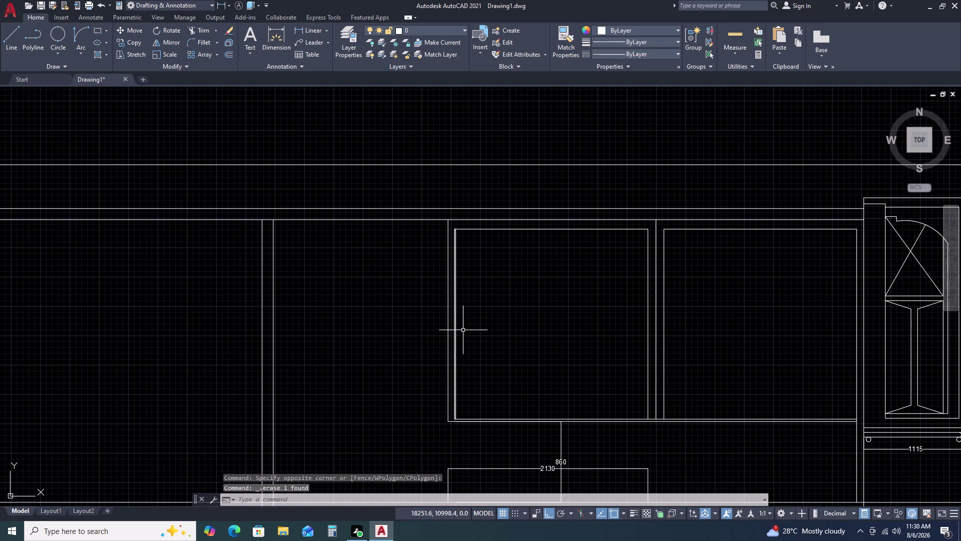
Draw a three-point quarter arc up the window's left jamb.
text(AR)
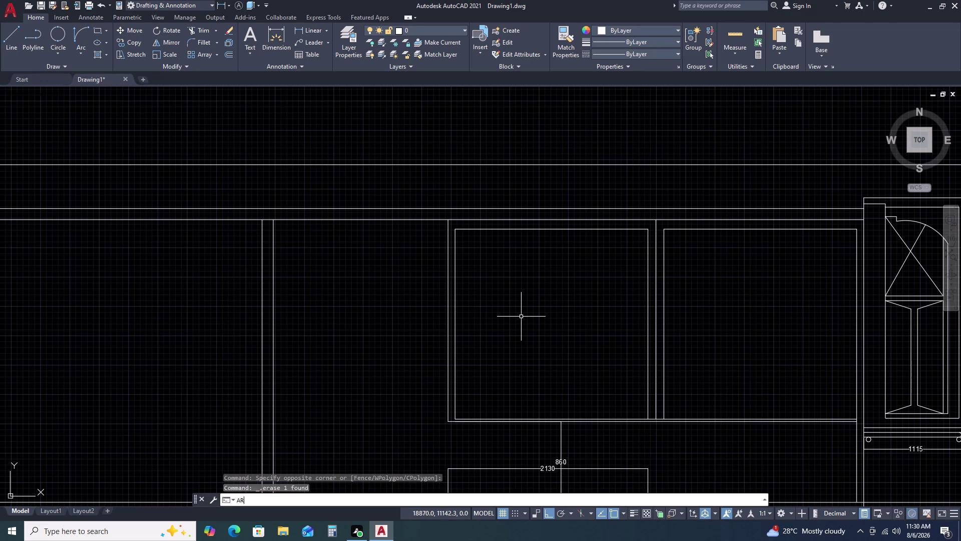
key(c)
key(space)
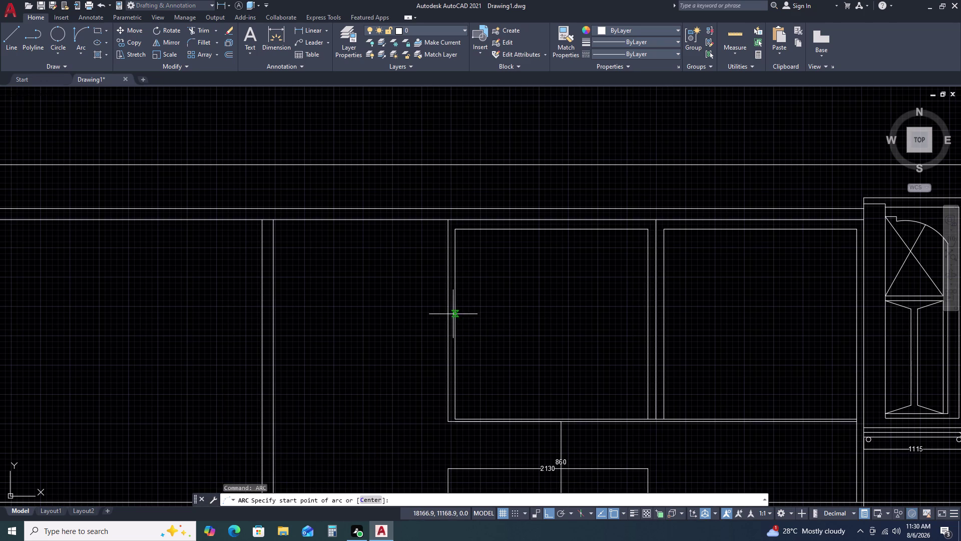
click(455, 324)
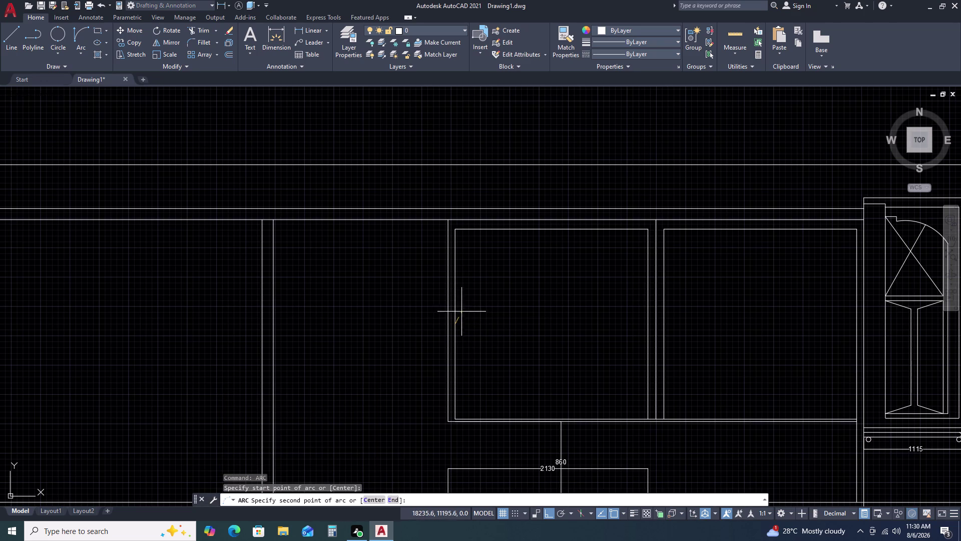
click(467, 303)
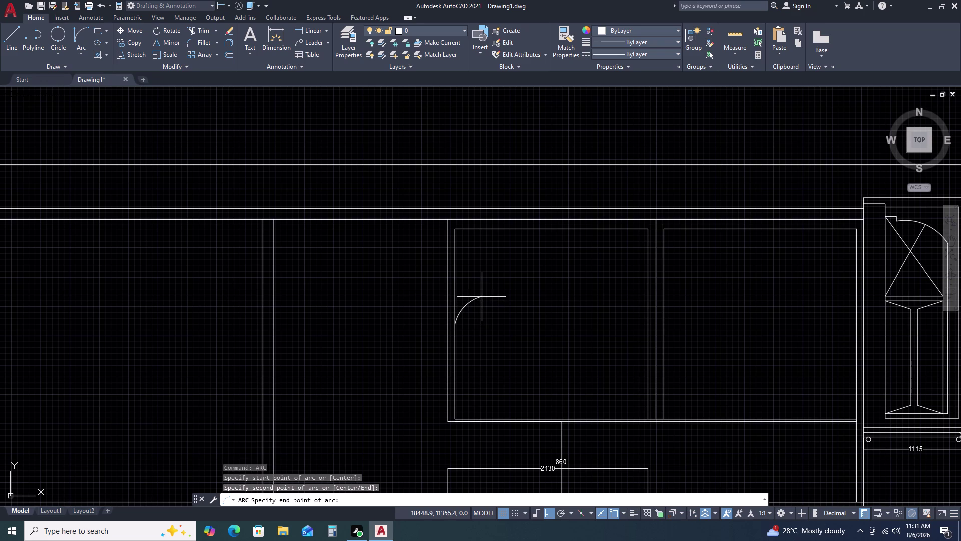
click(482, 296)
Draw a small three-point arc continuing from the first arc's top end.
key(c)
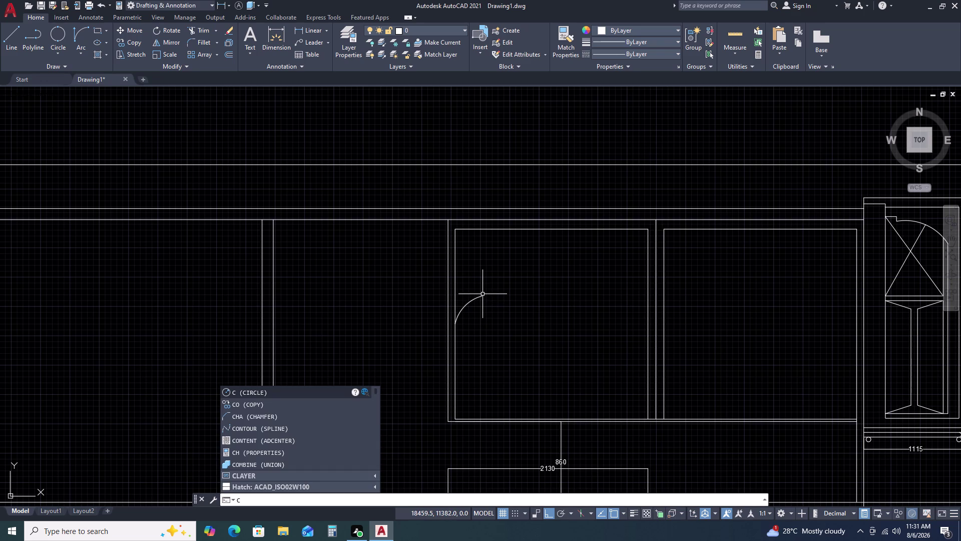
key(Escape)
key(space)
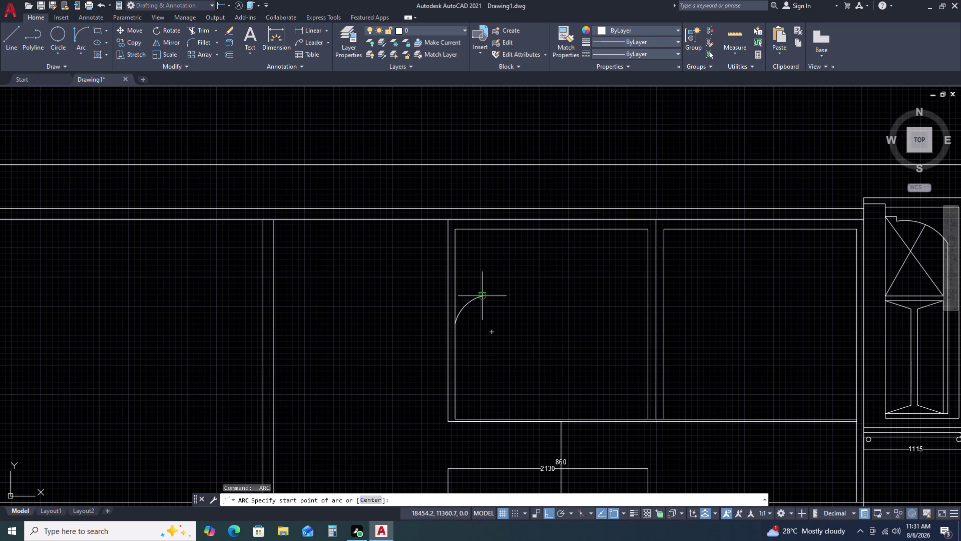
click(479, 298)
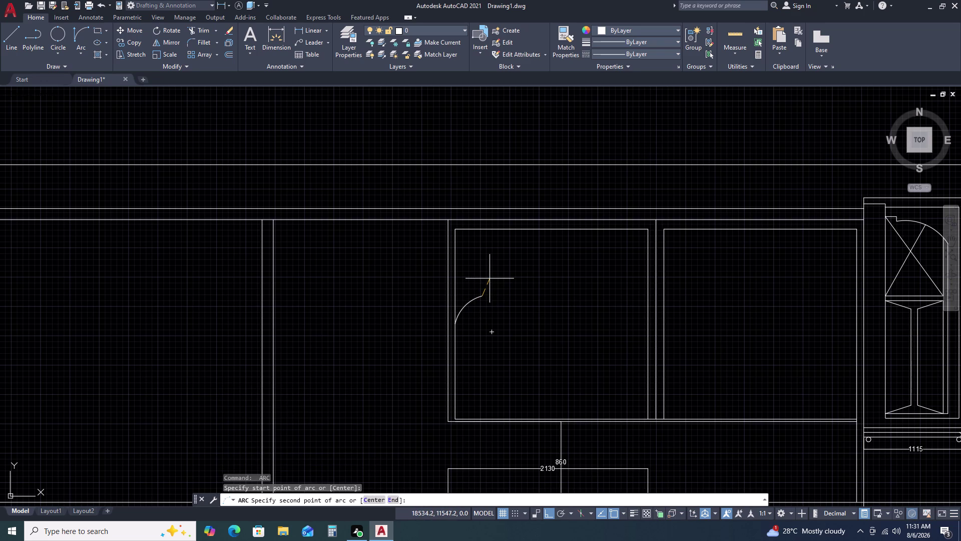
double_click(490, 279)
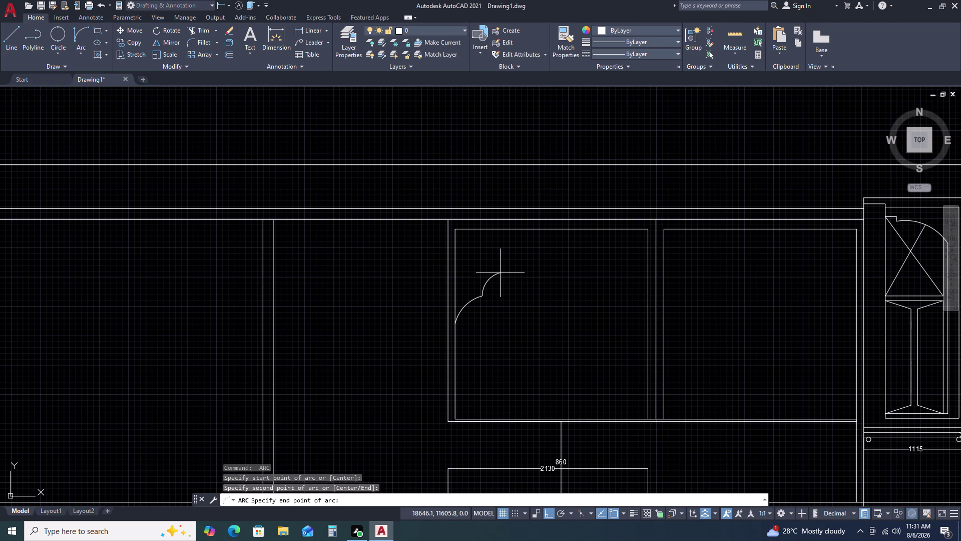
key(space)
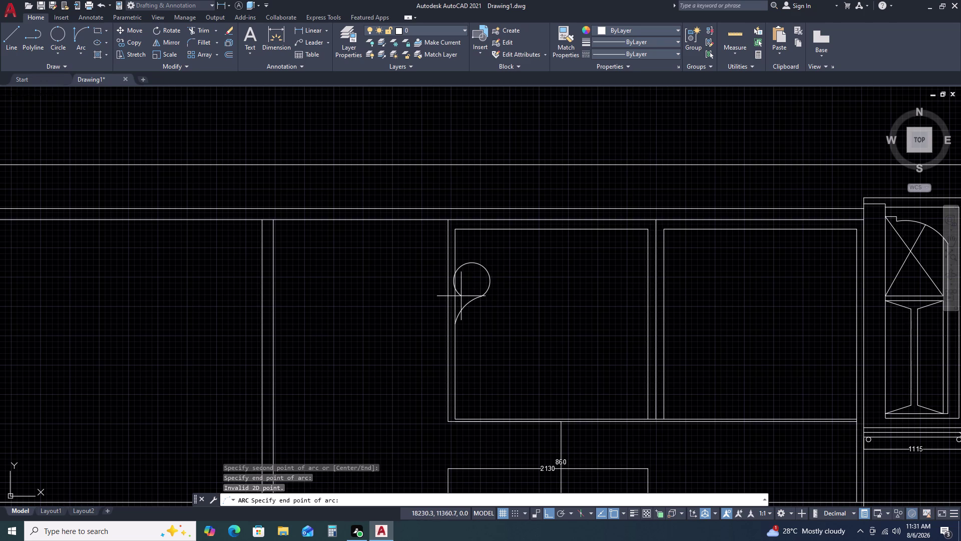
key(Escape)
key(space)
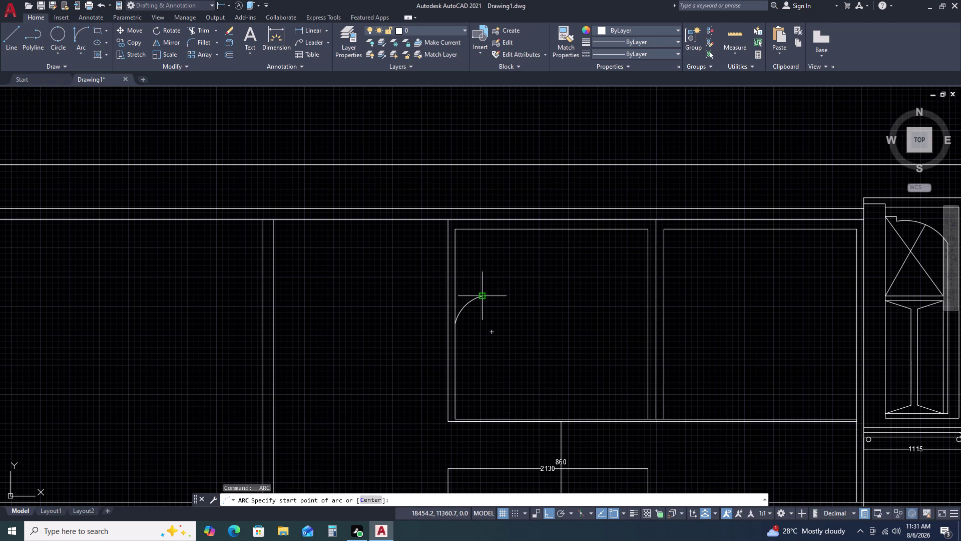
click(485, 294)
click(500, 273)
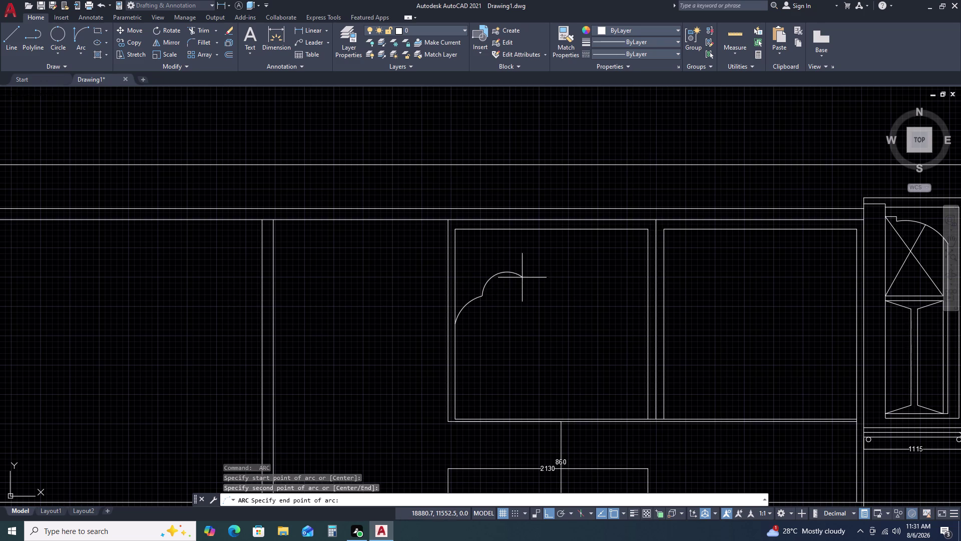
triple_click(518, 270)
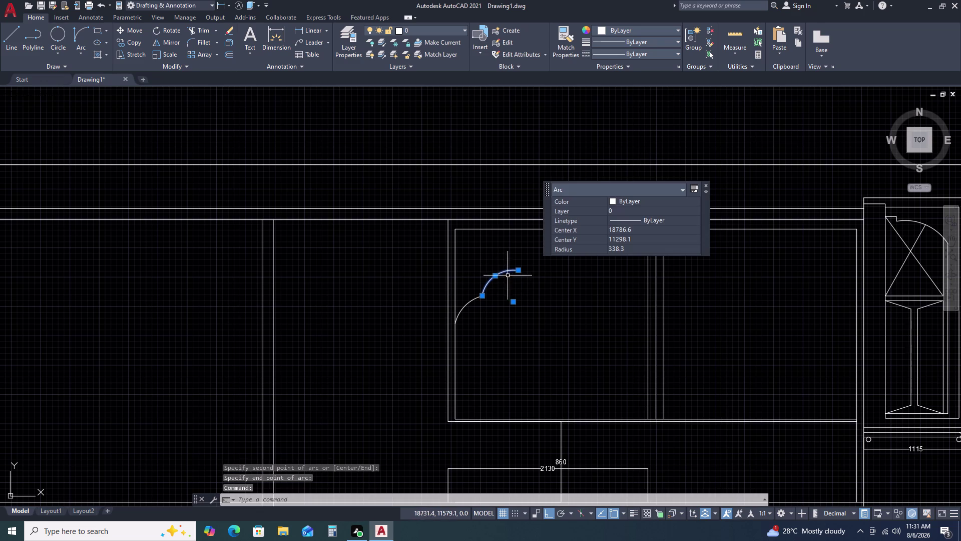
Drag the small arc's end grips to reshape it, then cancel the edit.
double_click(497, 275)
double_click(479, 274)
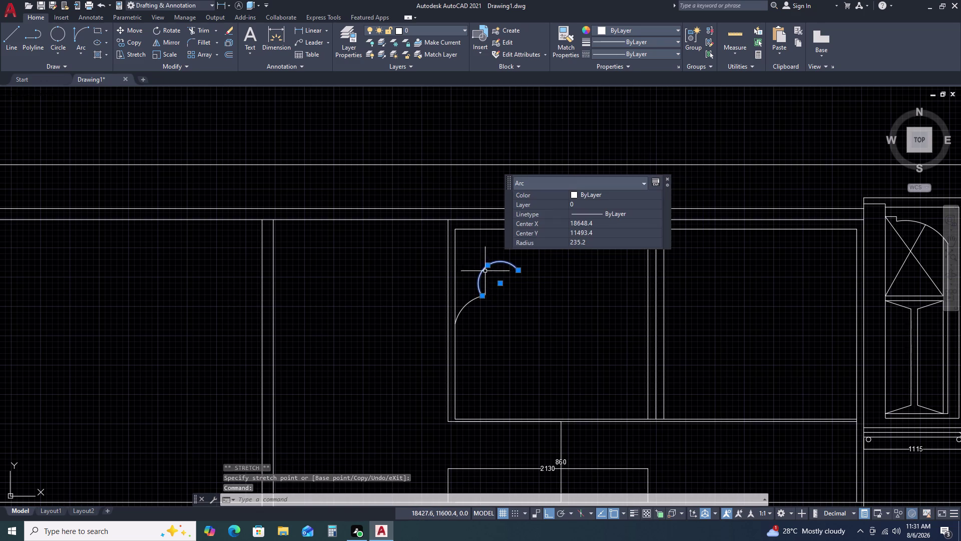
double_click(520, 271)
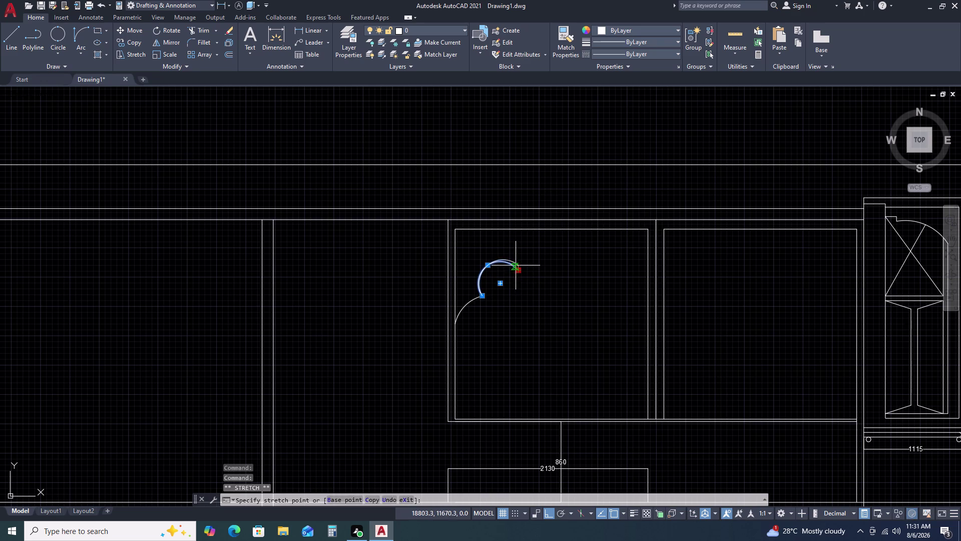
double_click(510, 265)
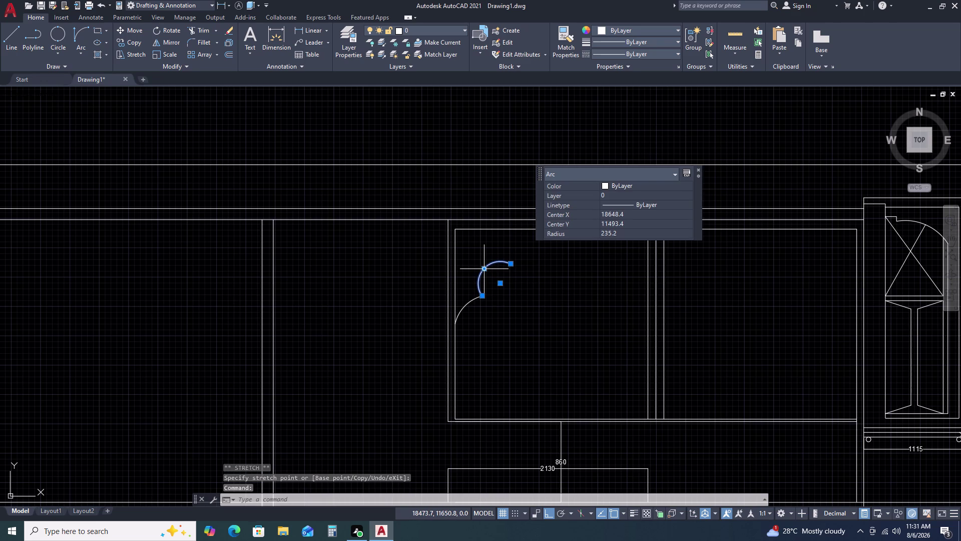
double_click(483, 270)
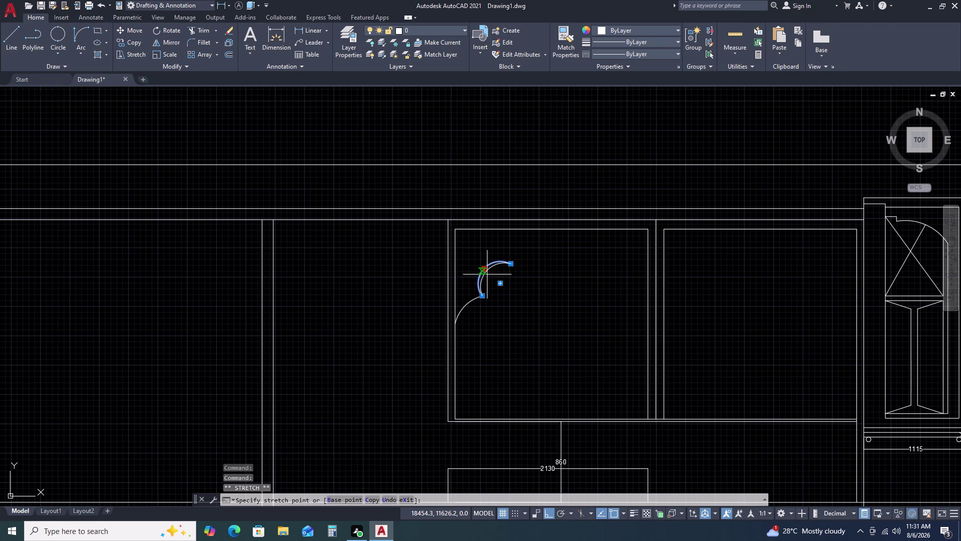
triple_click(487, 275)
key(Escape)
key(Escape)
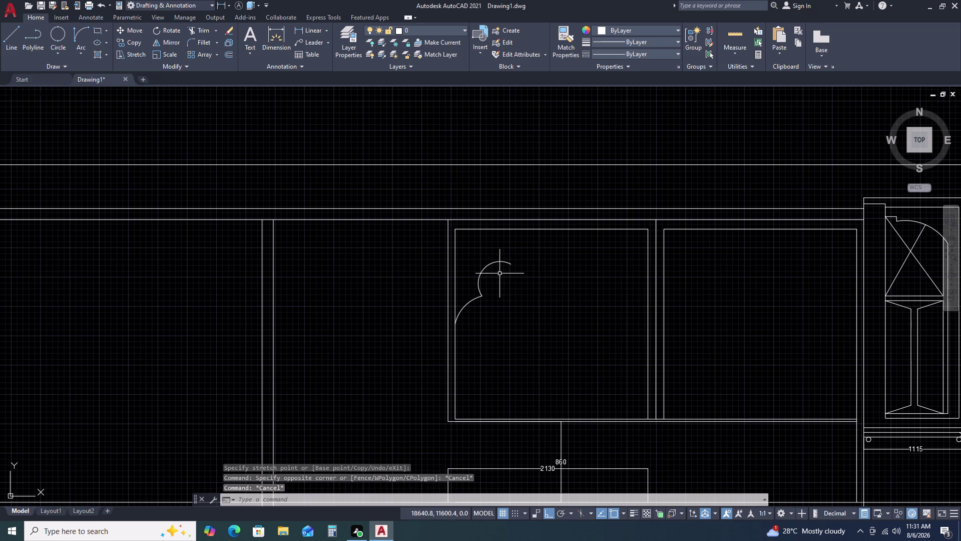
Reselect the small arc and try adjusting its end grip again, then cancel.
click(499, 260)
double_click(489, 270)
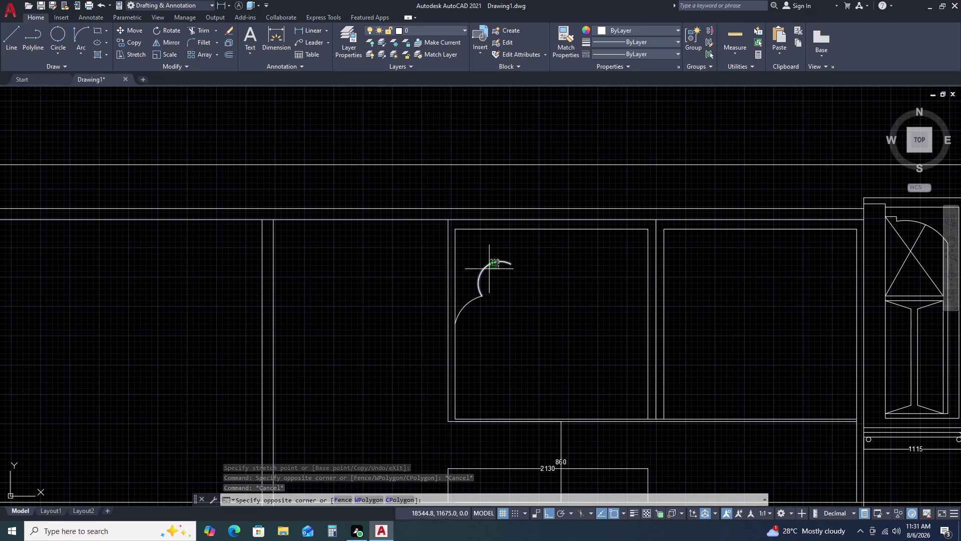
click(514, 261)
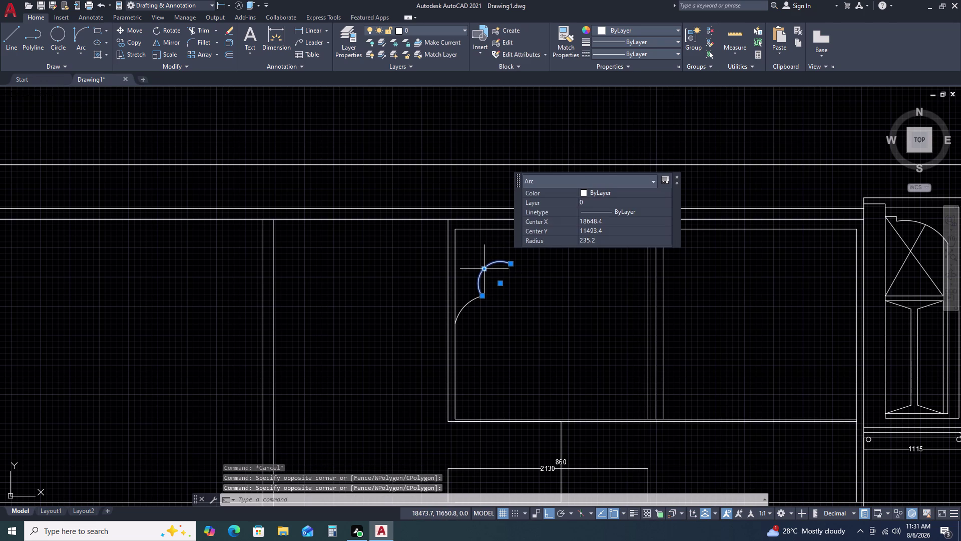
click(484, 269)
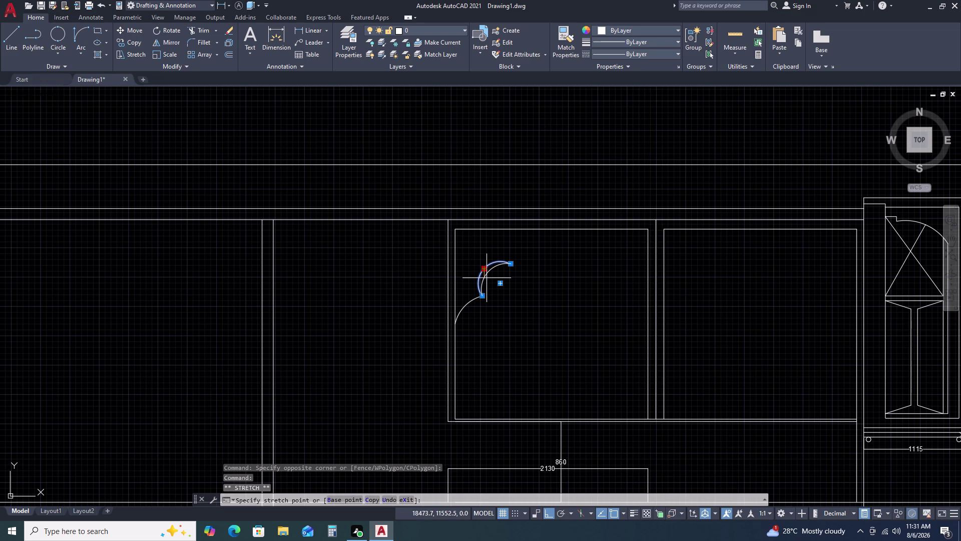
click(486, 278)
key(Escape)
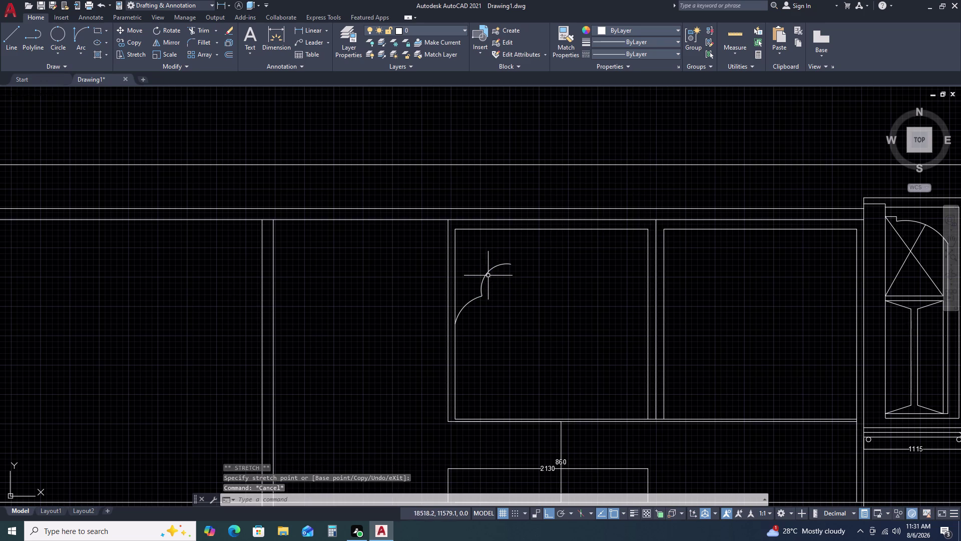
Draw a third three-point arc upward from the small arc's end and adjust its end grip.
key(a)
text(RC)
key(space)
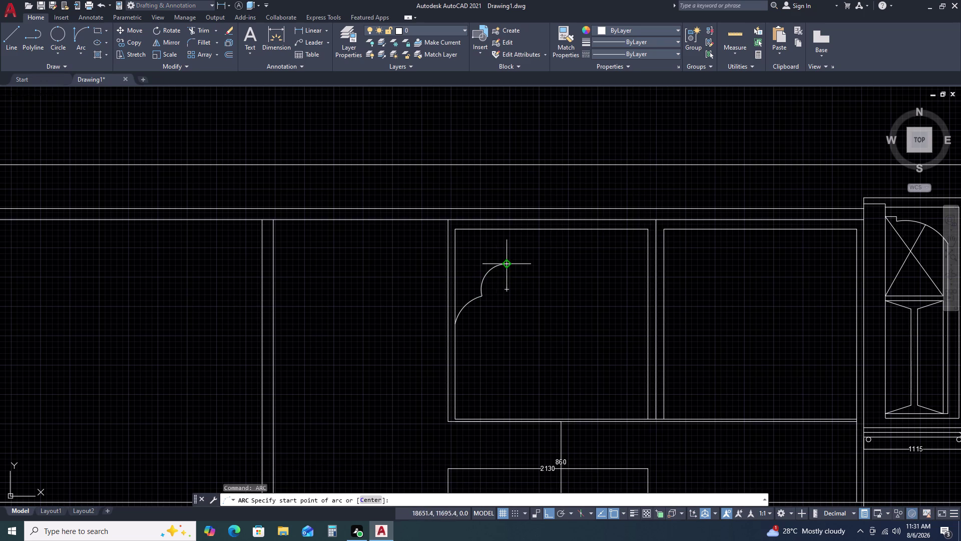
click(511, 262)
double_click(530, 249)
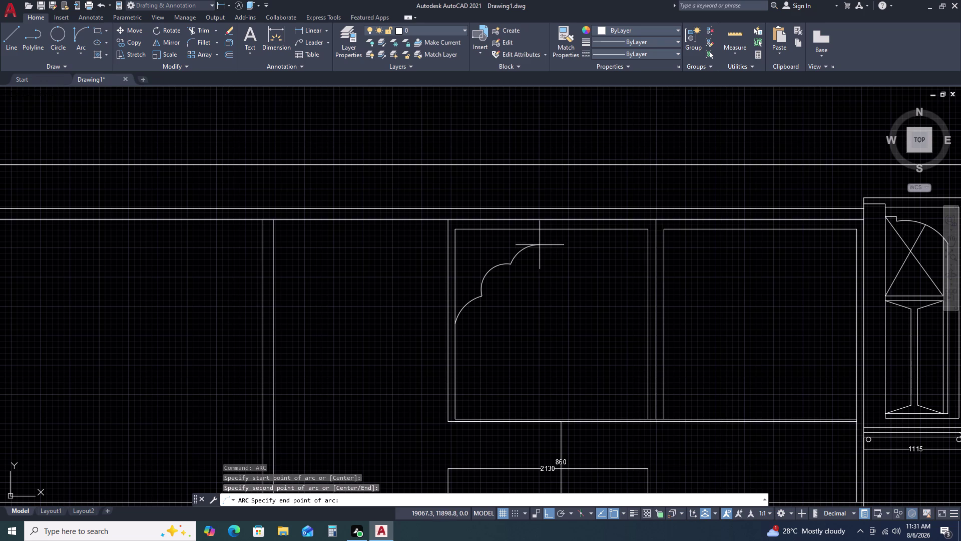
triple_click(542, 236)
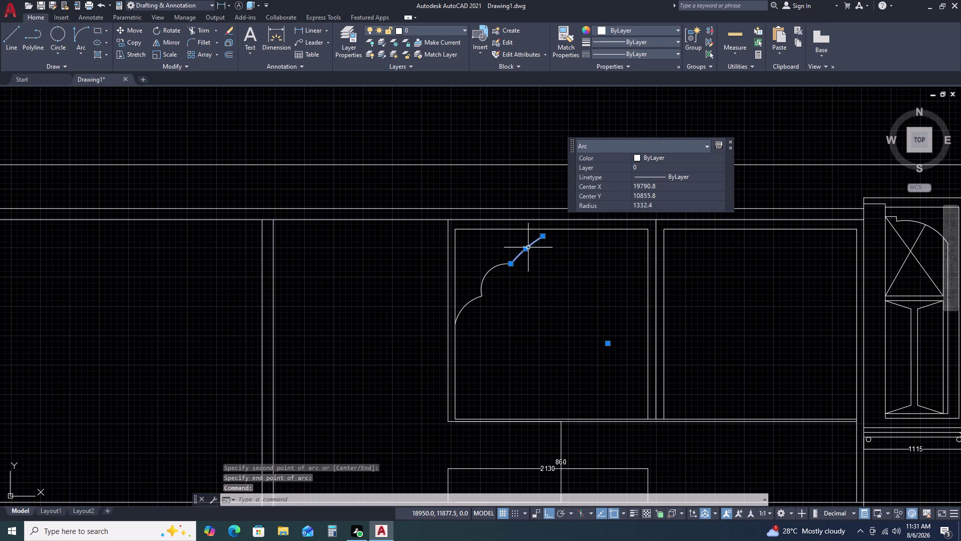
click(524, 251)
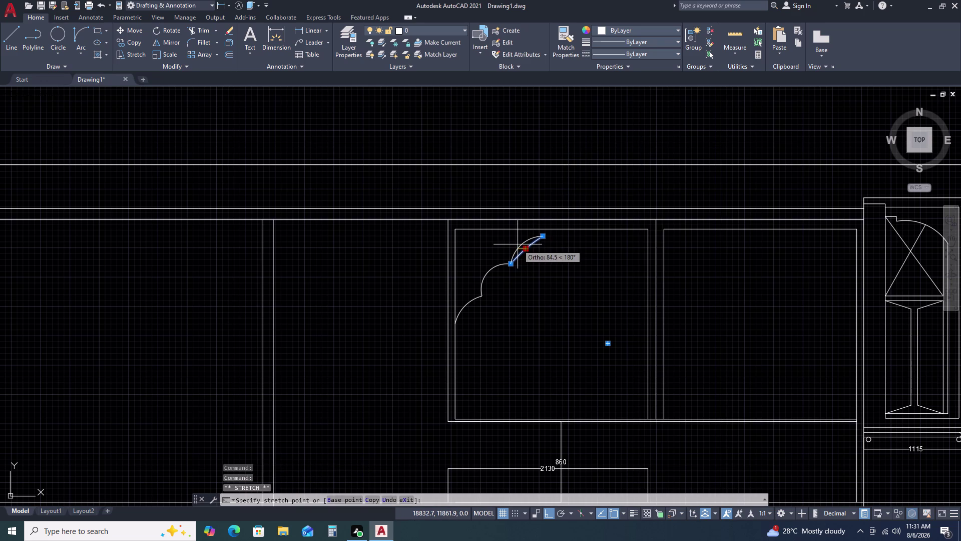
double_click(518, 244)
key(Escape)
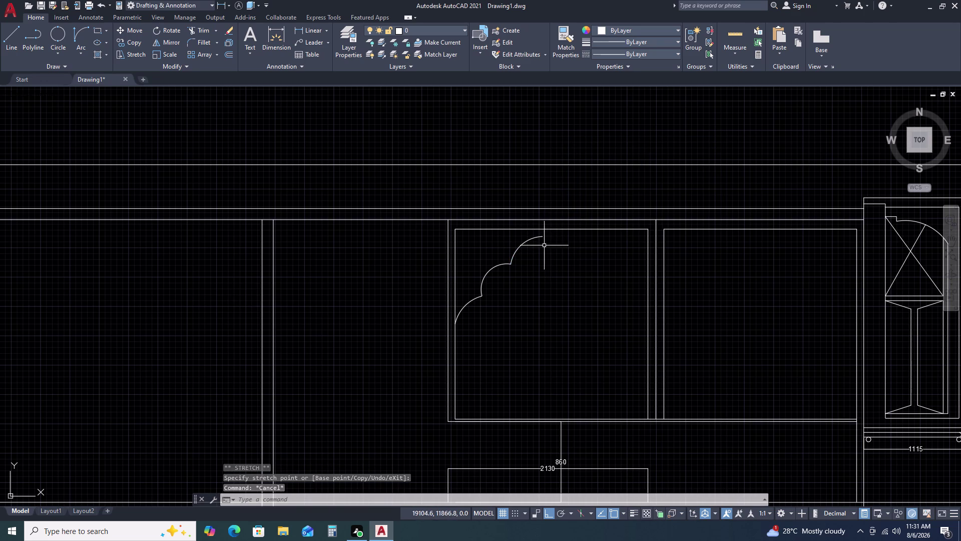
scroll(up, 3)
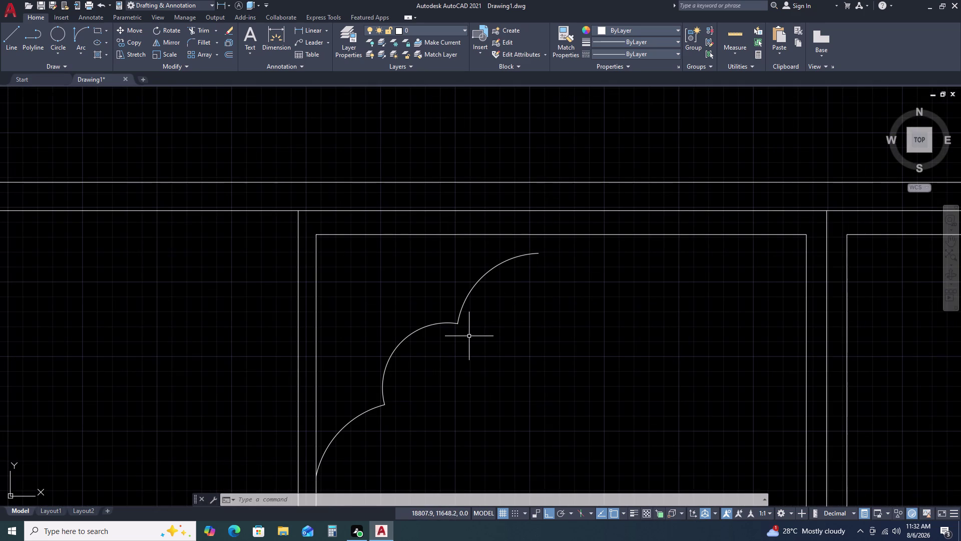
Trace a small freehand almond-shaped revision cloud right of the arch.
key(c)
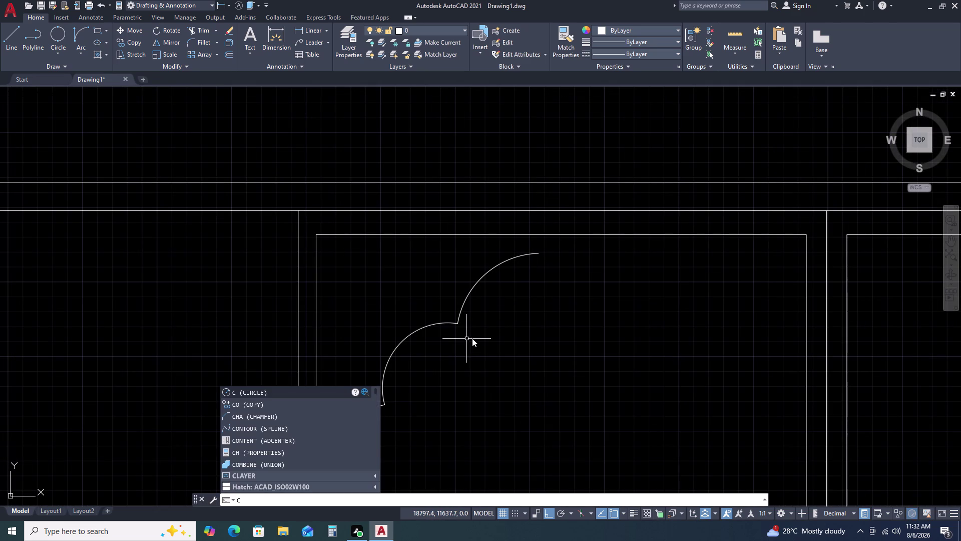
key(BackSpace)
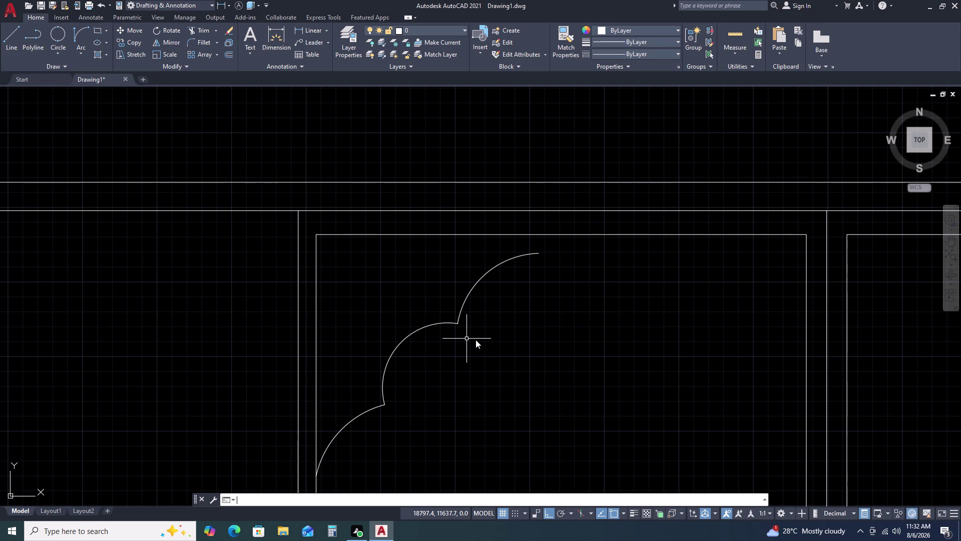
key(r)
text(EC)
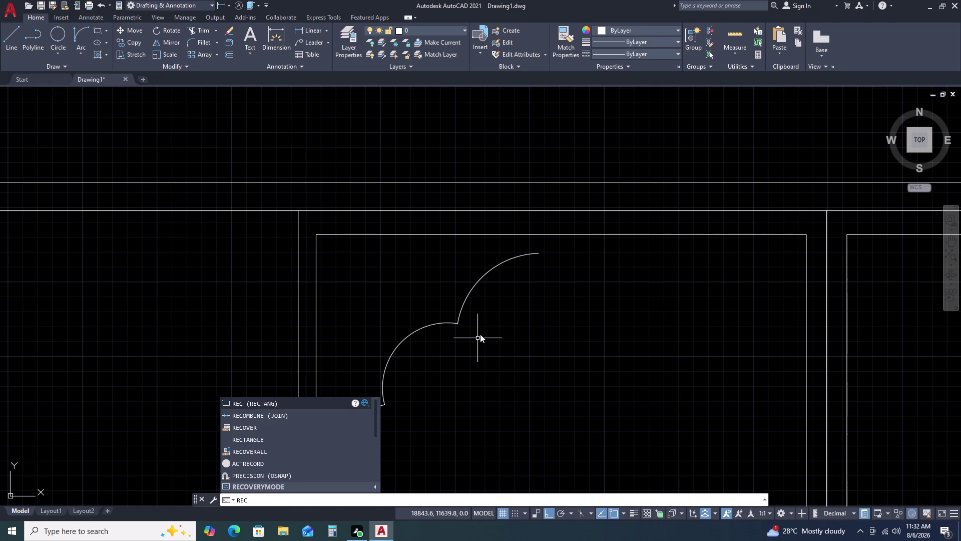
key(BackSpace)
key(v)
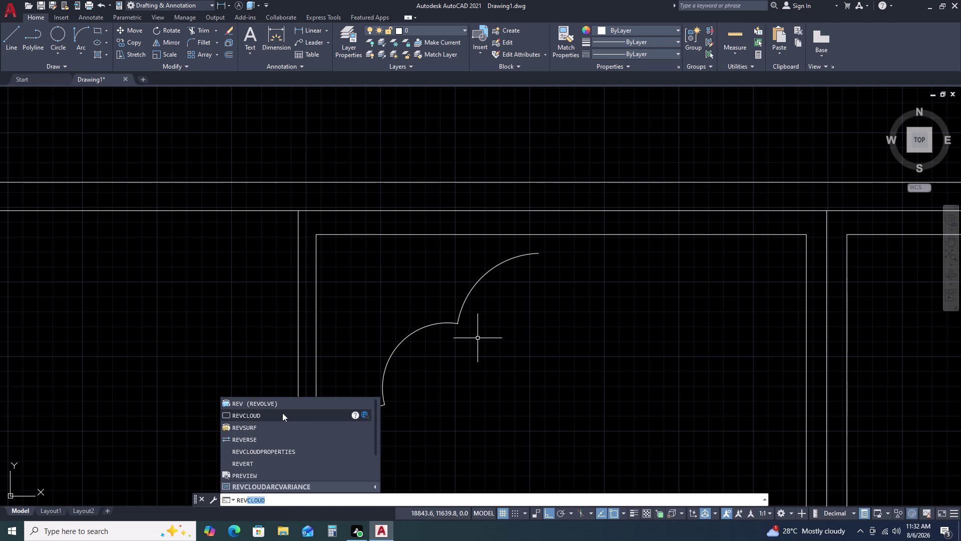
click(282, 413)
click(560, 342)
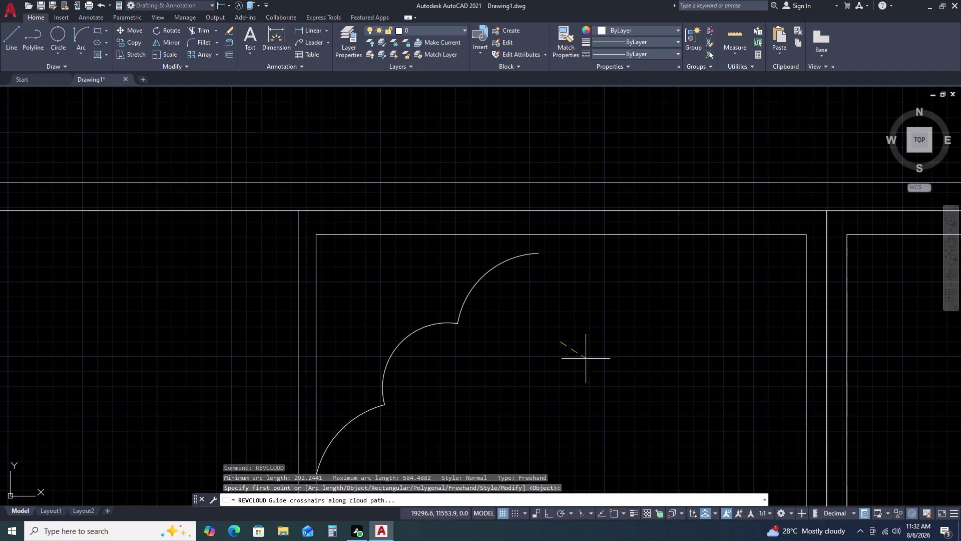
click(585, 358)
click(569, 340)
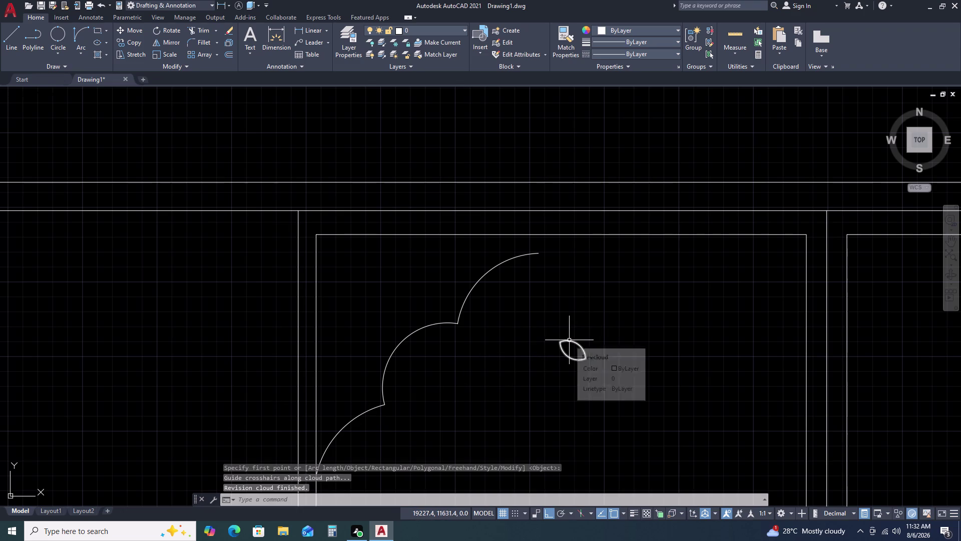
key(Escape)
Select the almond cloud for rotation with RO.
click(602, 338)
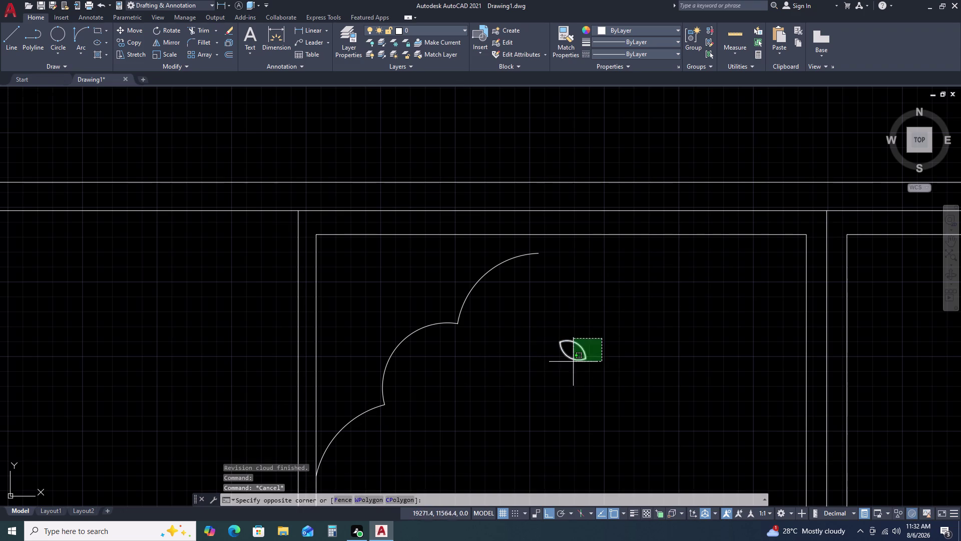
double_click(568, 373)
key(r)
key(o)
key(space)
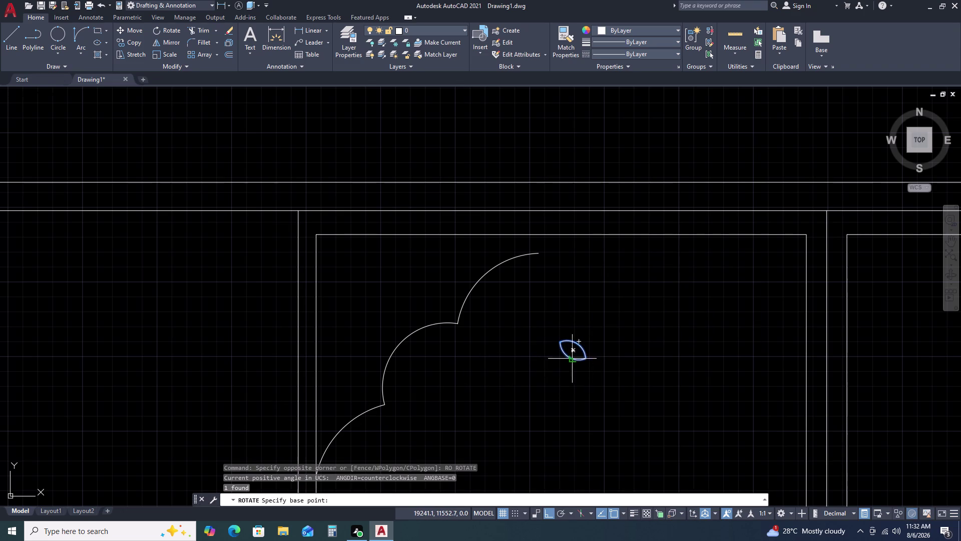
Rotate the almond cloud 90° upright about its pivot, with Ortho off.
click(584, 359)
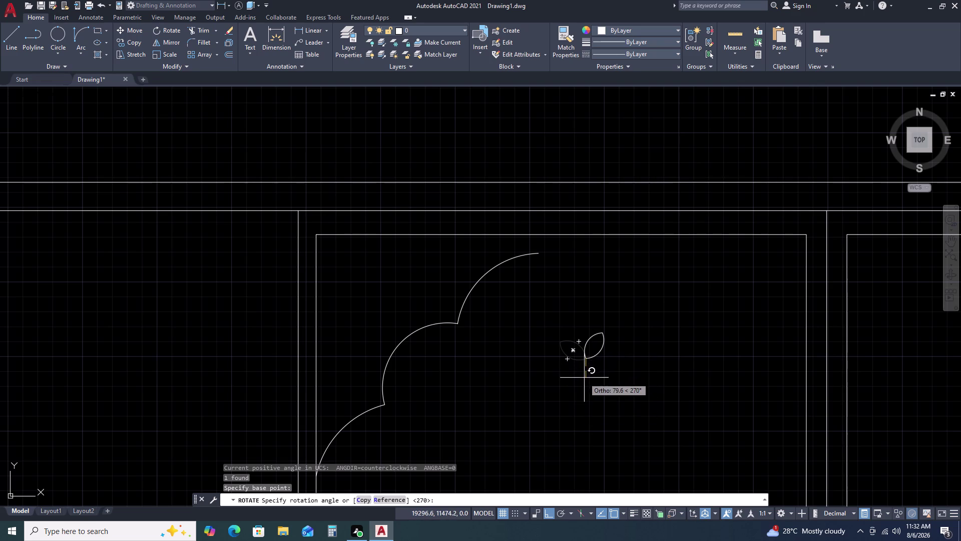
key(F8)
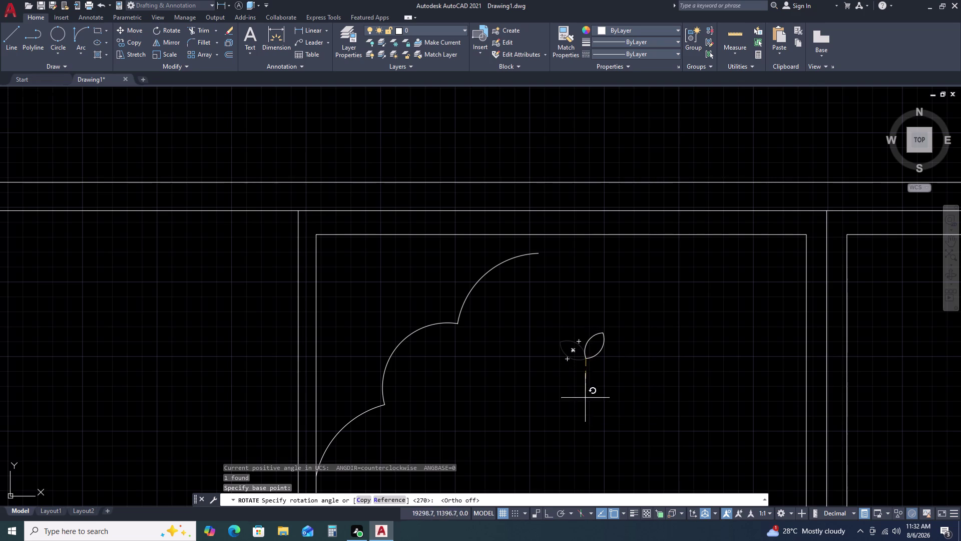
click(637, 444)
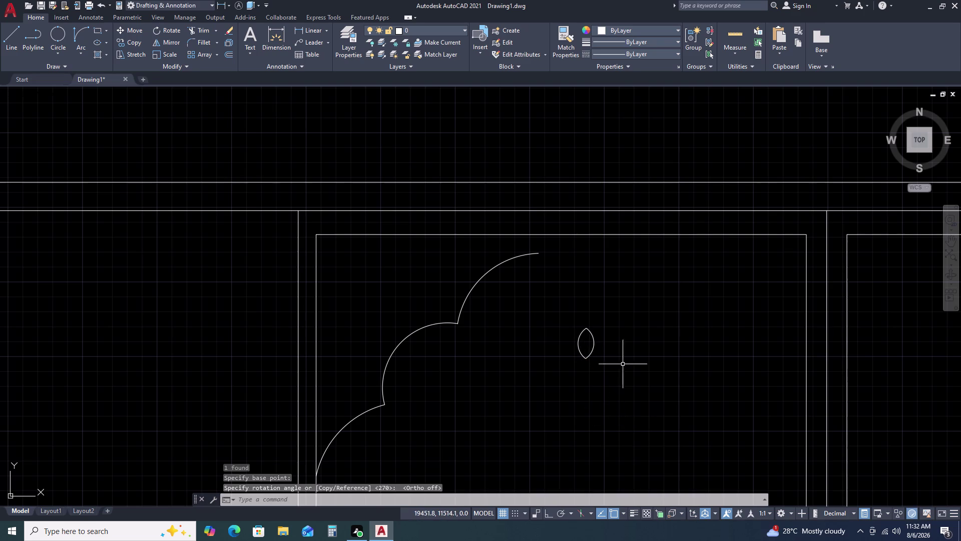
Move the upright cloud up onto the frame's top line.
click(619, 308)
double_click(560, 377)
text(M)
key(space)
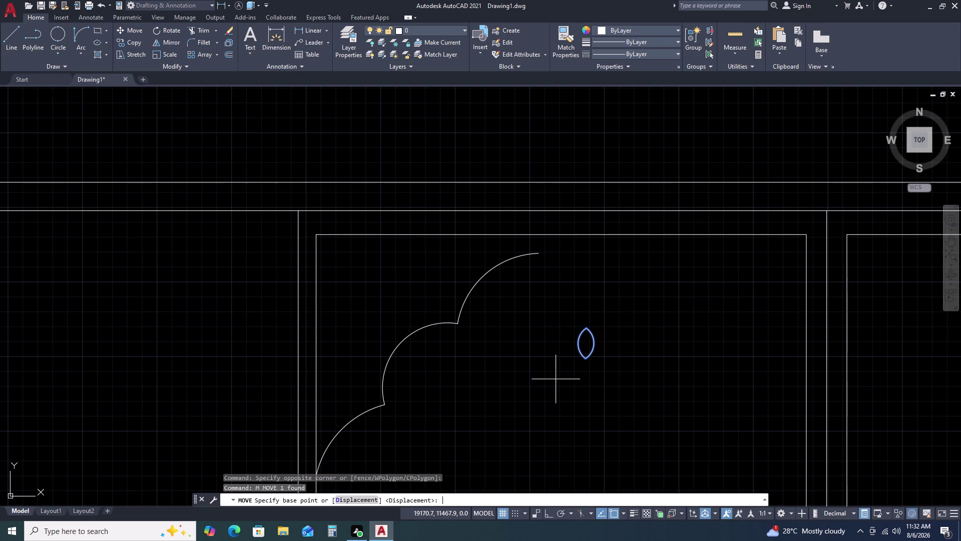
double_click(588, 359)
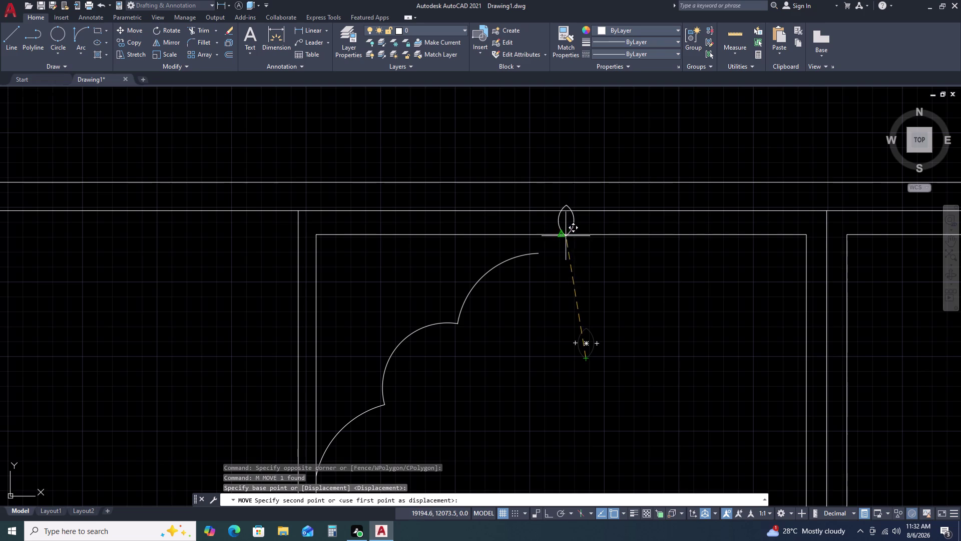
click(561, 235)
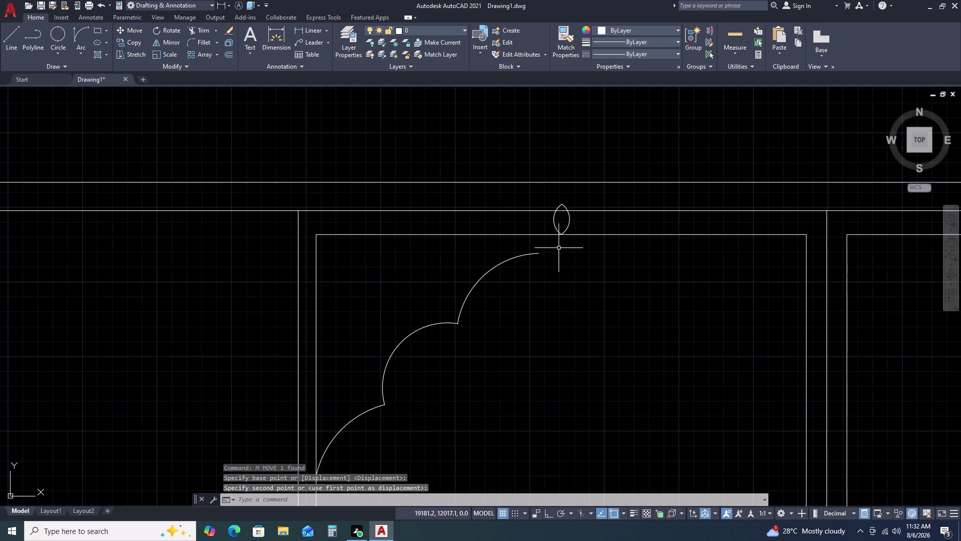
Reposition the cloud so it sits centred on the top frame line.
click(571, 225)
click(540, 221)
key(m)
key(space)
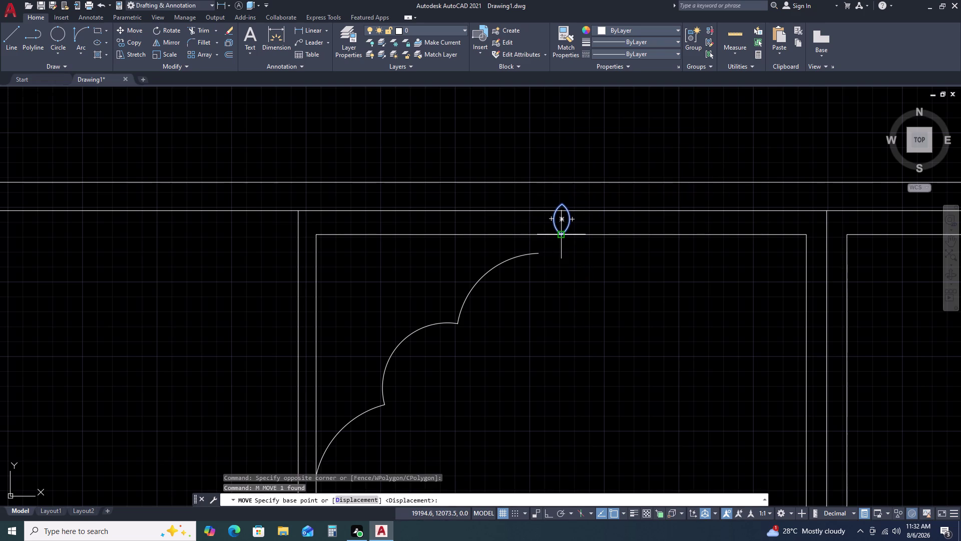
click(570, 218)
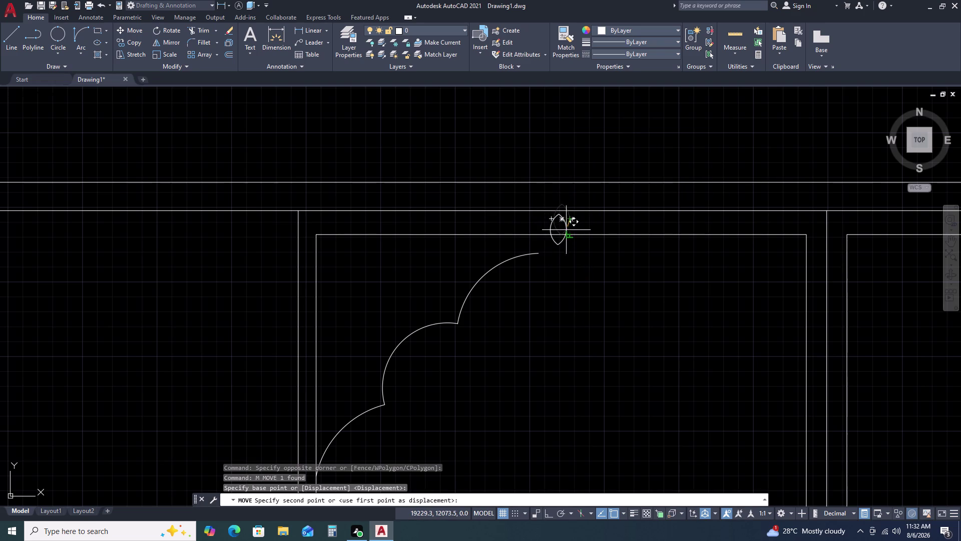
key(Escape)
click(572, 219)
click(562, 223)
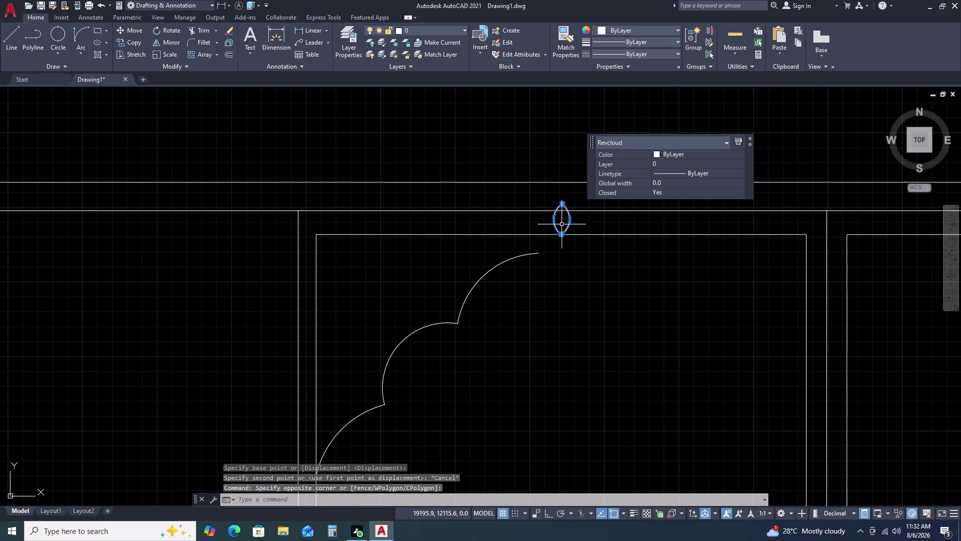
key(m)
key(space)
click(561, 220)
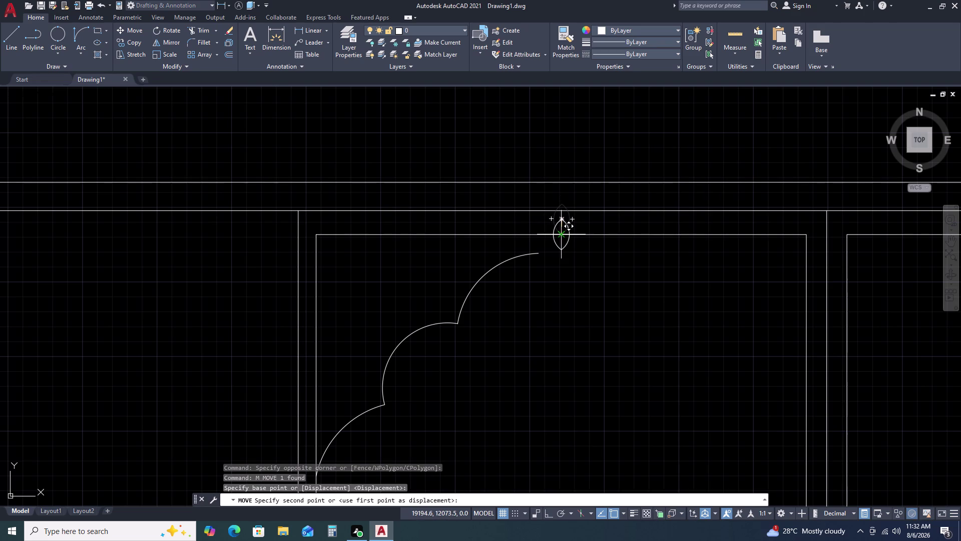
click(560, 237)
key(Escape)
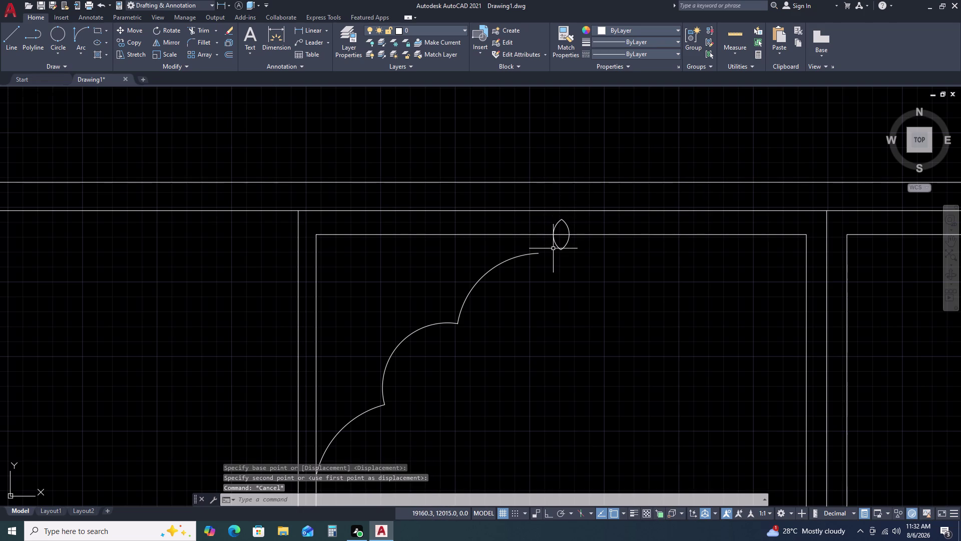
Trim away the cloud's lower half and the frame line inside it.
text(TR)
key(space)
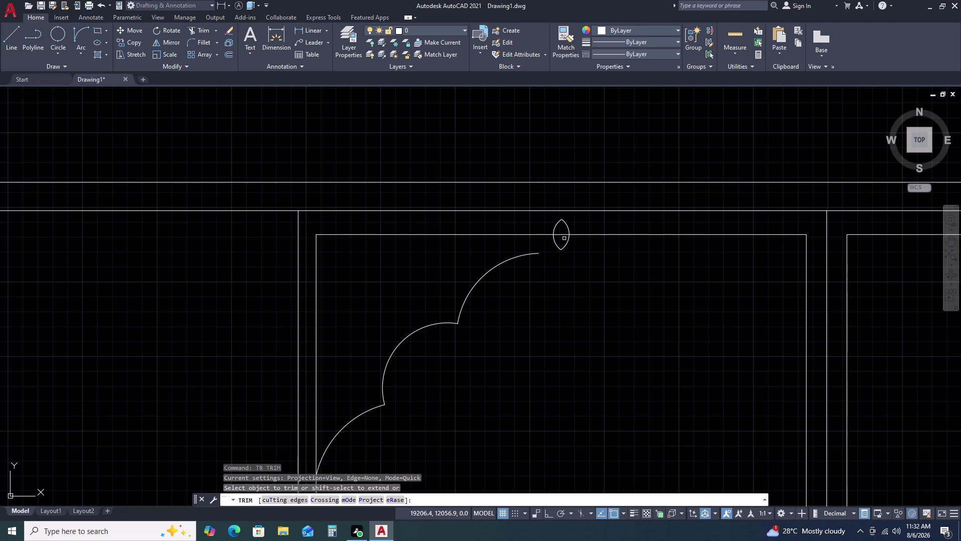
scroll(up, 3)
click(607, 250)
click(519, 252)
double_click(559, 219)
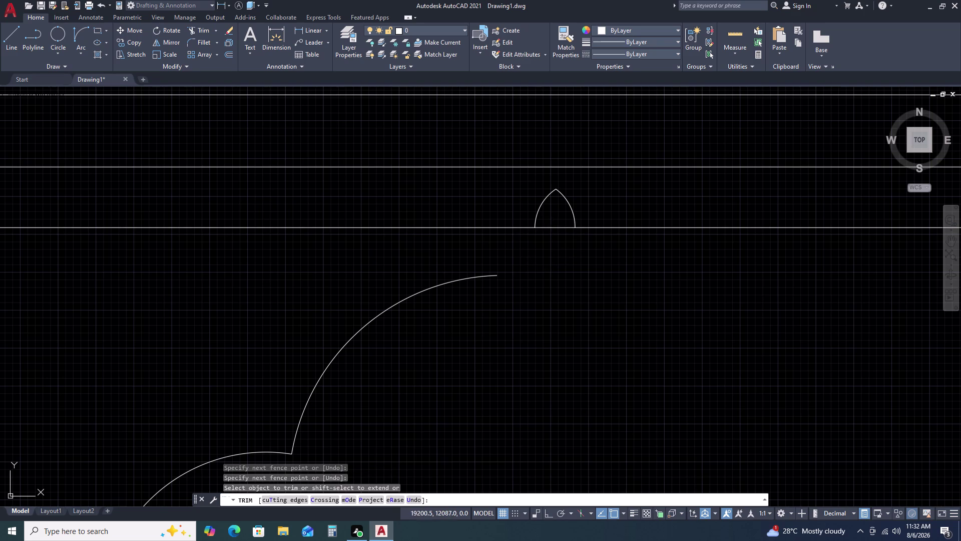
click(549, 253)
click(547, 256)
key(Escape)
scroll(down, 3)
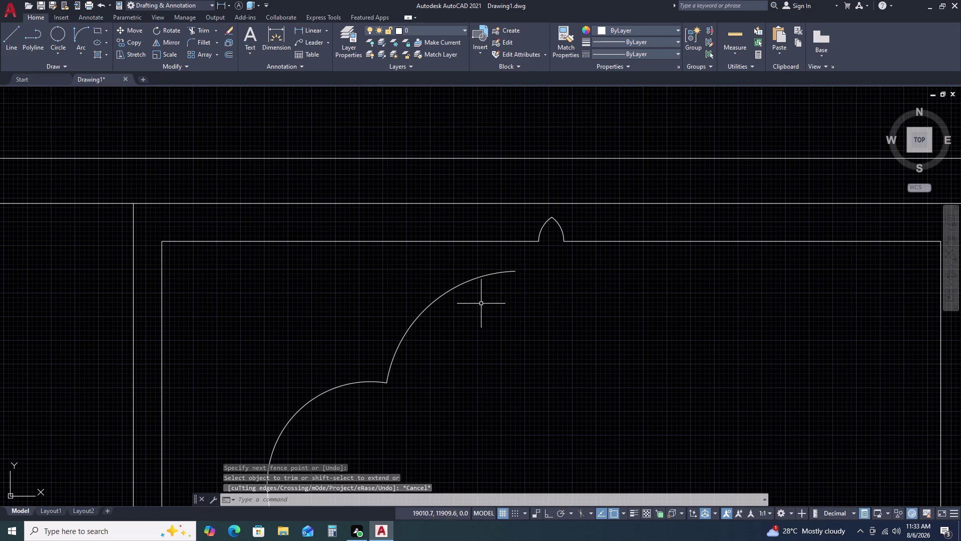
key(Escape)
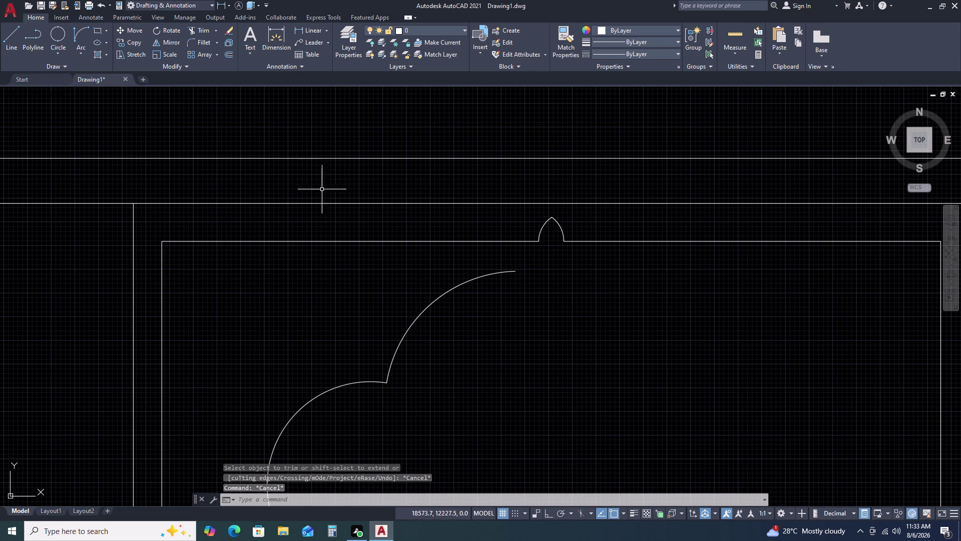
Draw a three-point arc from the arch's top end to the cap's left base.
key(a)
key(r)
key(c)
key(space)
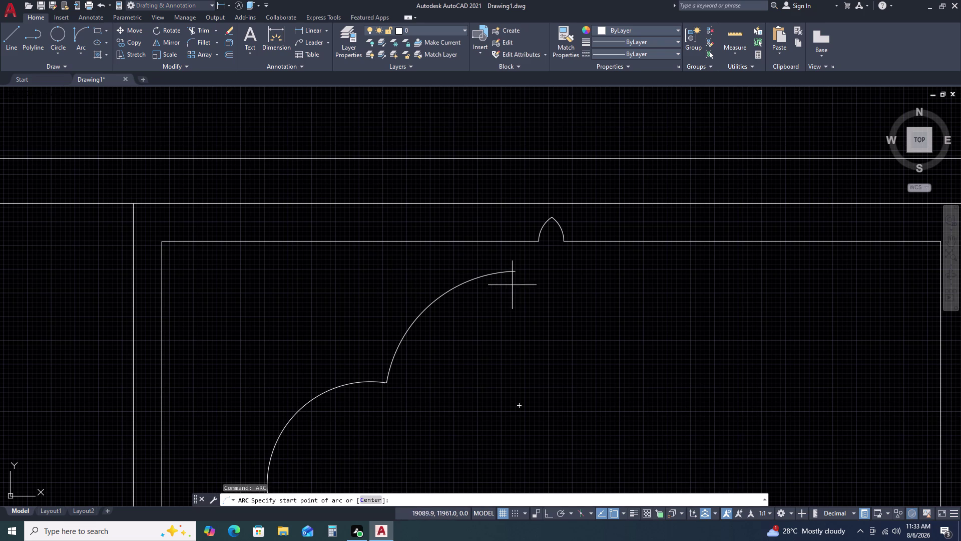
click(514, 270)
click(540, 239)
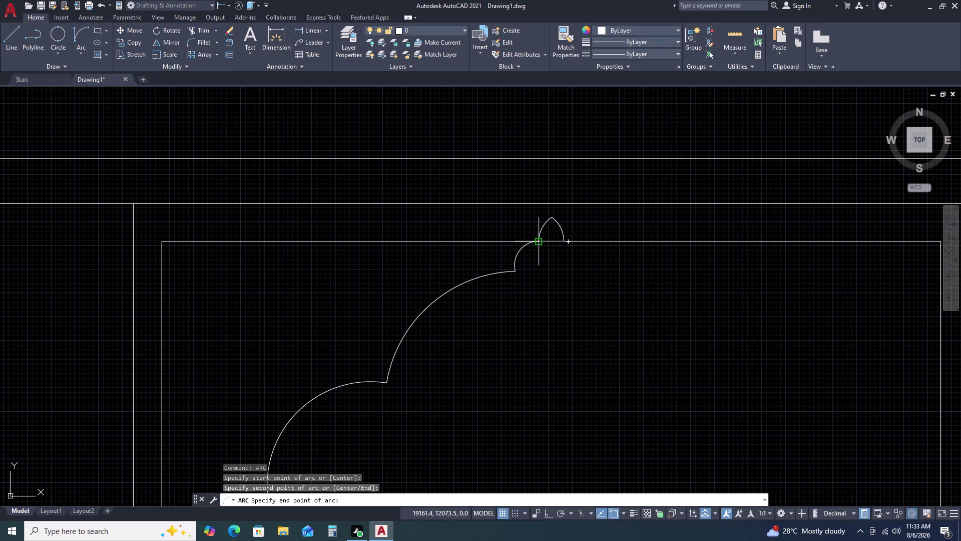
click(547, 240)
key(Escape)
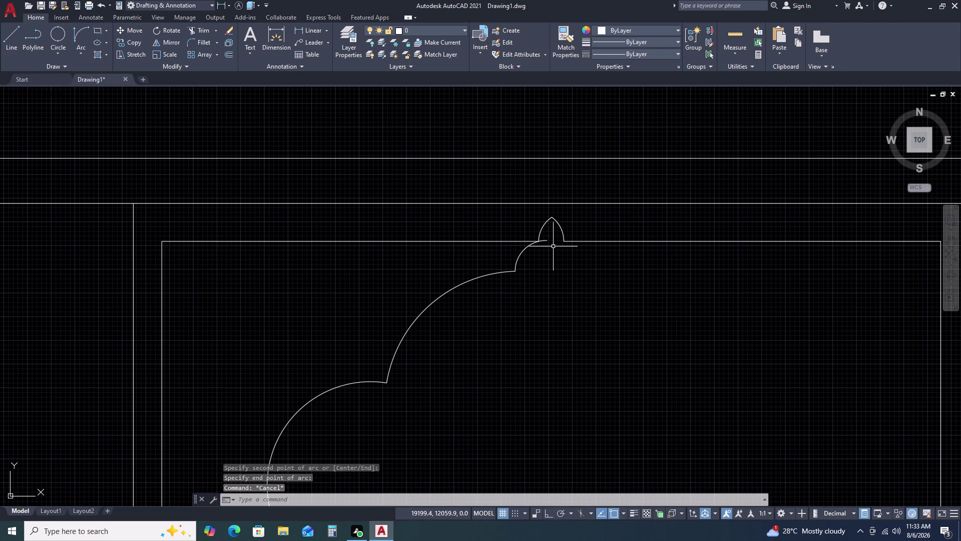
Trim the overlapping piece near the cap and select the cap outline.
key(t)
key(r)
key(space)
click(546, 241)
key(Escape)
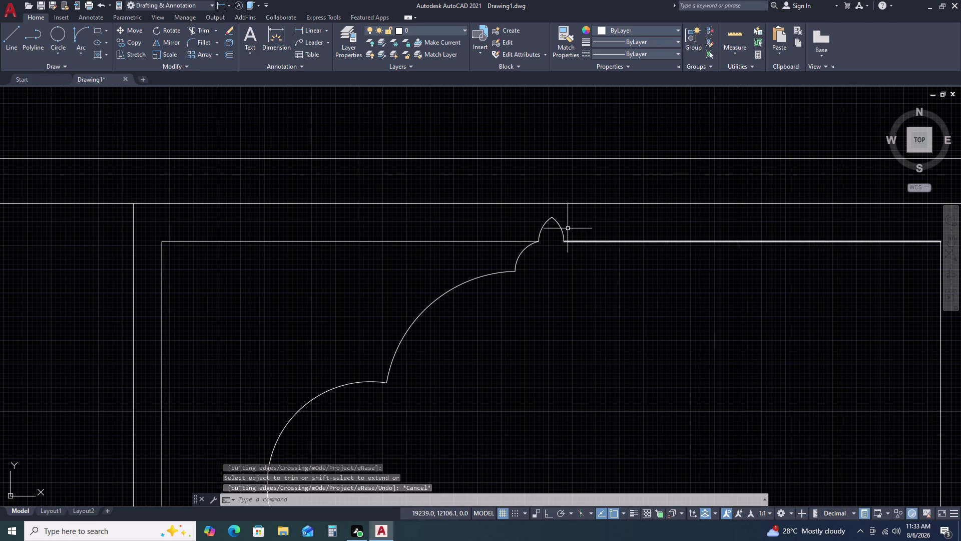
scroll(up, 3)
click(549, 217)
Adjust the cap's apex grip so it sits centred above the cap.
scroll(up, 3)
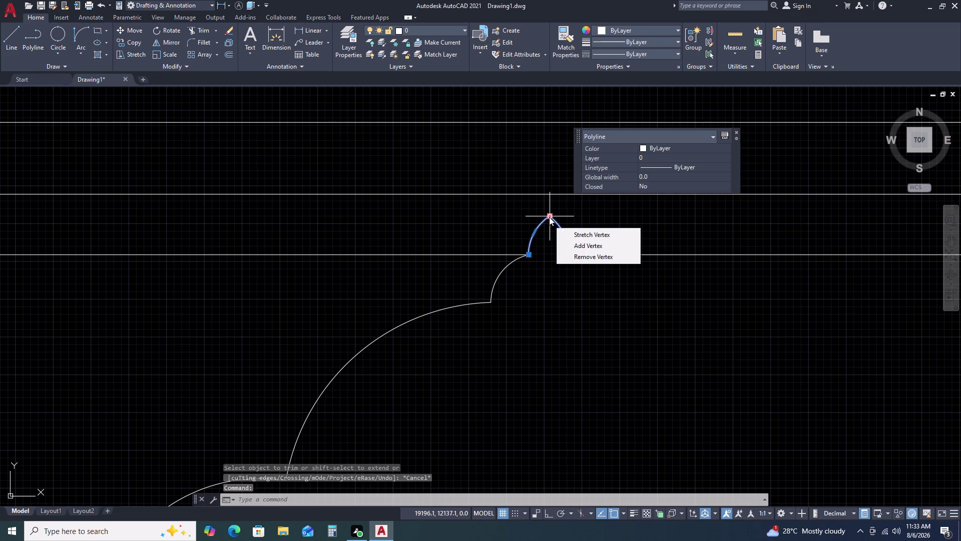
click(549, 216)
click(548, 224)
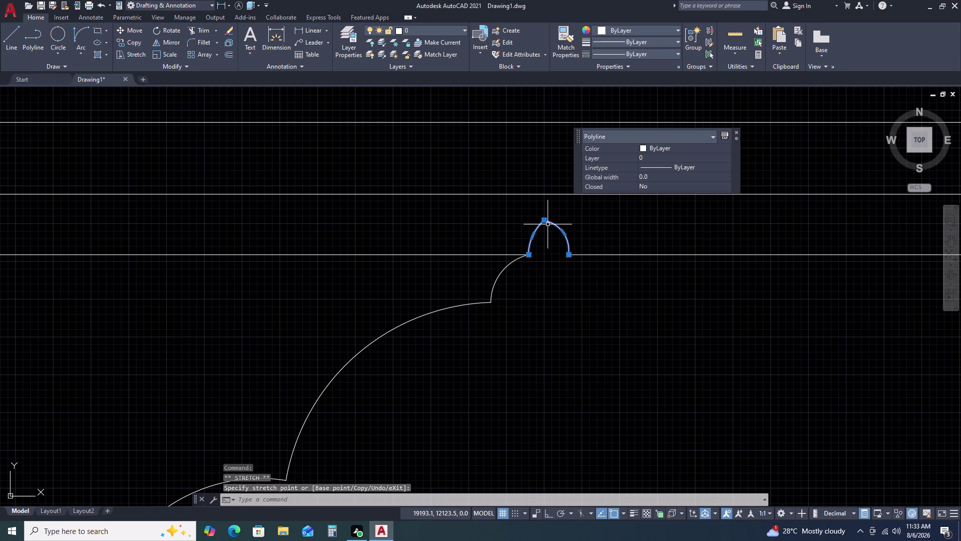
scroll(up, 3)
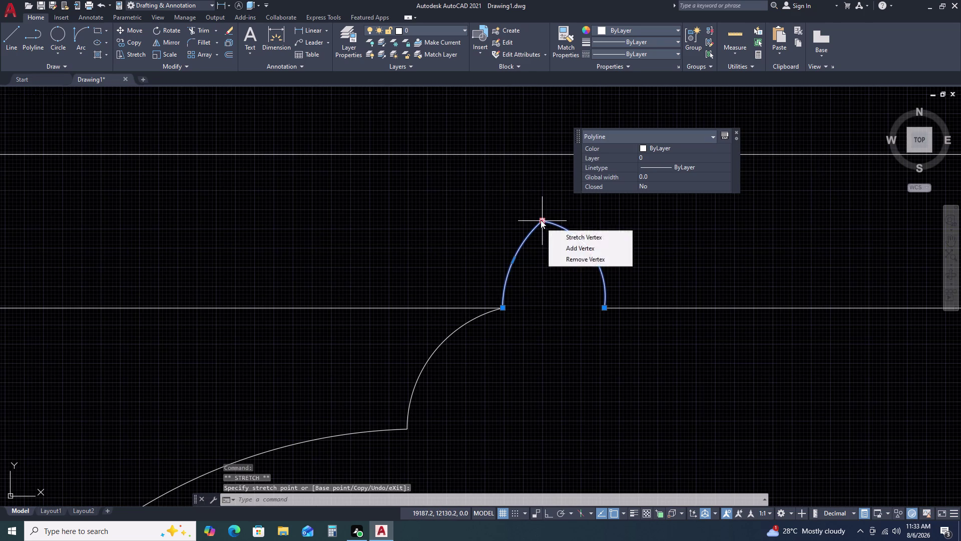
click(541, 219)
click(551, 228)
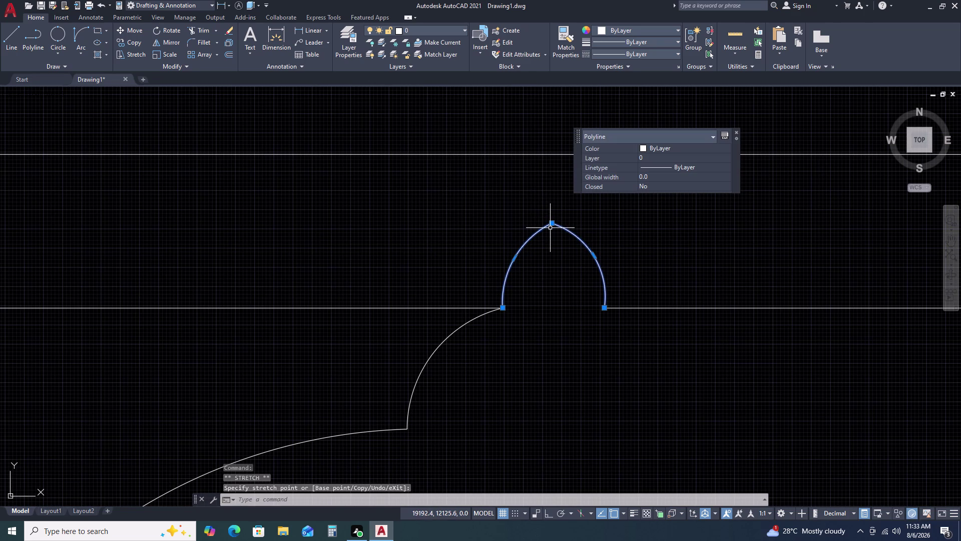
click(551, 221)
click(550, 231)
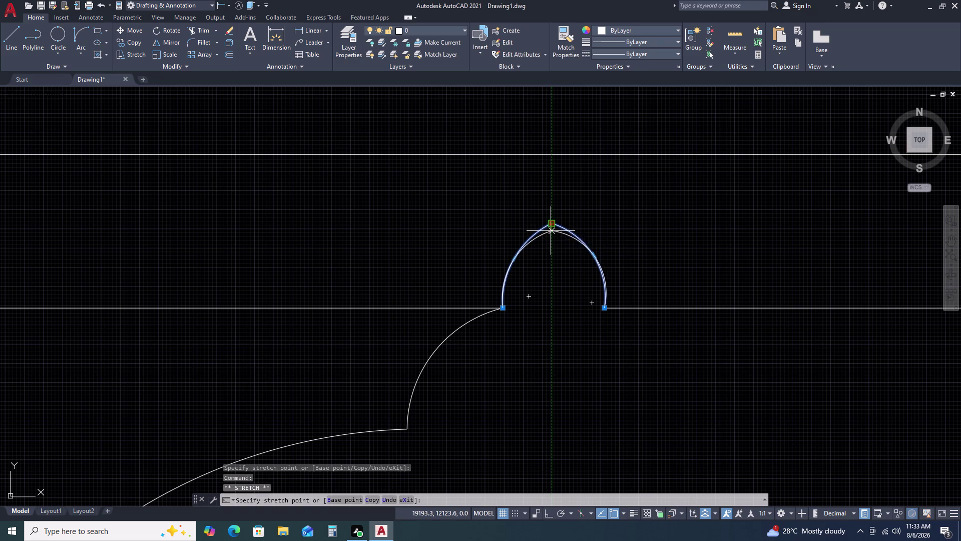
key(Escape)
scroll(down, 3)
scroll(down, 3)
middle_drag(655, 351, 619, 321)
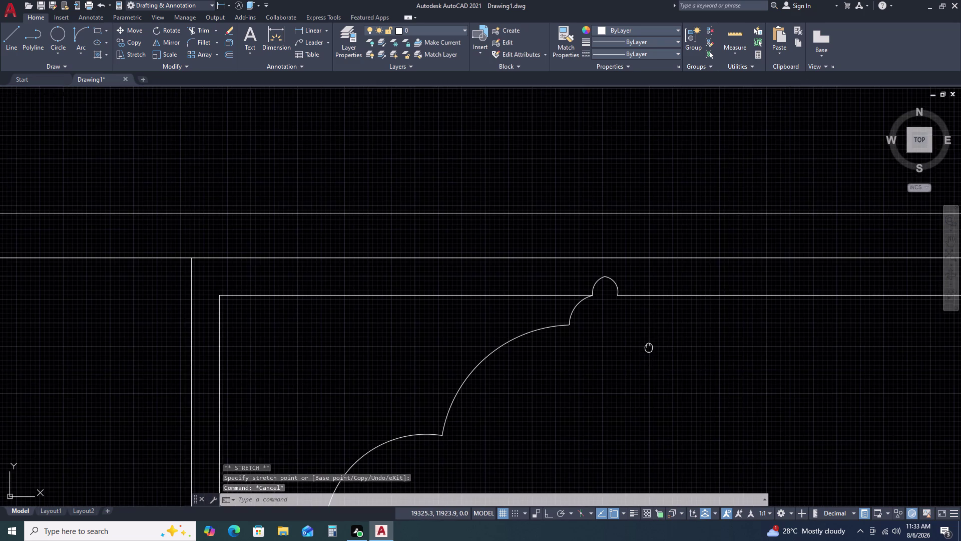
middle_drag(619, 321, 579, 266)
scroll(down, 3)
scroll(up, 3)
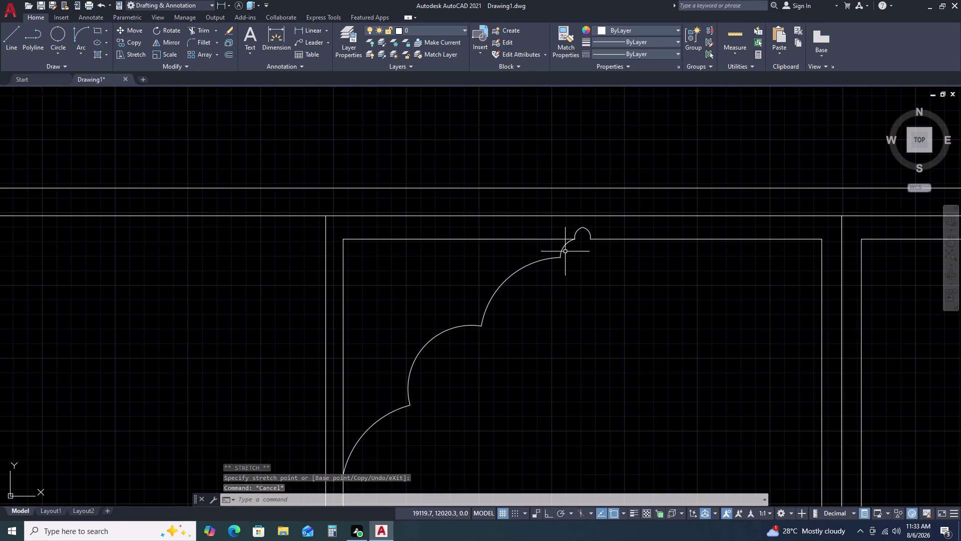
Stretch the upper arch arc's end grip onto the cap's endpoint.
click(565, 252)
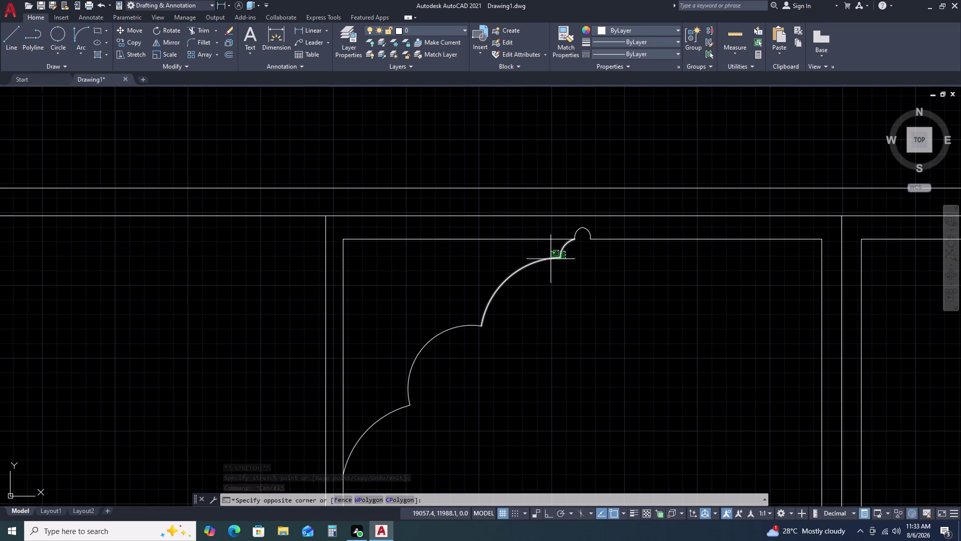
click(551, 259)
click(561, 258)
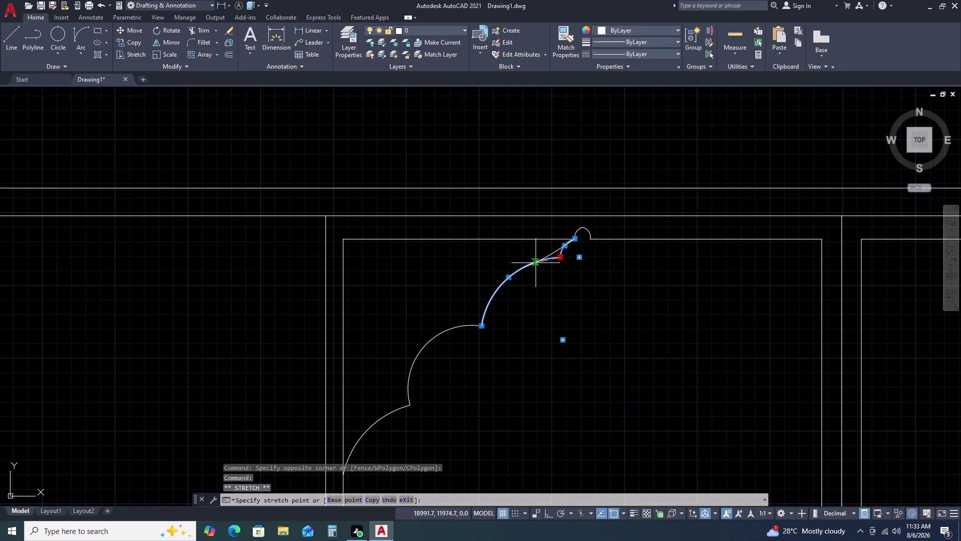
click(536, 263)
scroll(up, 3)
scroll(down, 3)
middle_drag(536, 265, 536, 300)
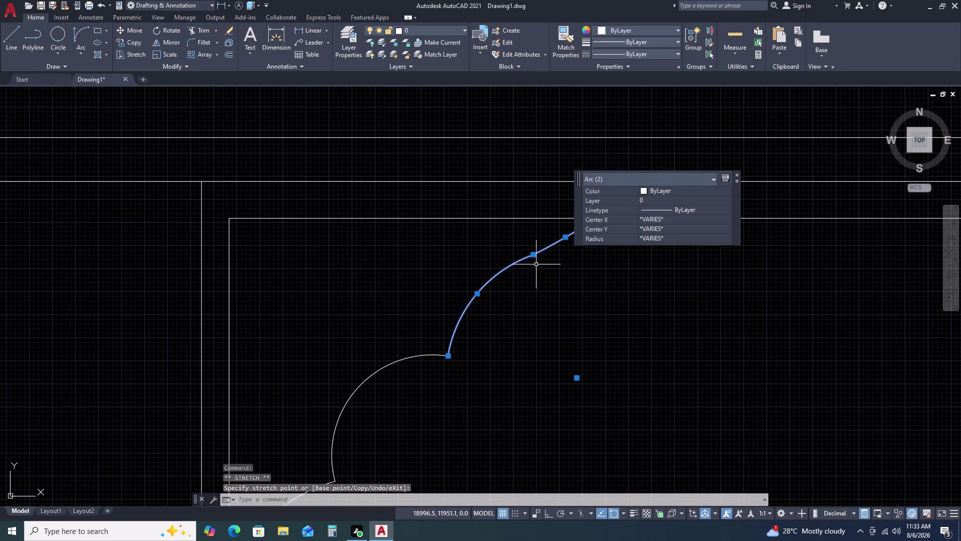
middle_drag(536, 299, 536, 349)
scroll(down, 3)
click(565, 319)
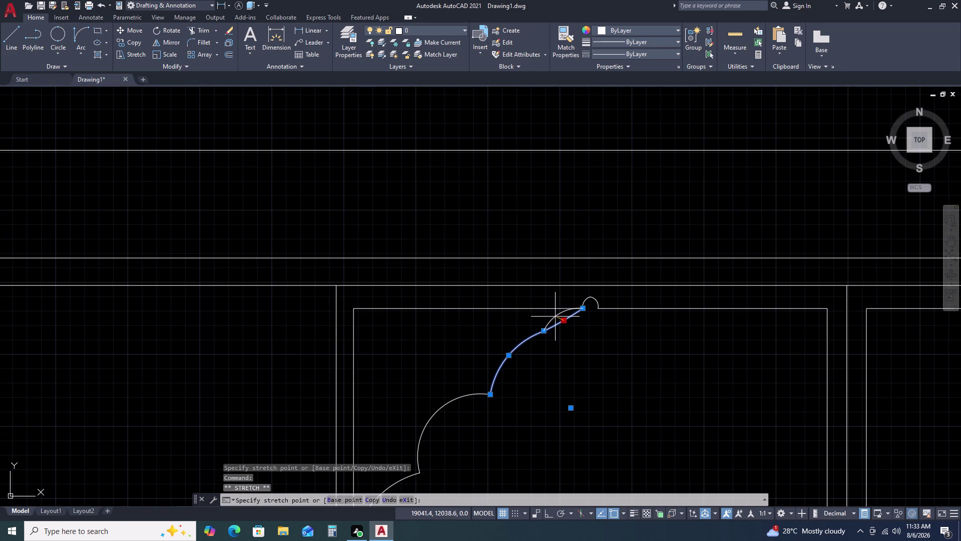
click(555, 316)
key(Escape)
scroll(down, 3)
middle_drag(645, 348, 604, 279)
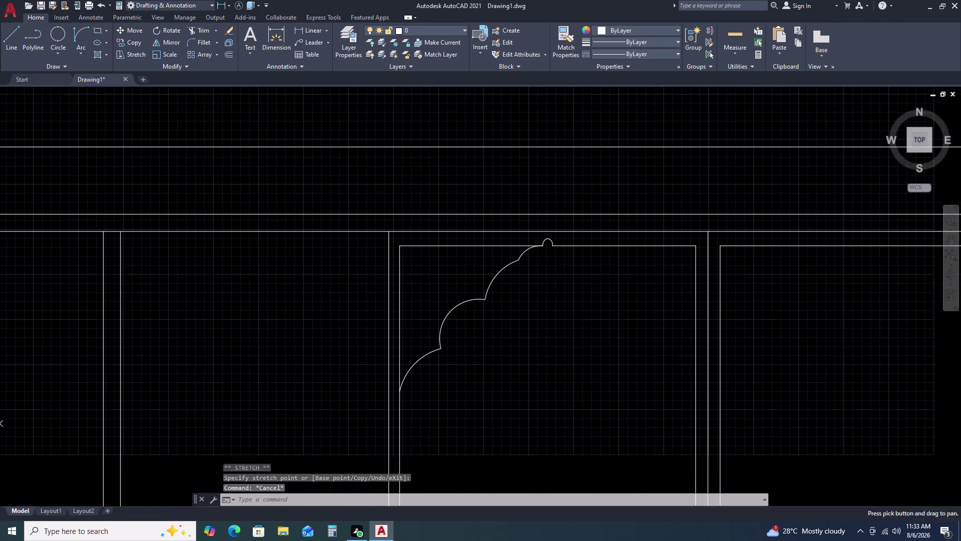
drag(372, 190, 380, 235)
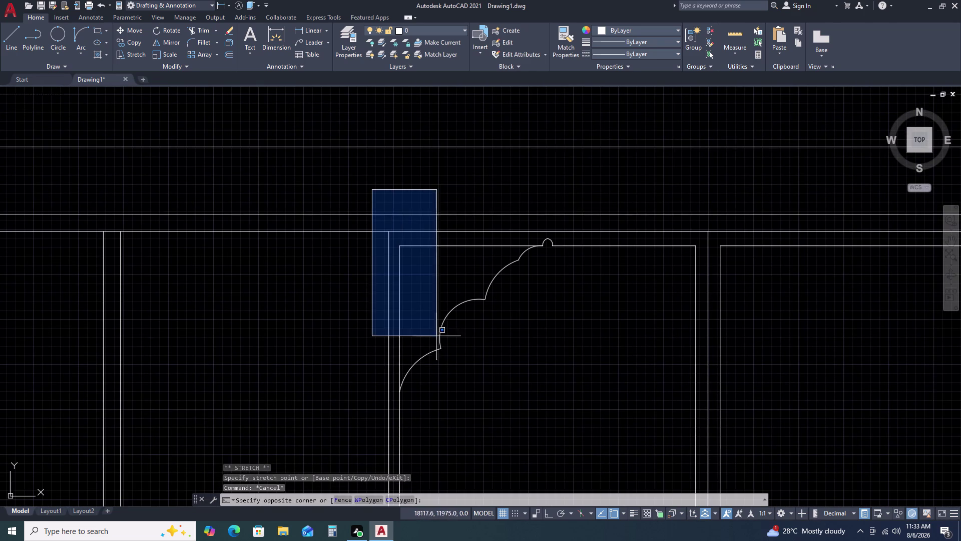
click(597, 408)
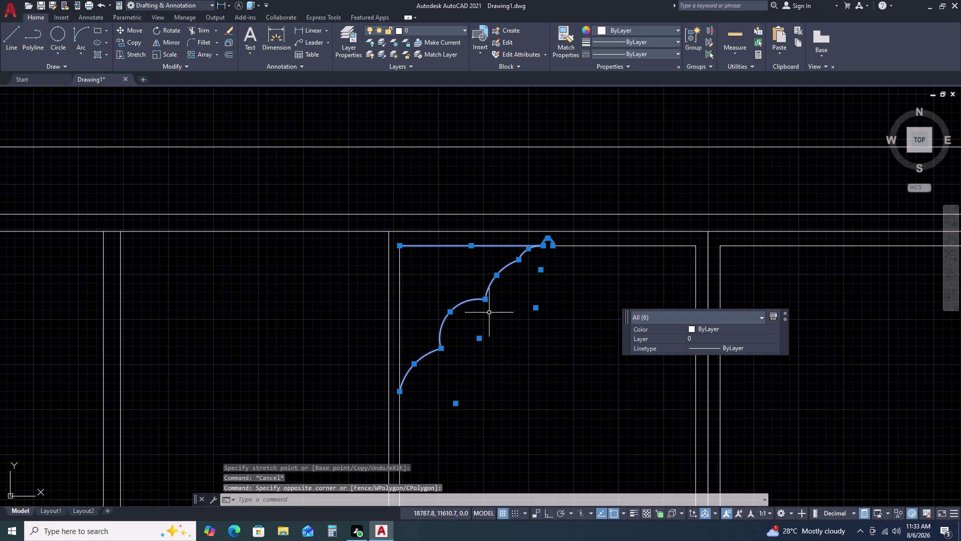
key(Escape)
click(476, 246)
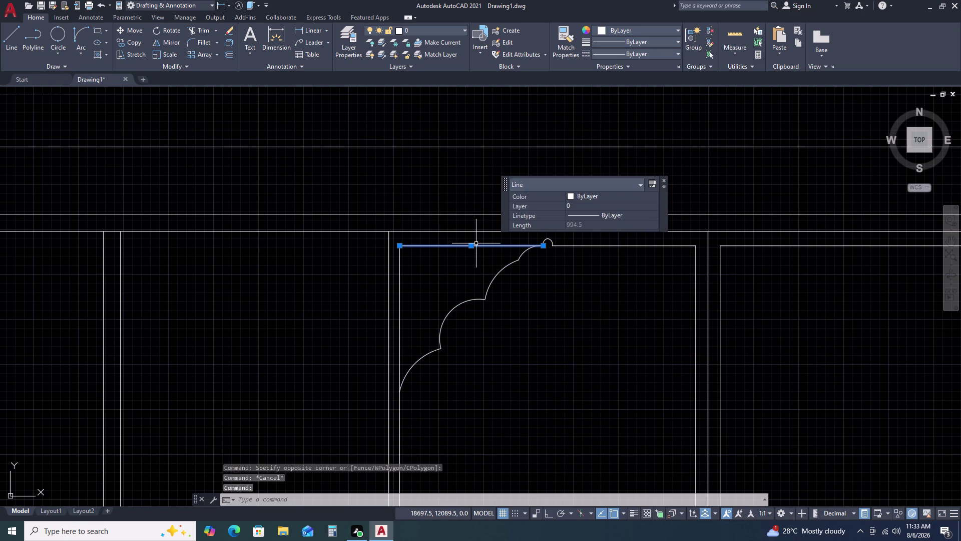
key(Delete)
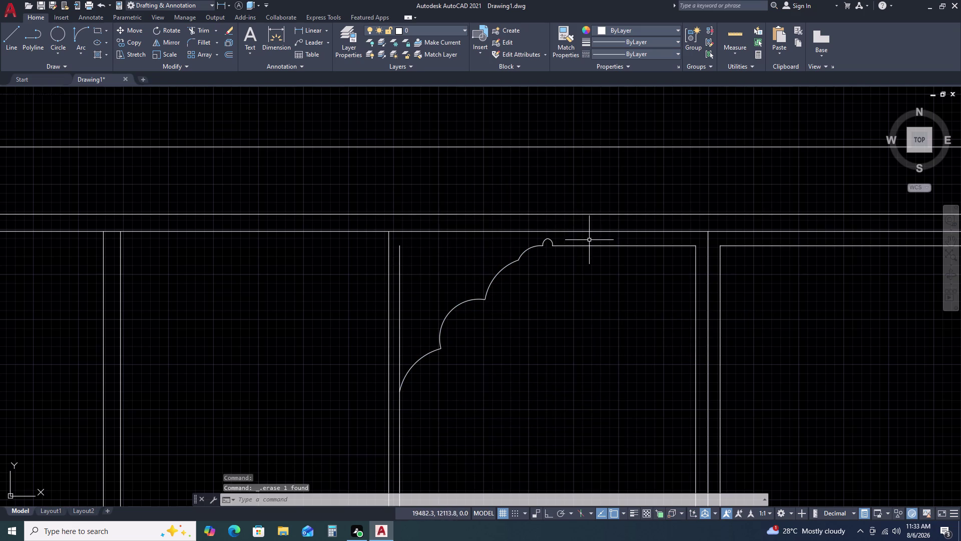
key(l)
key(space)
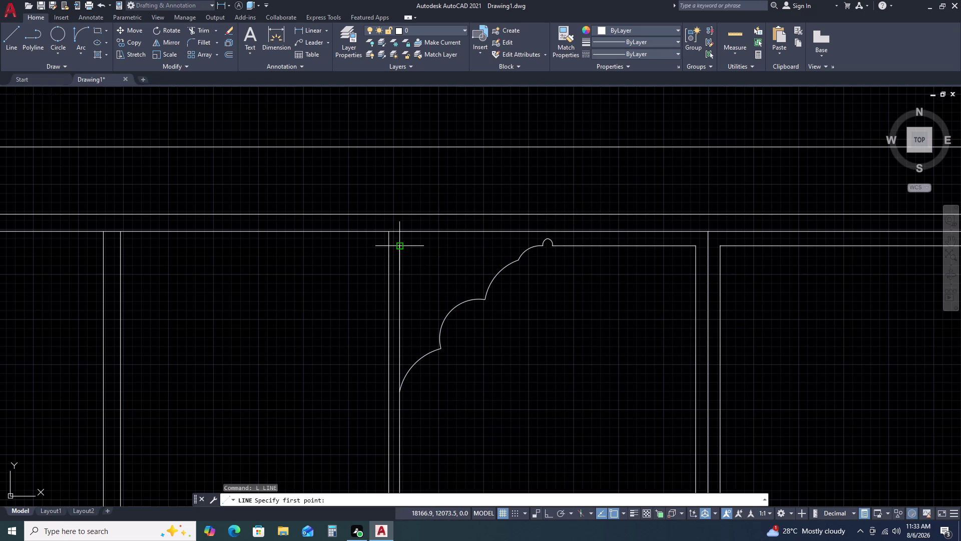
click(399, 246)
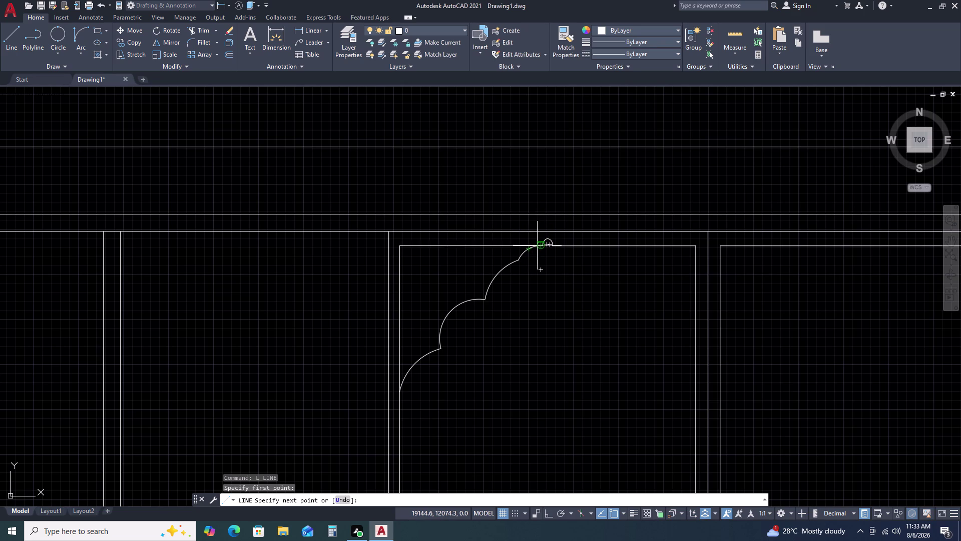
key(Escape)
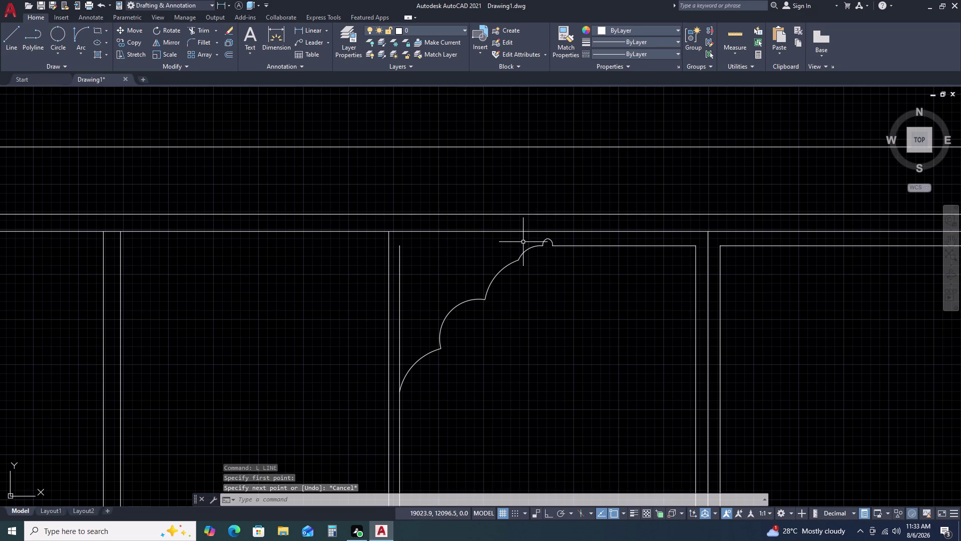
key(ctrl+z)
key(ctrl+z)
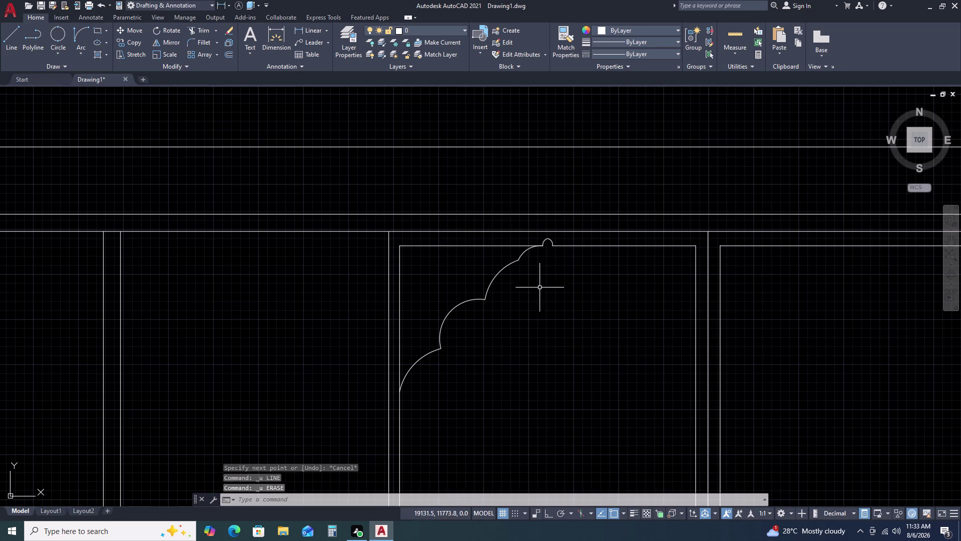
click(360, 180)
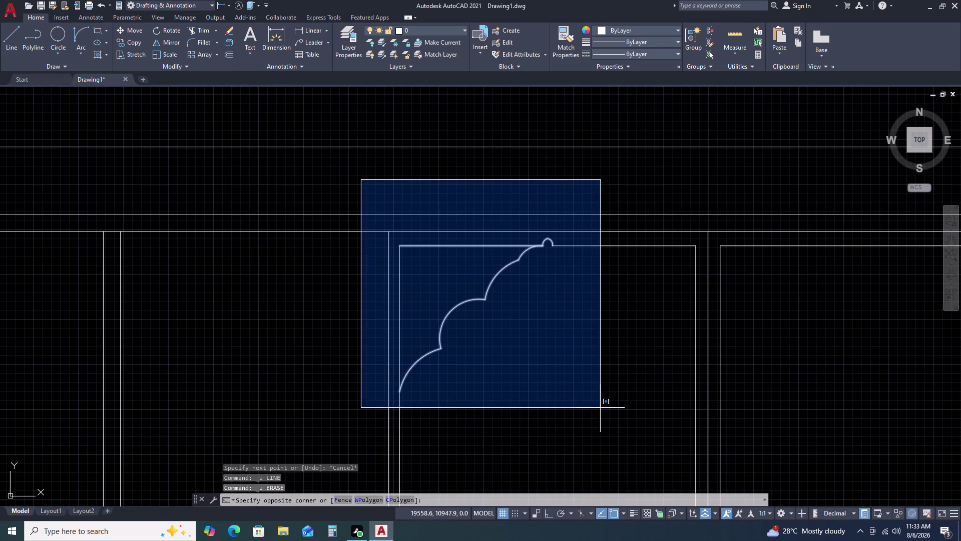
click(597, 415)
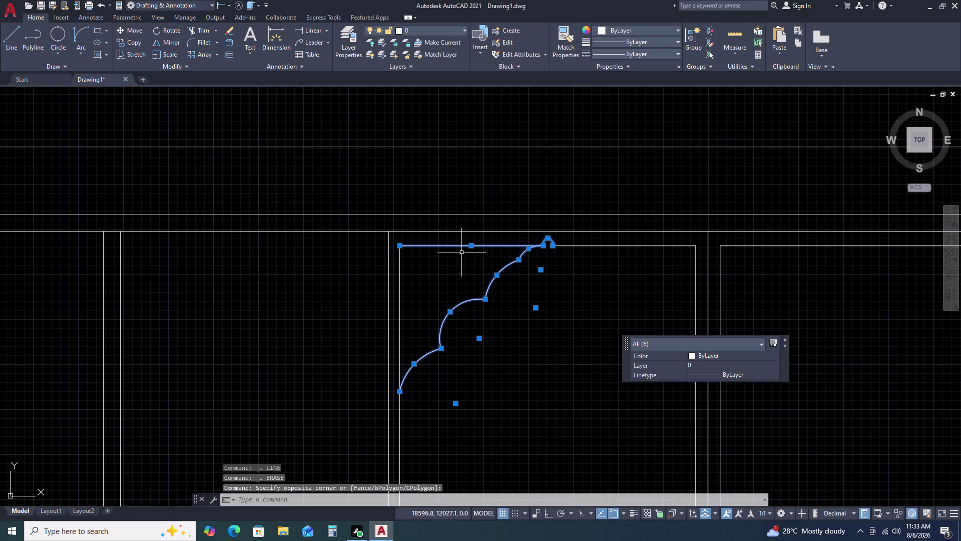
double_click(462, 239)
double_click(447, 253)
scroll(down, 3)
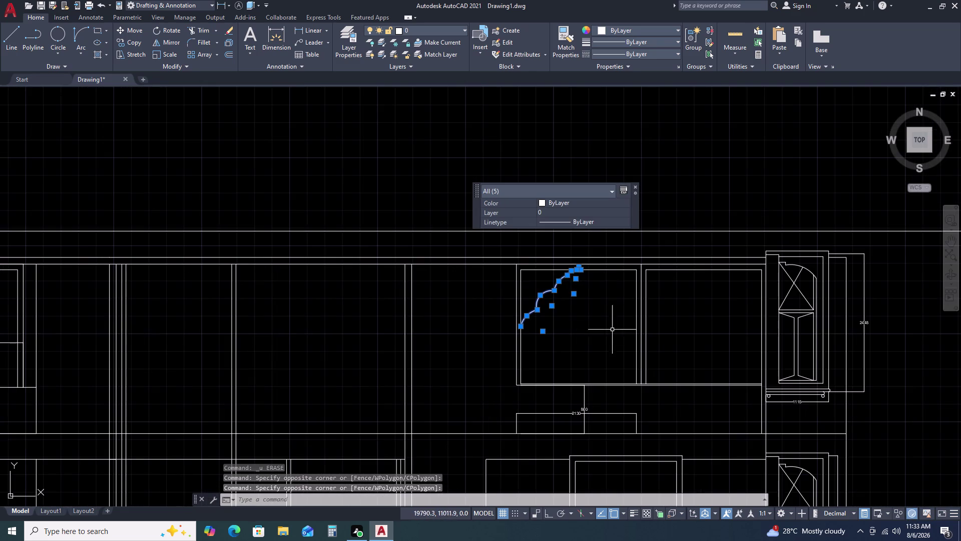
Mirror the half arch about a vertical axis through the cap centre, keeping the original.
text(MI)
key(space)
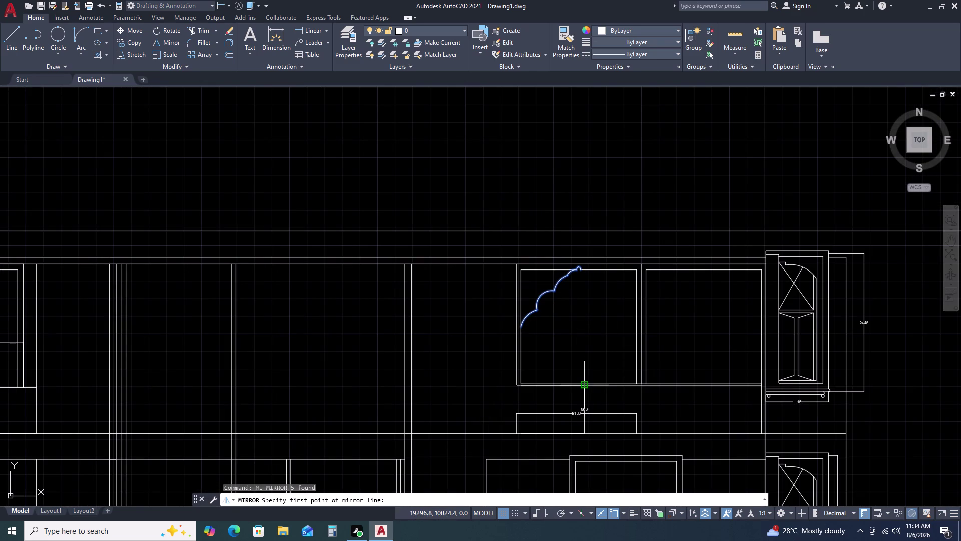
scroll(up, 3)
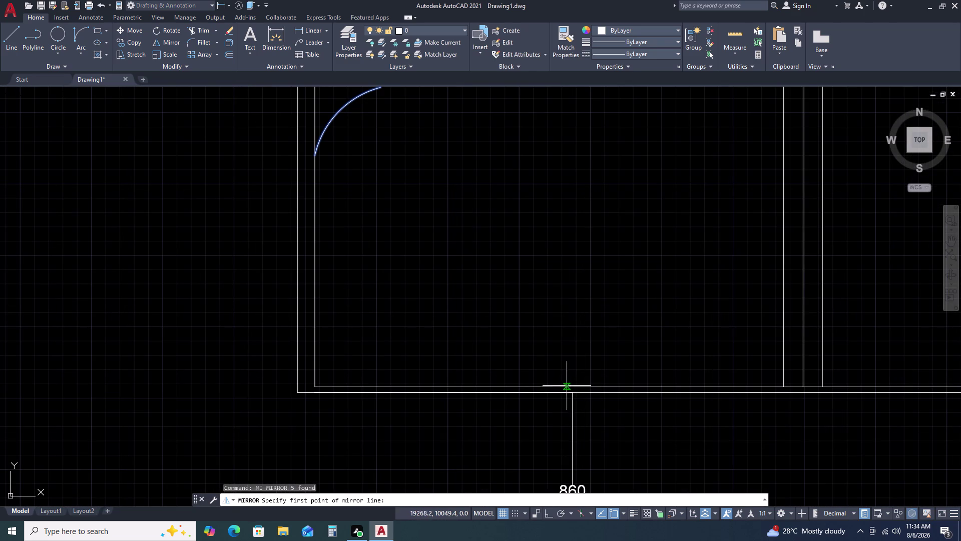
scroll(down, 3)
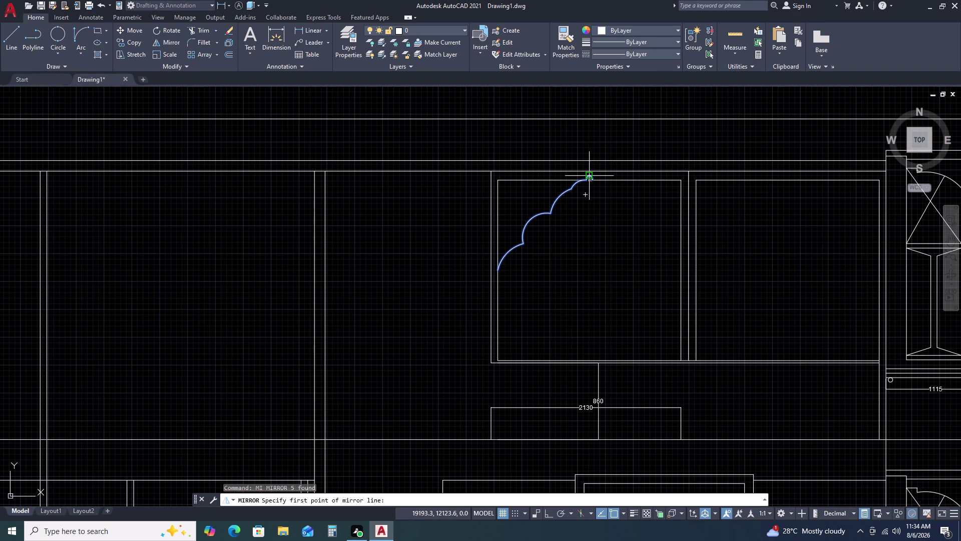
scroll(up, 3)
click(589, 182)
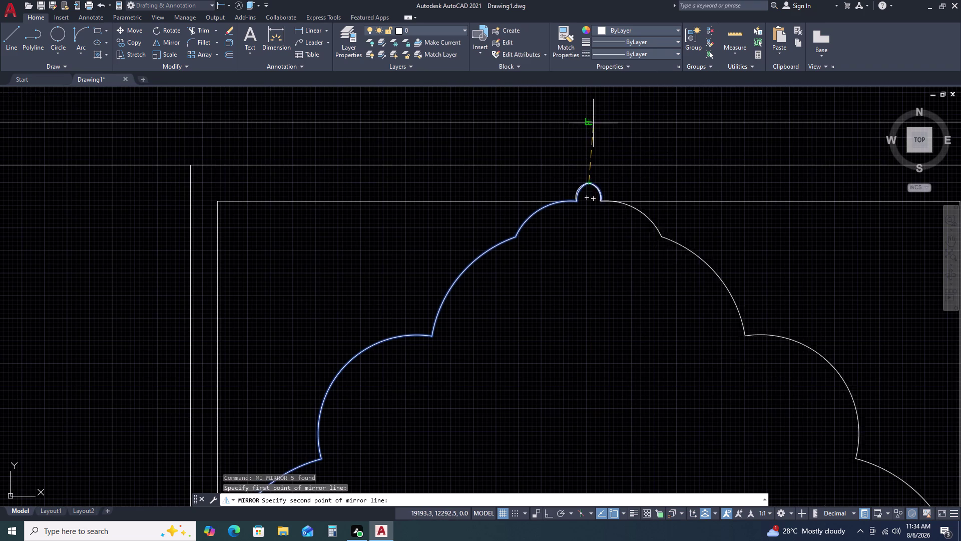
key(F8)
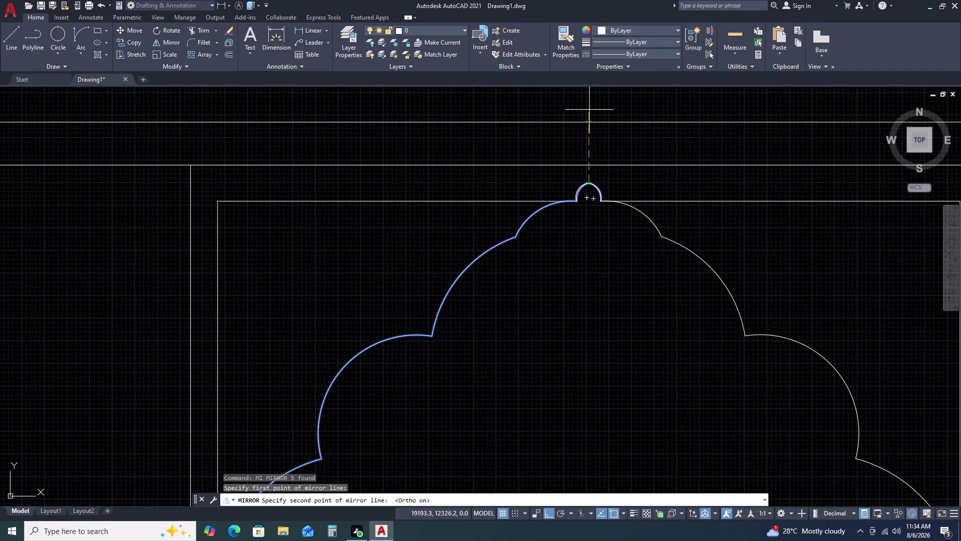
middle_drag(589, 108, 551, 172)
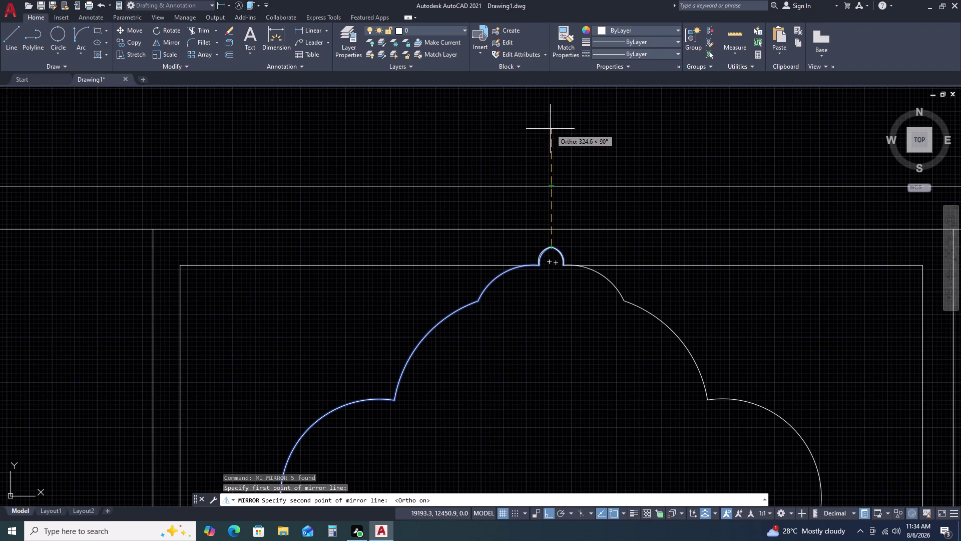
double_click(553, 123)
scroll(down, 3)
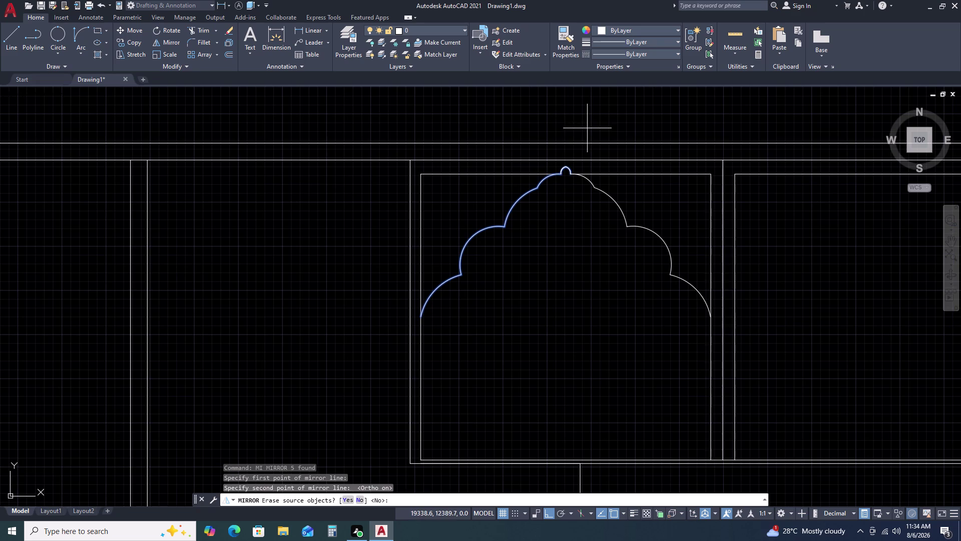
key(Return)
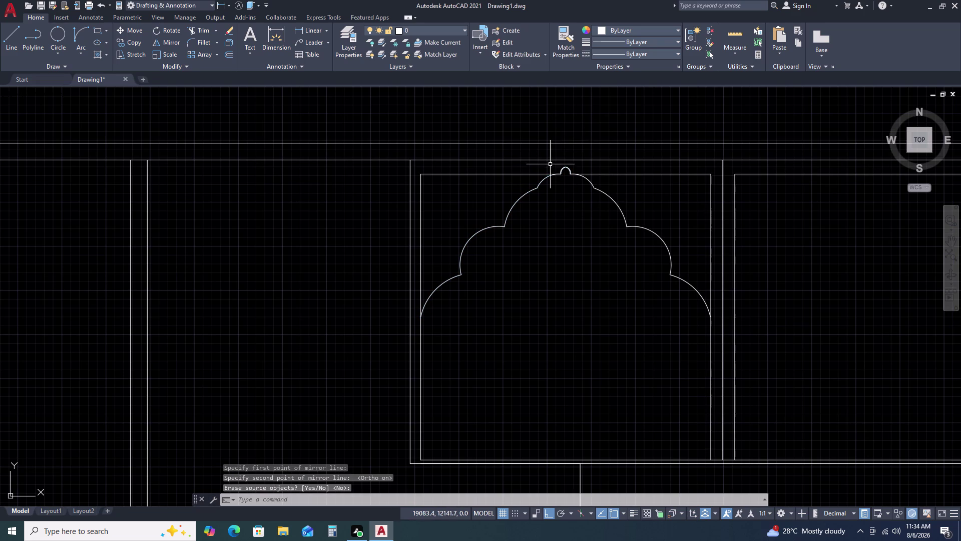
scroll(up, 3)
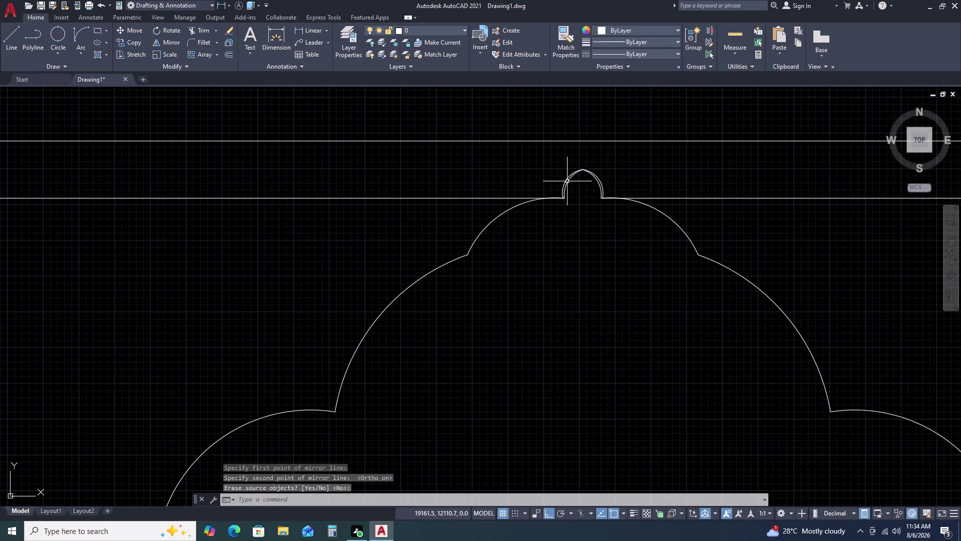
scroll(up, 3)
Try selecting the overlapping crown cap arcs, cancelling each unintended edit.
triple_click(653, 186)
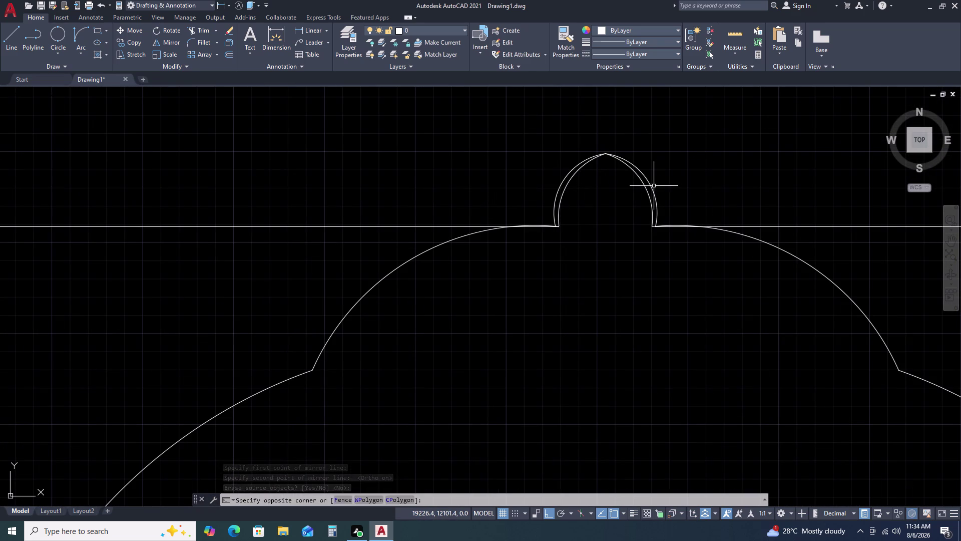
double_click(652, 187)
key(Delete)
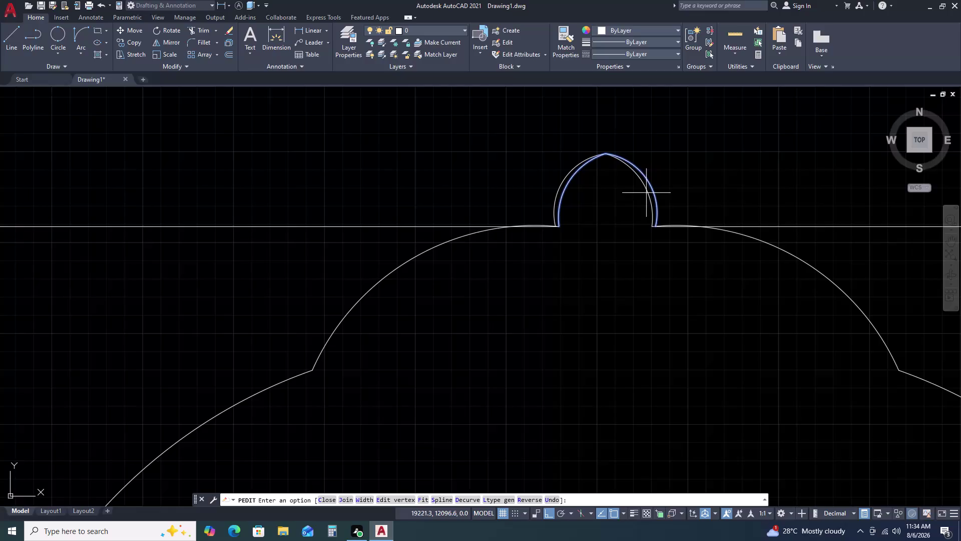
key(Delete)
key(Delete)
key(Delete)
key(Delete)
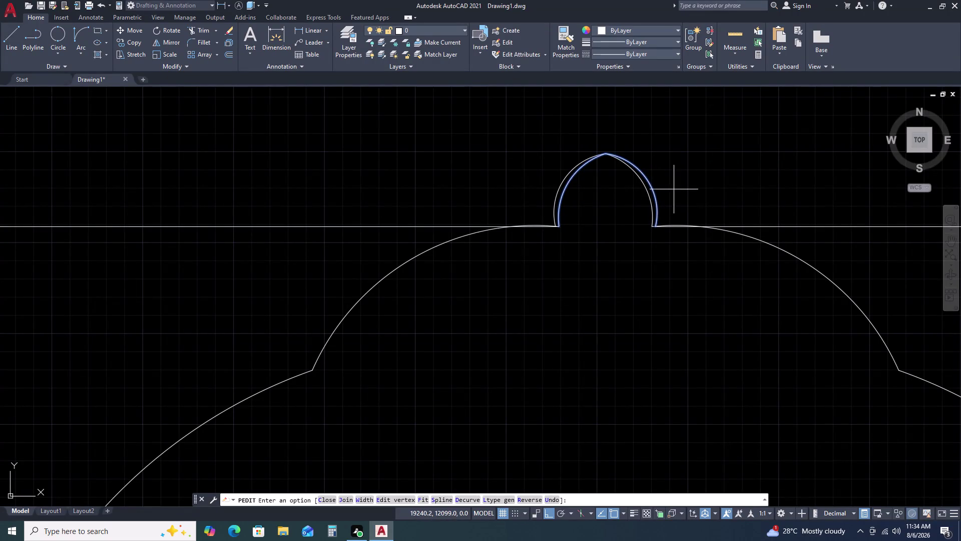
key(Escape)
key(Escape)
key(Escape)
click(657, 191)
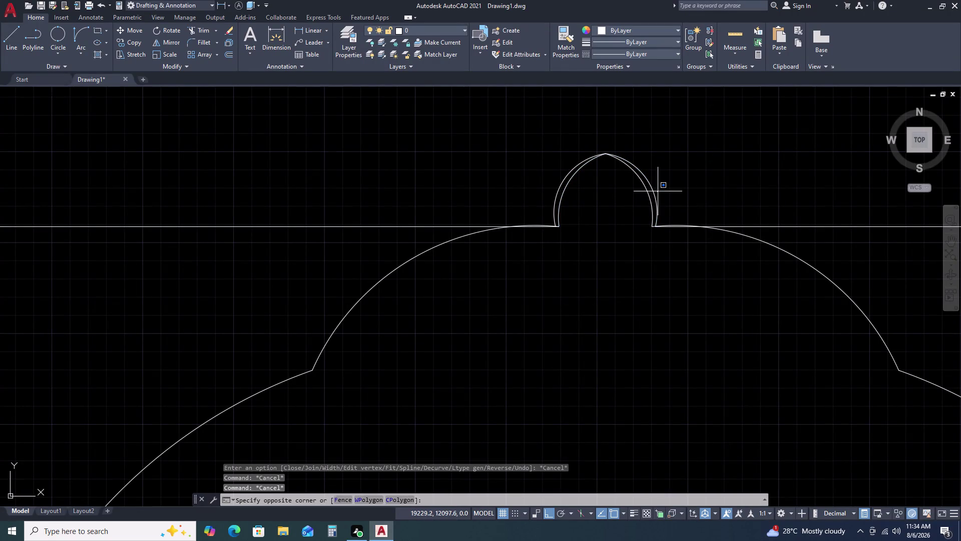
click(657, 198)
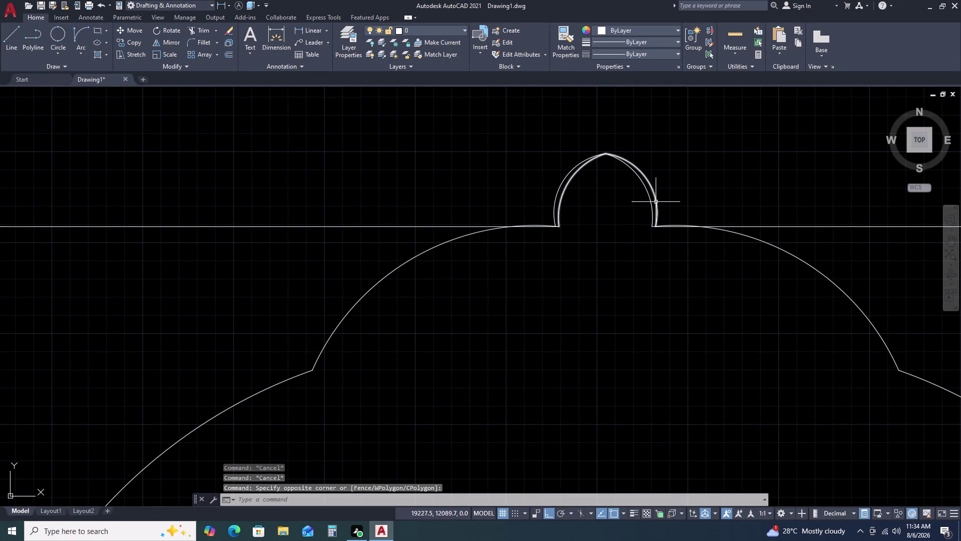
double_click(657, 201)
key(Delete)
key(Escape)
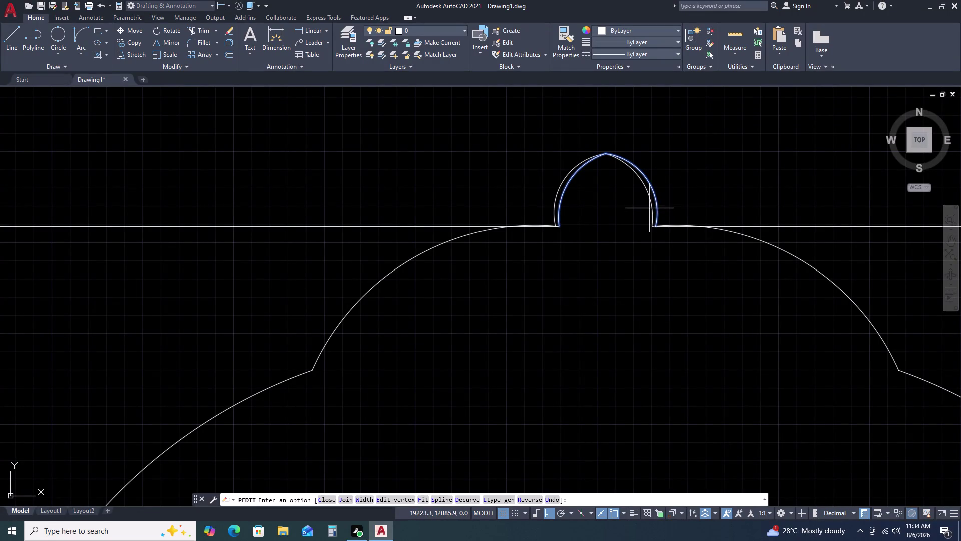
key(Escape)
key(Escape)
key(Escape)
double_click(657, 203)
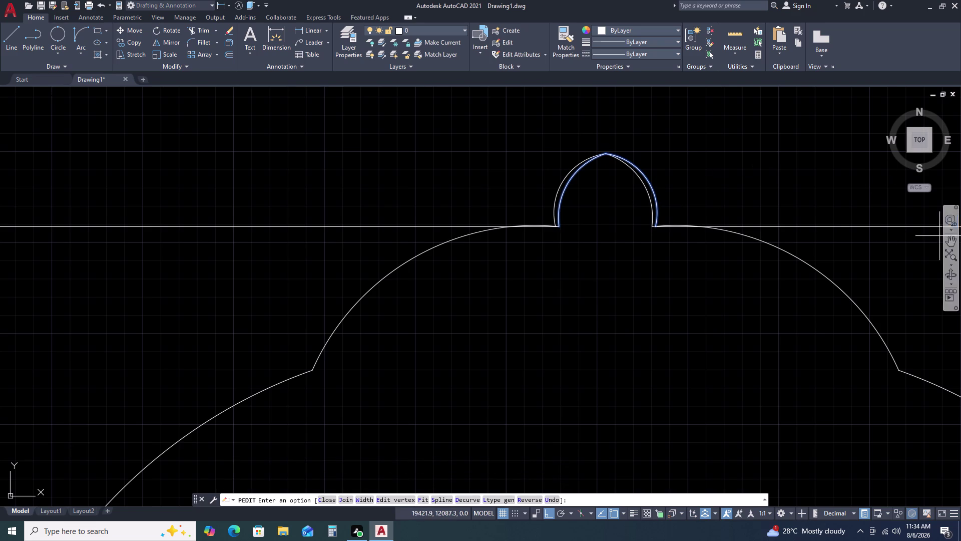
key(Escape)
key(Escape)
key(Escape)
key(Escape)
key(Escape)
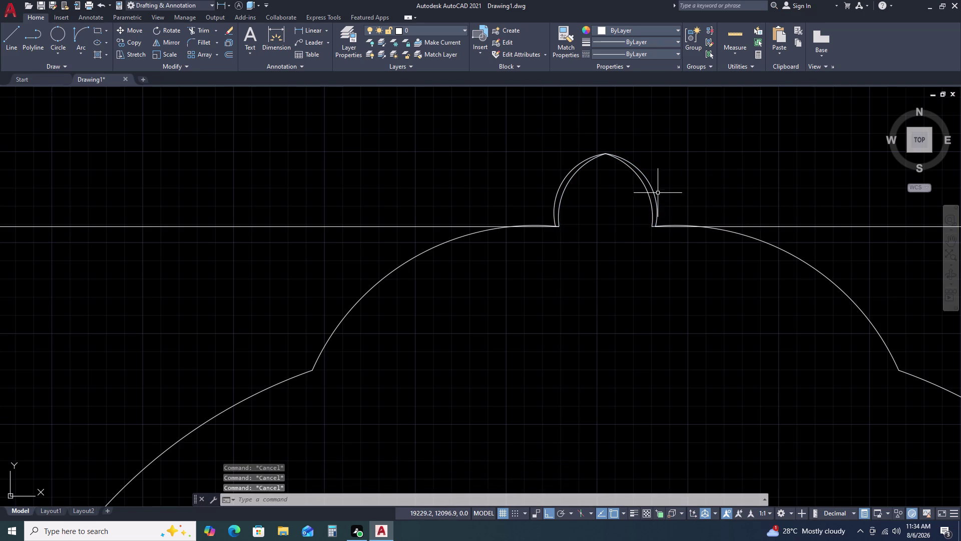
Erase the duplicate arc on the crown cap, leaving one clean pointed cap.
click(655, 196)
key(Delete)
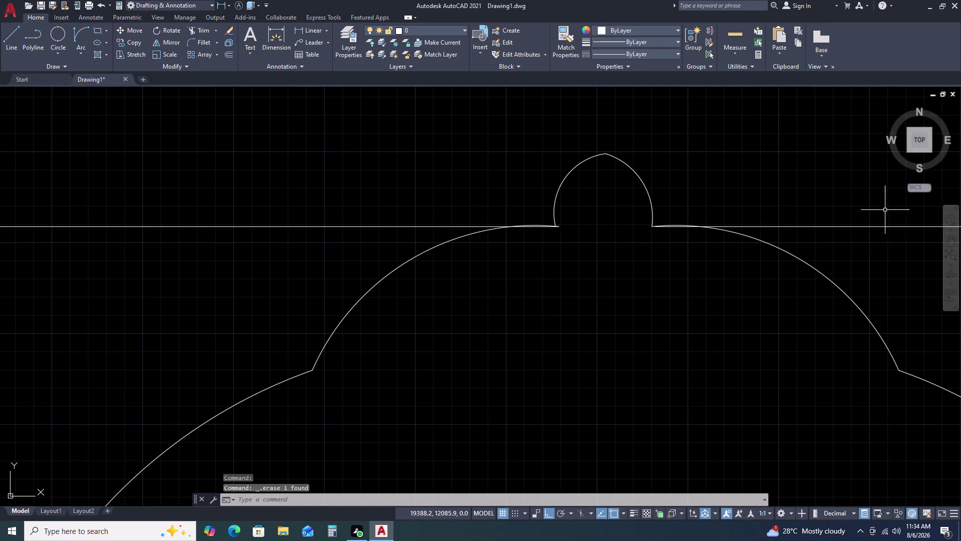
scroll(up, 3)
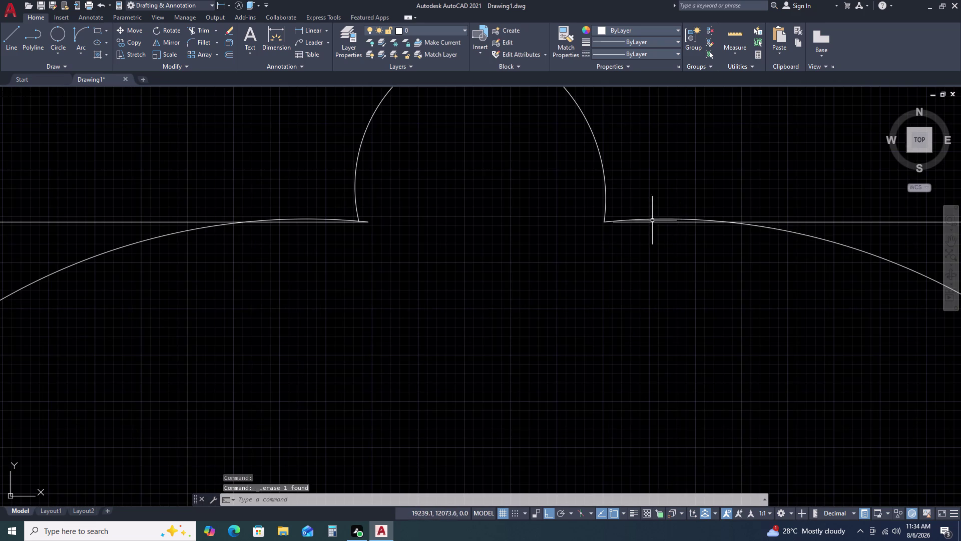
scroll(down, 3)
scroll(down, 3)
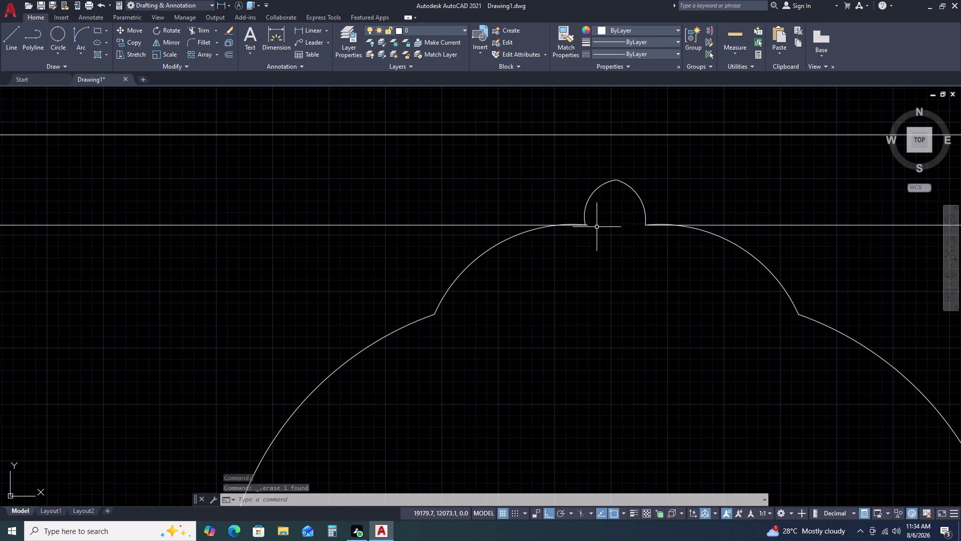
scroll(up, 3)
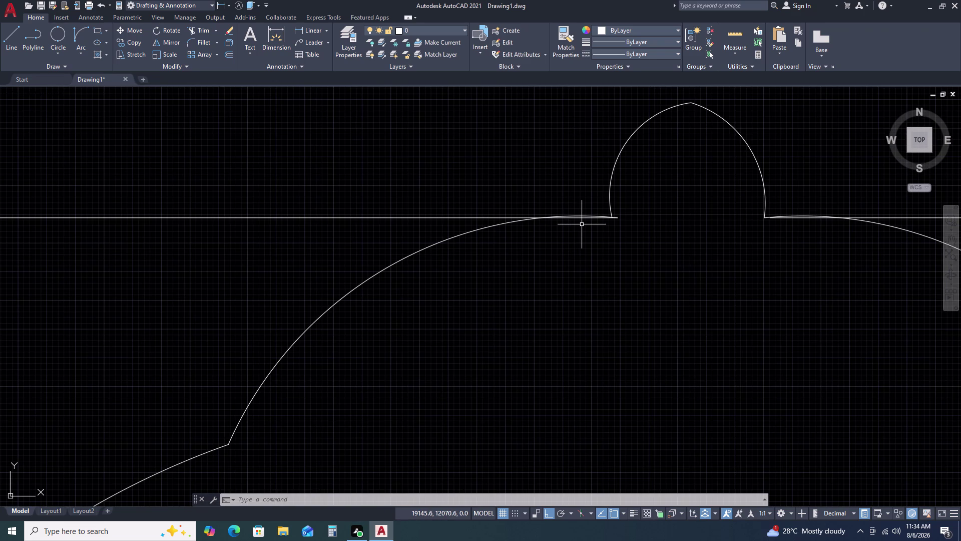
click(460, 238)
click(424, 259)
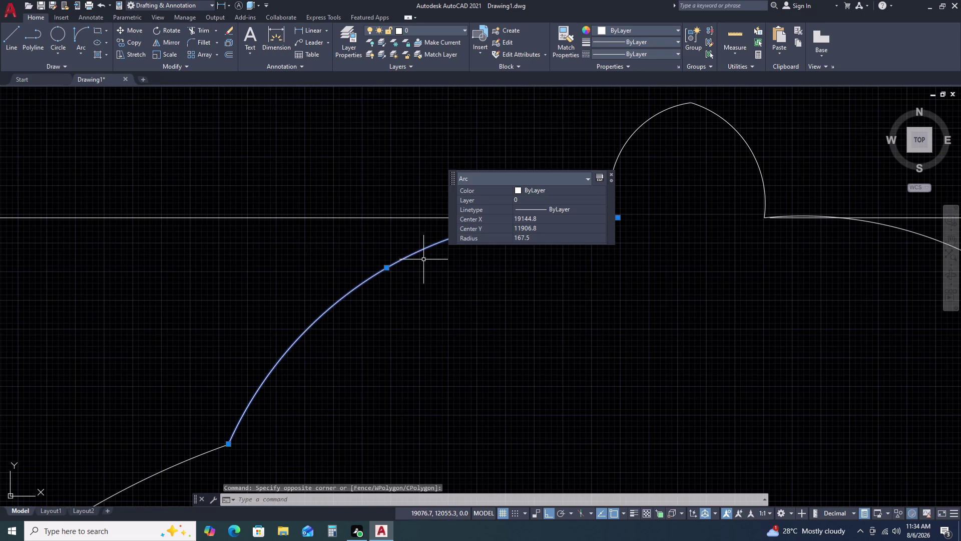
scroll(down, 3)
middle_drag(478, 291, 469, 316)
scroll(up, 3)
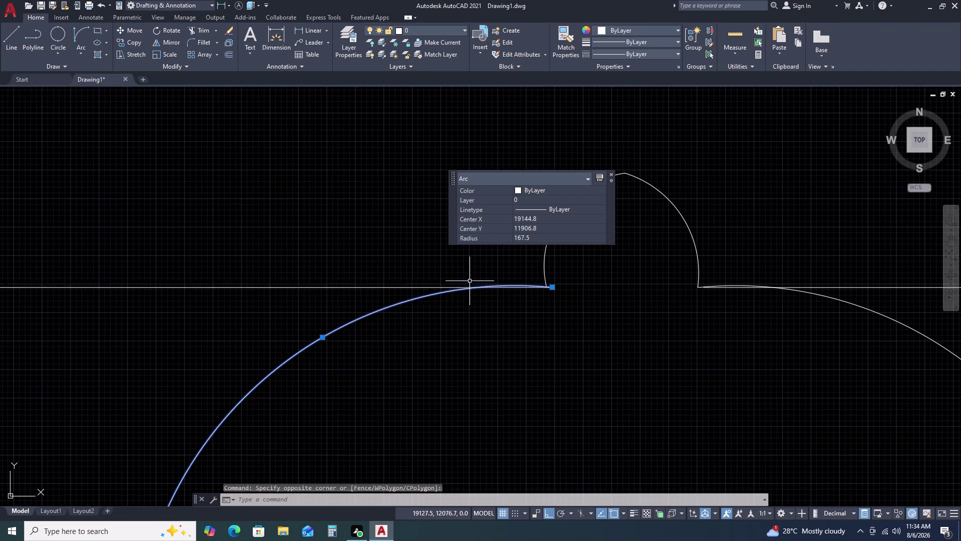
click(322, 337)
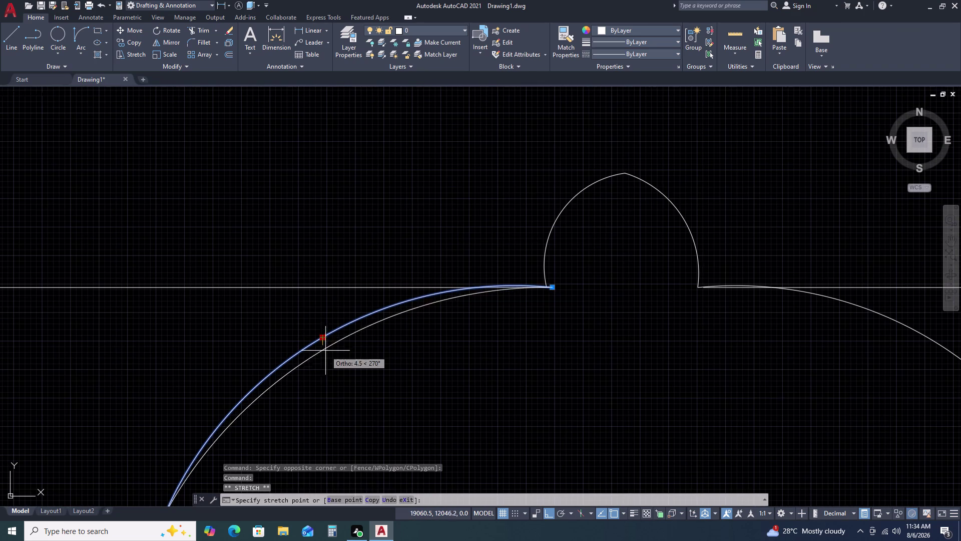
triple_click(328, 356)
key(Escape)
key(Escape)
scroll(down, 3)
middle_drag(800, 361, 729, 333)
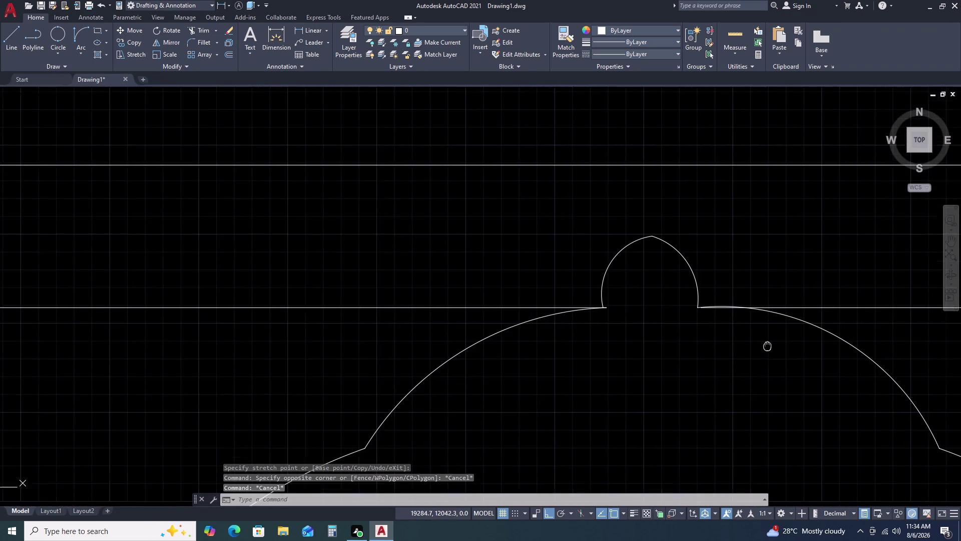
middle_drag(728, 332, 611, 275)
drag(742, 294, 721, 302)
triple_click(647, 333)
middle_drag(659, 270, 538, 278)
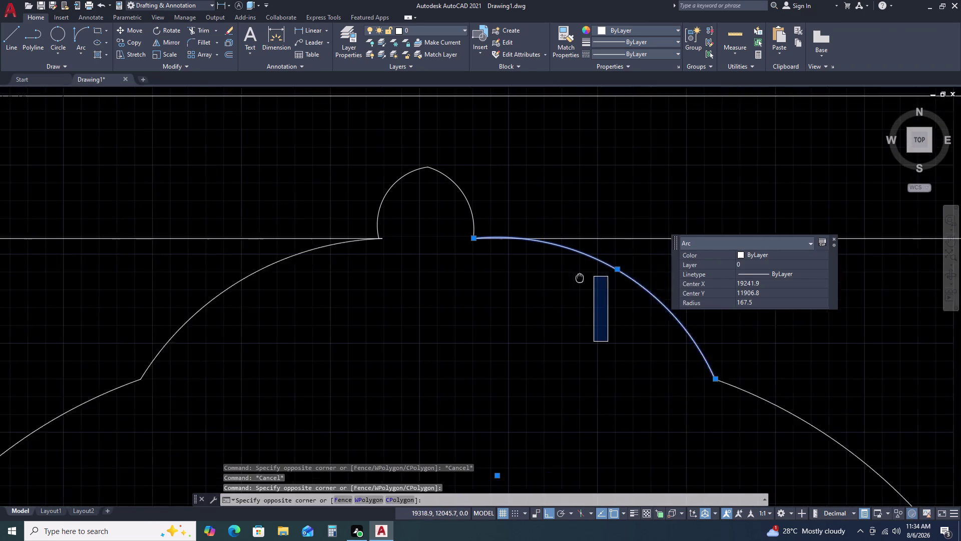
middle_drag(538, 278, 506, 278)
key(Escape)
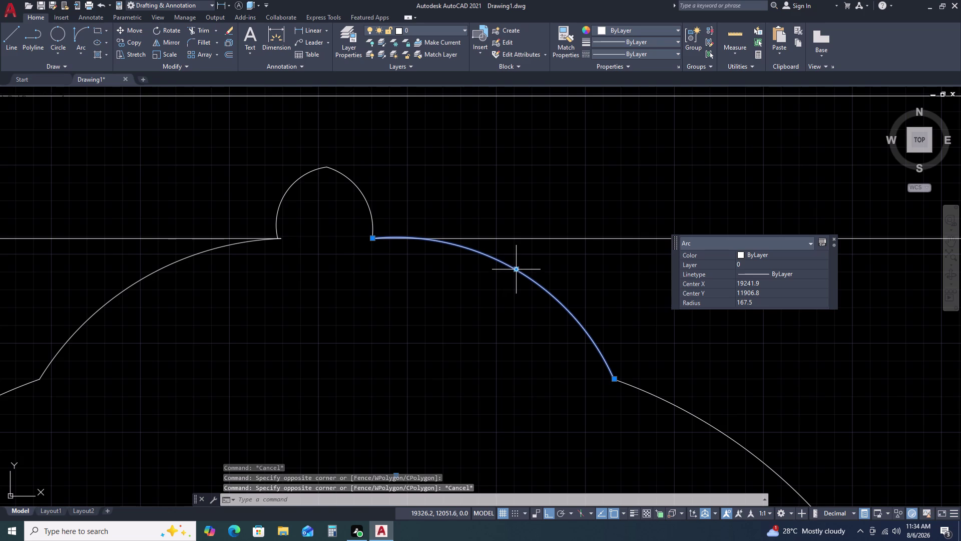
double_click(515, 270)
double_click(502, 286)
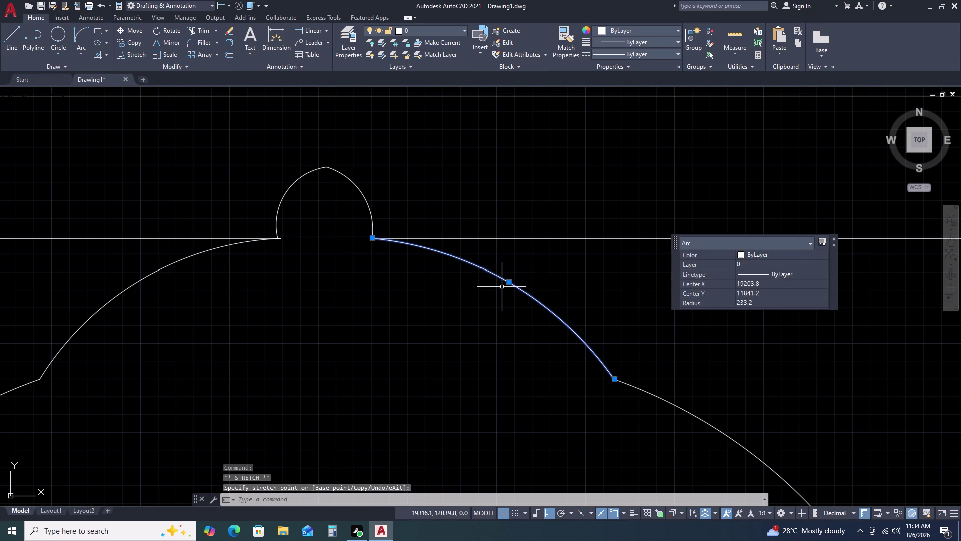
key(Escape)
middle_click(421, 297)
middle_drag(430, 297, 546, 288)
scroll(up, 3)
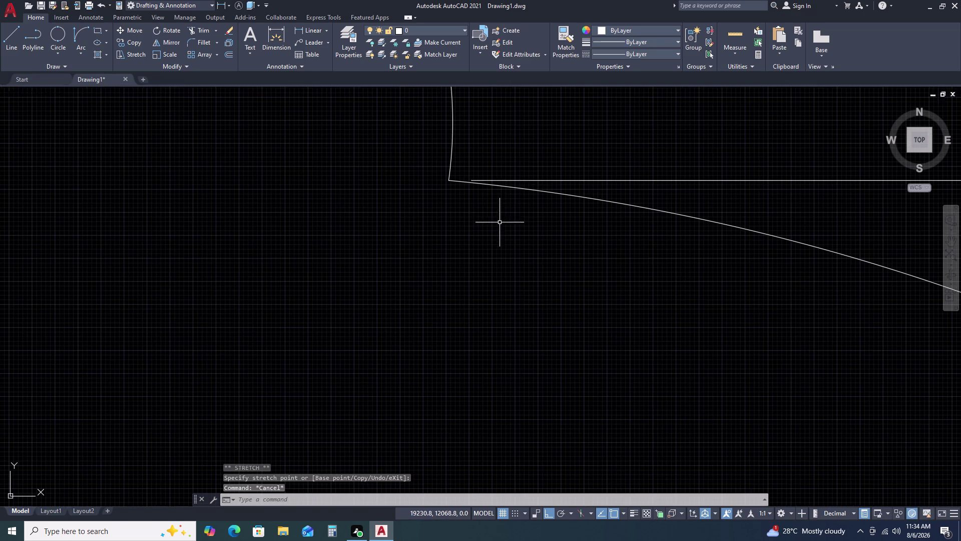
middle_drag(488, 180, 519, 226)
middle_drag(523, 234, 535, 255)
scroll(down, 3)
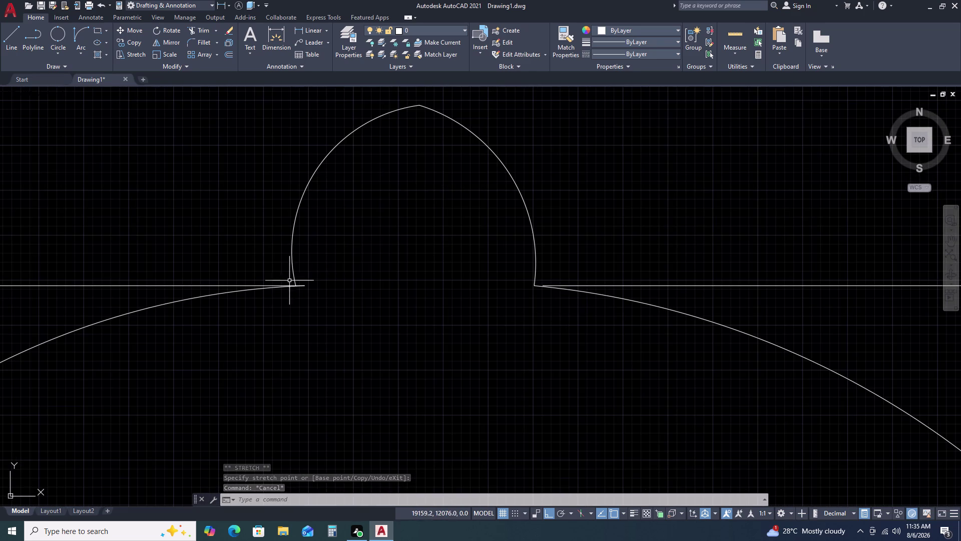
scroll(up, 3)
middle_drag(595, 314, 453, 307)
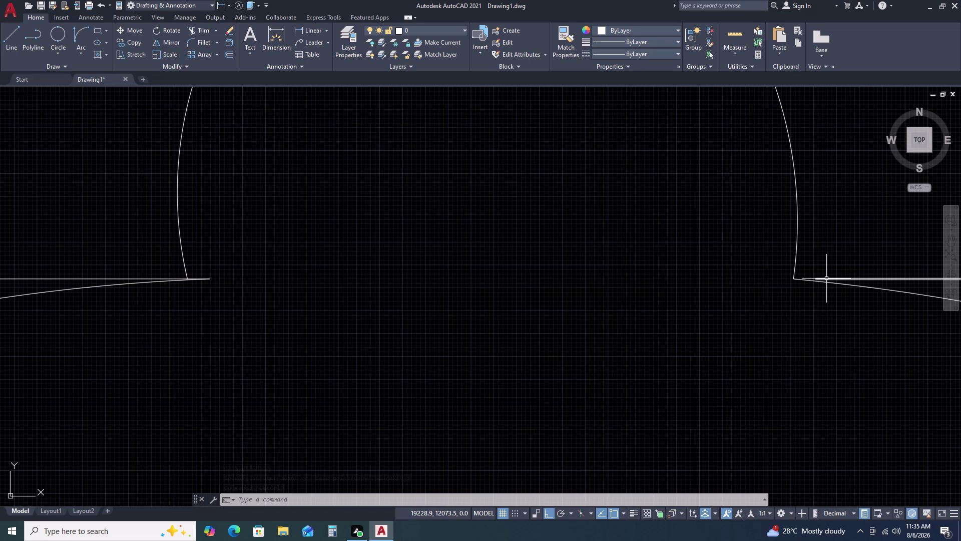
click(826, 278)
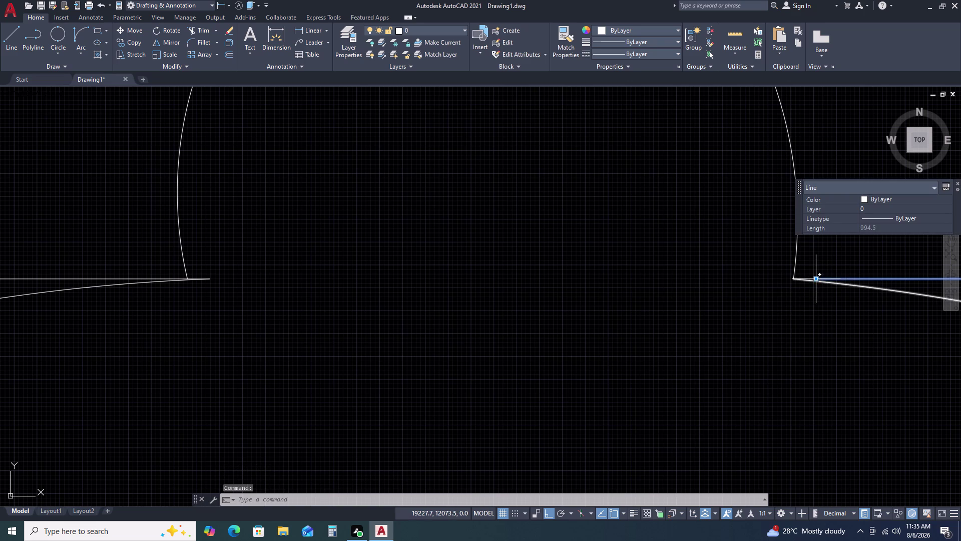
click(814, 280)
double_click(795, 280)
key(Escape)
scroll(down, 3)
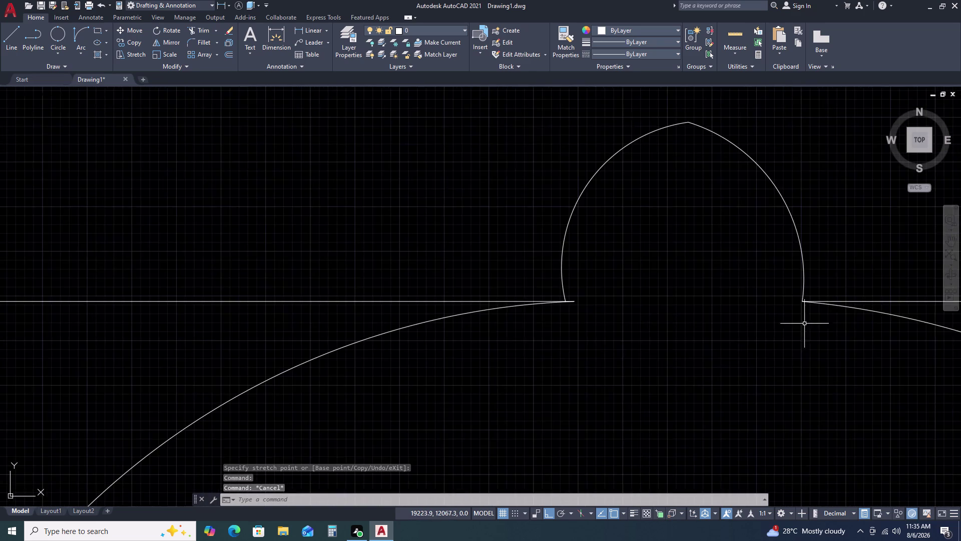
scroll(down, 3)
middle_drag(886, 357, 634, 283)
scroll(down, 3)
middle_drag(744, 337, 670, 255)
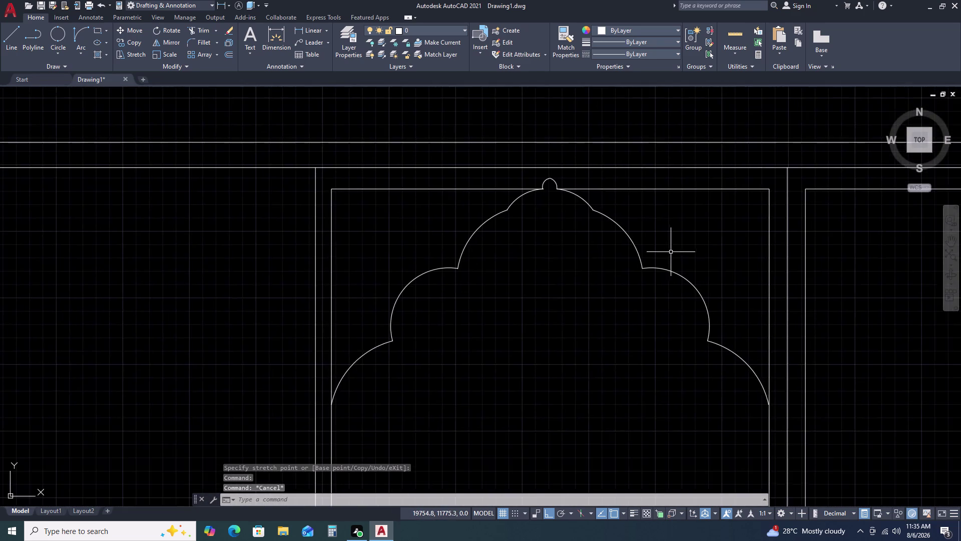
scroll(down, 3)
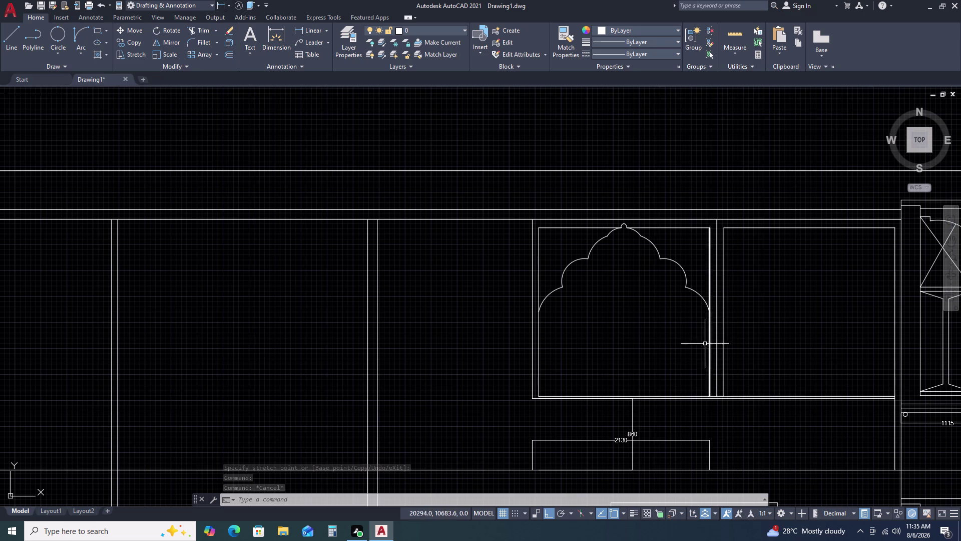
click(475, 188)
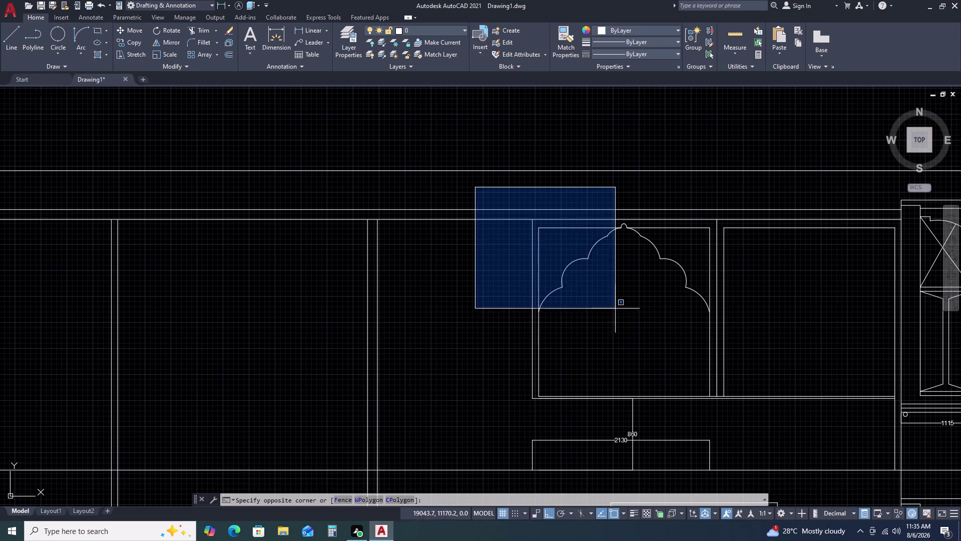
Select the cusped arch arcs, removing the top and straight lines from the selection.
double_click(752, 378)
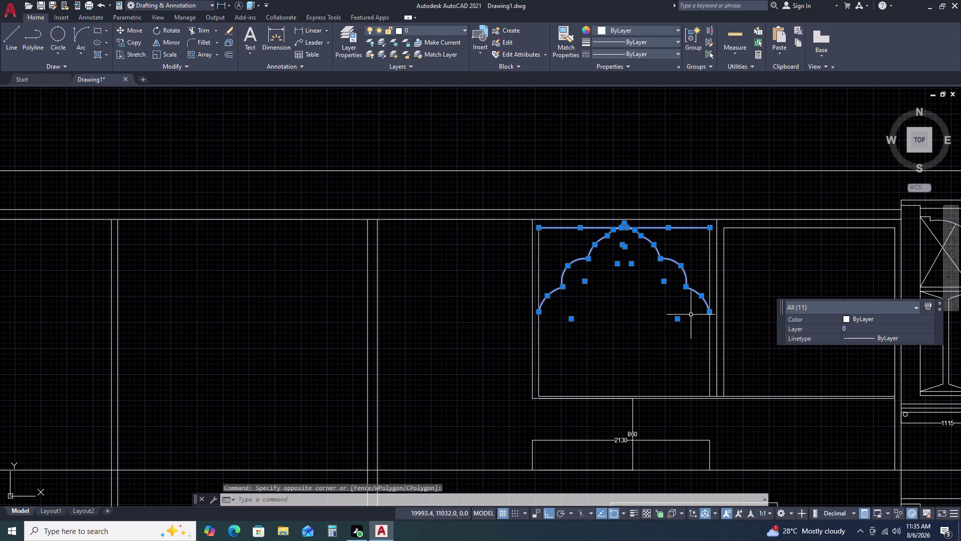
scroll(up, 3)
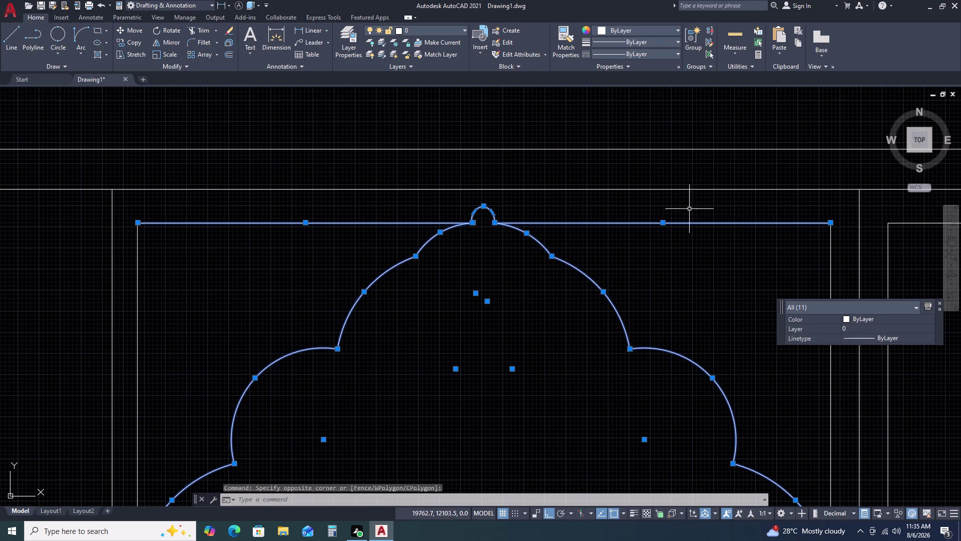
click(698, 207)
click(681, 260)
click(411, 206)
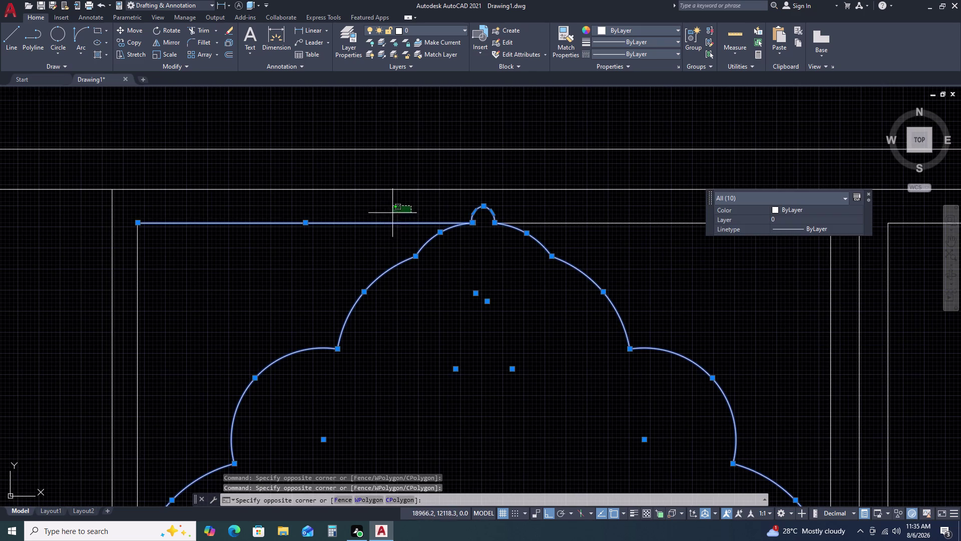
click(319, 237)
scroll(down, 3)
middle_drag(573, 394, 528, 308)
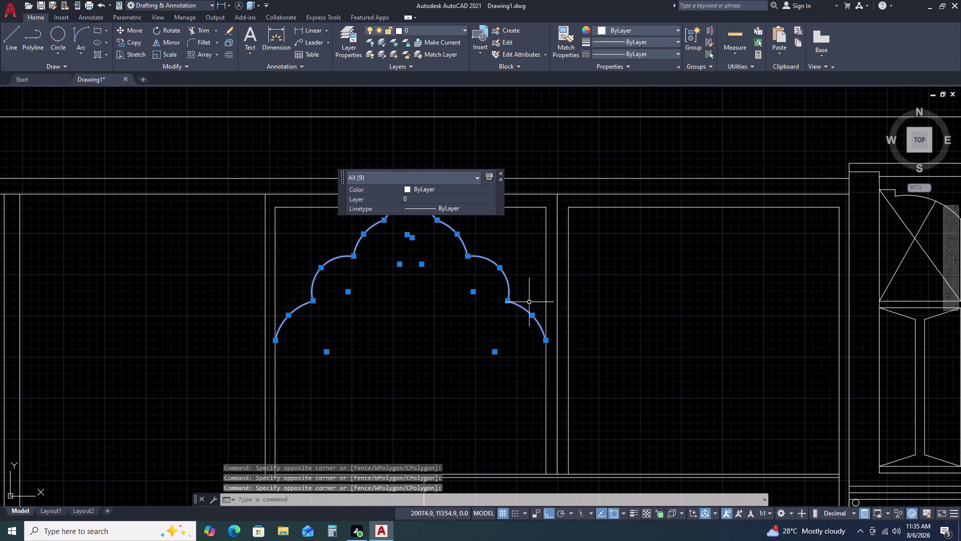
Mirror the arch across the vertical divider into the neighbouring panel, keeping the original.
text(MI)
key(space)
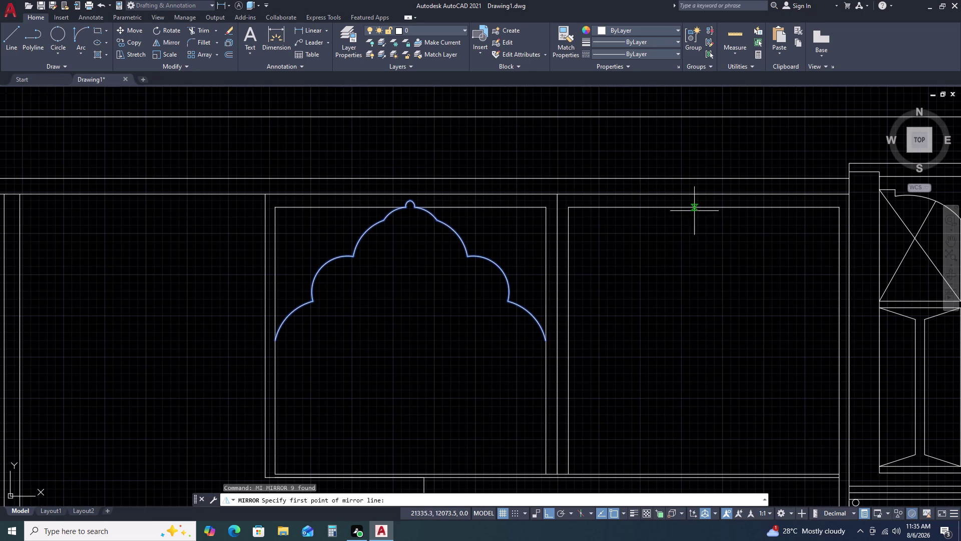
click(555, 332)
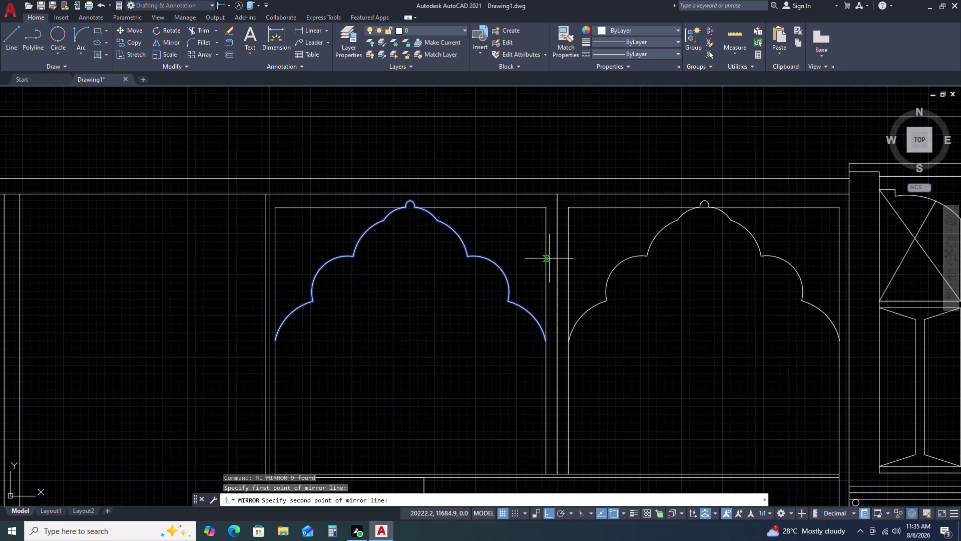
click(557, 165)
key(Return)
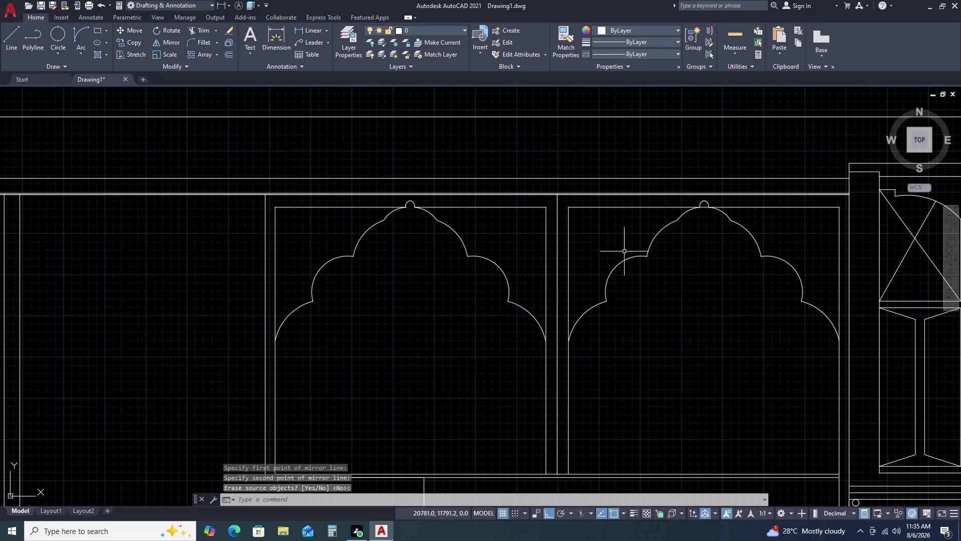
scroll(up, 3)
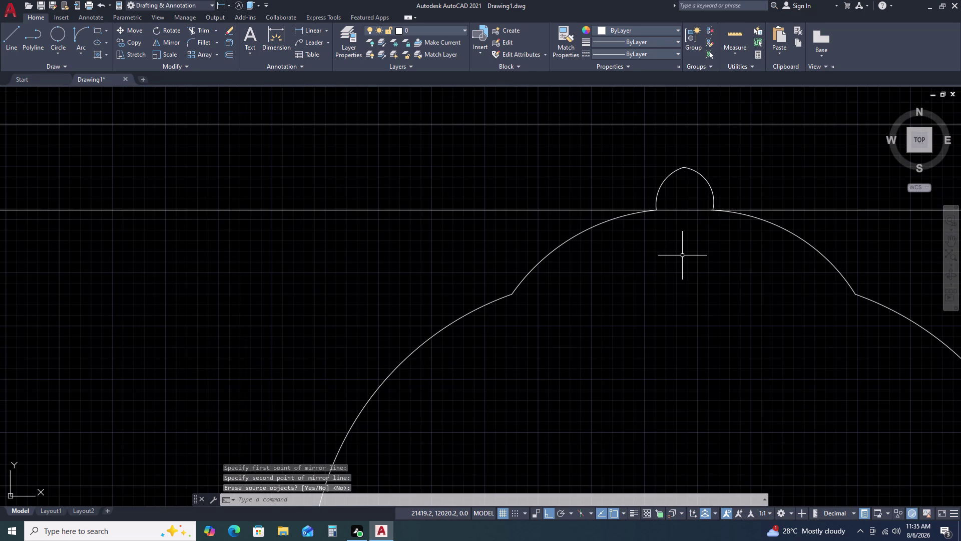
Start a TR trim near the arch top, then cancel it and pan out.
text(TR)
key(space)
double_click(683, 204)
click(670, 235)
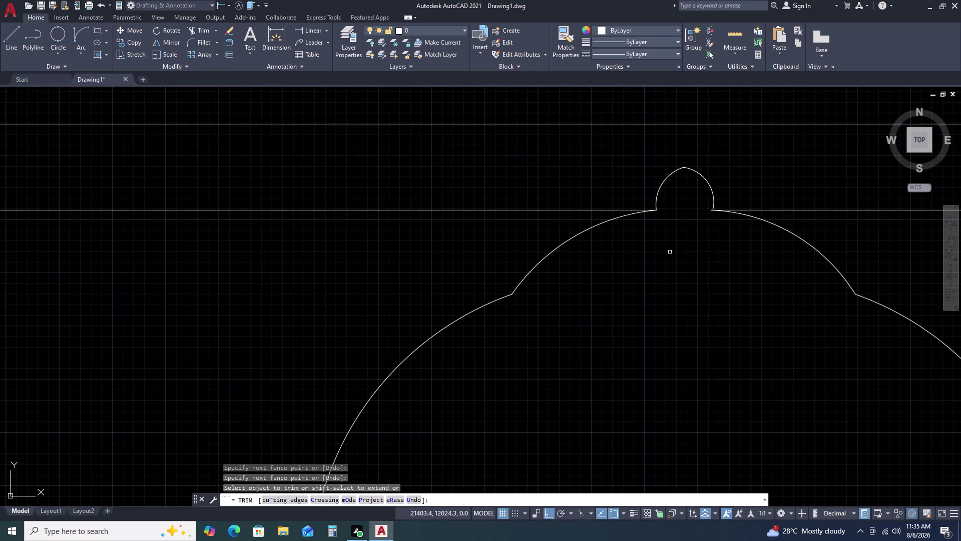
key(Escape)
scroll(down, 3)
scroll(down, 3)
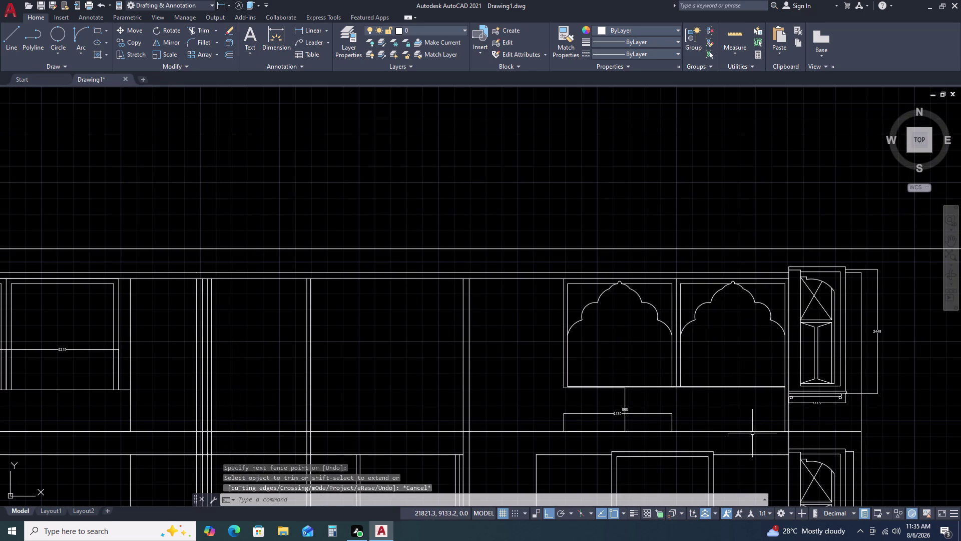
middle_drag(722, 441, 724, 393)
Start a linear dimension from the arch to the divider, then cancel it.
key(Escape)
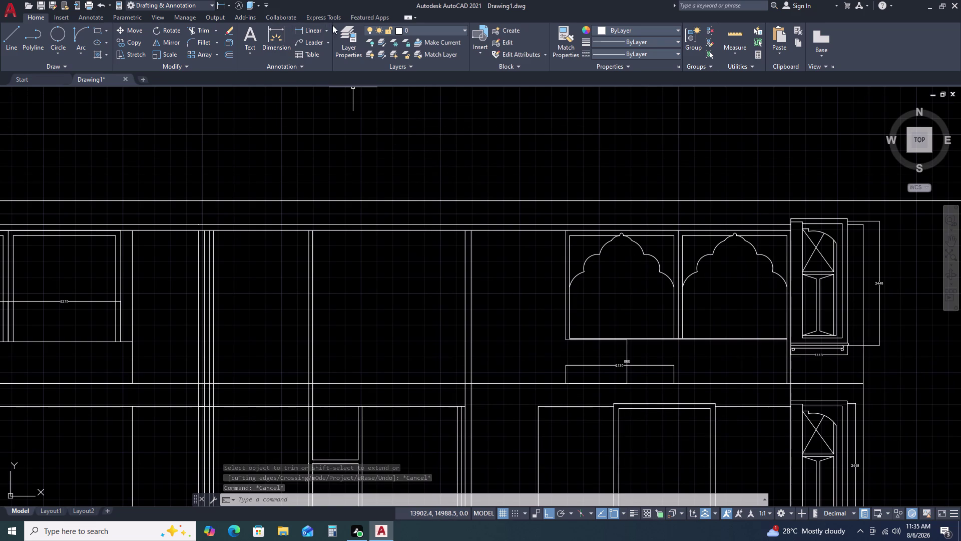
double_click(318, 30)
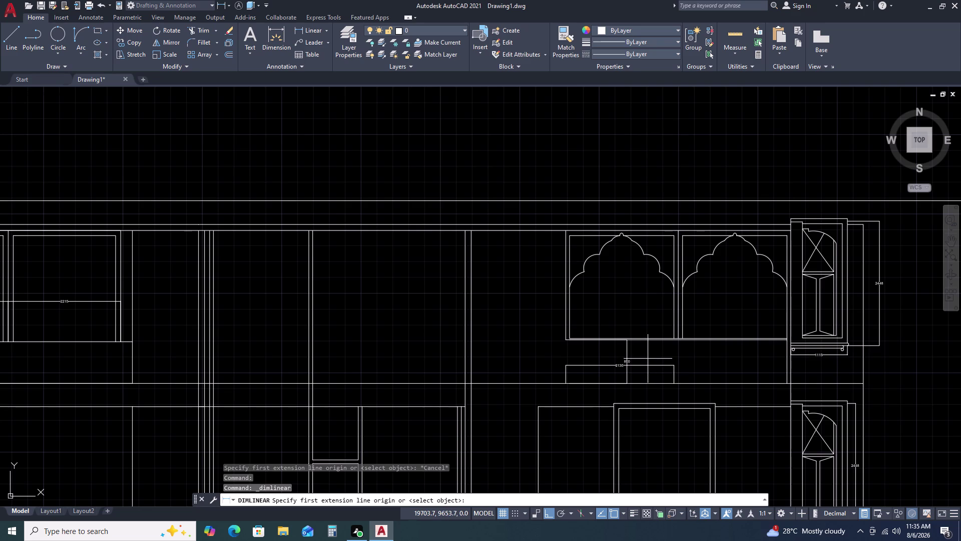
double_click(672, 237)
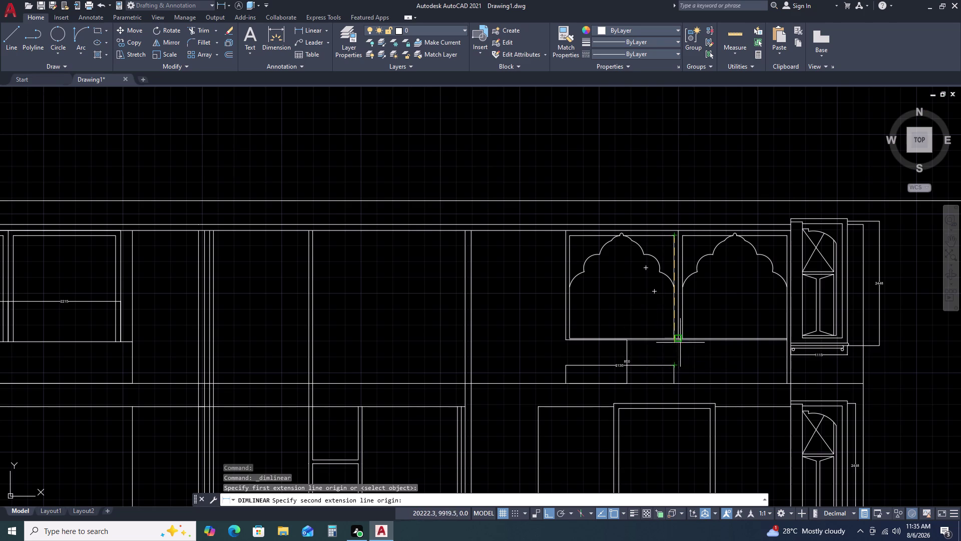
scroll(up, 3)
scroll(up, 3)
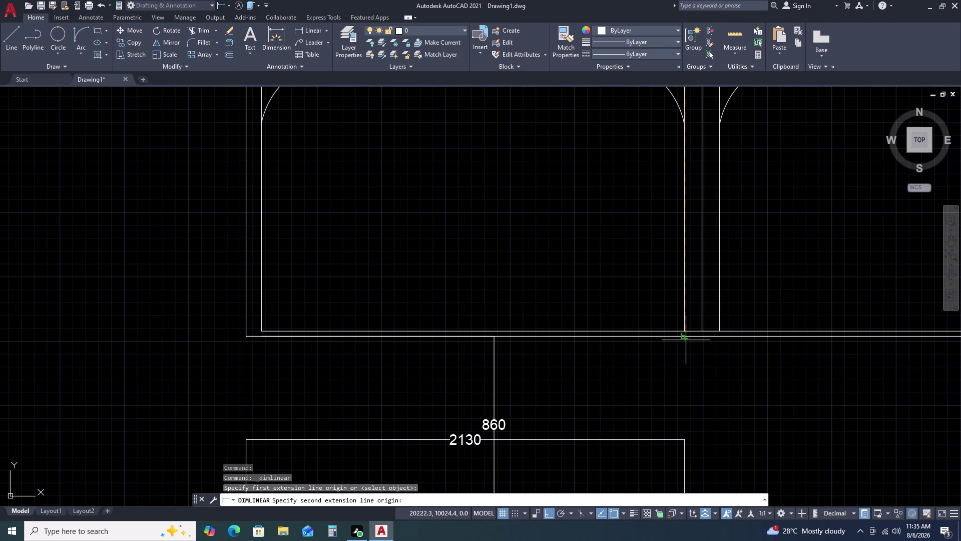
click(684, 336)
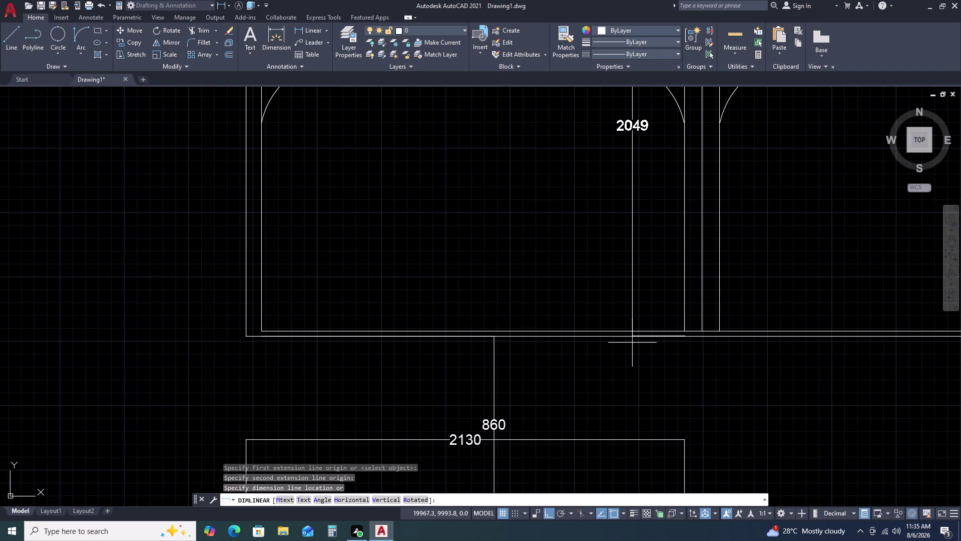
scroll(down, 3)
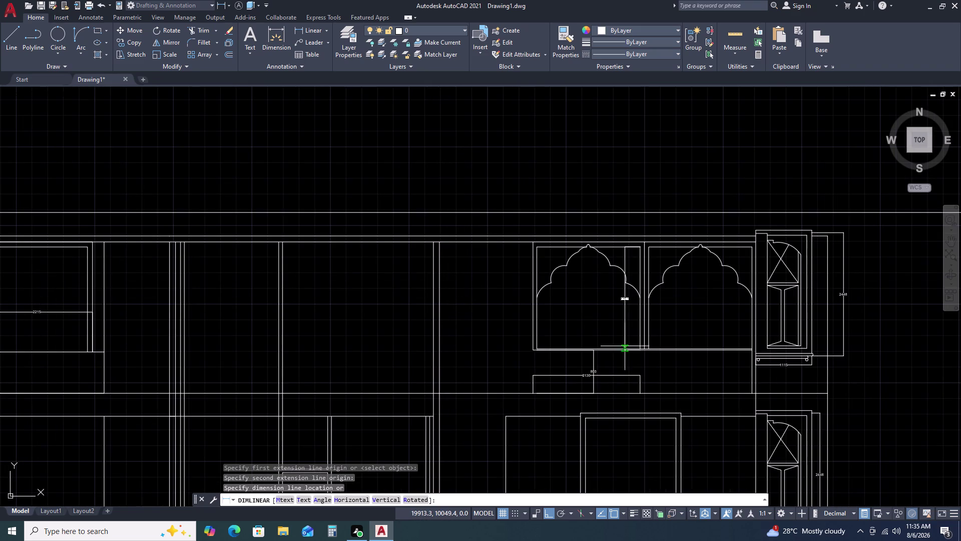
key(Escape)
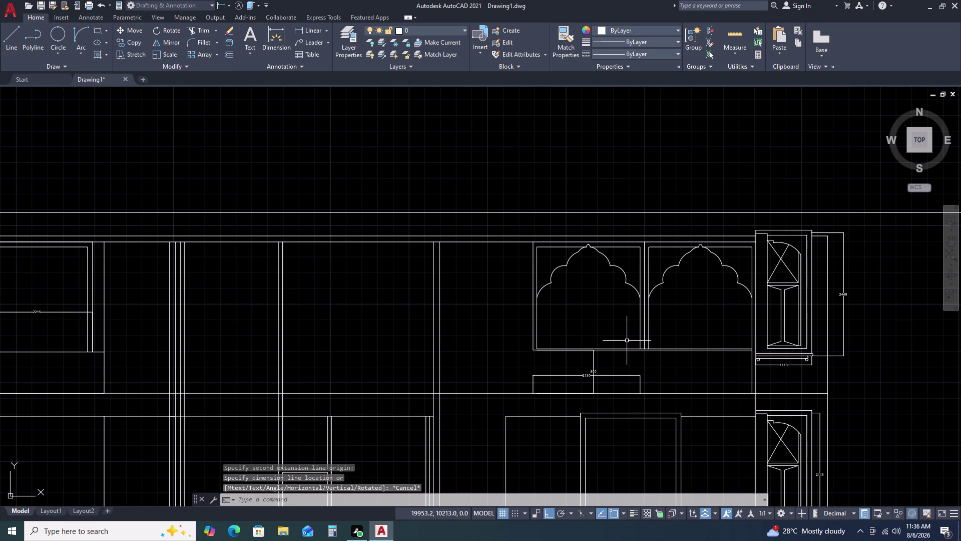
Attempt a linear dimension from the top edge to the arch base, then abandon it.
key(space)
scroll(up, 3)
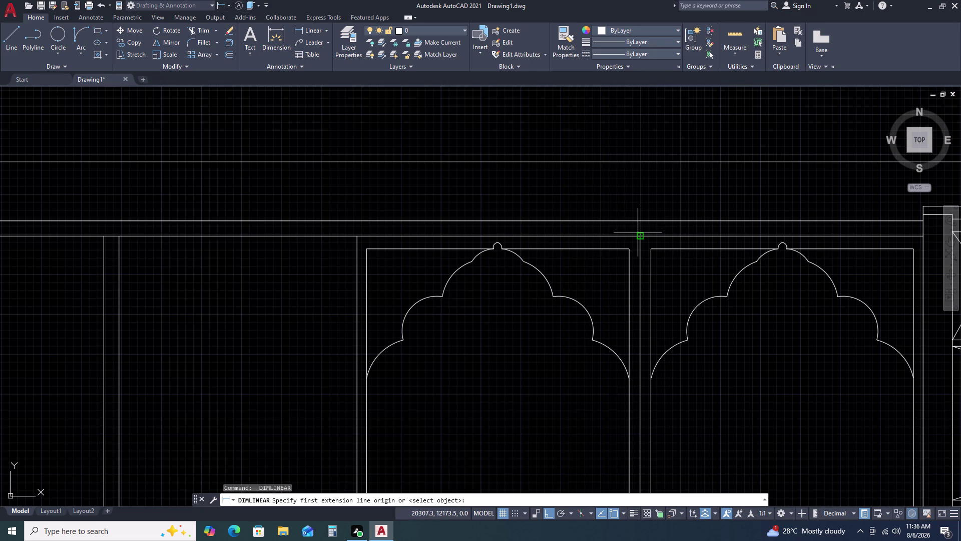
click(640, 235)
scroll(down, 3)
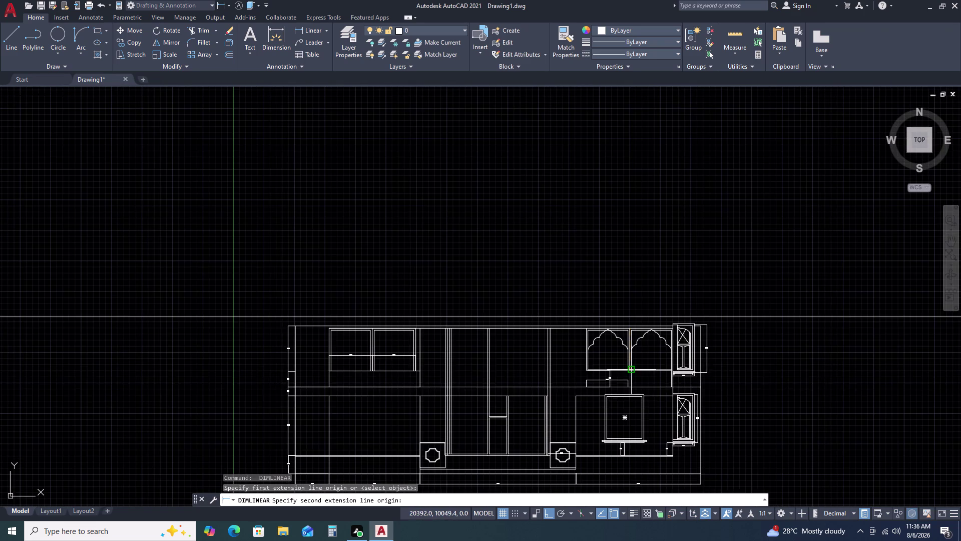
scroll(up, 3)
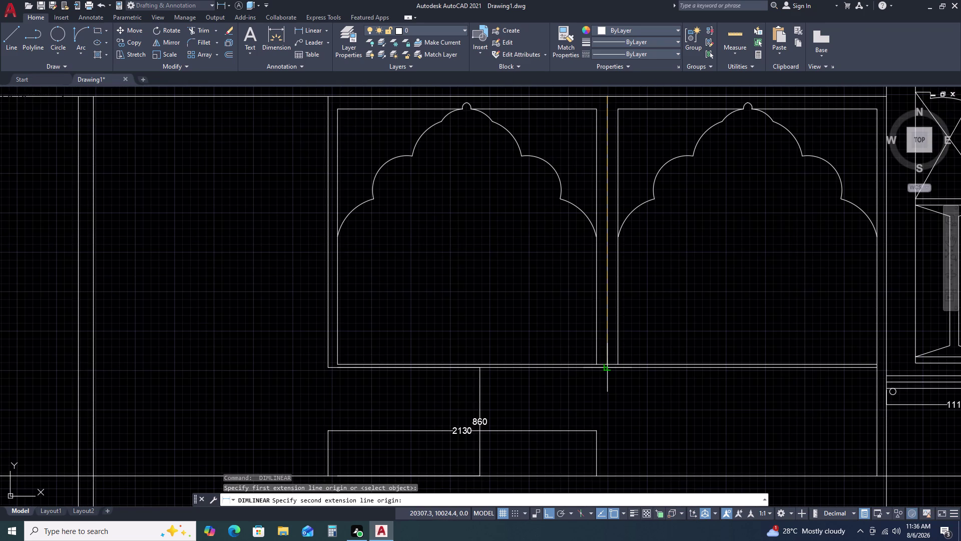
click(608, 369)
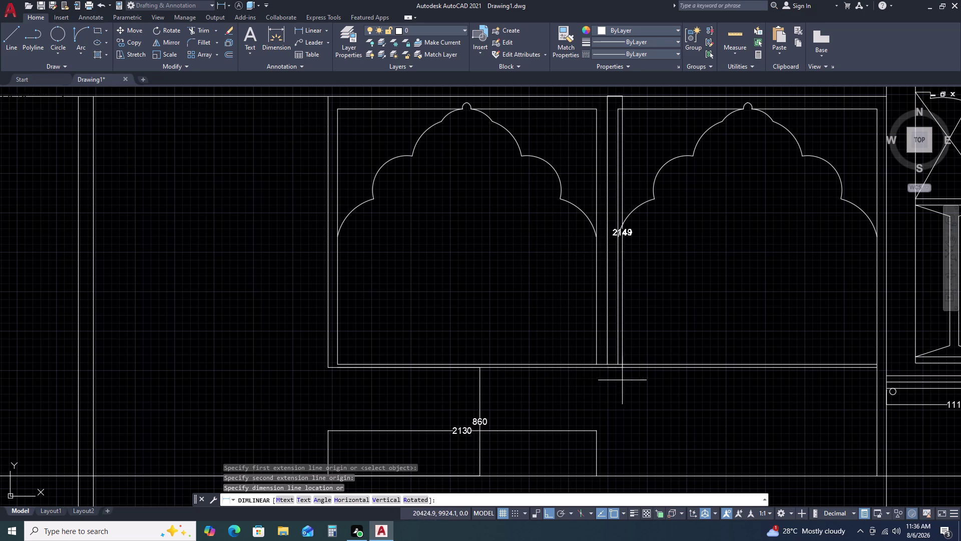
key(Escape)
scroll(down, 3)
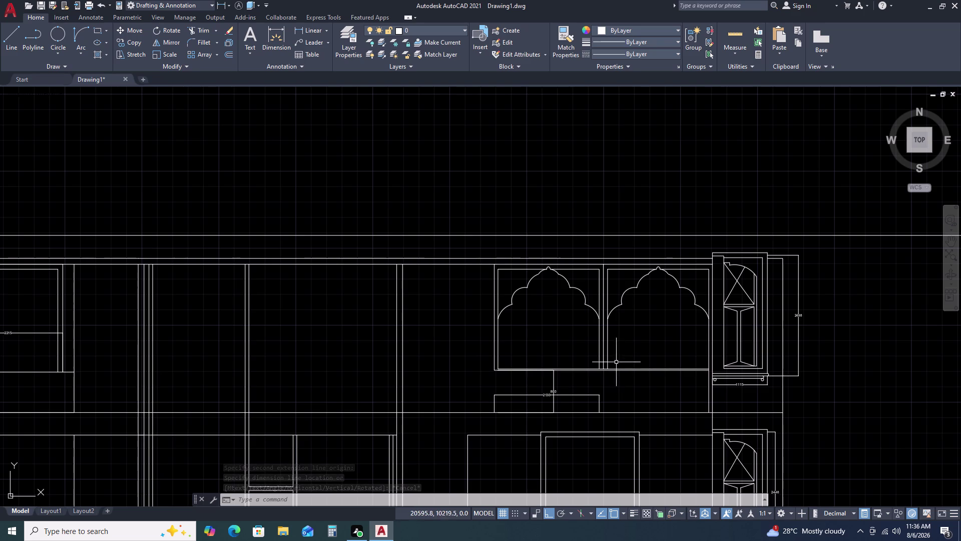
scroll(up, 3)
scroll(up, 3)
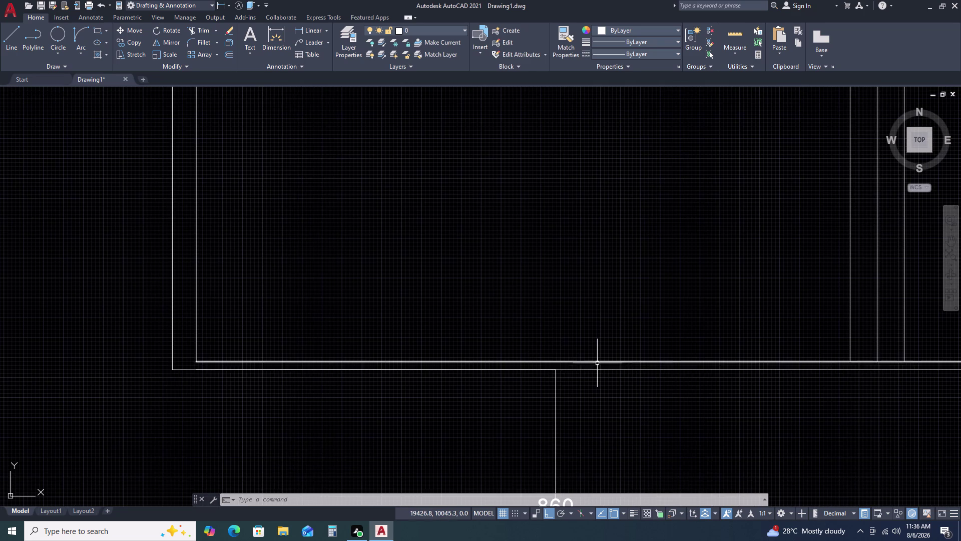
Dimension the left arch height as 2103 from its base, placed left of the arch.
key(space)
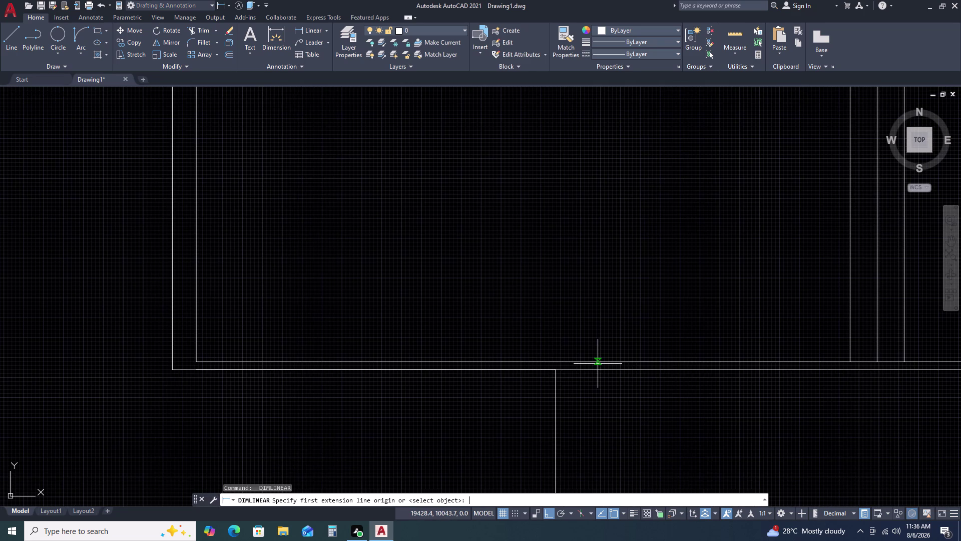
click(553, 369)
scroll(down, 3)
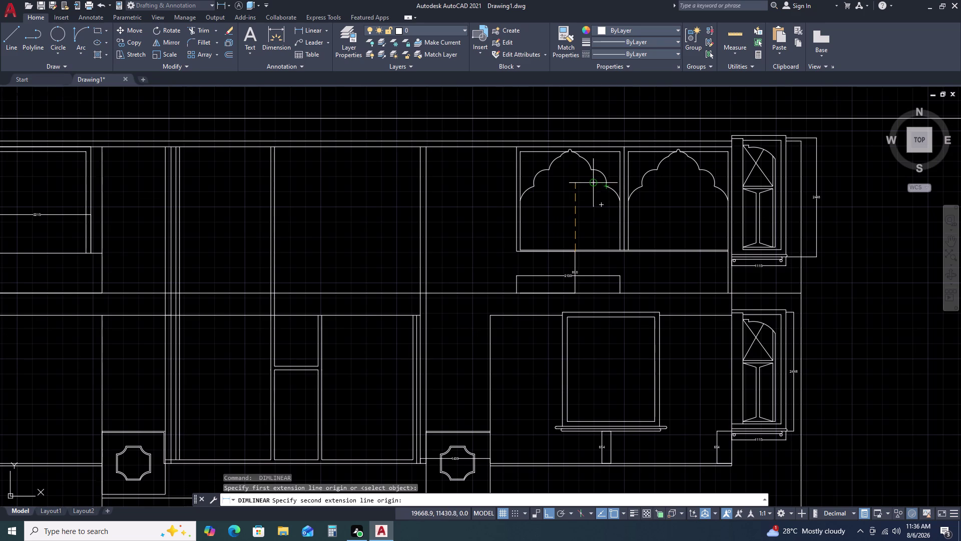
middle_drag(587, 176, 582, 202)
scroll(up, 3)
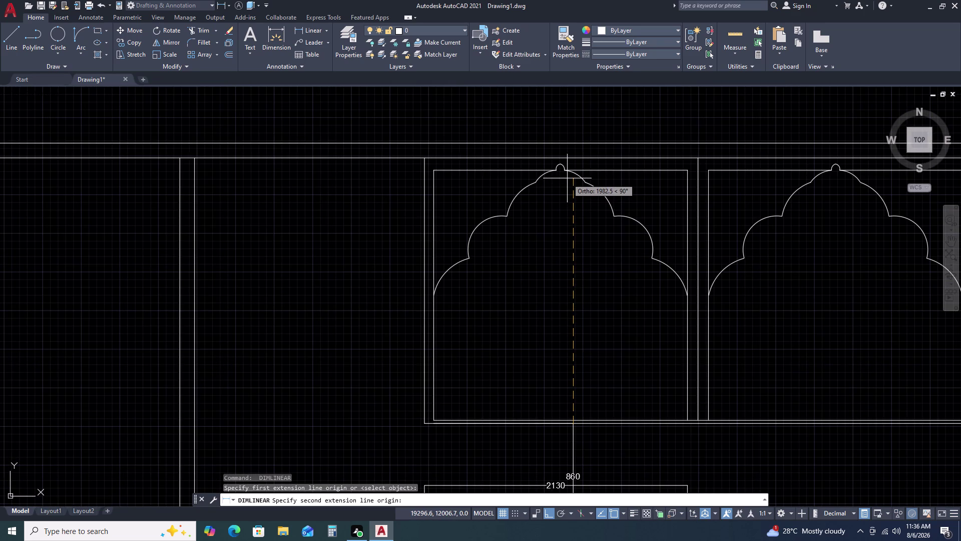
text(210)
key(3)
key(space)
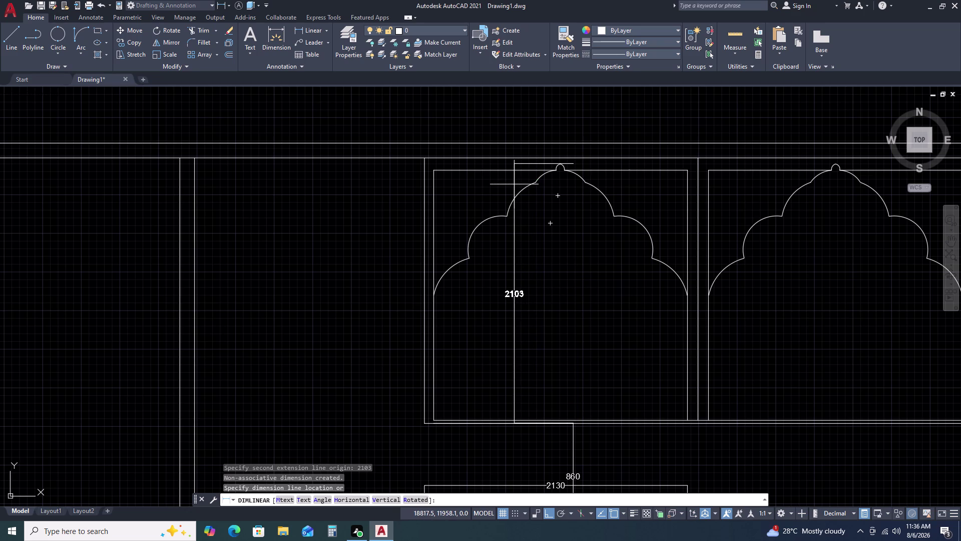
double_click(514, 185)
key(Escape)
double_click(645, 168)
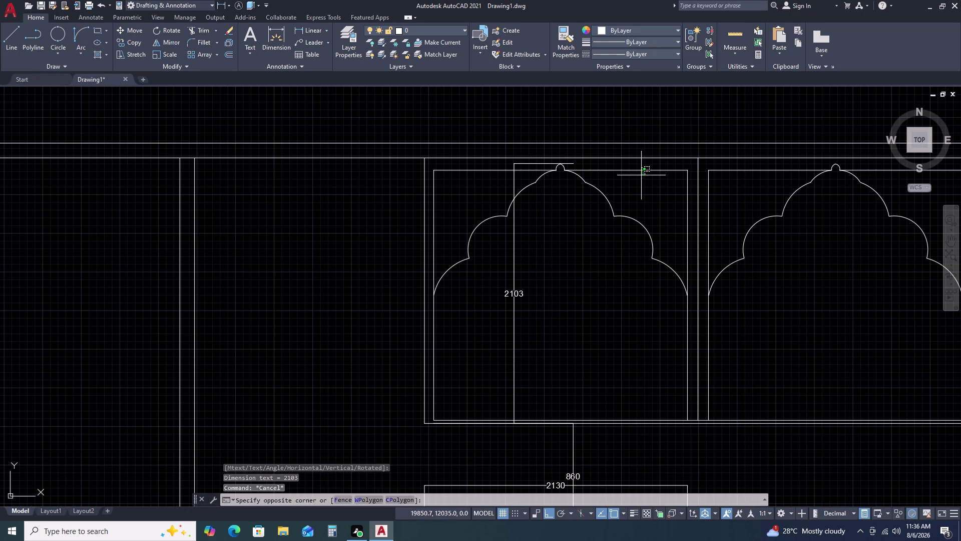
After clearing stray selections, delete the short horizontal line above the left arch.
double_click(641, 178)
key(Escape)
key(Escape)
scroll(down, 3)
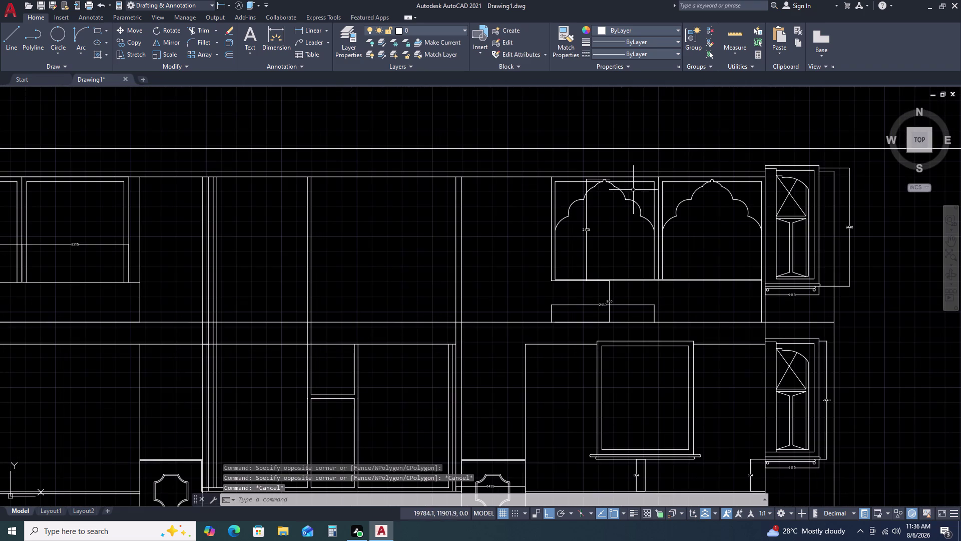
scroll(up, 3)
double_click(572, 177)
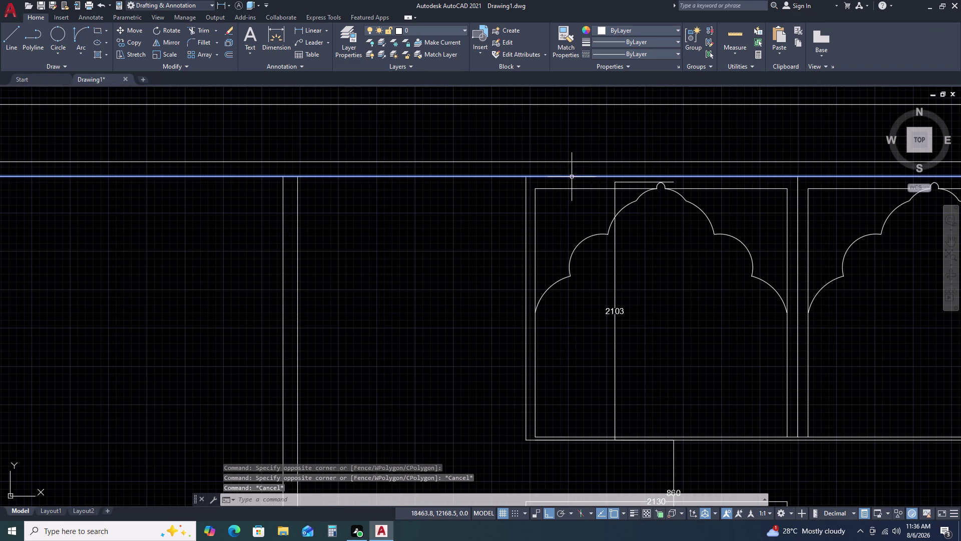
double_click(568, 189)
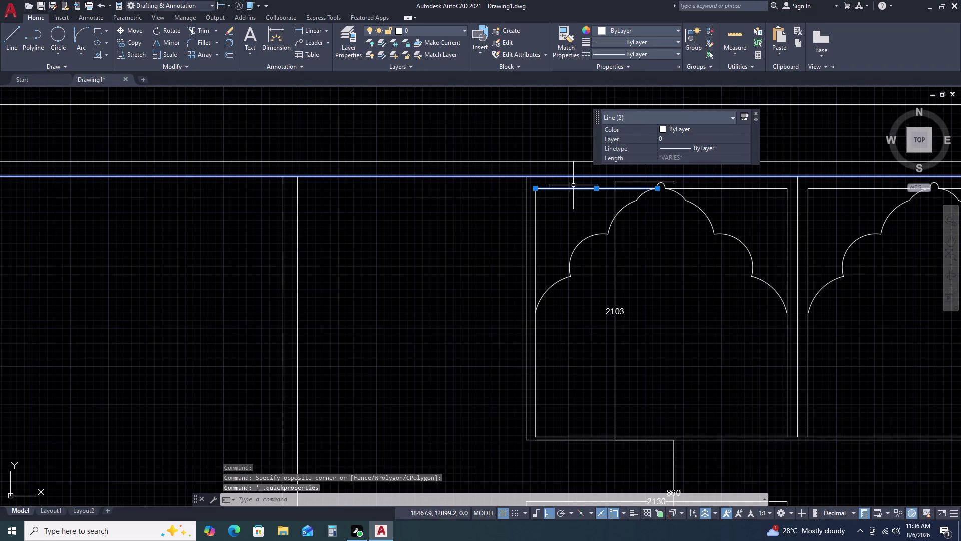
key(Escape)
double_click(591, 188)
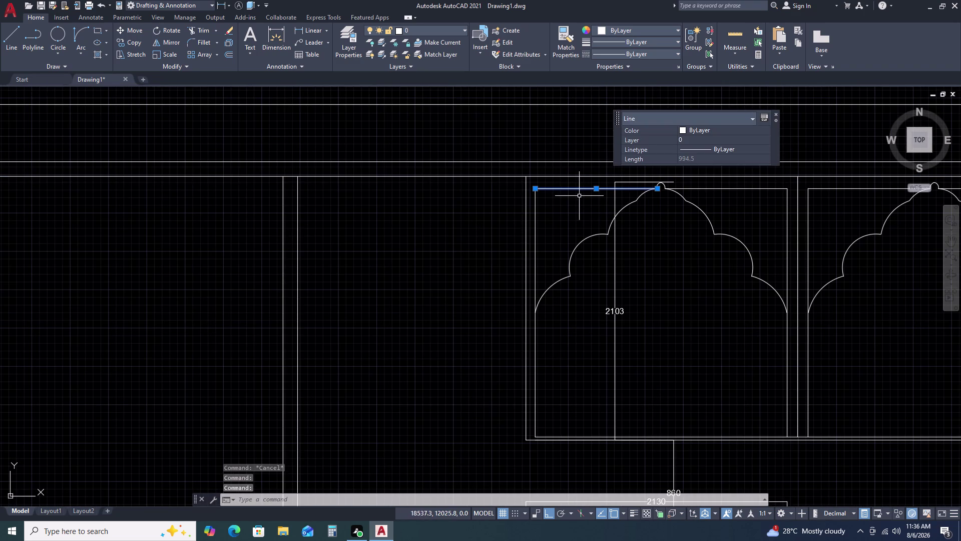
key(Delete)
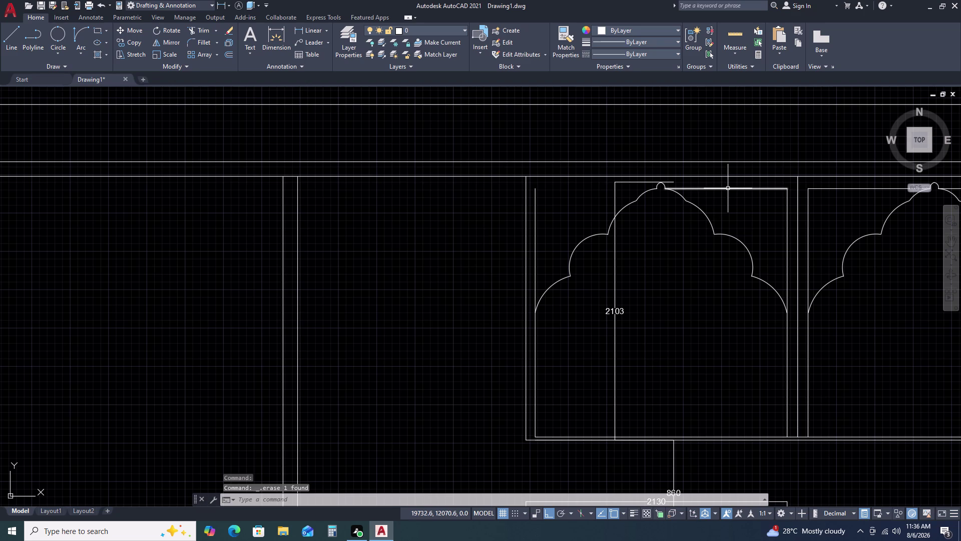
double_click(728, 189)
key(Delete)
Pan and zoom out to review the whole facade.
scroll(down, 3)
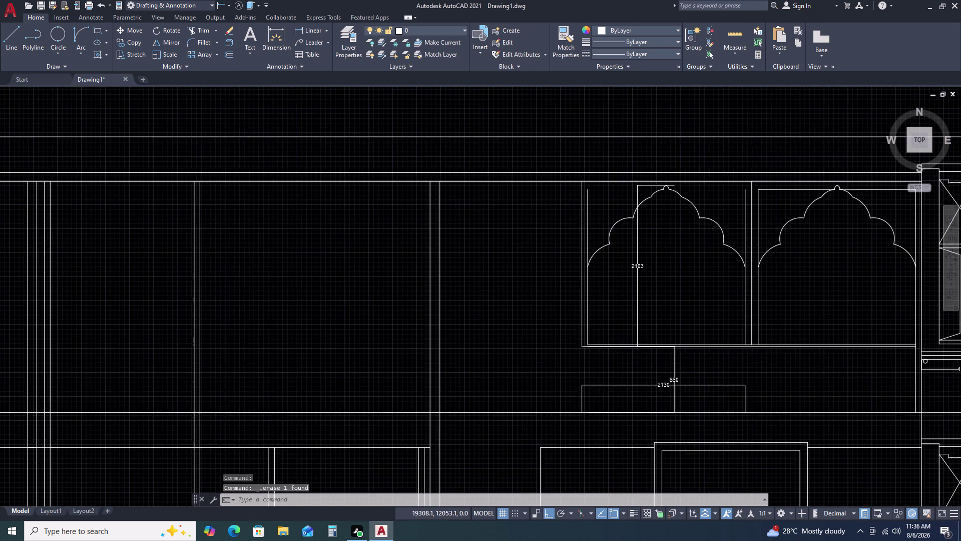
middle_drag(664, 303, 651, 214)
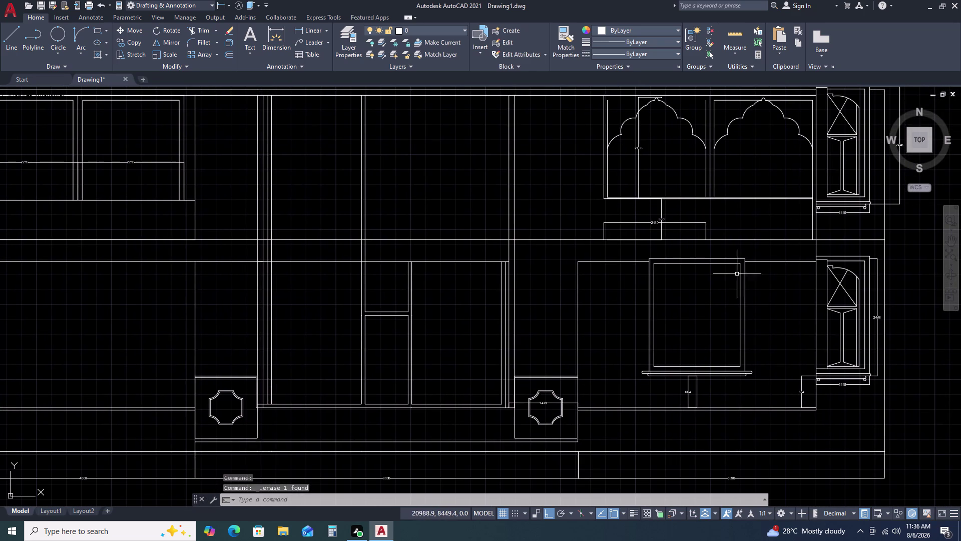
scroll(down, 3)
scroll(up, 3)
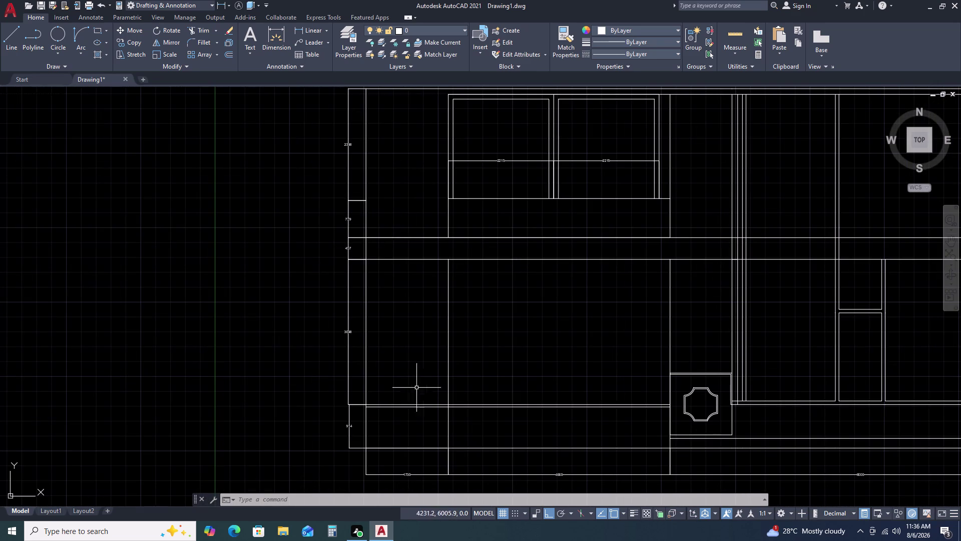
scroll(up, 3)
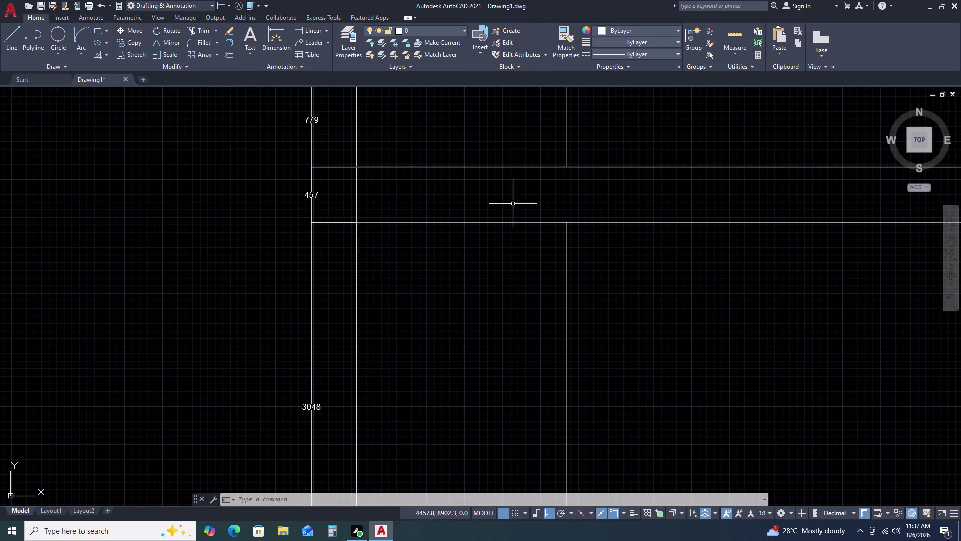
scroll(down, 3)
scroll(up, 3)
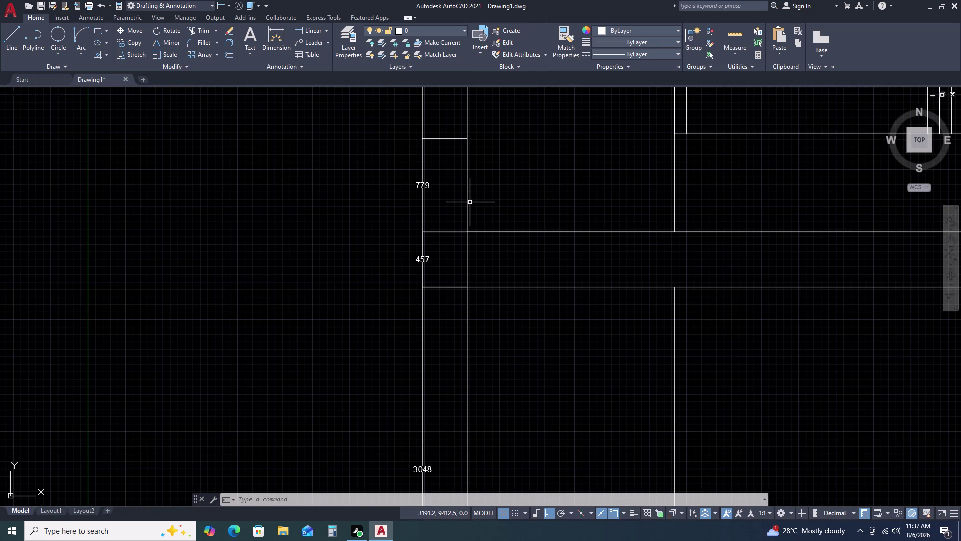
scroll(down, 3)
middle_drag(895, 203, 502, 239)
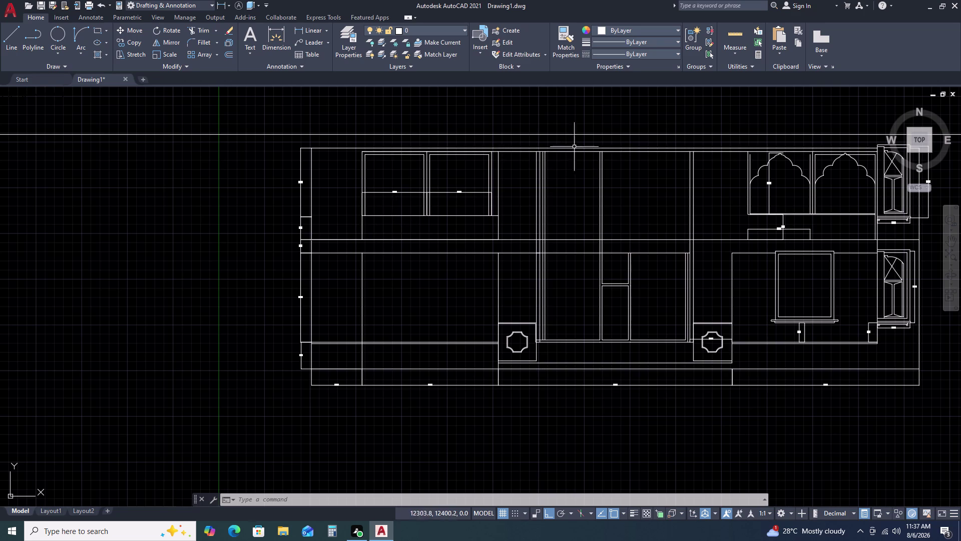
Erase the long top line of the facade.
double_click(645, 151)
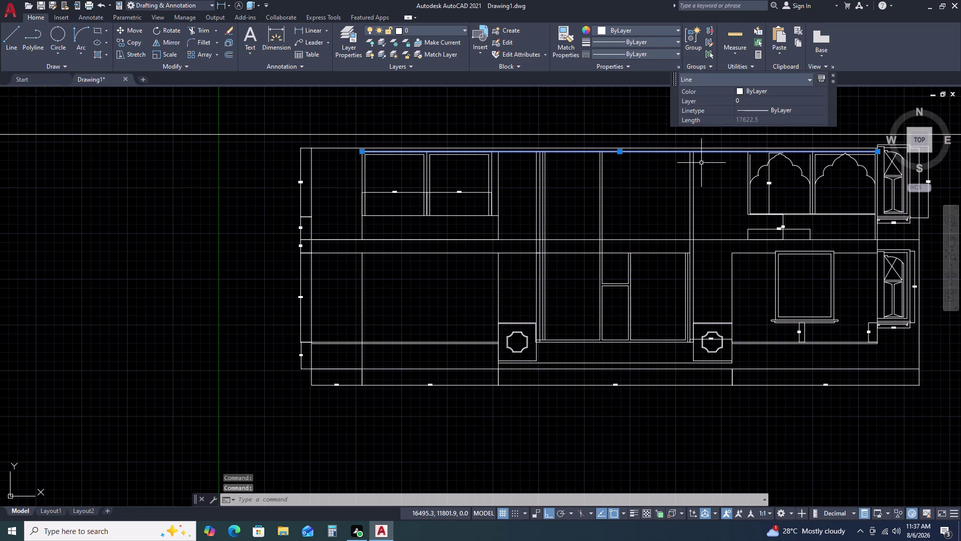
key(Delete)
middle_drag(777, 153, 604, 184)
scroll(down, 3)
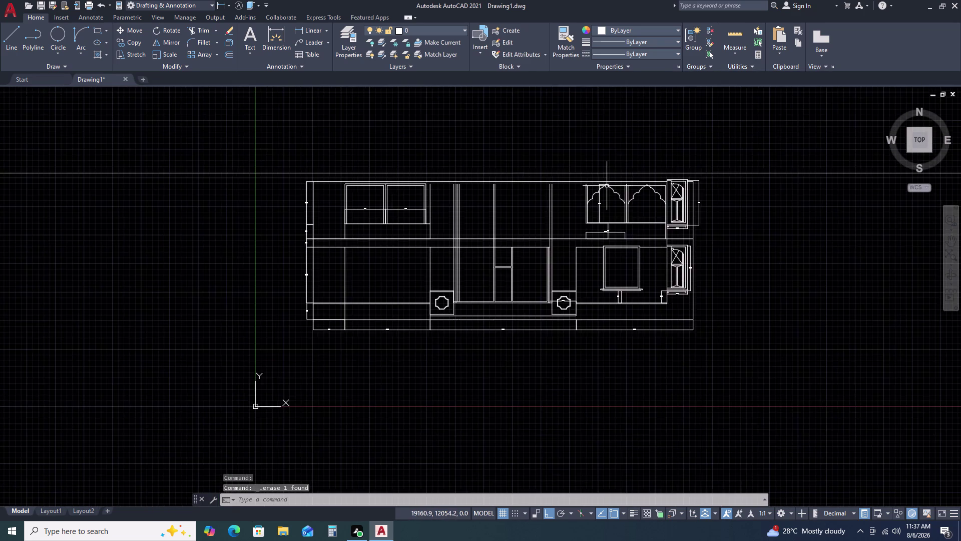
scroll(up, 3)
scroll(up, 3)
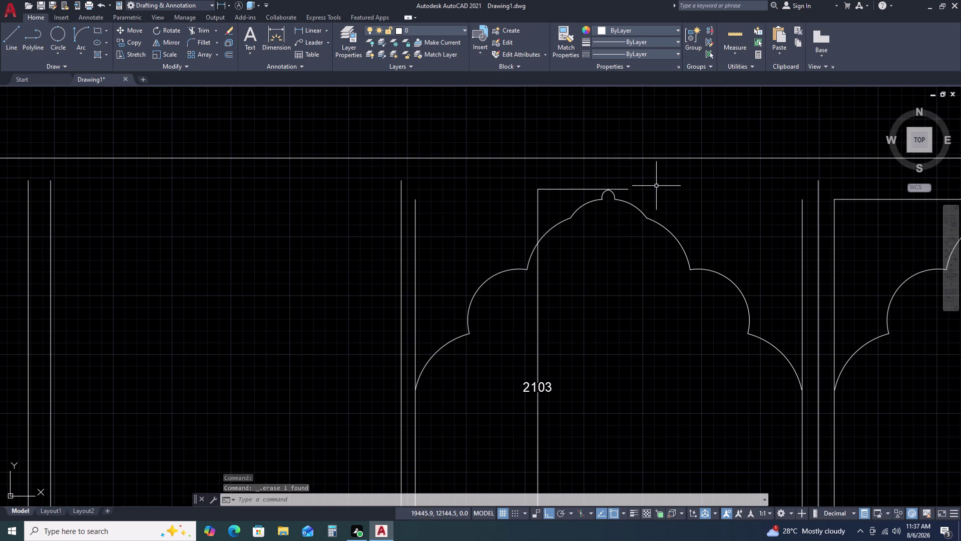
Draw a horizontal construction line through the end of the arch top line.
key(x)
key(l)
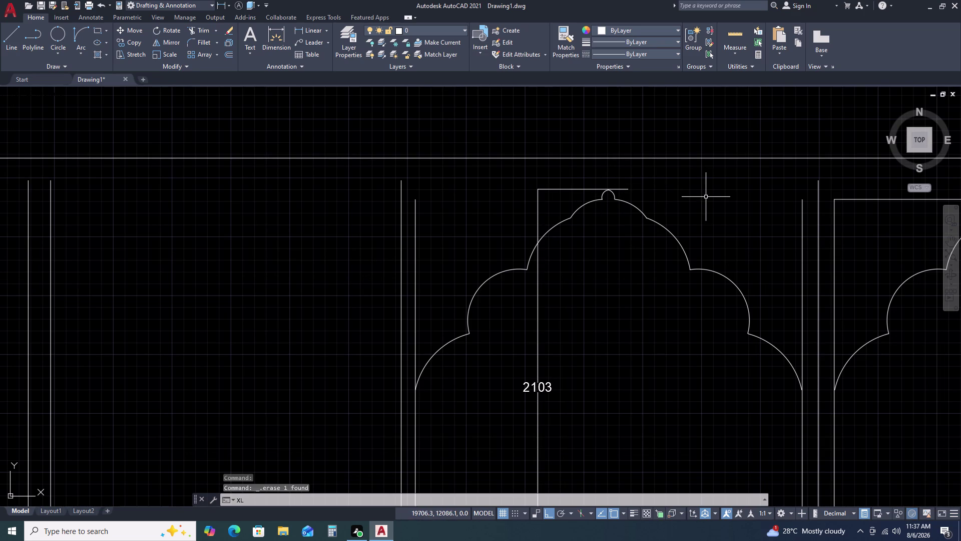
key(space)
text(H)
key(space)
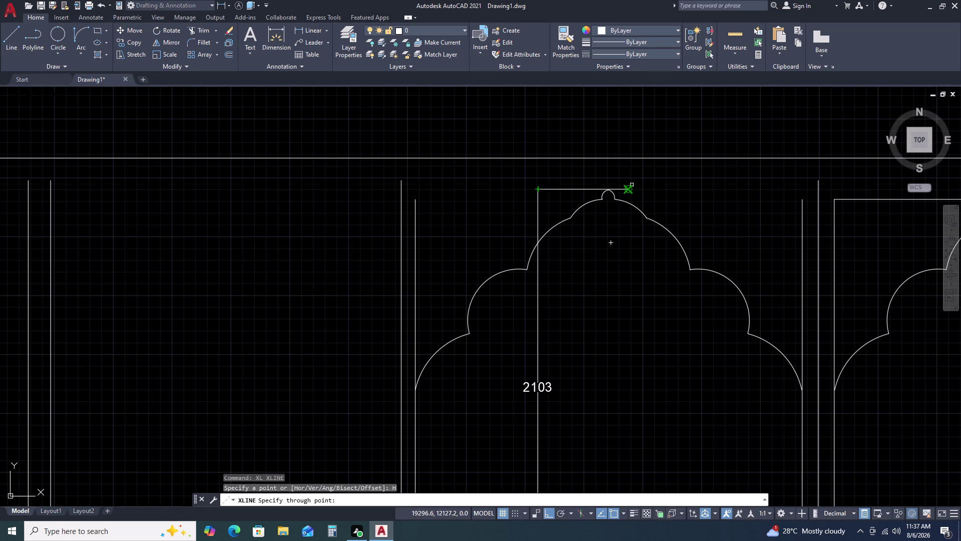
click(628, 187)
key(Escape)
Offset the line across the arch crown 75 units.
click(689, 183)
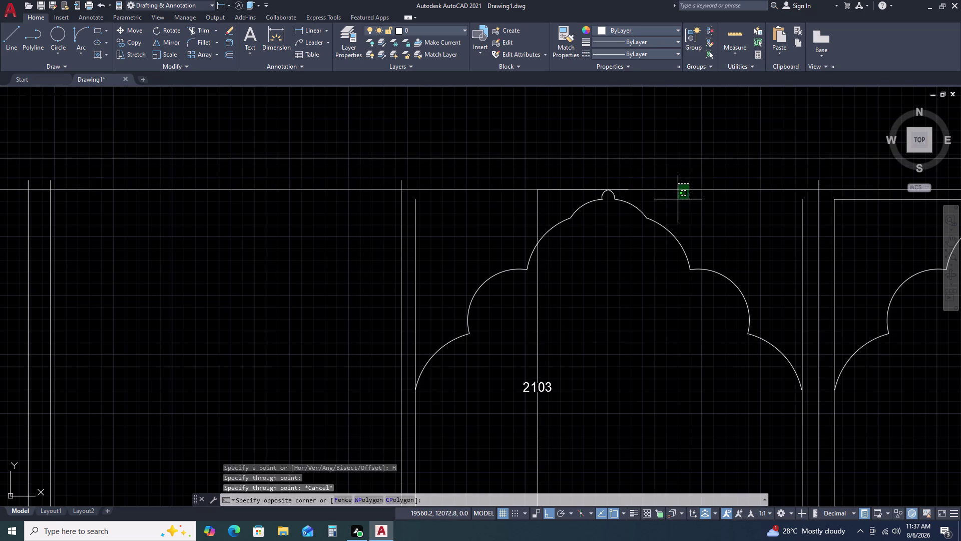
click(677, 201)
key(o)
key(space)
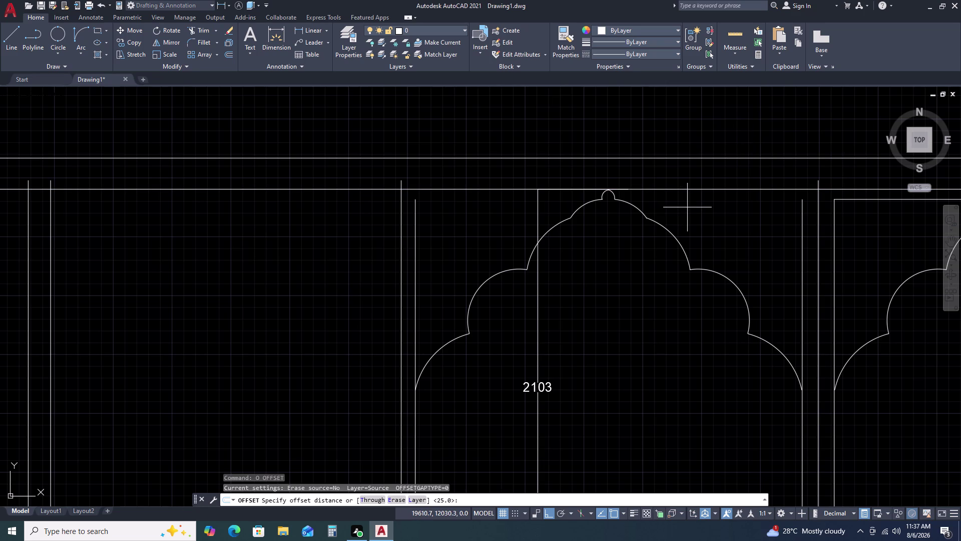
text(75)
key(space)
double_click(687, 177)
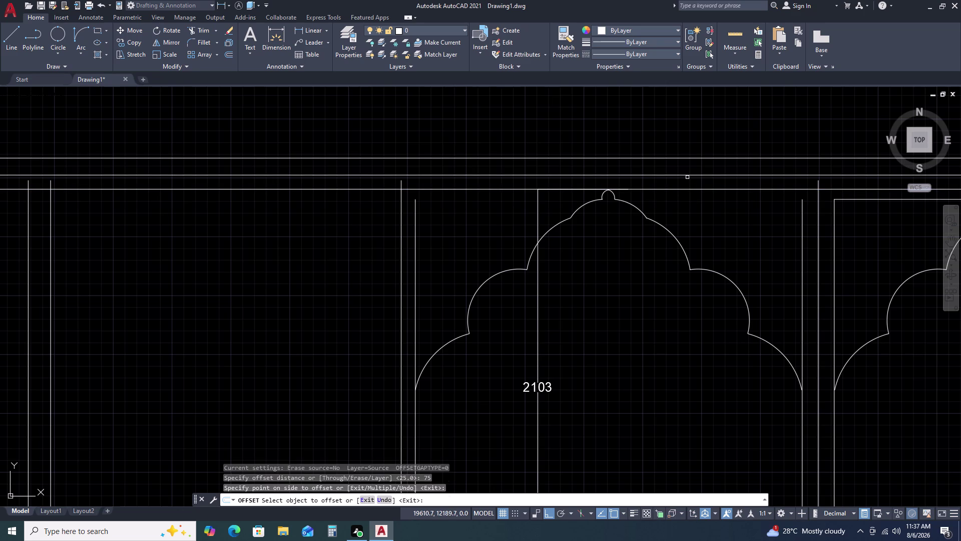
key(Escape)
Pan over to the side window at the right corner.
scroll(down, 3)
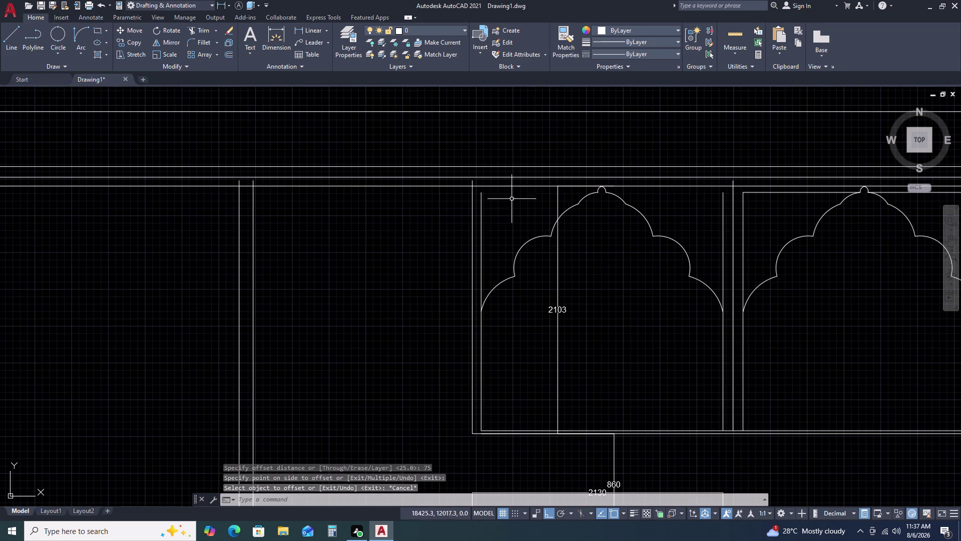
double_click(592, 185)
key(Escape)
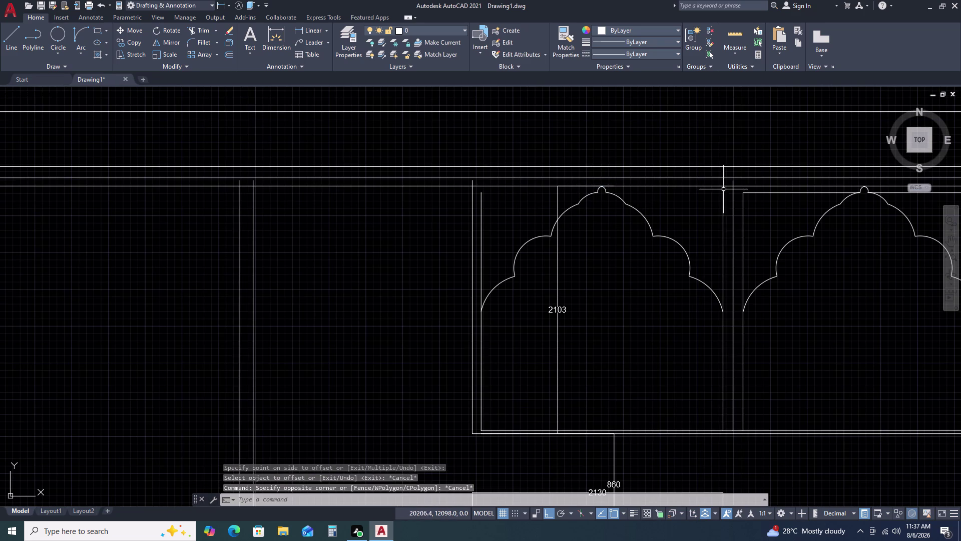
scroll(down, 3)
middle_drag(818, 197, 620, 208)
scroll(up, 3)
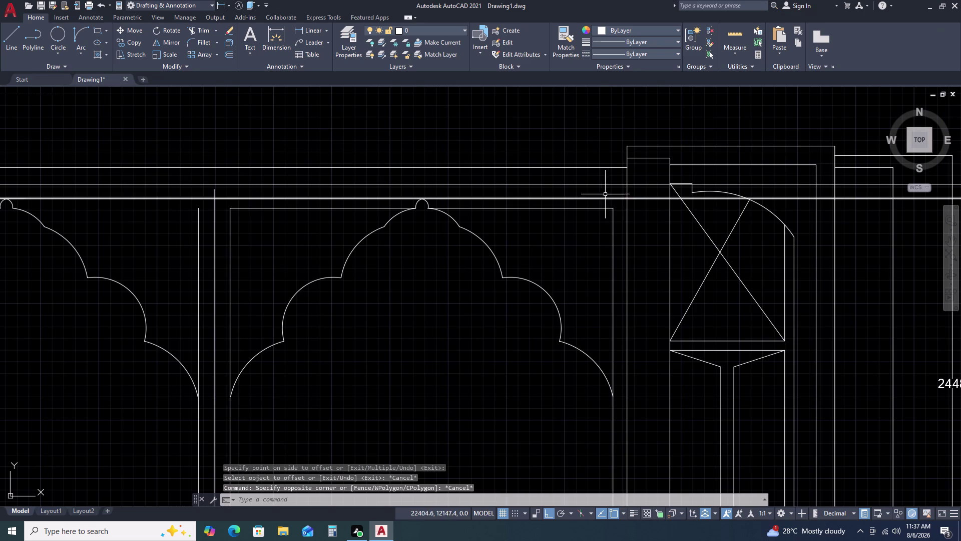
text(TR)
key(space)
click(654, 175)
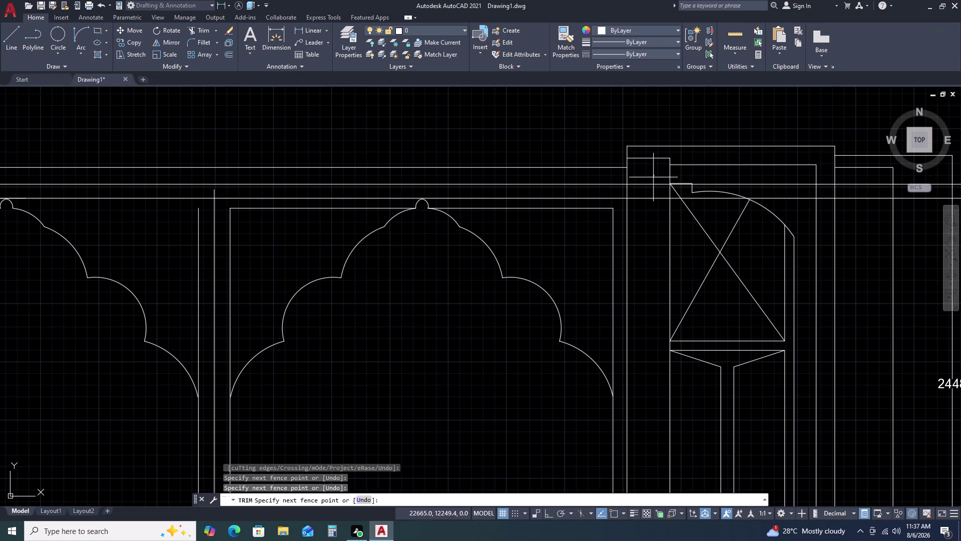
click(645, 222)
scroll(down, 3)
scroll(down, 3)
scroll(down, 3)
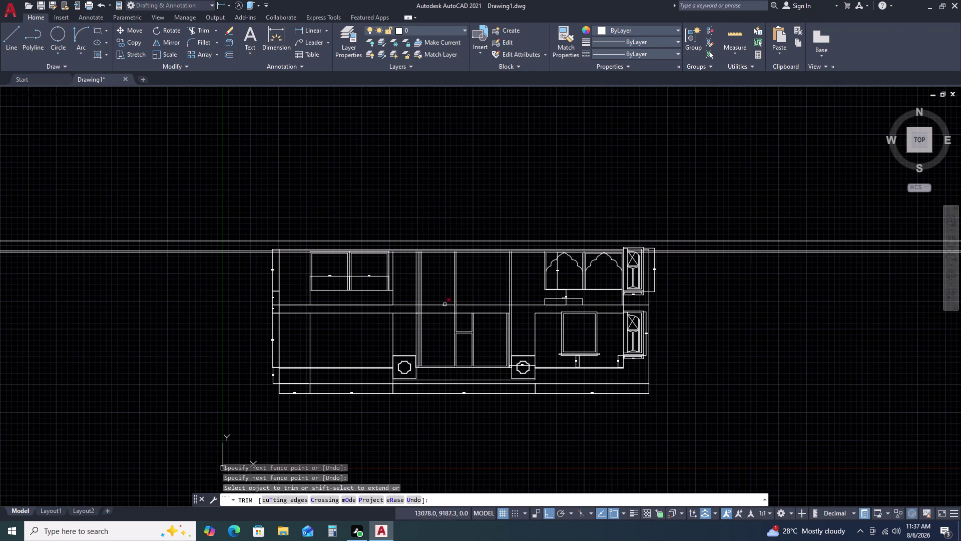
scroll(up, 3)
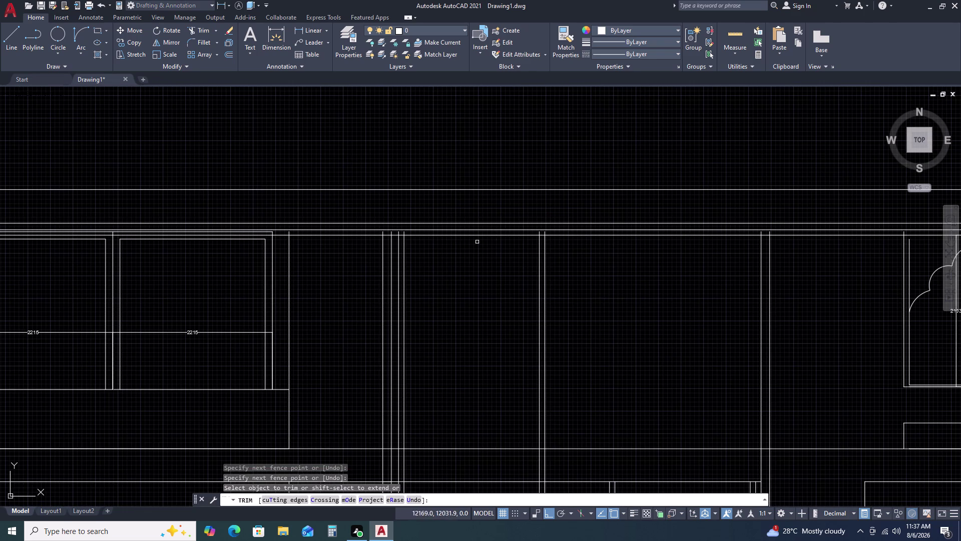
scroll(down, 3)
scroll(down, 3)
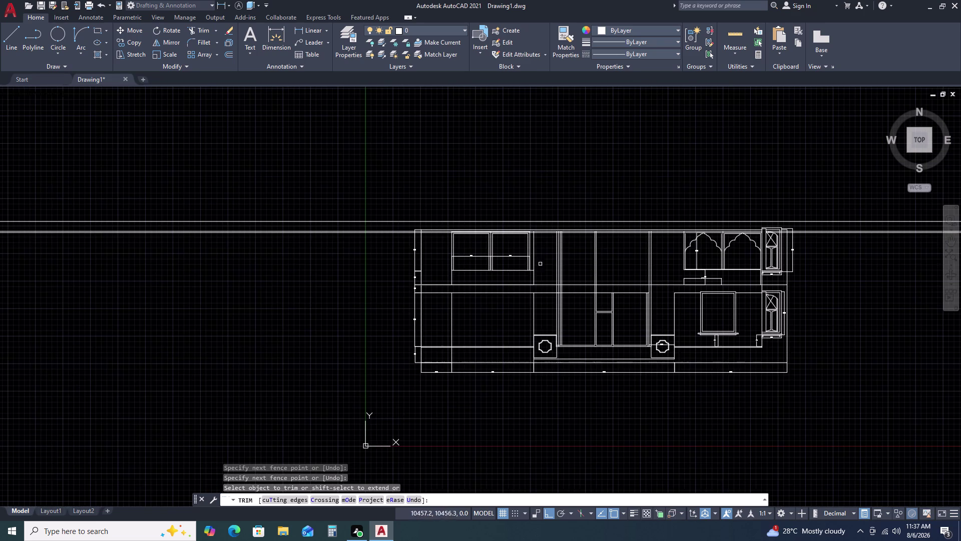
scroll(up, 3)
scroll(up, 3)
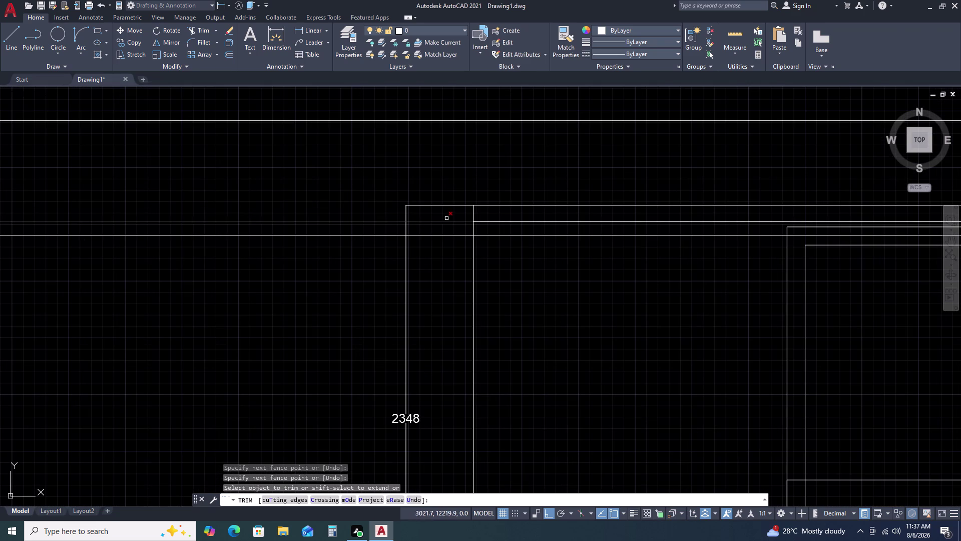
double_click(451, 213)
click(436, 252)
key(grave)
scroll(down, 3)
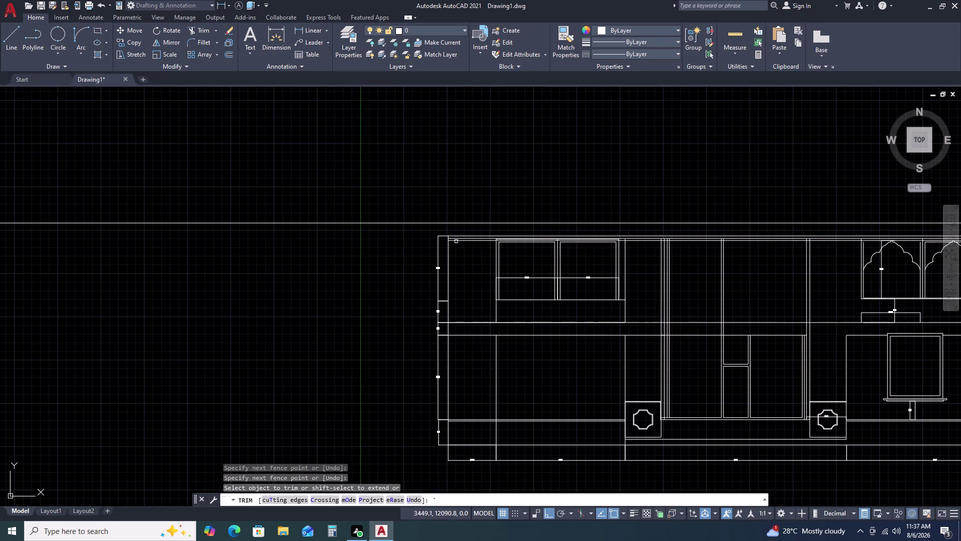
middle_drag(741, 249, 588, 242)
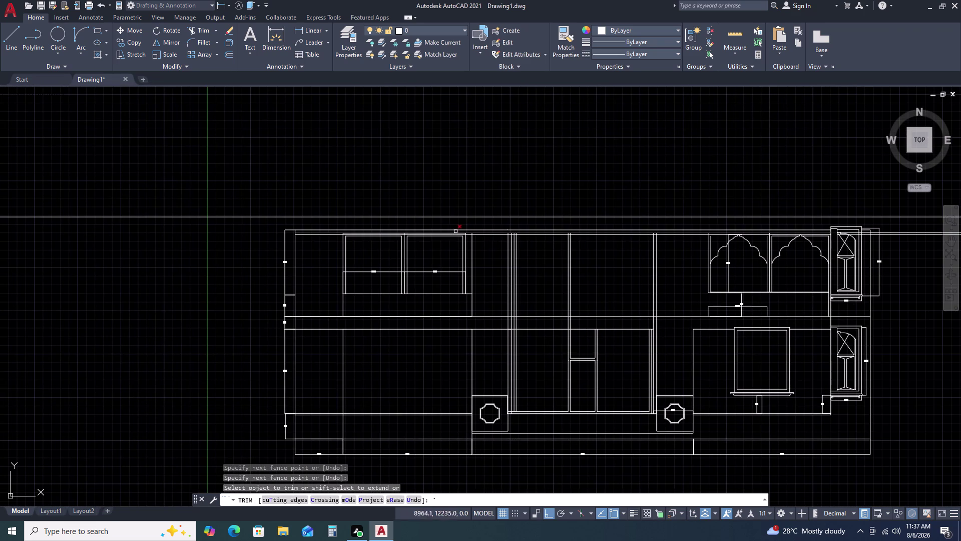
scroll(up, 3)
scroll(up, 3)
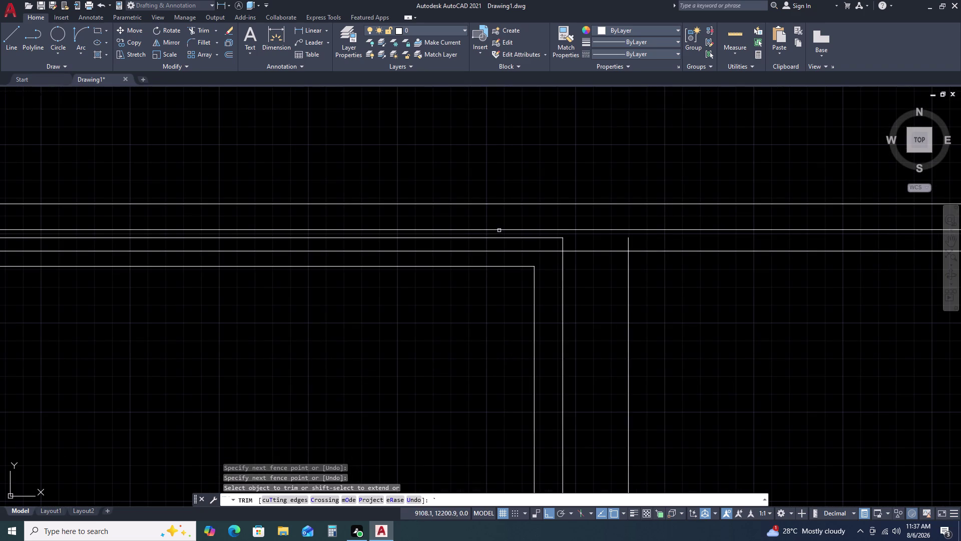
scroll(down, 3)
scroll(down, 3)
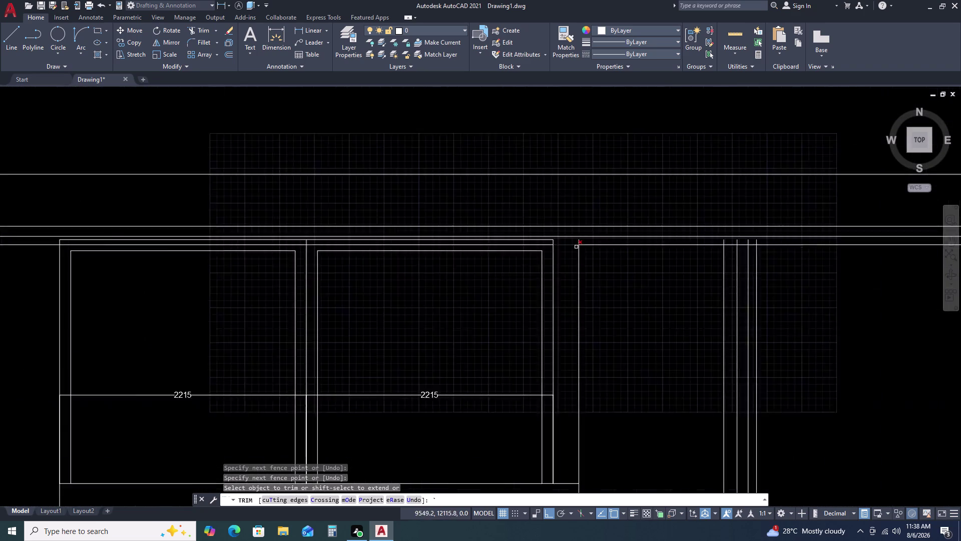
middle_drag(729, 220, 672, 208)
scroll(down, 3)
middle_drag(868, 253, 869, 253)
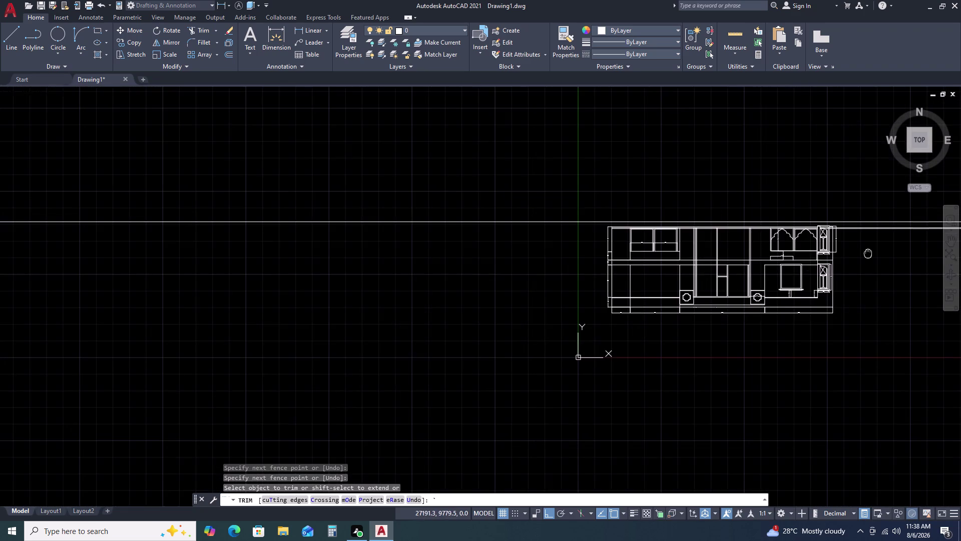
middle_drag(869, 254, 709, 256)
scroll(up, 3)
scroll(up, 3)
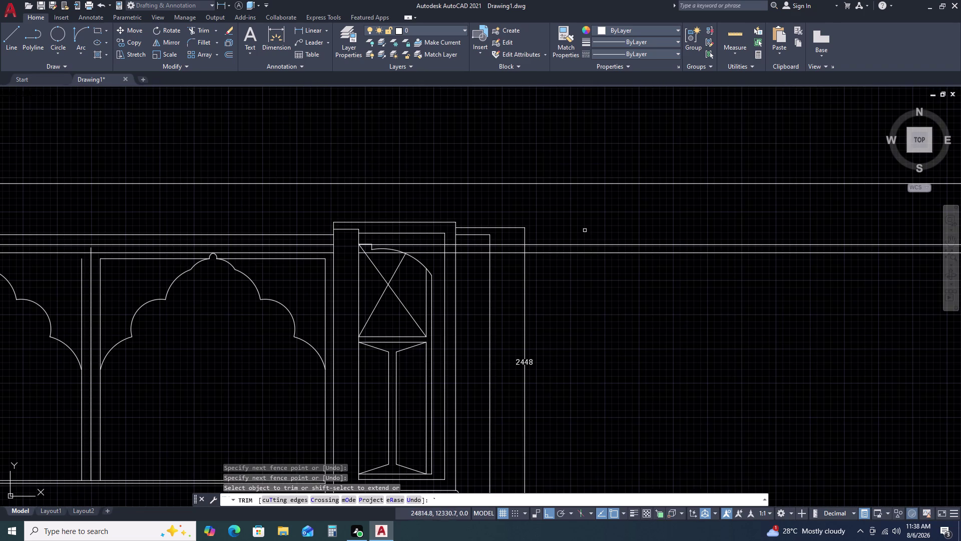
key(Escape)
drag(657, 217, 651, 220)
click(609, 271)
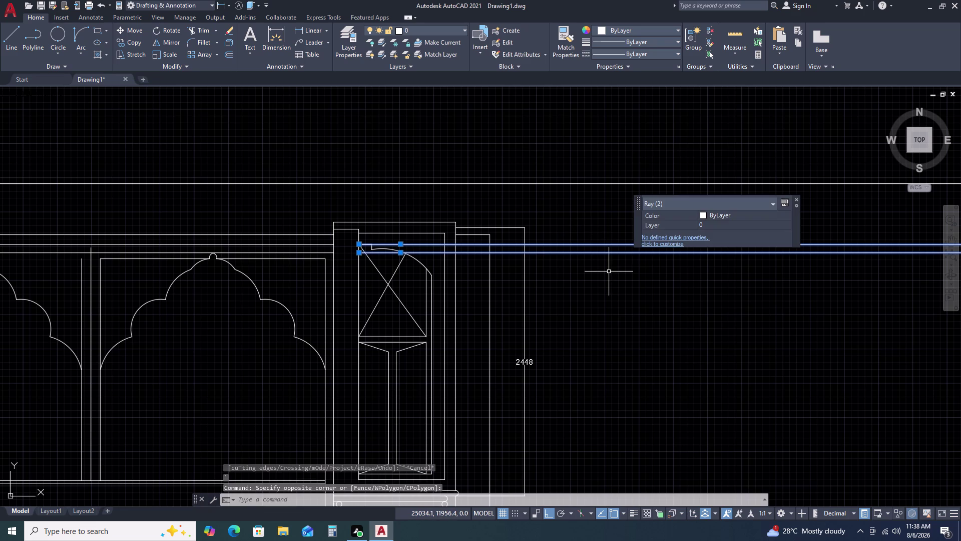
key(Delete)
scroll(down, 3)
scroll(up, 3)
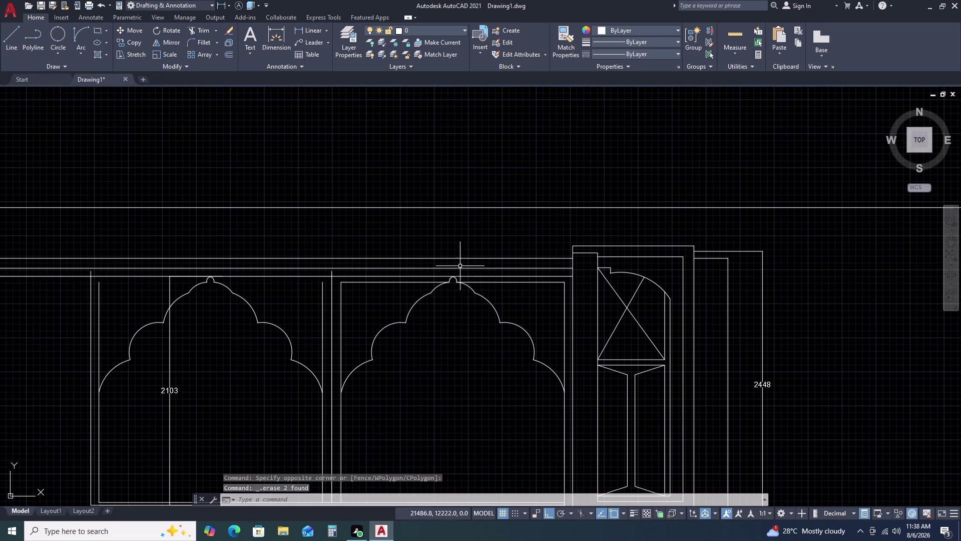
double_click(495, 280)
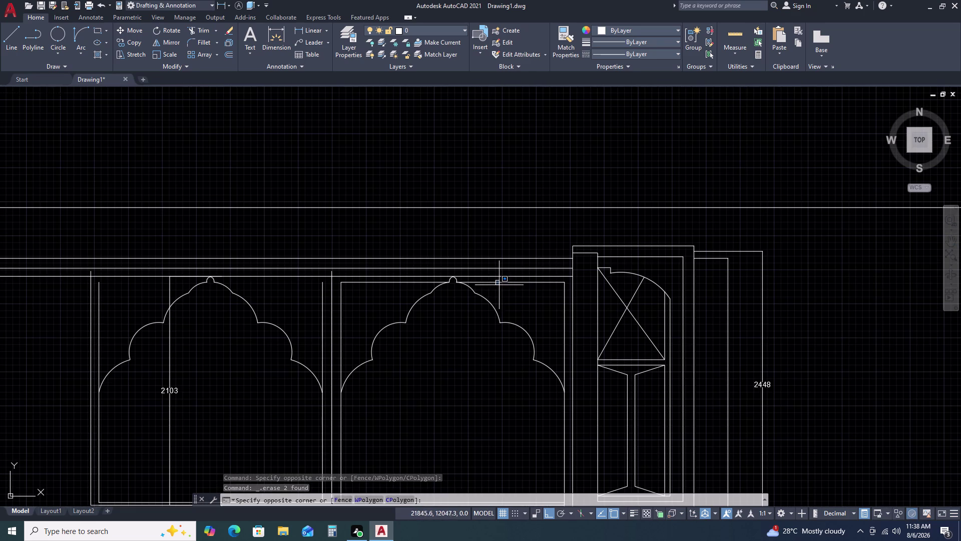
click(500, 286)
double_click(503, 280)
double_click(502, 289)
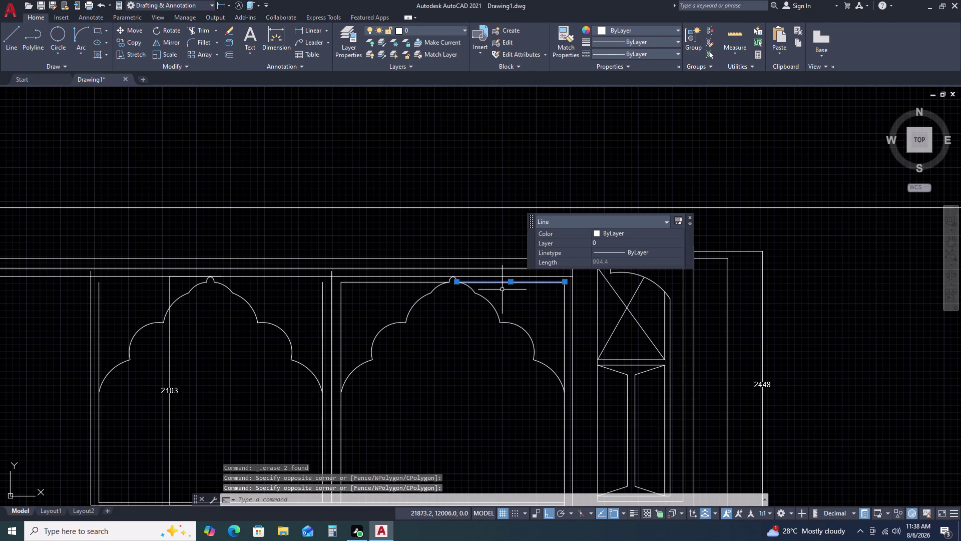
key(Delete)
double_click(355, 282)
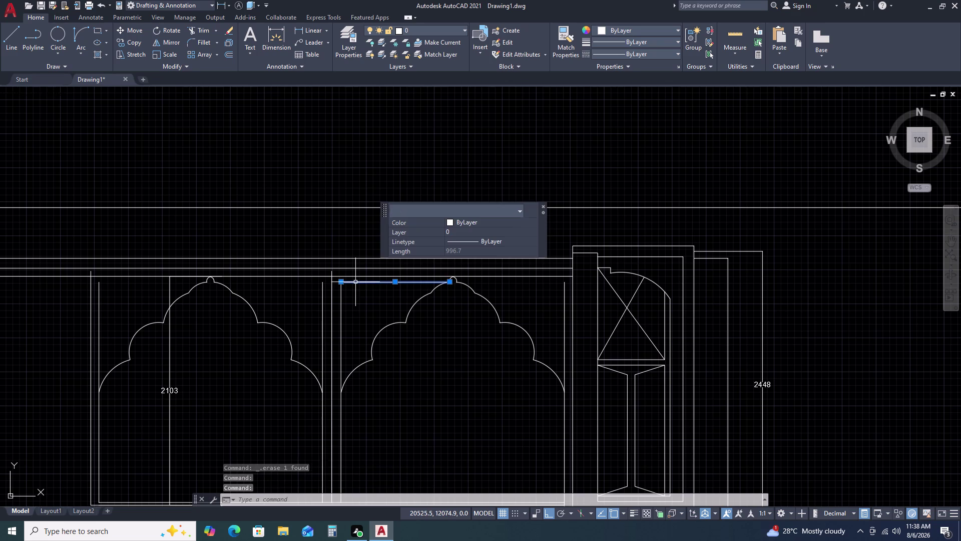
key(Delete)
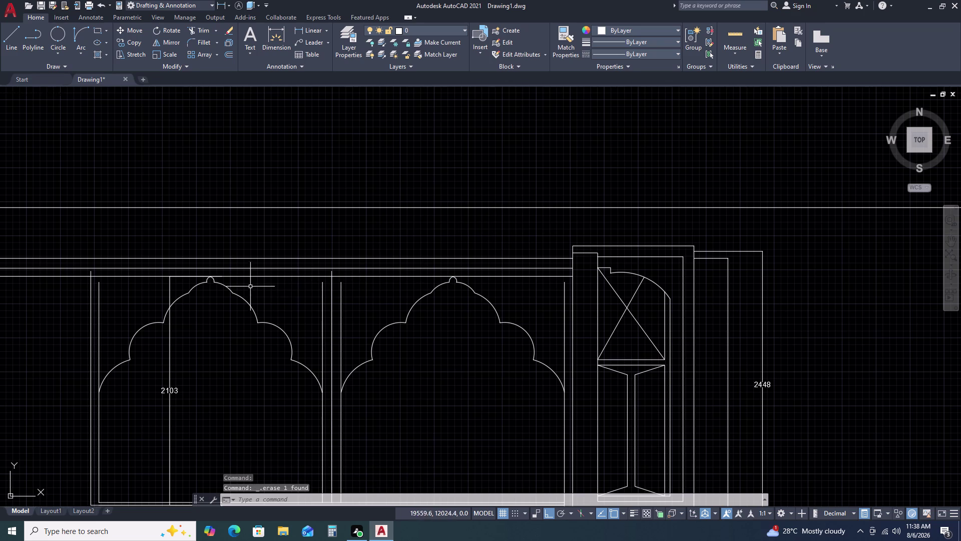
scroll(up, 3)
text(E)
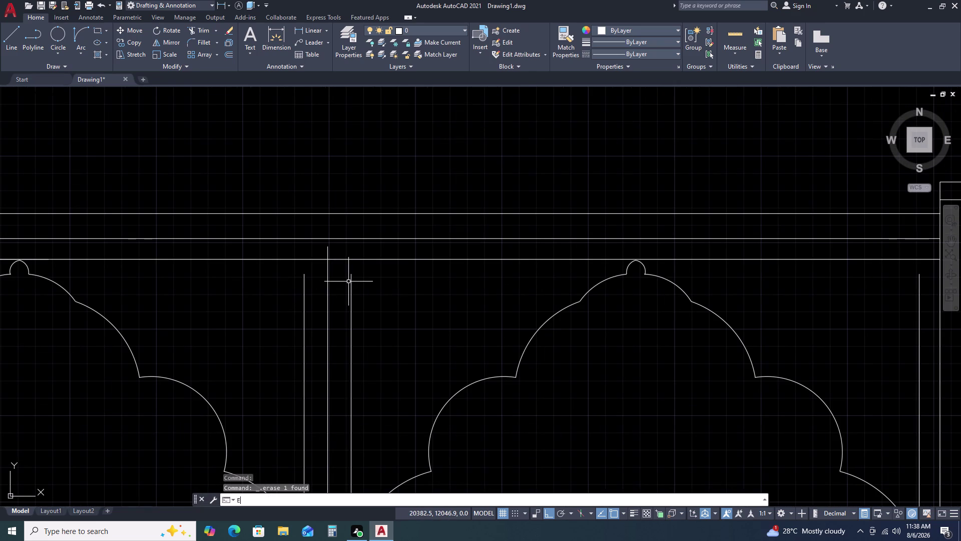
text(X)
key(space)
drag(365, 273, 353, 275)
click(276, 287)
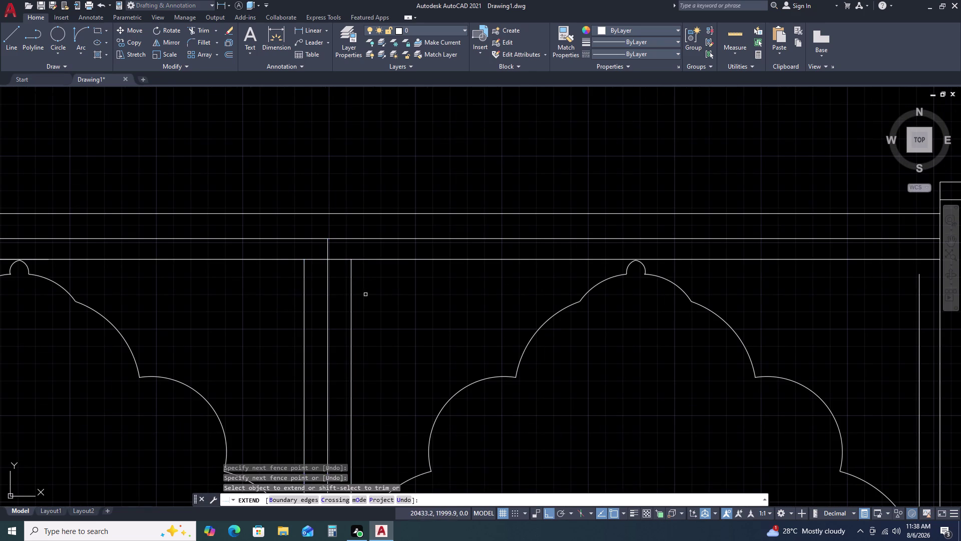
drag(363, 295, 353, 294)
click(283, 287)
click(353, 288)
click(295, 277)
key(Escape)
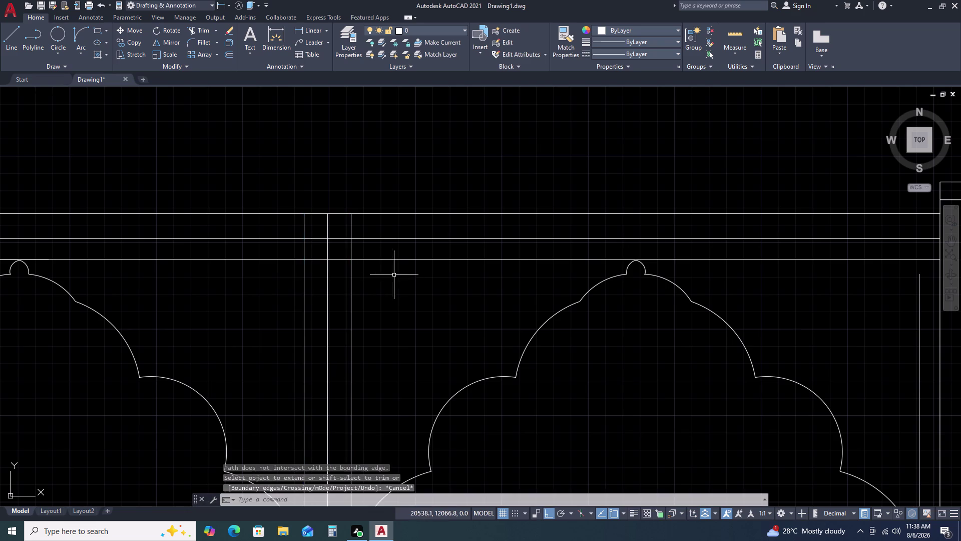
scroll(down, 3)
click(615, 232)
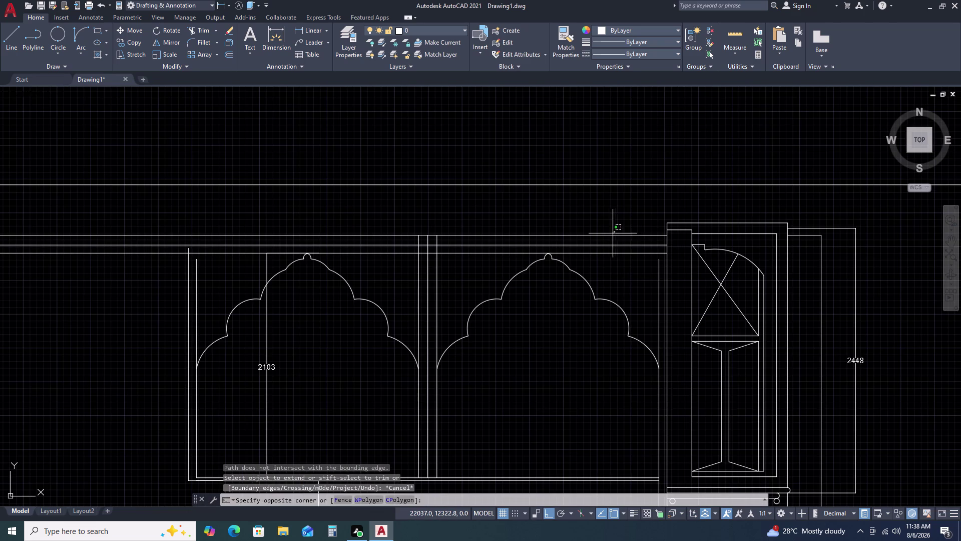
click(599, 241)
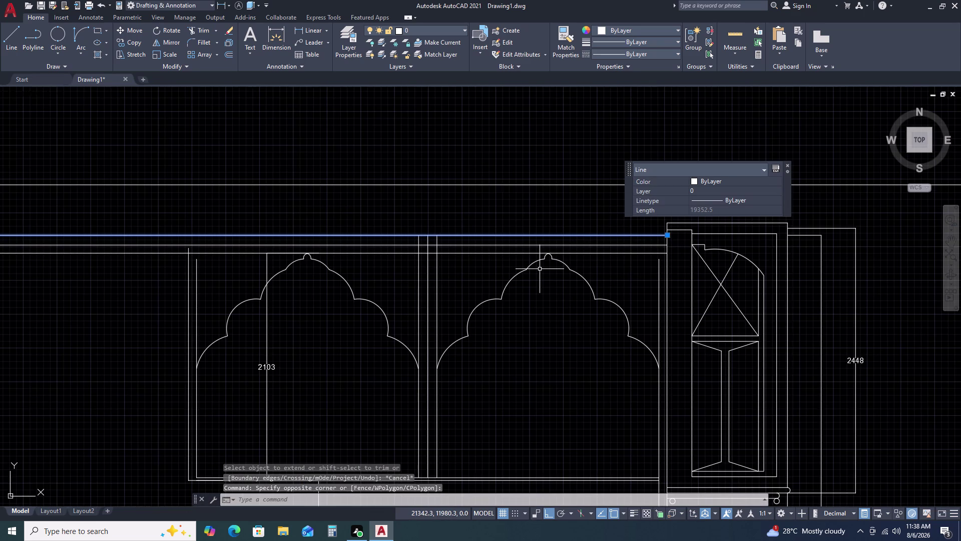
key(Delete)
scroll(down, 3)
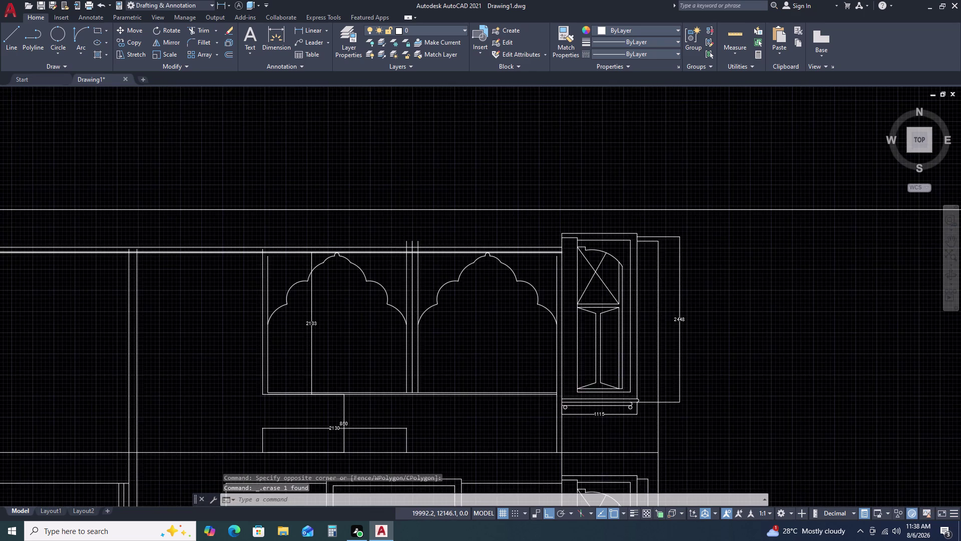
middle_drag(373, 252, 652, 237)
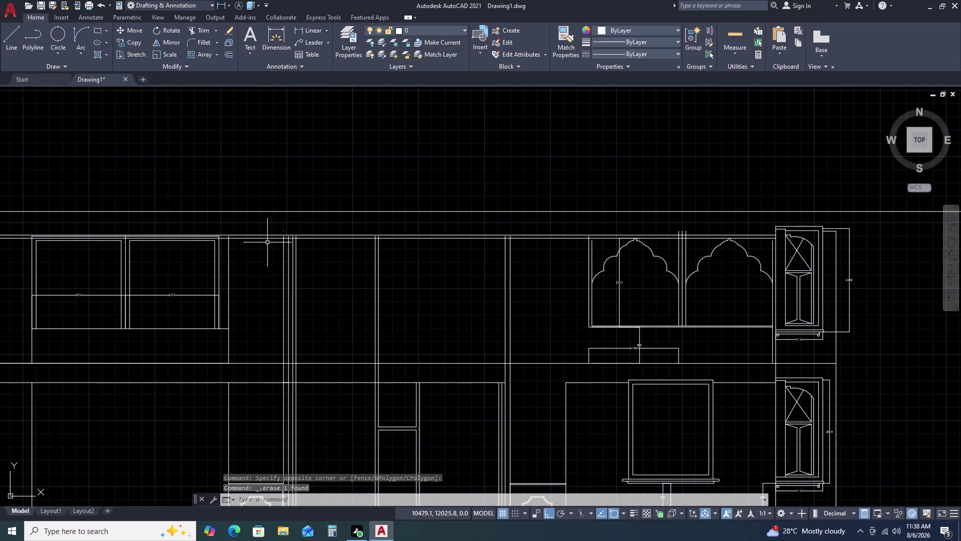
scroll(up, 3)
click(284, 223)
click(301, 238)
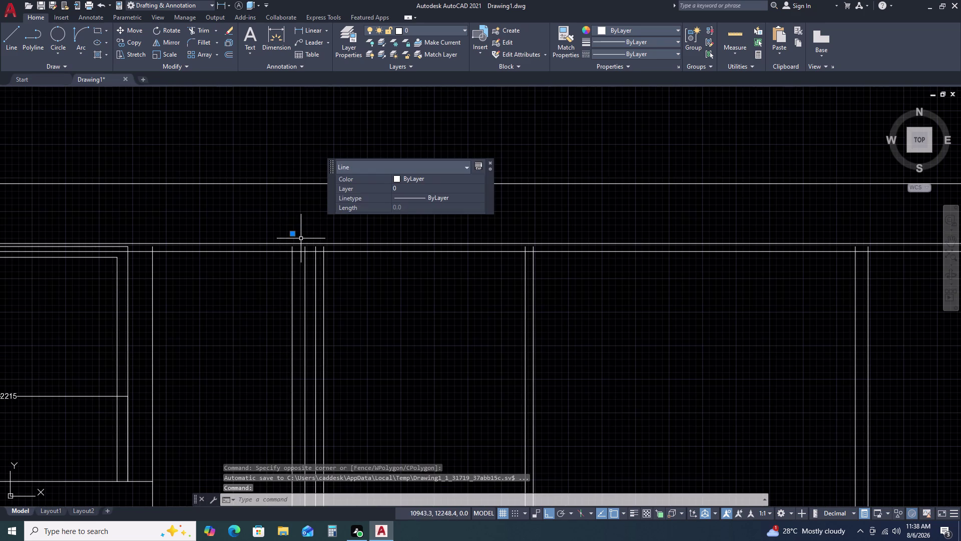
key(Delete)
scroll(down, 3)
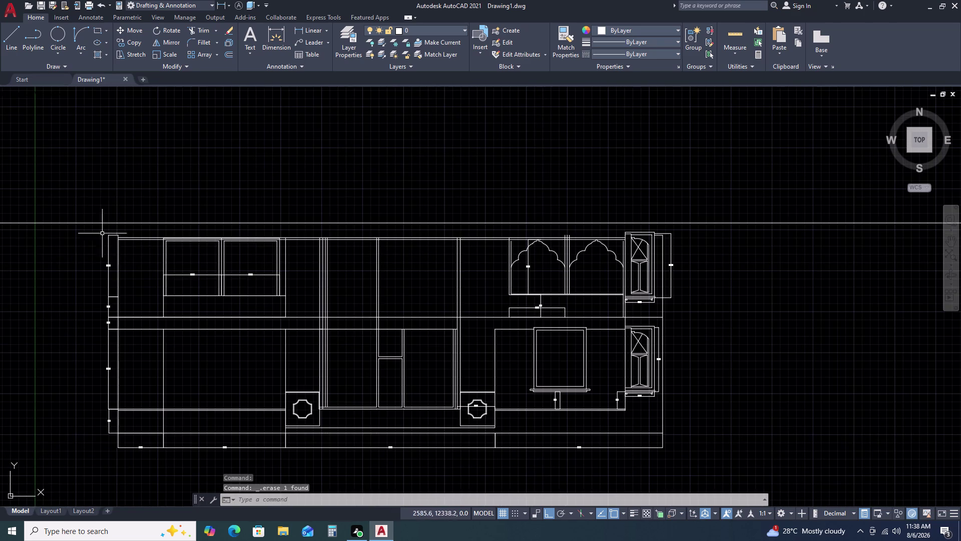
scroll(up, 3)
scroll(down, 3)
scroll(down, 3)
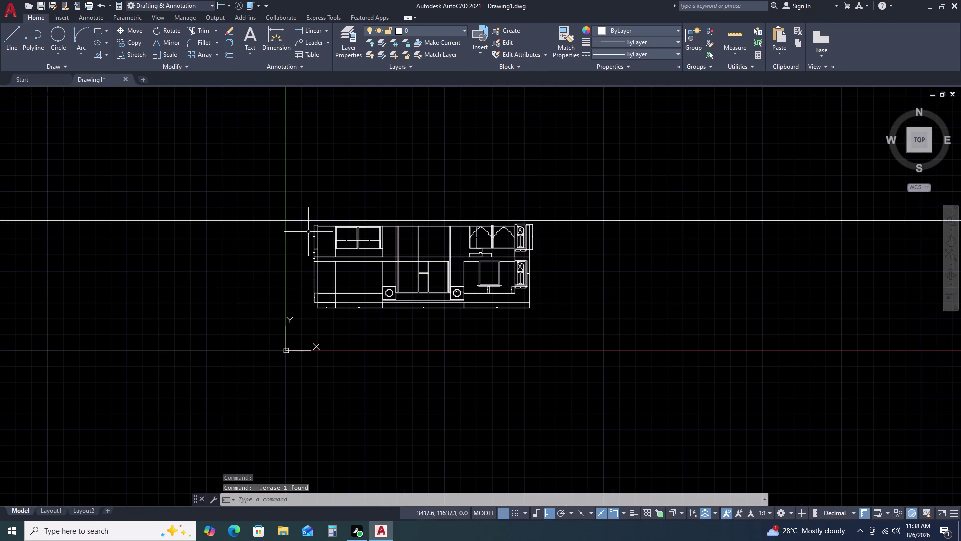
scroll(up, 3)
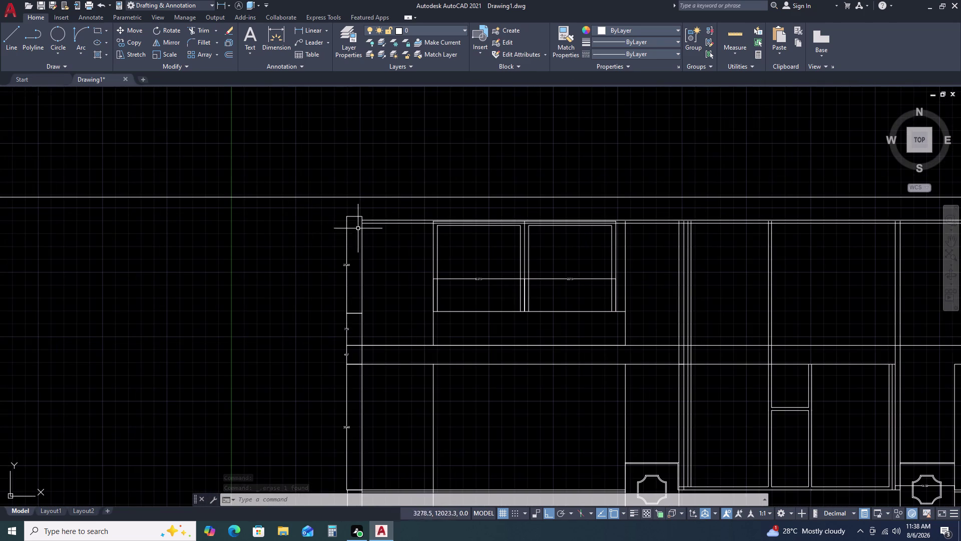
scroll(up, 3)
middle_drag(482, 218, 450, 226)
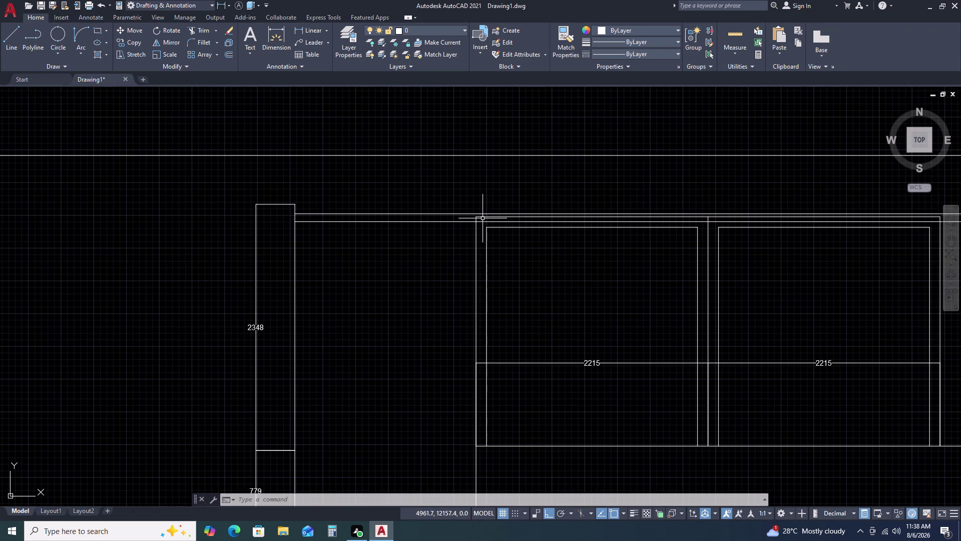
middle_drag(450, 226, 393, 230)
middle_drag(543, 234, 534, 234)
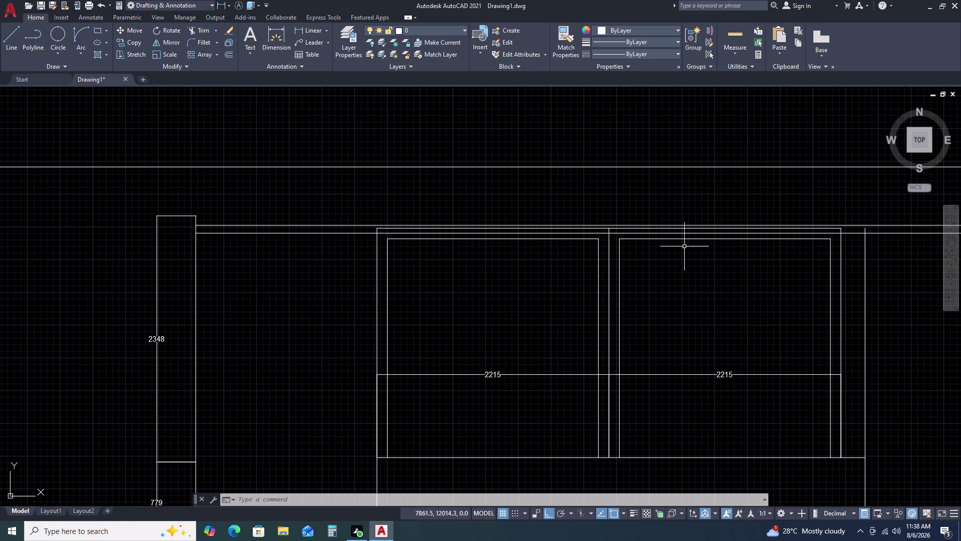
middle_drag(644, 249, 431, 219)
scroll(down, 3)
middle_drag(769, 238, 501, 242)
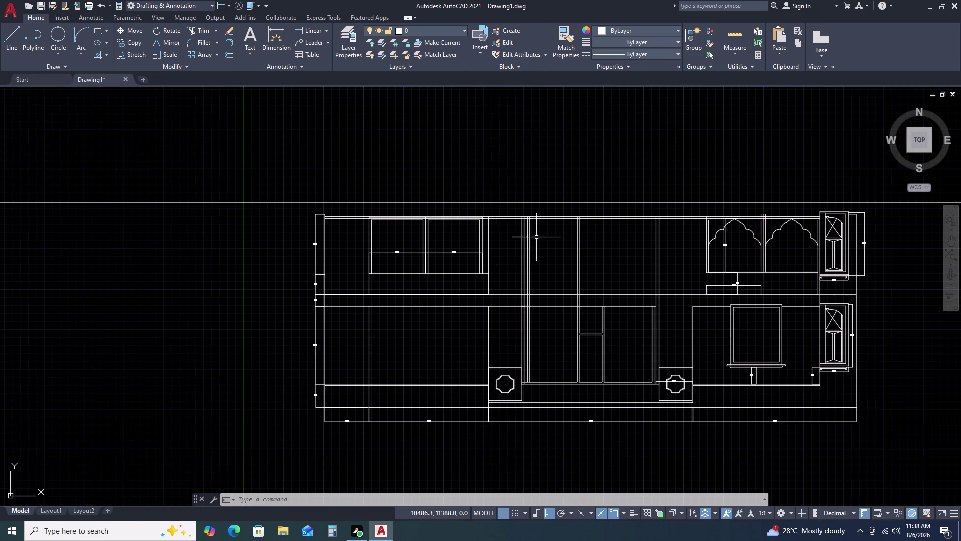
scroll(up, 3)
middle_drag(780, 217, 584, 217)
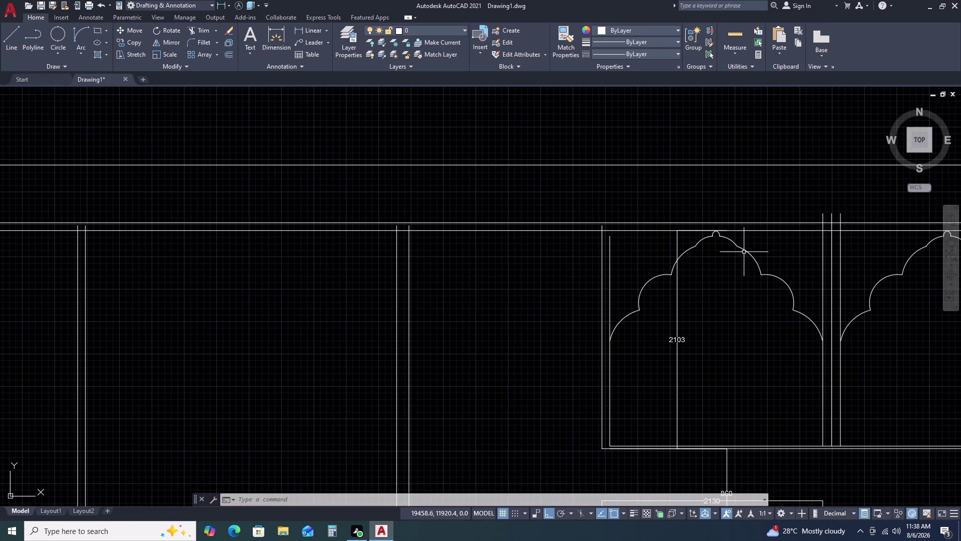
Trim the excess lines above the arch row with a fence.
text(TR)
key(space)
scroll(up, 3)
drag(794, 220, 780, 221)
double_click(617, 221)
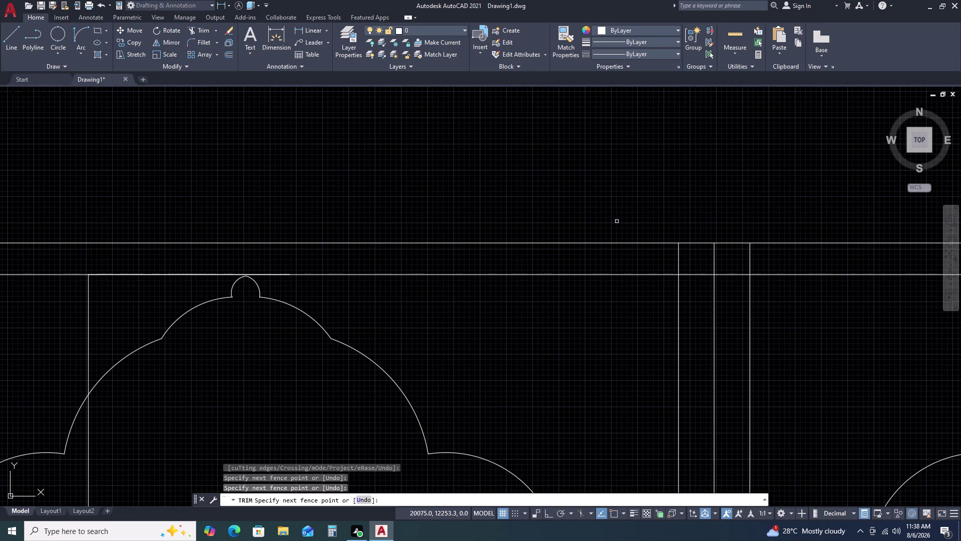
drag(768, 262, 754, 261)
click(625, 253)
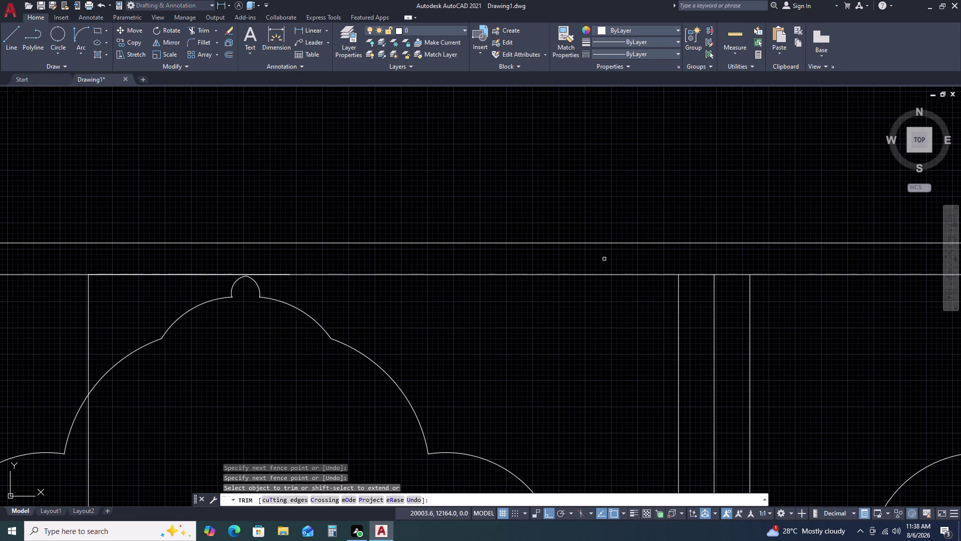
scroll(down, 3)
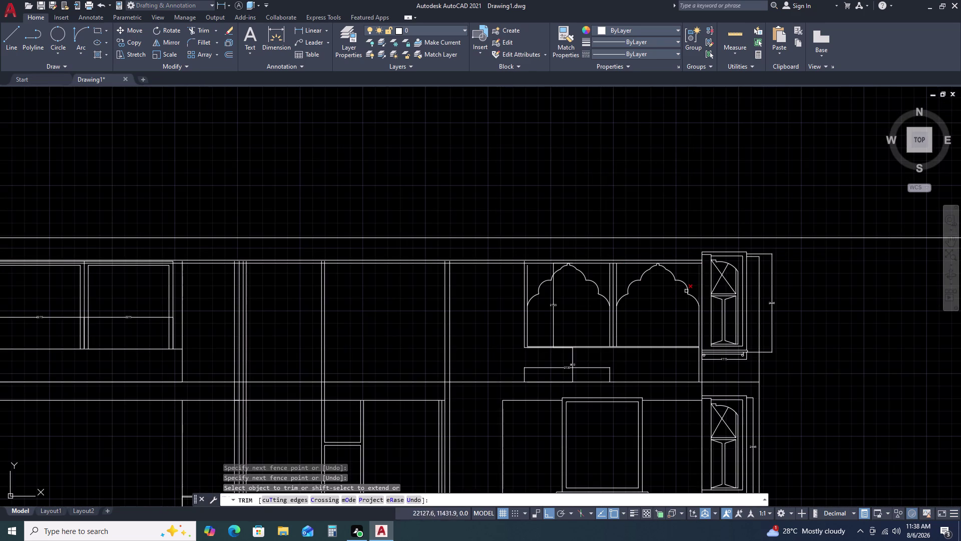
scroll(up, 3)
scroll(up, 3)
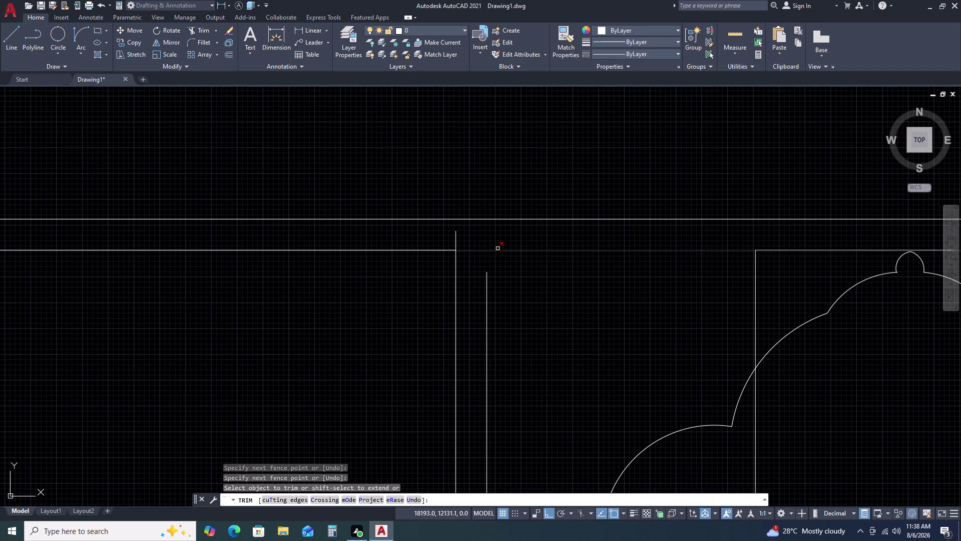
key(Escape)
Extend the two short vertical lines up to the horizontal line.
text(EX)
key(space)
drag(504, 280, 498, 280)
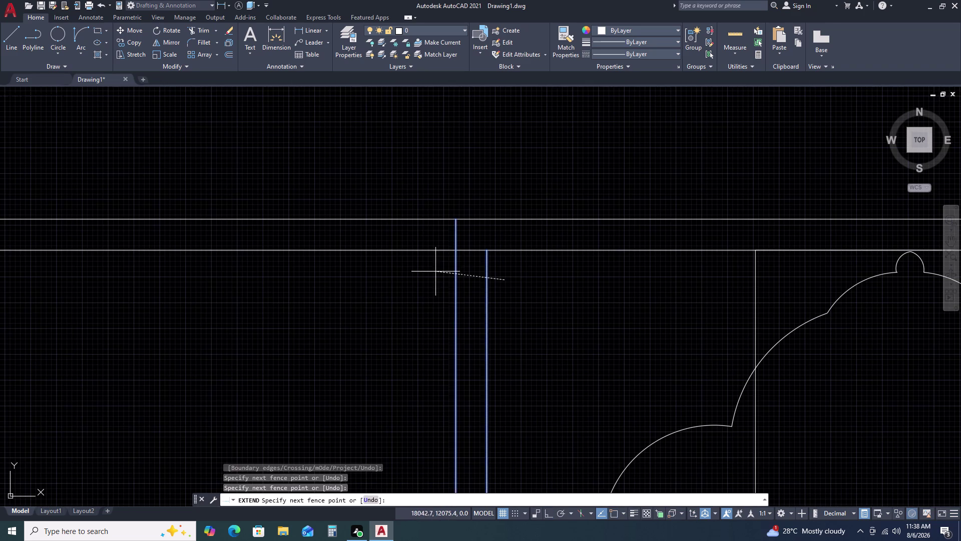
click(432, 272)
key(Escape)
Pan around the arch row to check the lines.
scroll(down, 3)
middle_drag(720, 262, 594, 240)
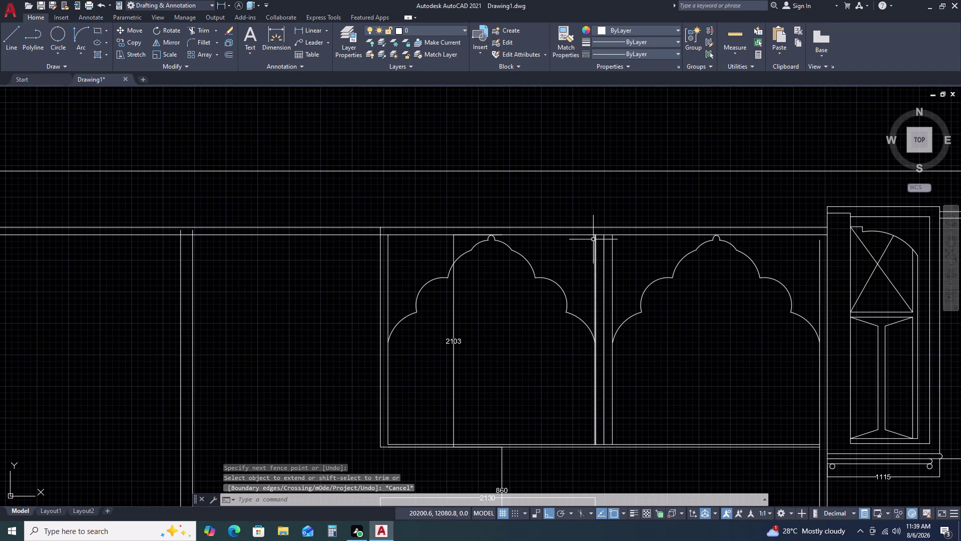
middle_drag(591, 249, 604, 213)
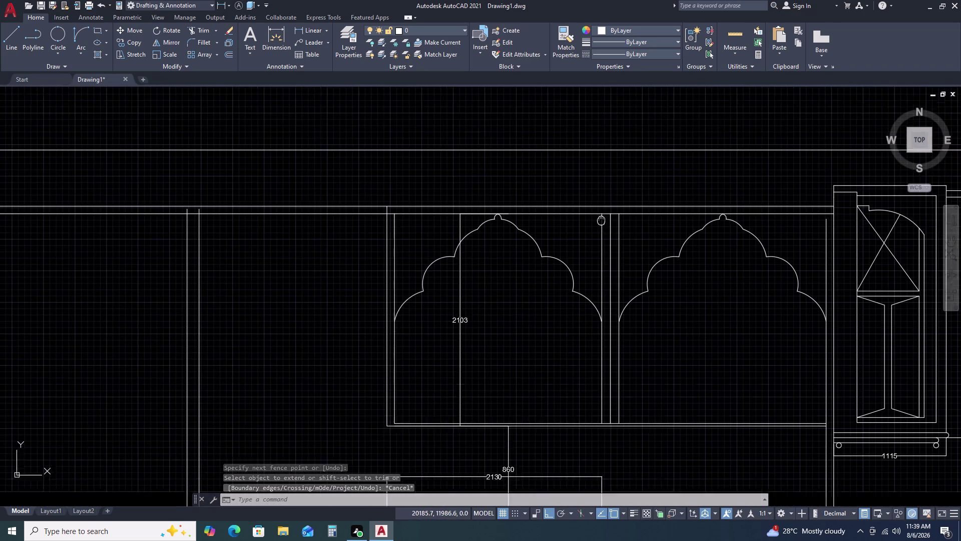
middle_drag(604, 212, 604, 188)
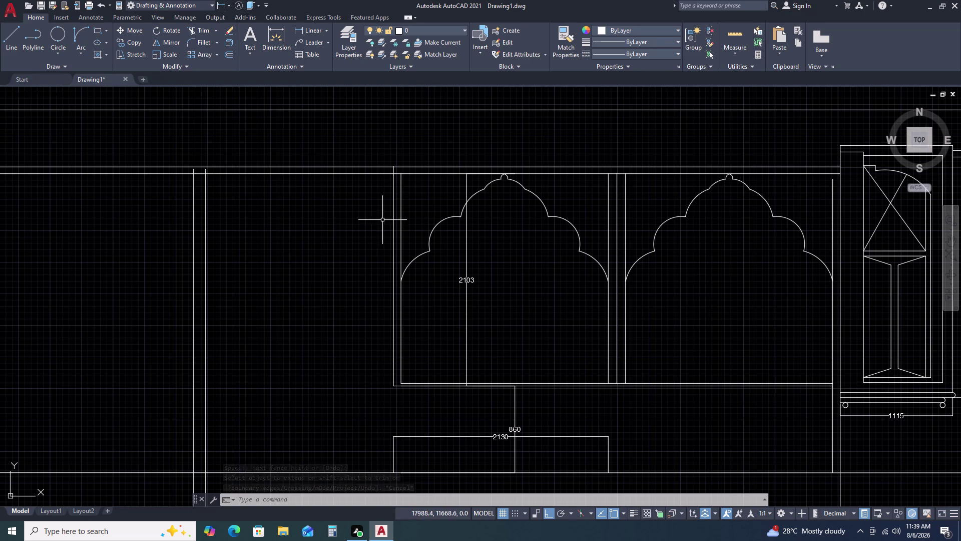
scroll(down, 3)
scroll(down, 3)
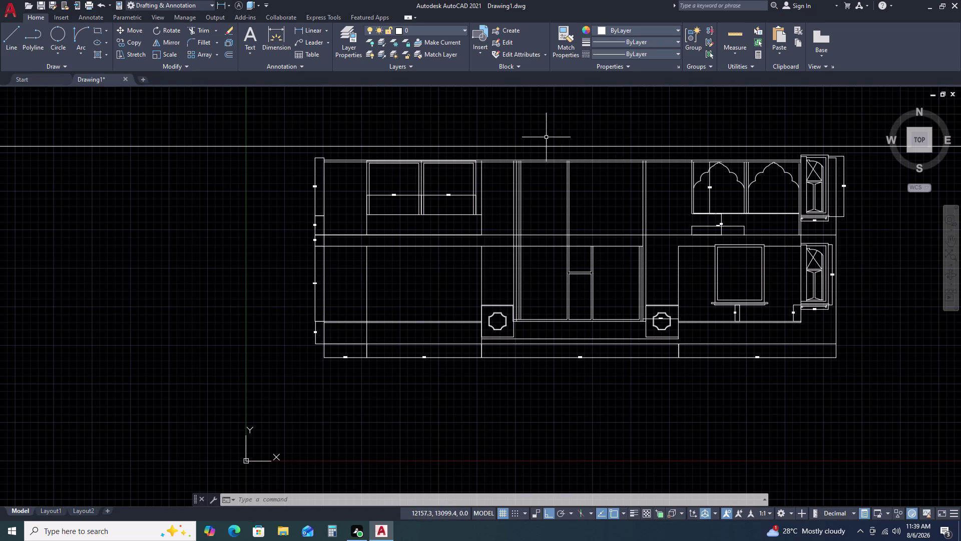
scroll(up, 3)
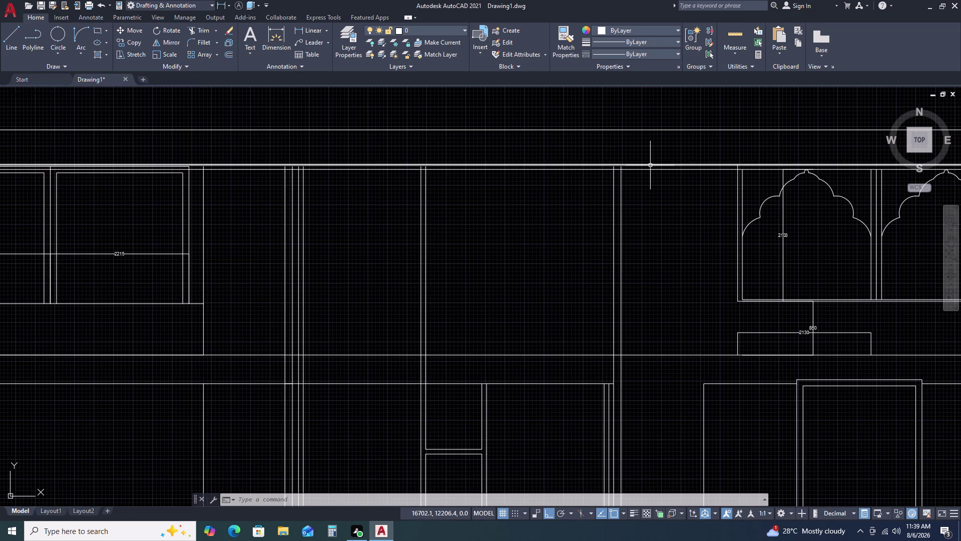
Start a 75-unit offset of the line, then cancel it.
click(650, 165)
key(o)
key(space)
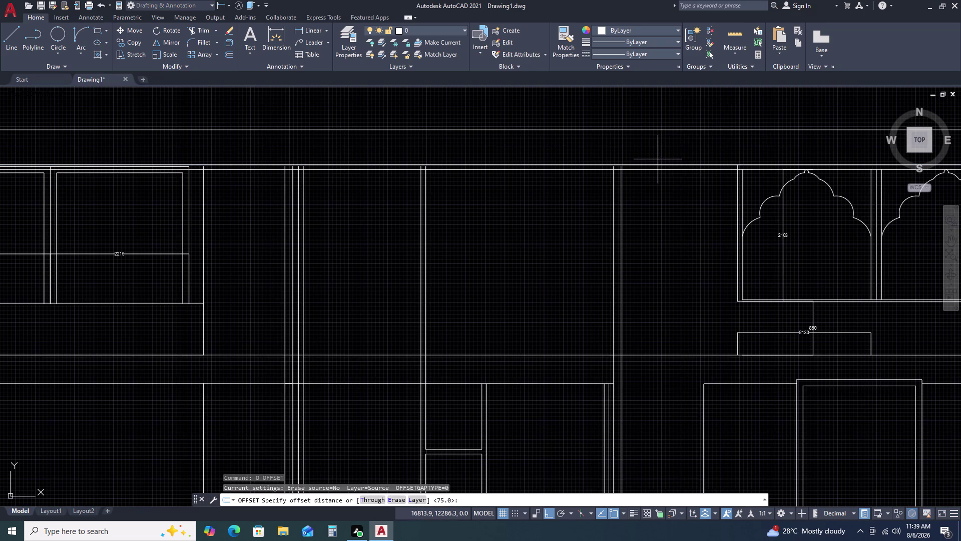
text(75)
key(space)
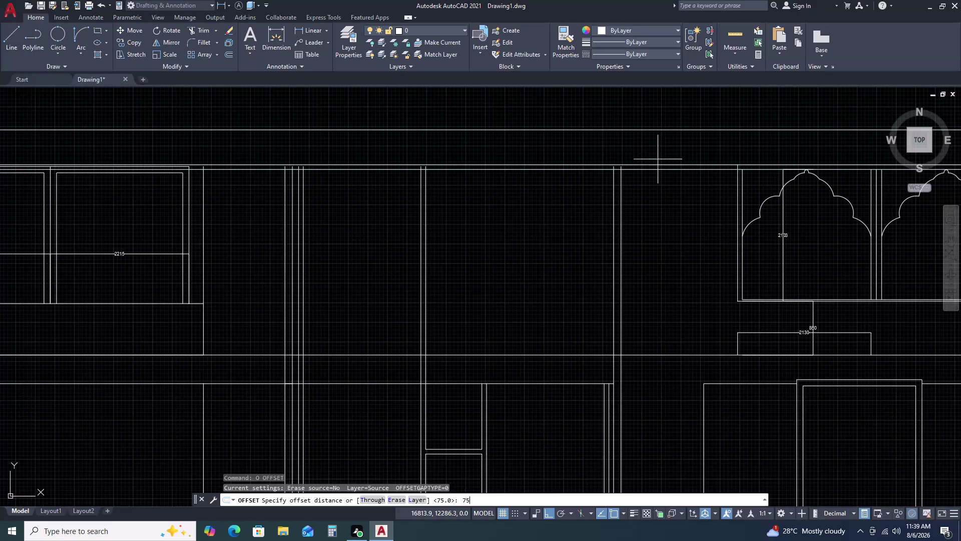
key(Escape)
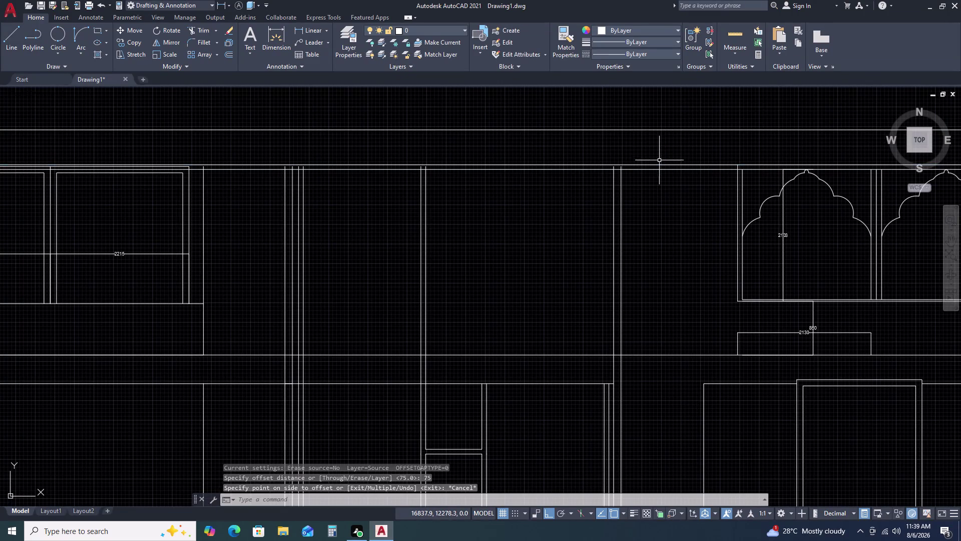
Offset the horizontal line 119 units upward above the arch row.
click(658, 164)
key(o)
key(space)
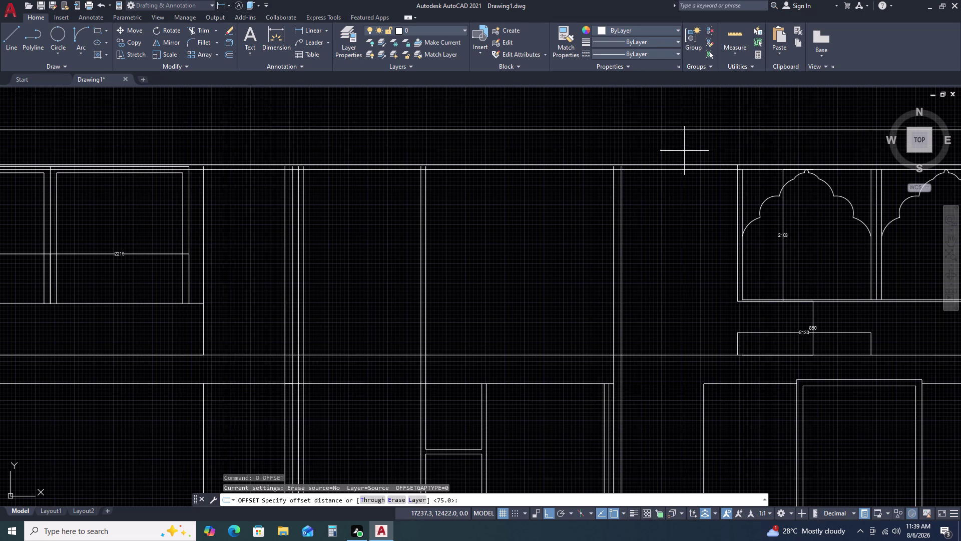
text(11)
key(9)
key(space)
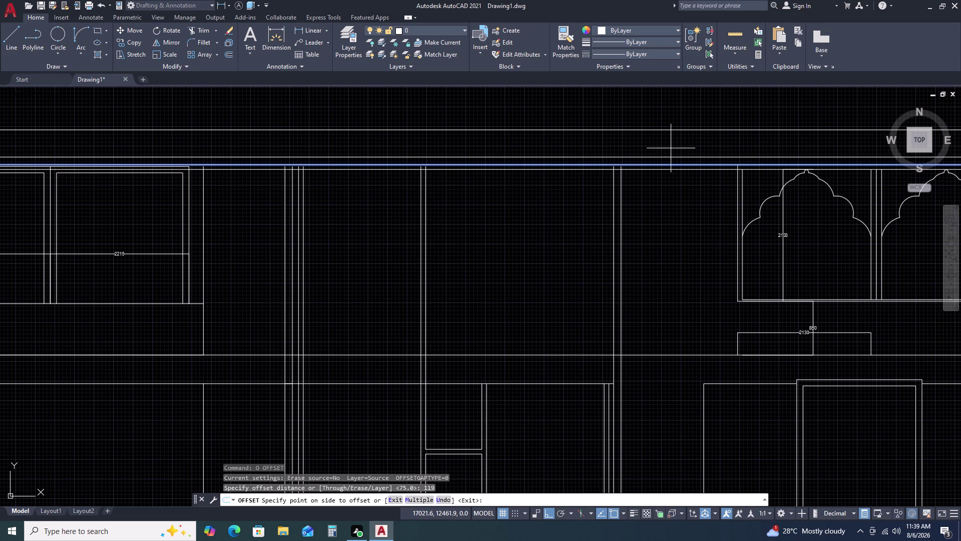
click(671, 148)
scroll(down, 3)
key(Escape)
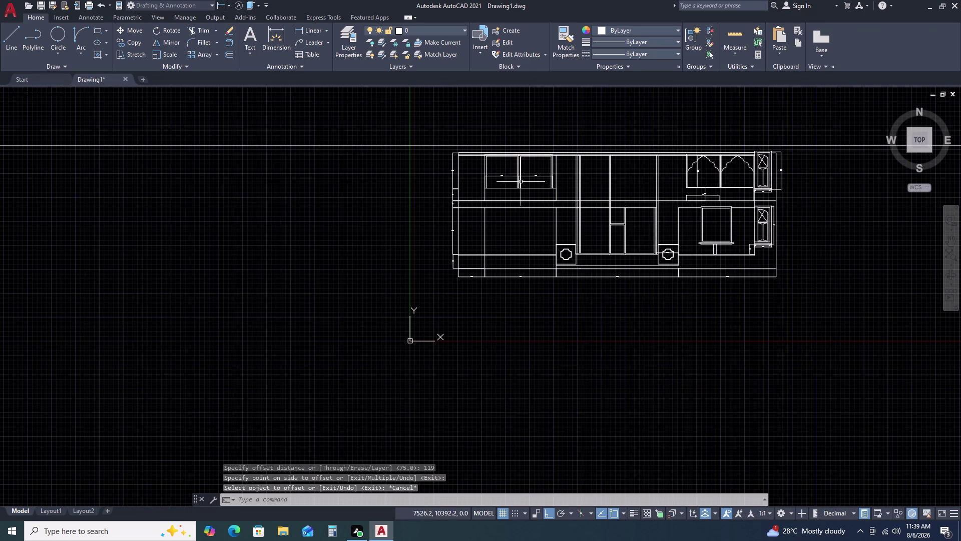
Pan across the upper-storey windows and the whole facade.
scroll(up, 3)
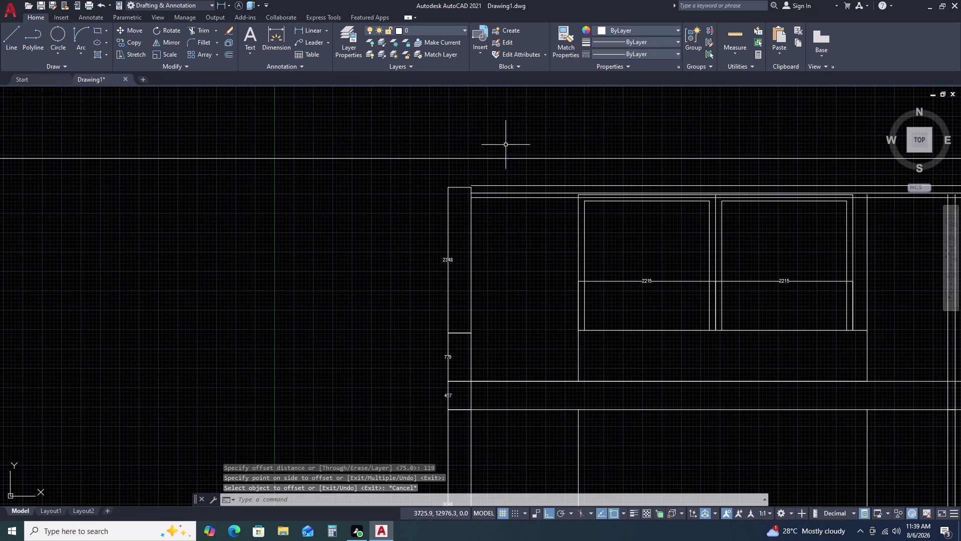
middle_drag(826, 253, 623, 204)
middle_drag(591, 193, 577, 192)
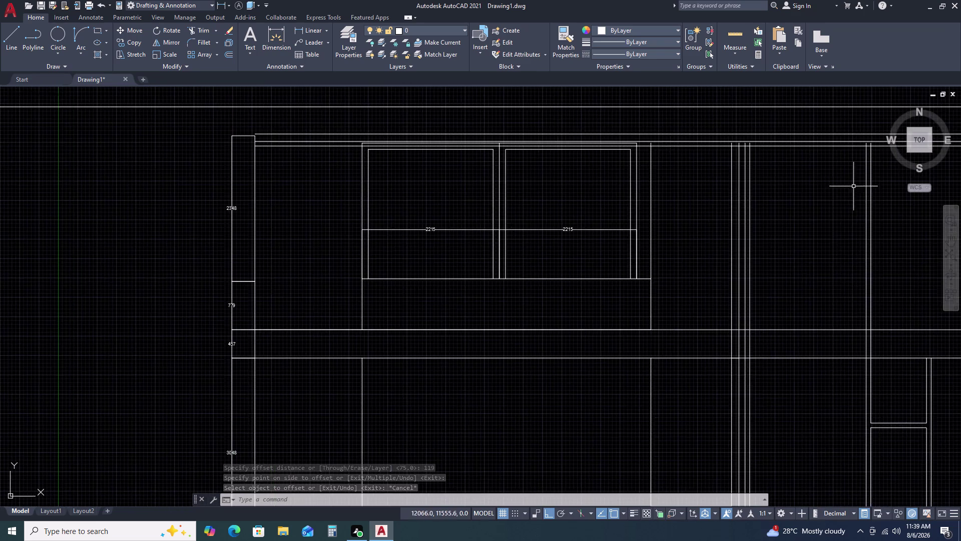
scroll(down, 3)
middle_drag(876, 214, 625, 212)
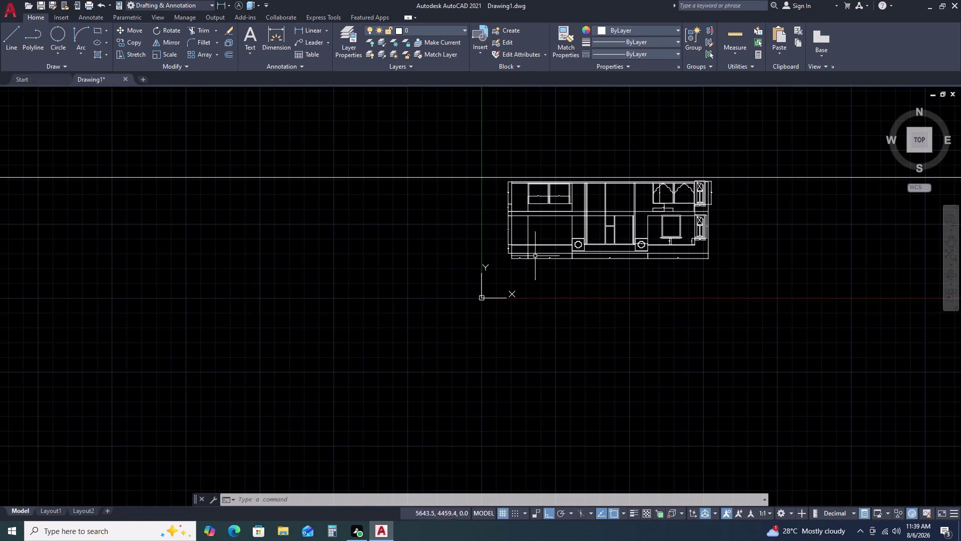
scroll(up, 3)
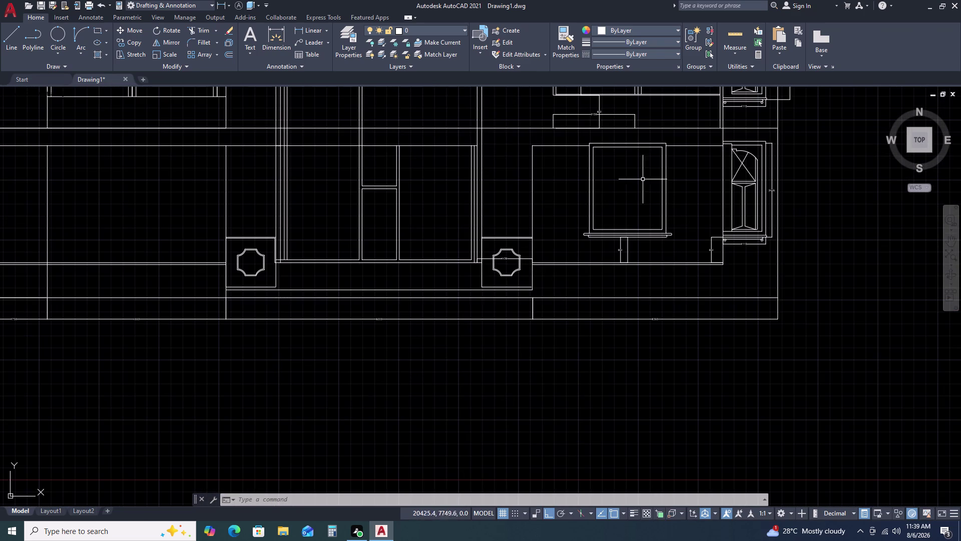
scroll(down, 3)
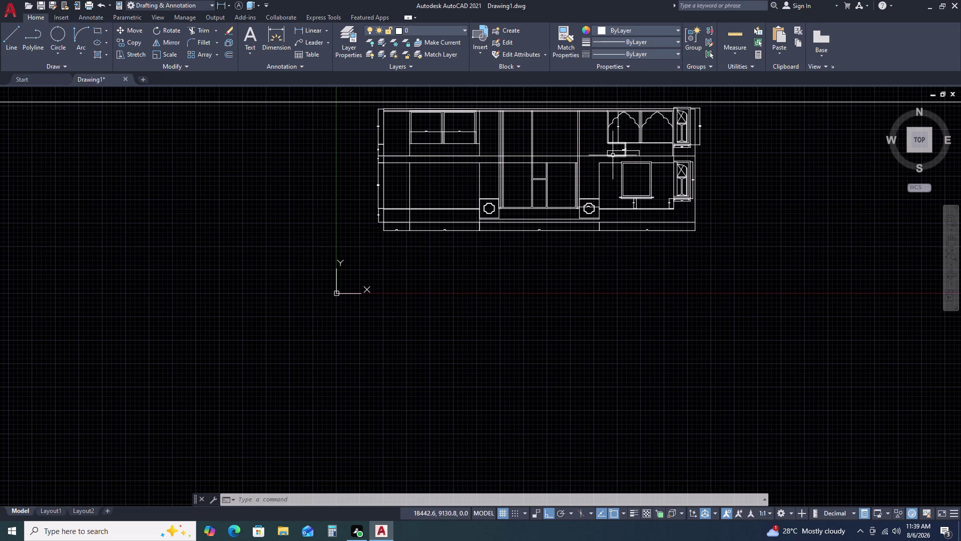
scroll(up, 3)
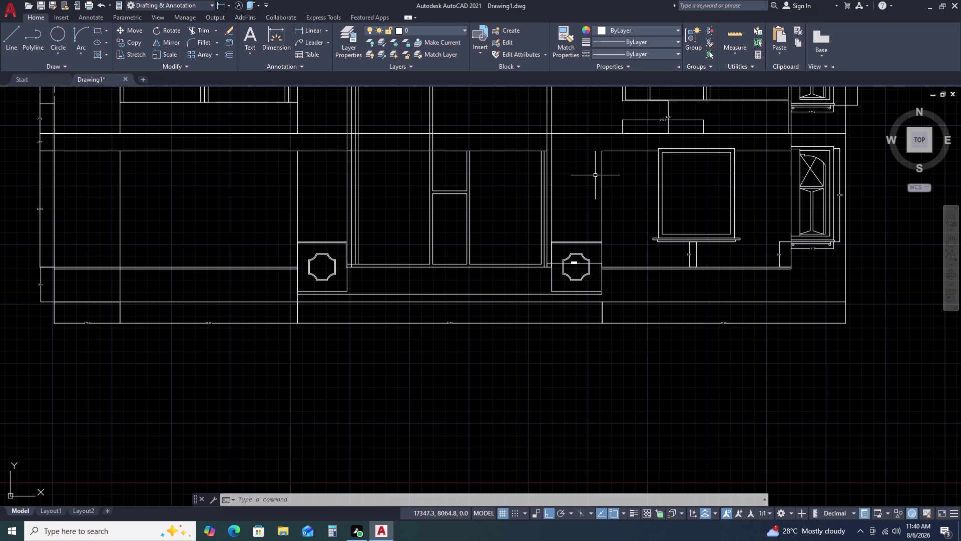
Pan over the lower storey and back to the top of the arch row.
middle_drag(669, 162, 670, 213)
middle_drag(693, 136, 690, 261)
scroll(up, 3)
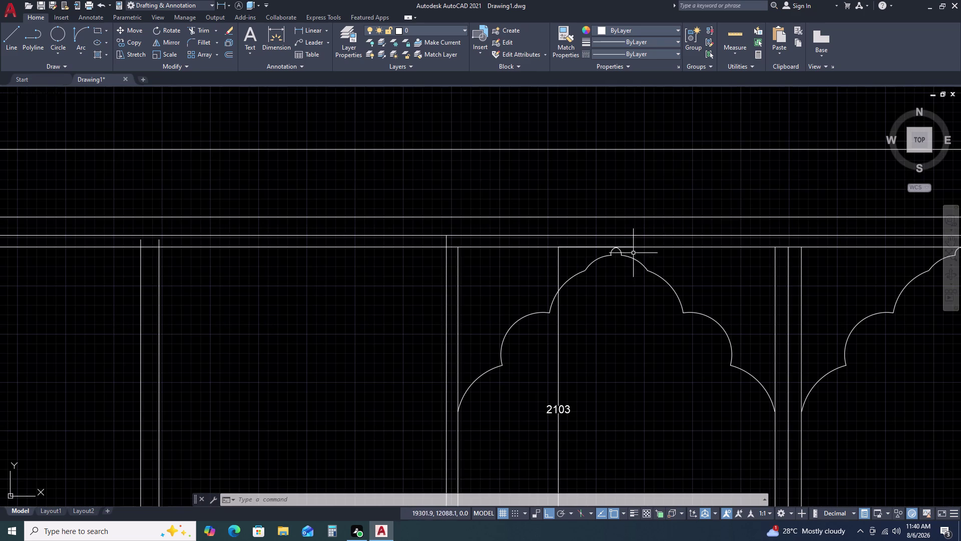
scroll(up, 3)
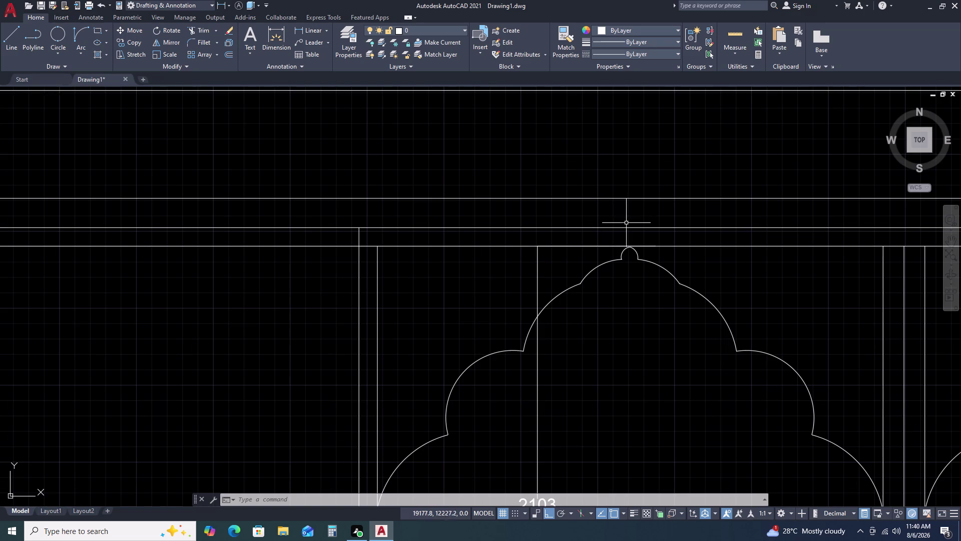
scroll(down, 3)
middle_drag(728, 223, 608, 205)
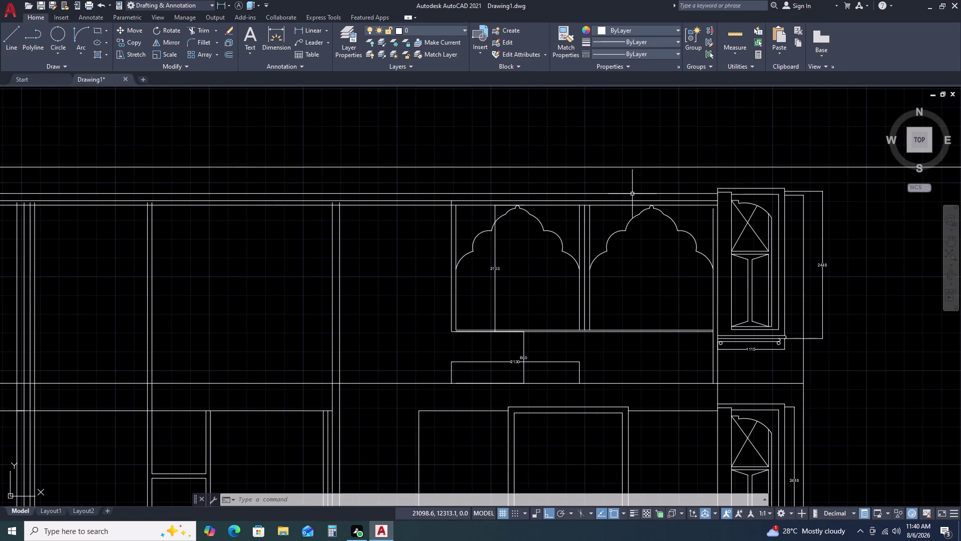
Try stretching the vertical line's top end upward beside the arches, then cancel.
double_click(711, 214)
scroll(up, 3)
click(714, 217)
double_click(710, 207)
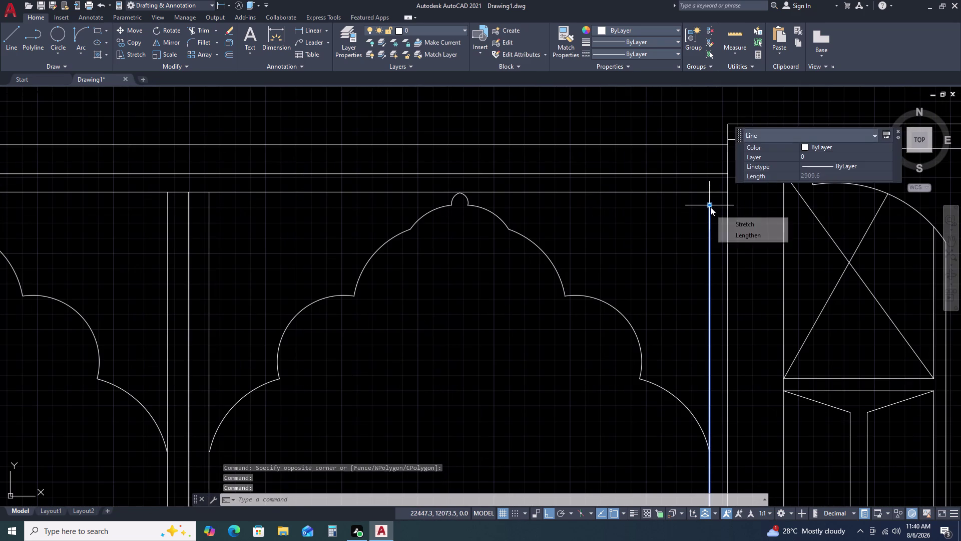
click(710, 206)
click(709, 195)
scroll(down, 3)
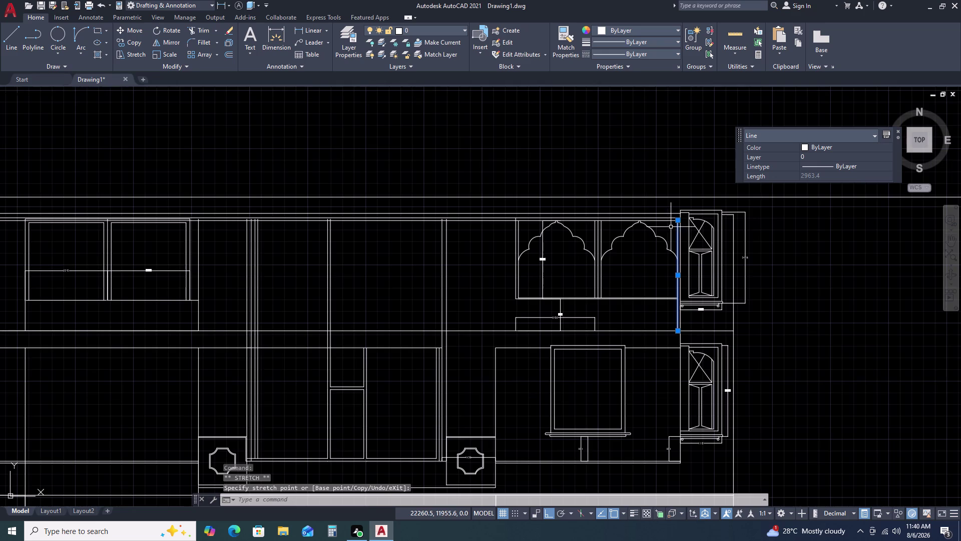
scroll(down, 3)
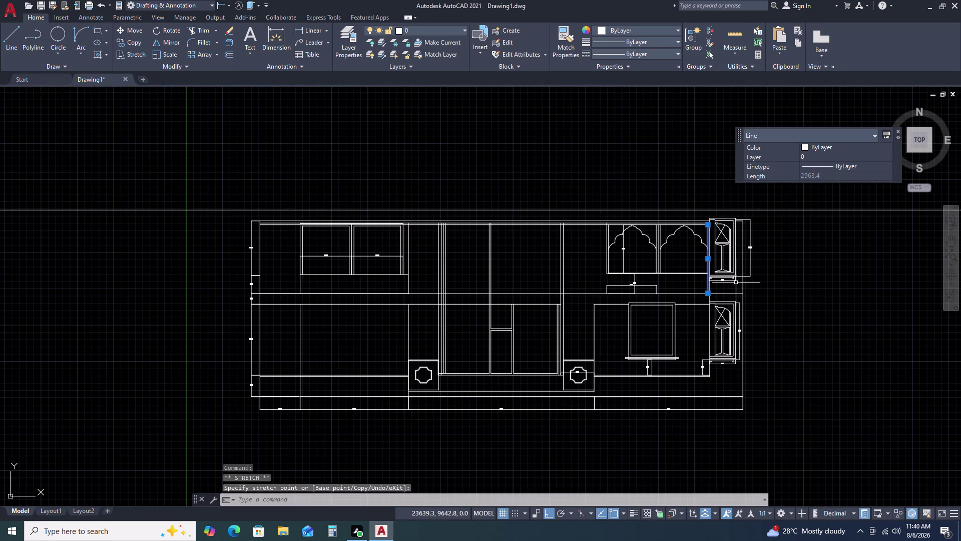
key(Escape)
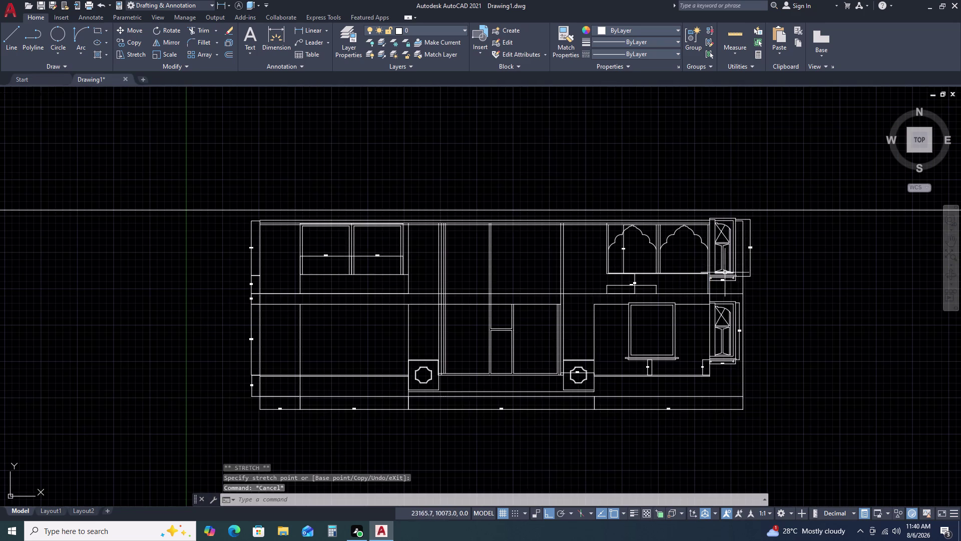
Zoom in on the junction of the horizontal lines and the vertical line.
scroll(up, 3)
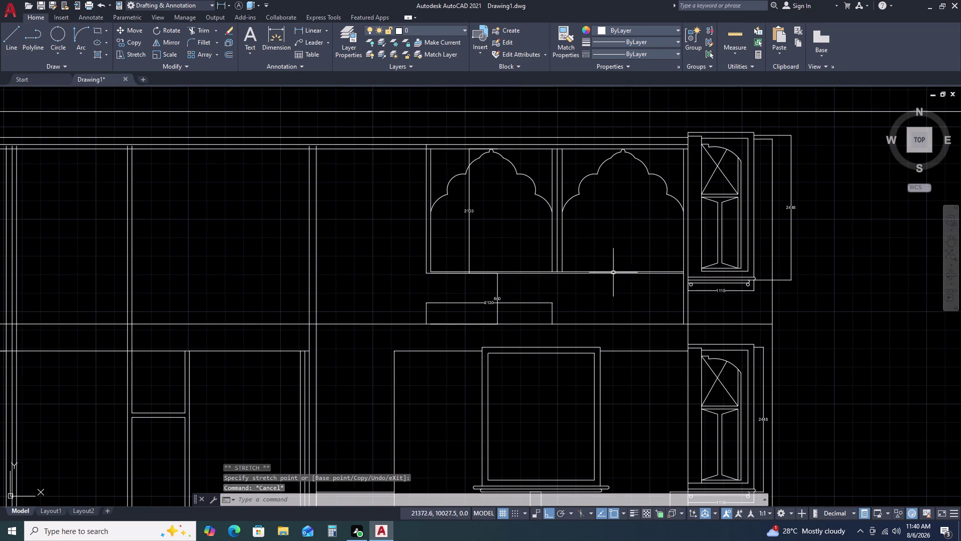
scroll(up, 3)
scroll(up, 3)
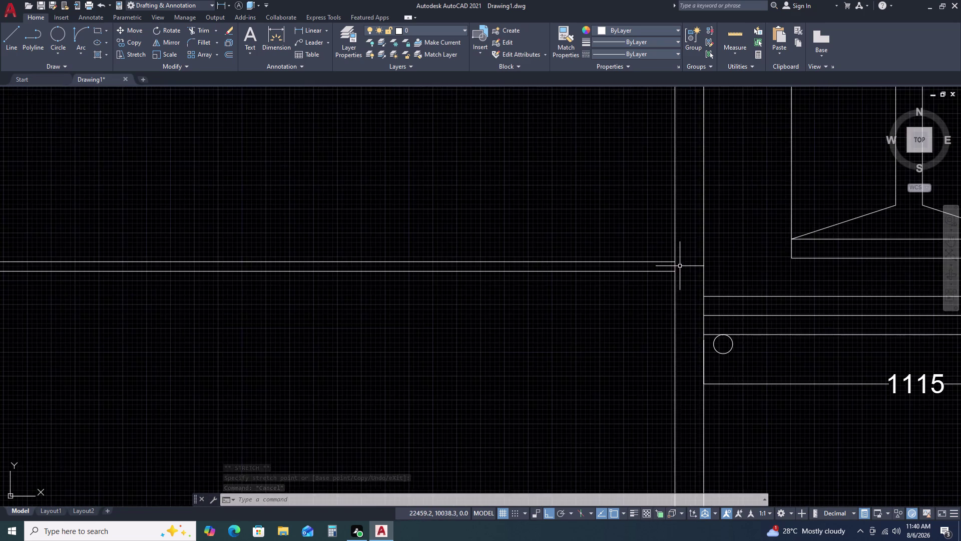
scroll(up, 3)
text(T)
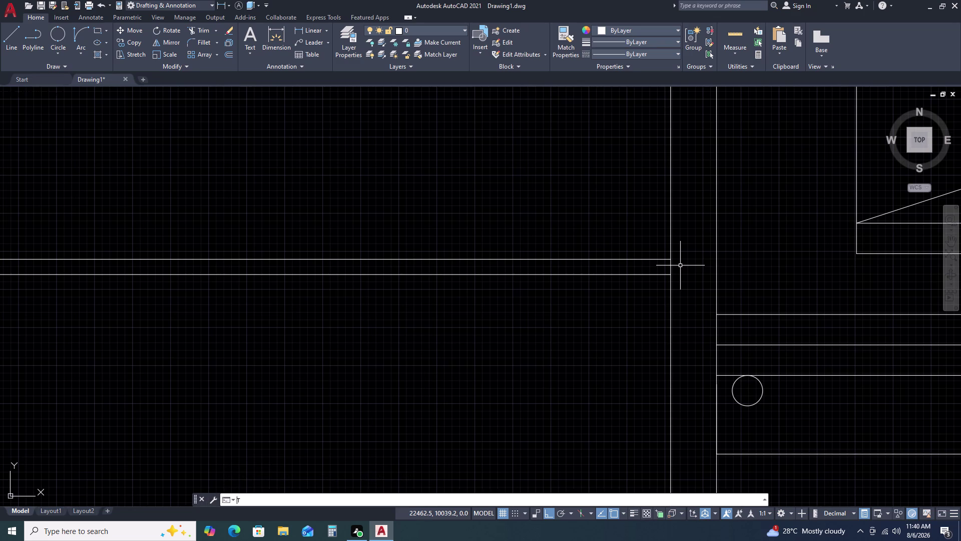
text(R)
key(space)
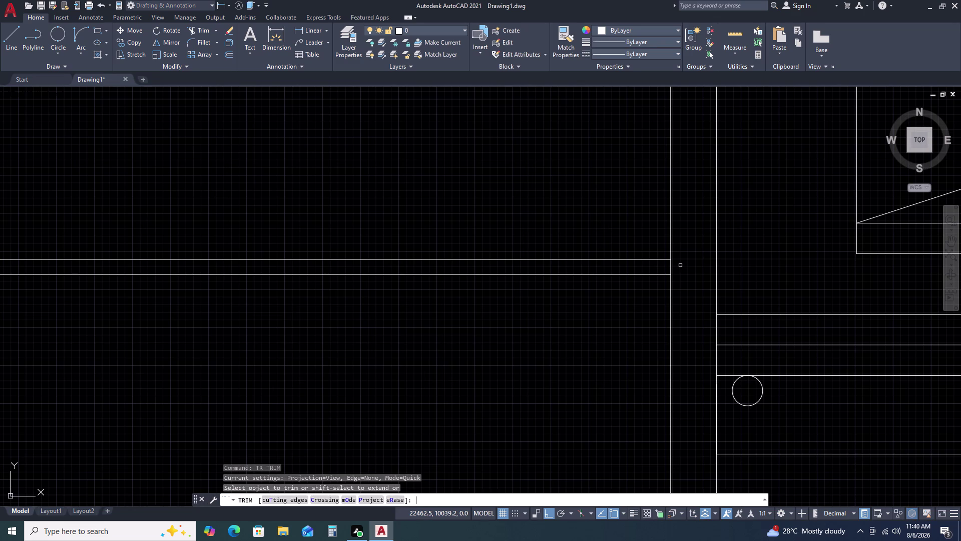
scroll(up, 3)
click(678, 262)
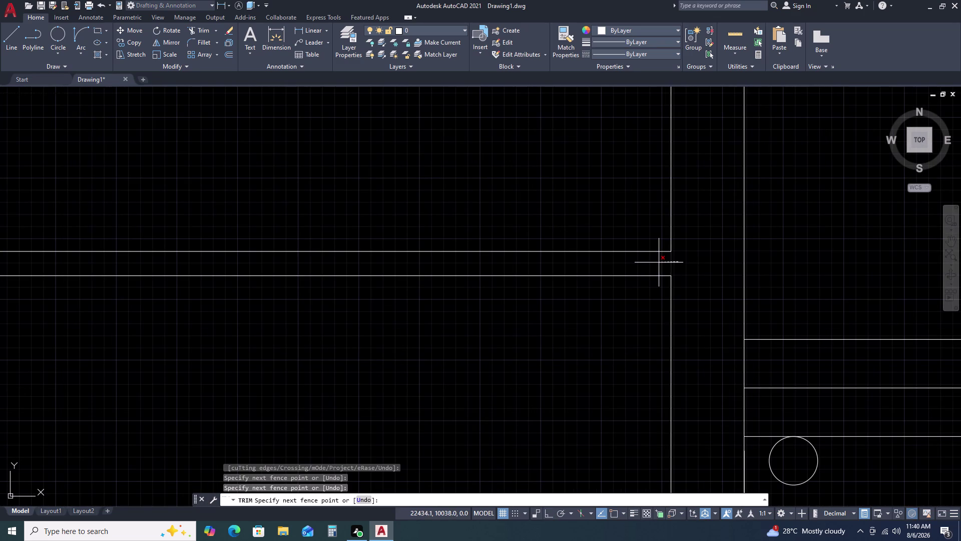
click(666, 262)
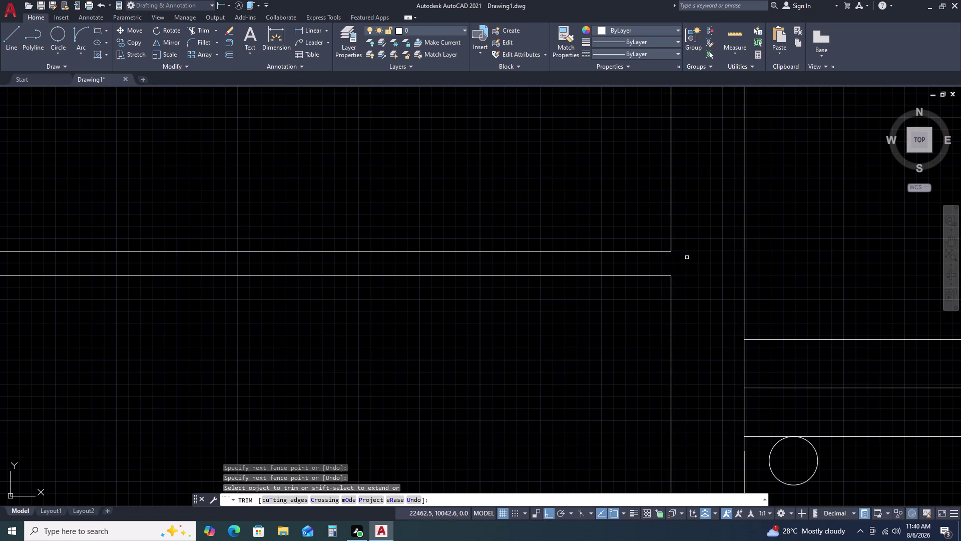
scroll(down, 3)
scroll(down, 3)
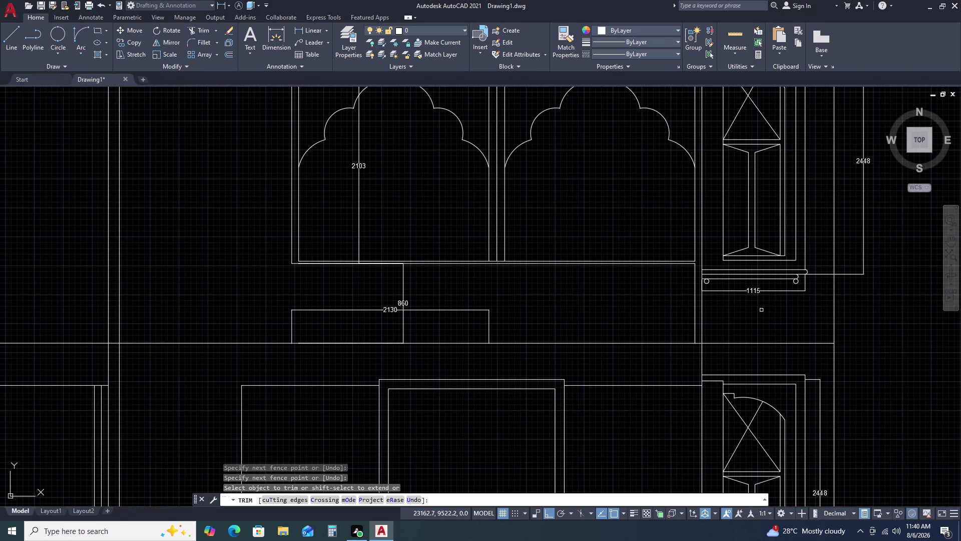
key(Escape)
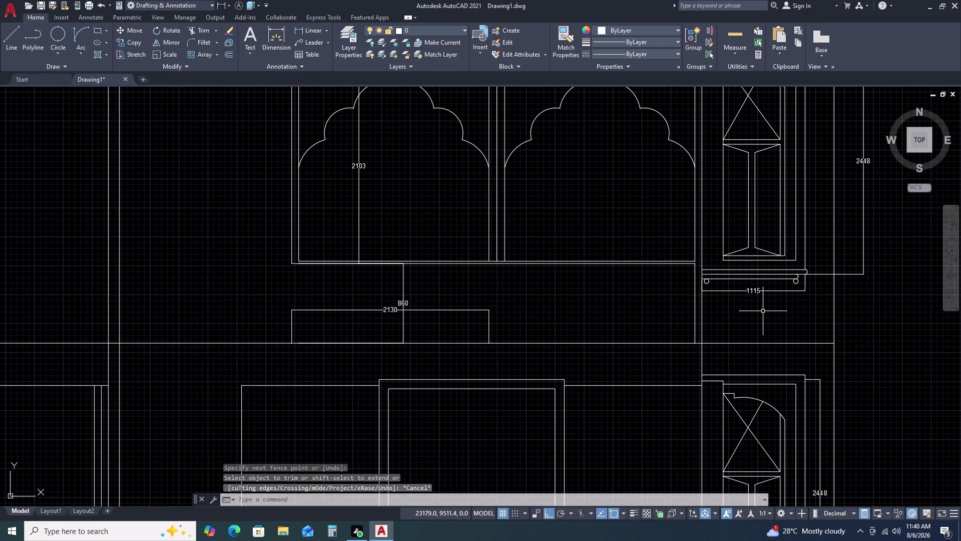
key(ctrl+z)
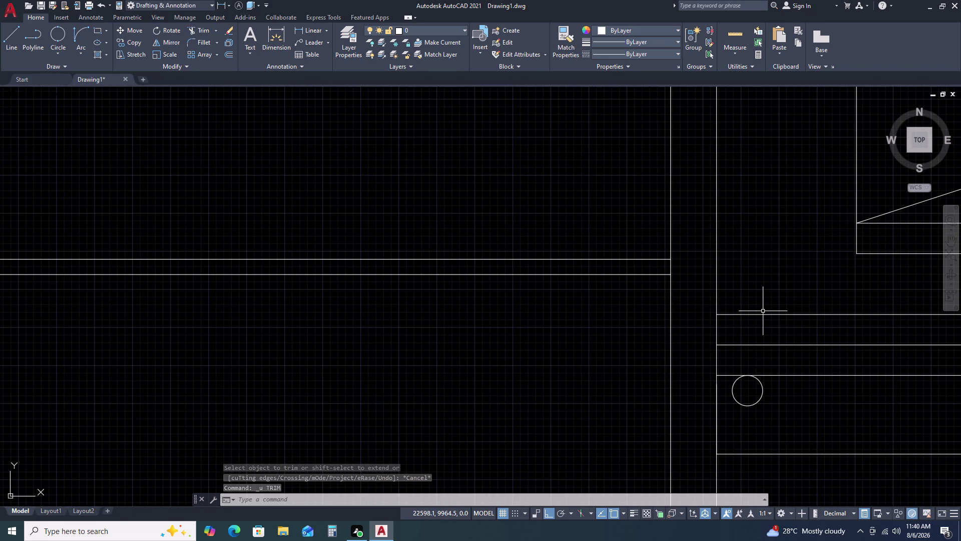
scroll(down, 3)
scroll(up, 3)
scroll(down, 3)
scroll(down, 3)
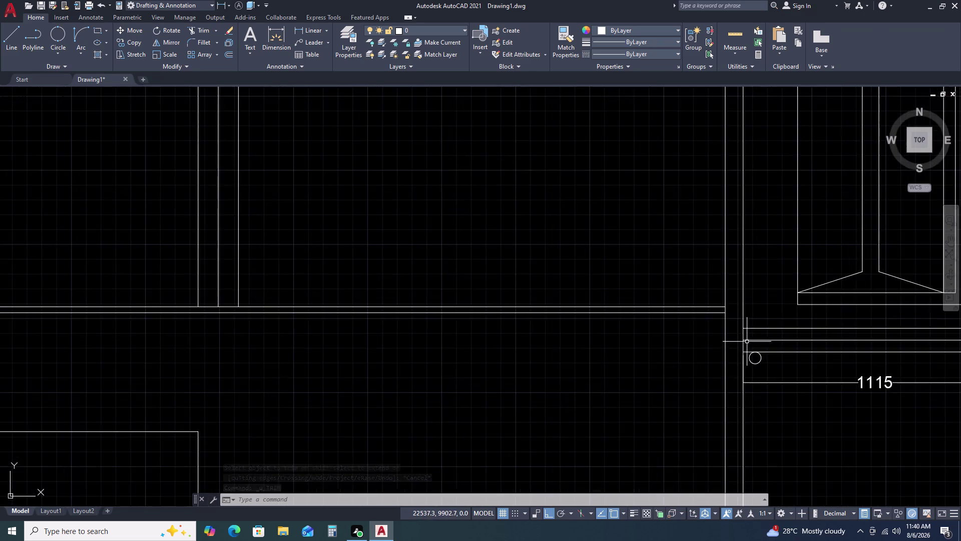
scroll(down, 3)
scroll(down, 3)
middle_drag(768, 379, 733, 321)
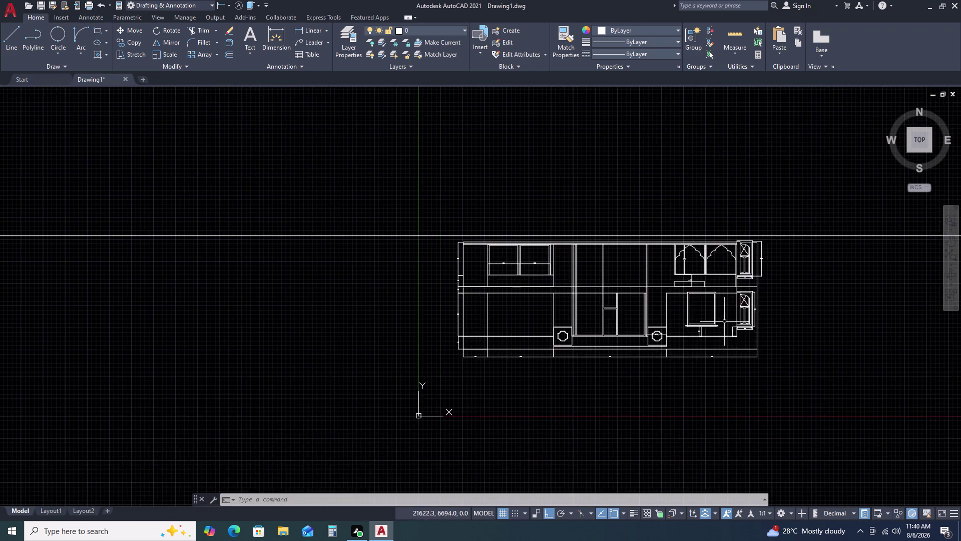
scroll(up, 3)
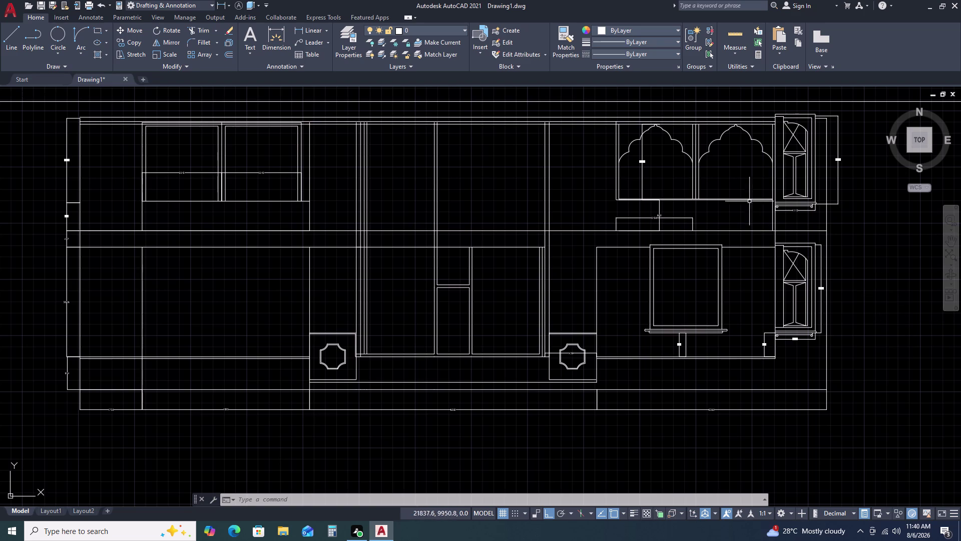
scroll(up, 3)
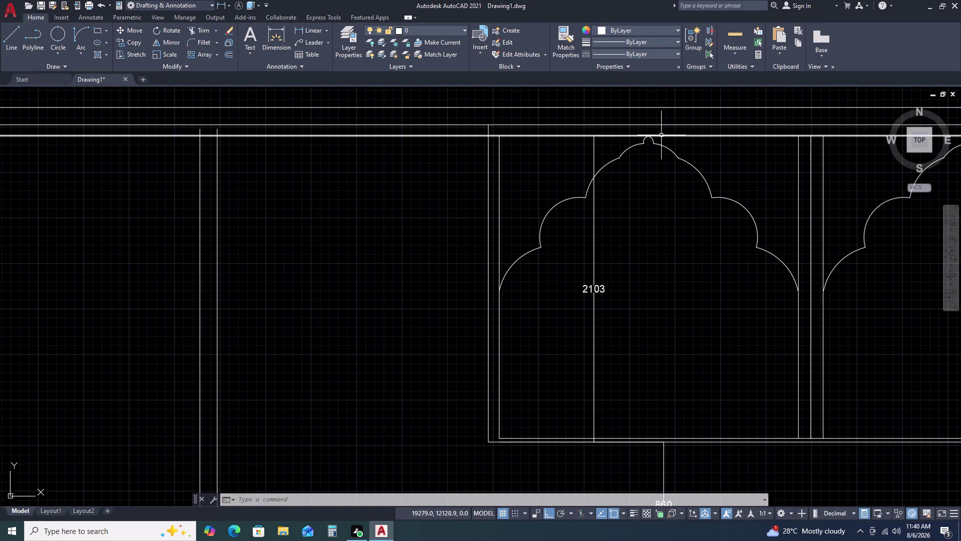
triple_click(662, 136)
scroll(down, 3)
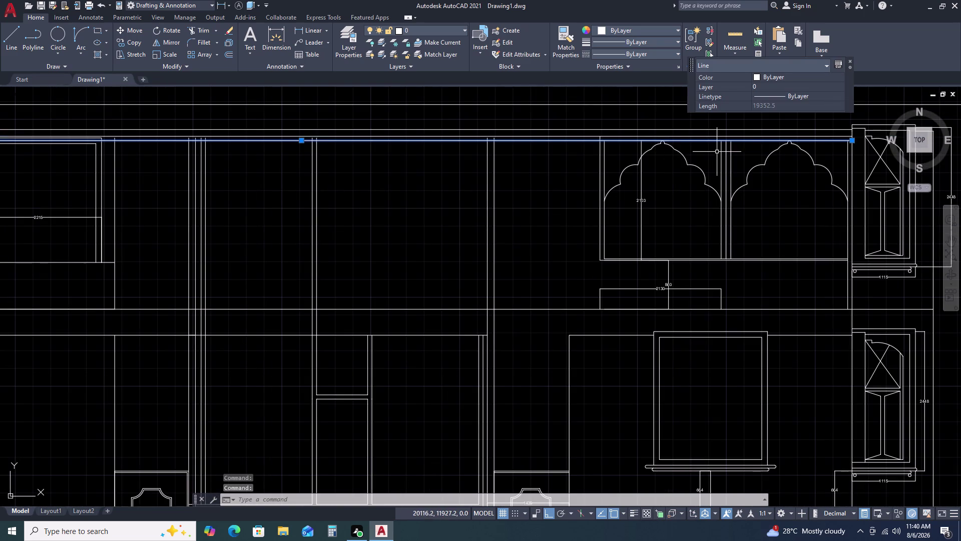
scroll(up, 3)
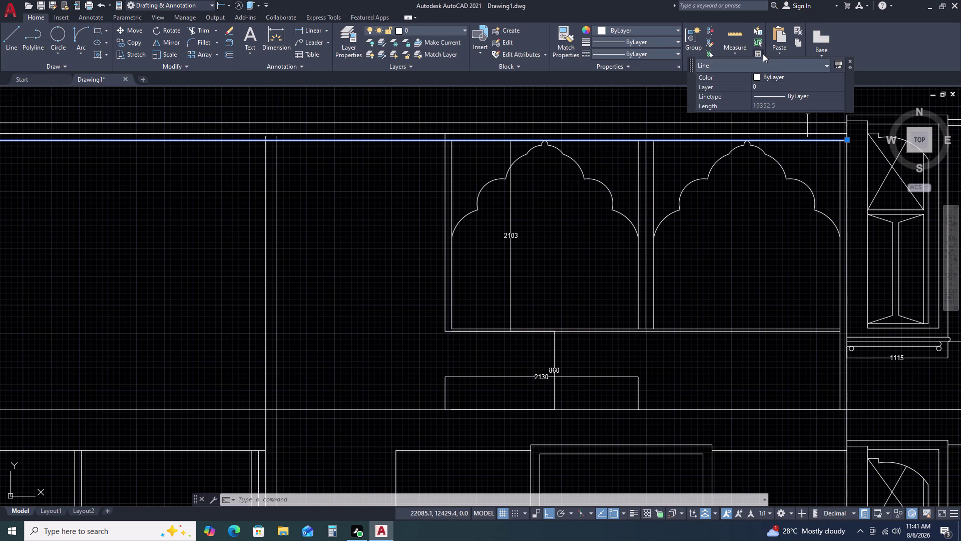
scroll(down, 3)
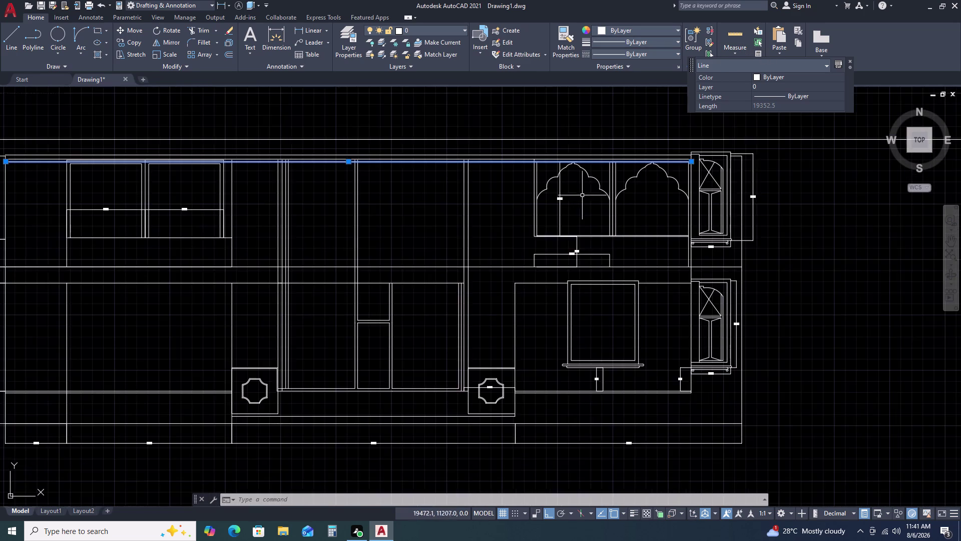
scroll(down, 3)
scroll(up, 3)
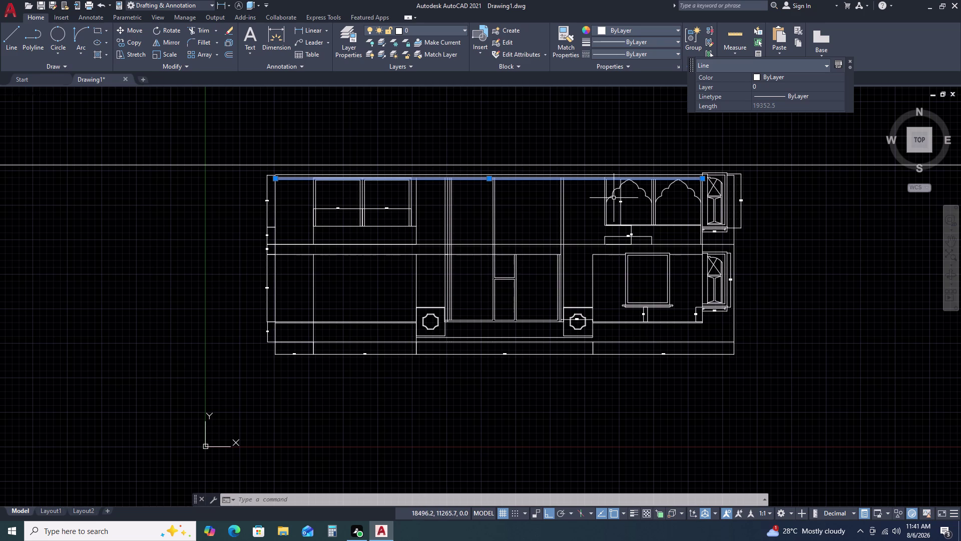
key(Escape)
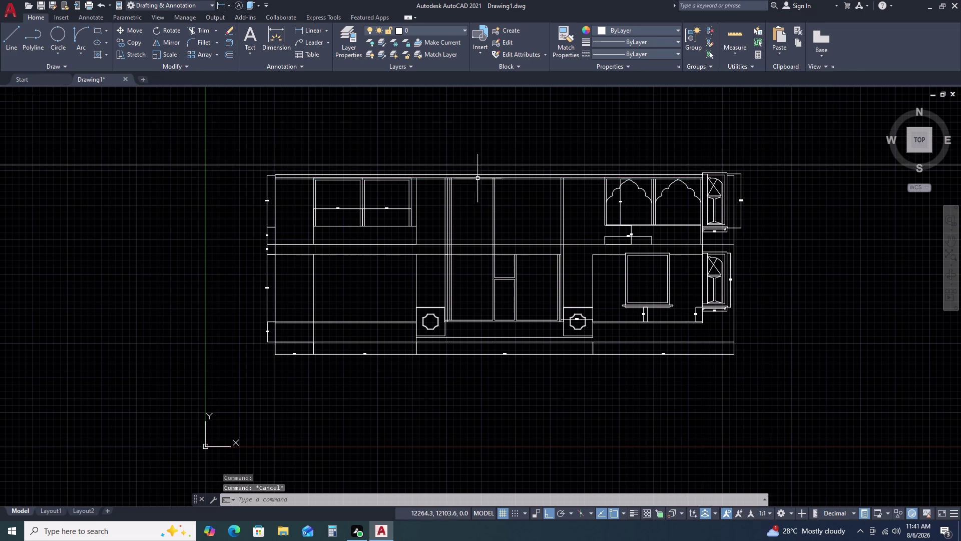
Try a first fence trim across the top lines above the upper windows, then cancel it.
scroll(up, 3)
scroll(down, 3)
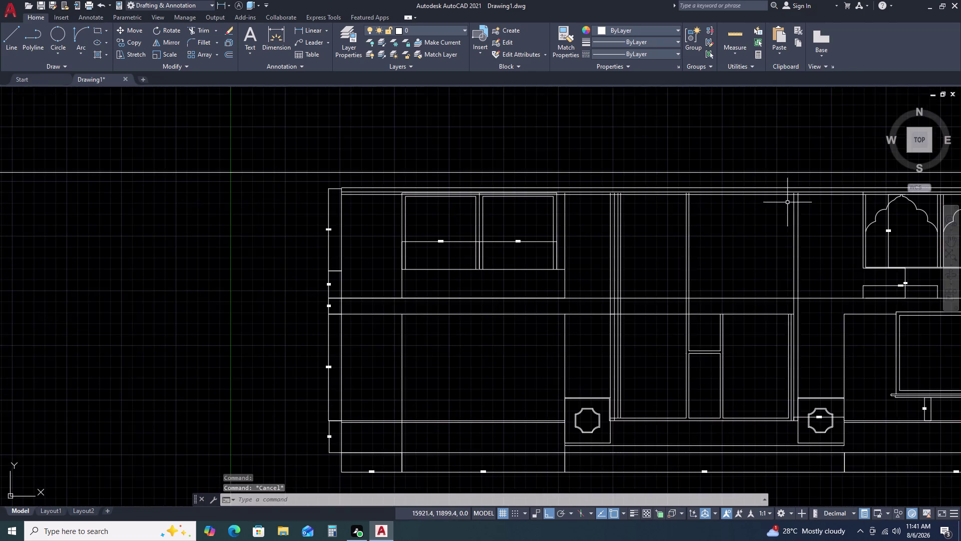
middle_drag(828, 219, 713, 195)
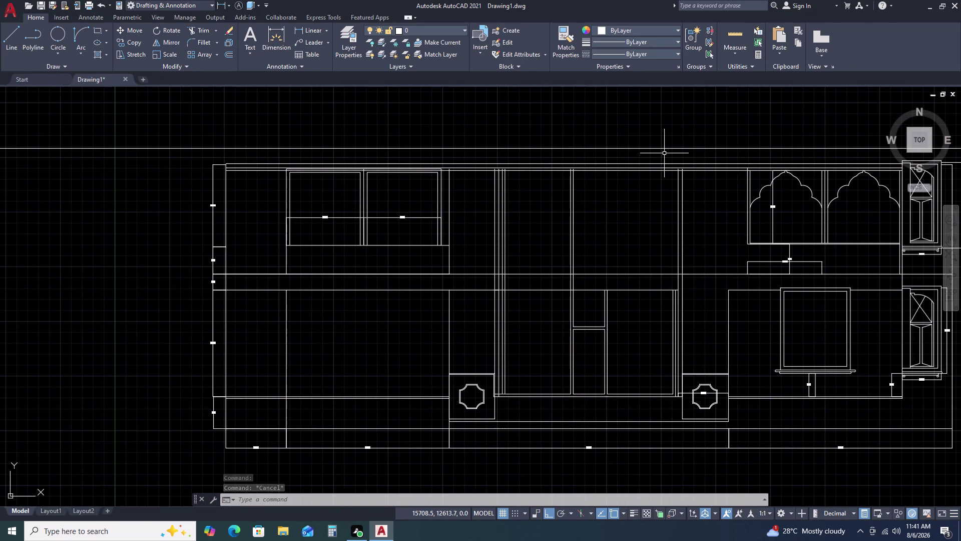
text(T)
key(space)
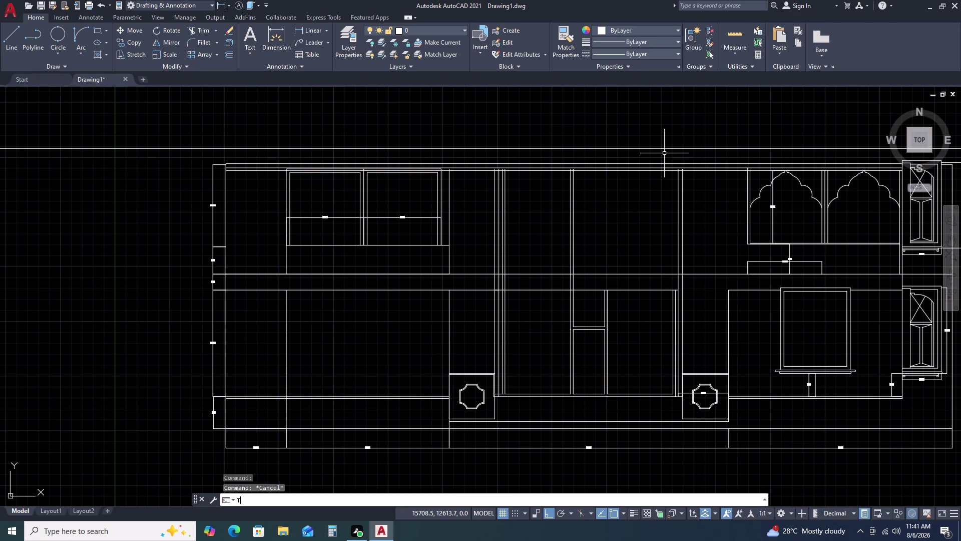
key(Escape)
key(Escape)
key(Escape)
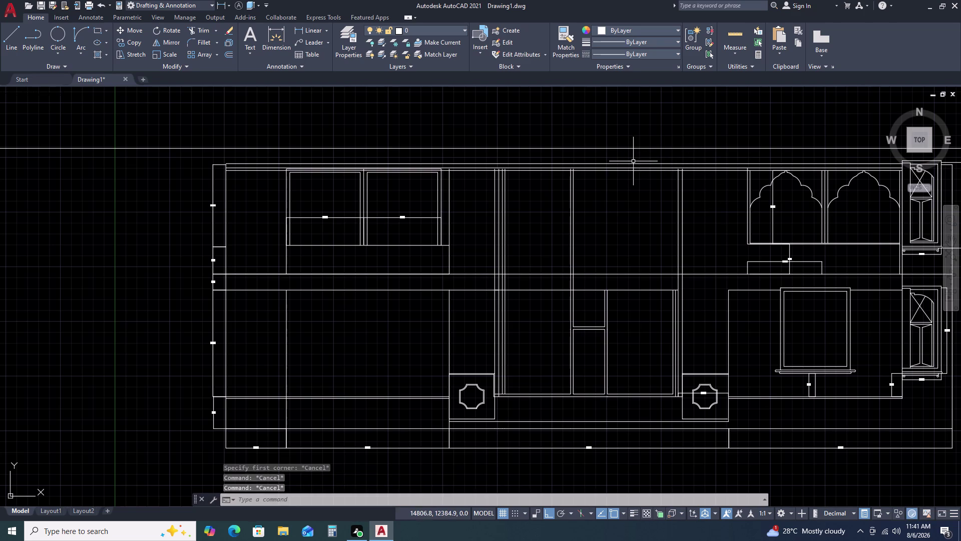
text(TR)
key(space)
scroll(up, 3)
scroll(up, 3)
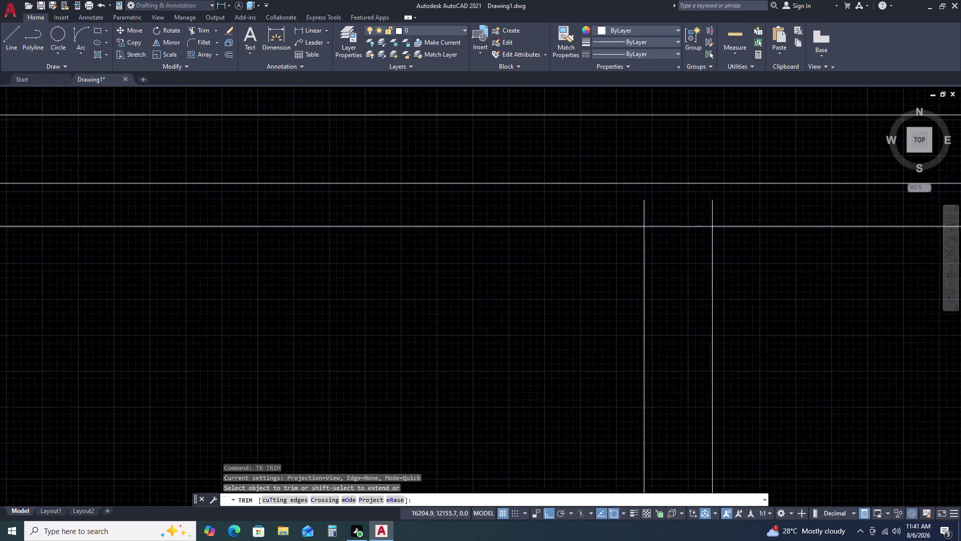
drag(733, 214, 717, 215)
double_click(576, 200)
scroll(down, 3)
middle_drag(730, 205, 525, 185)
key(Escape)
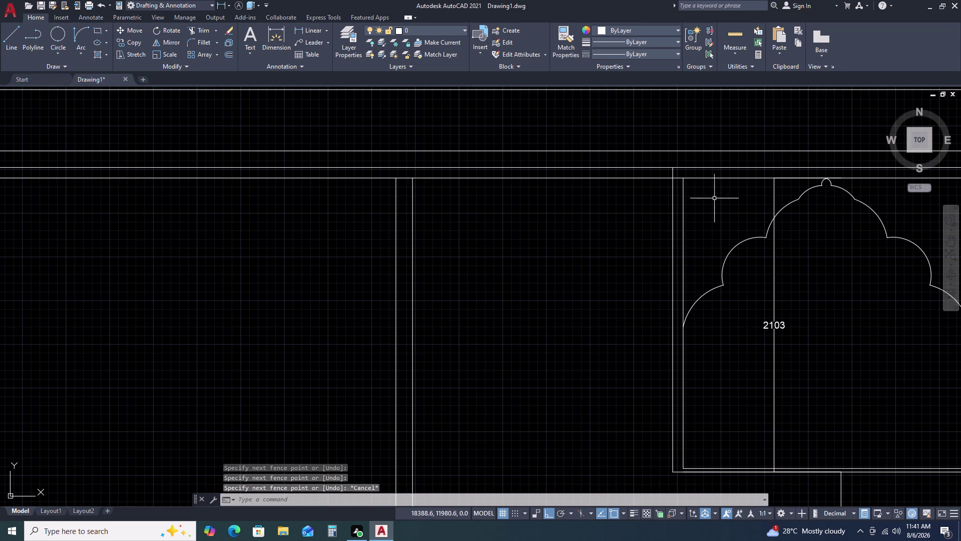
Restart TRIM and fence-trim the overhanging line ends at the top of the arches.
text(TR)
key(space)
scroll(up, 3)
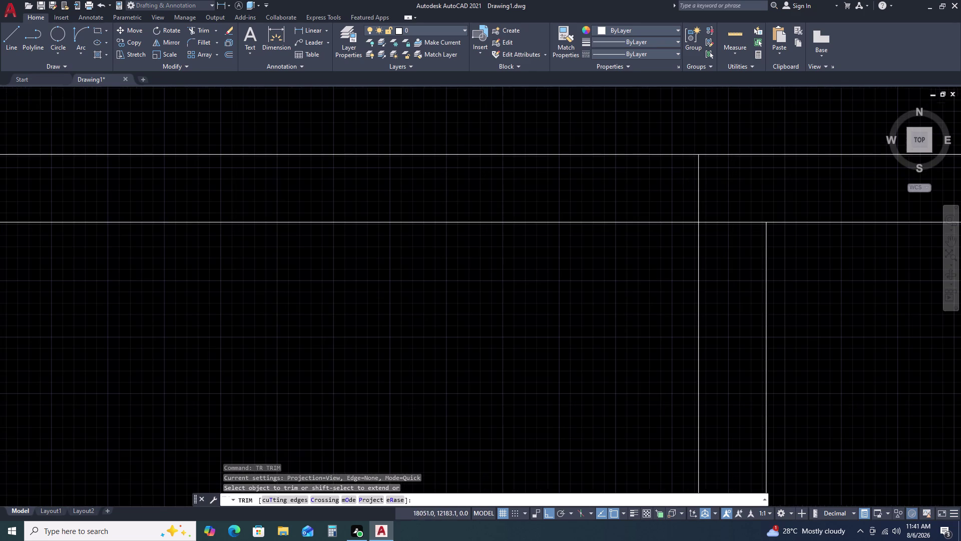
double_click(735, 177)
click(638, 185)
scroll(down, 3)
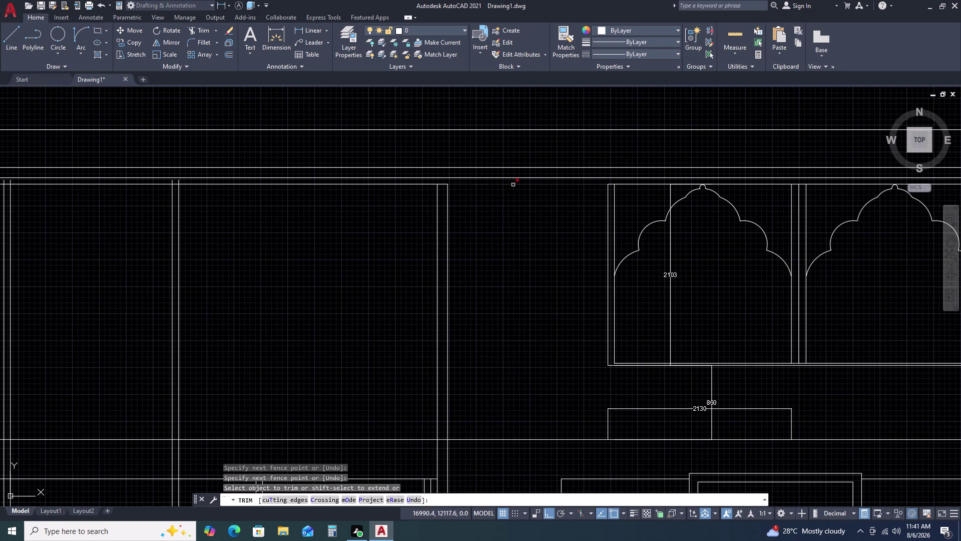
middle_click(344, 185)
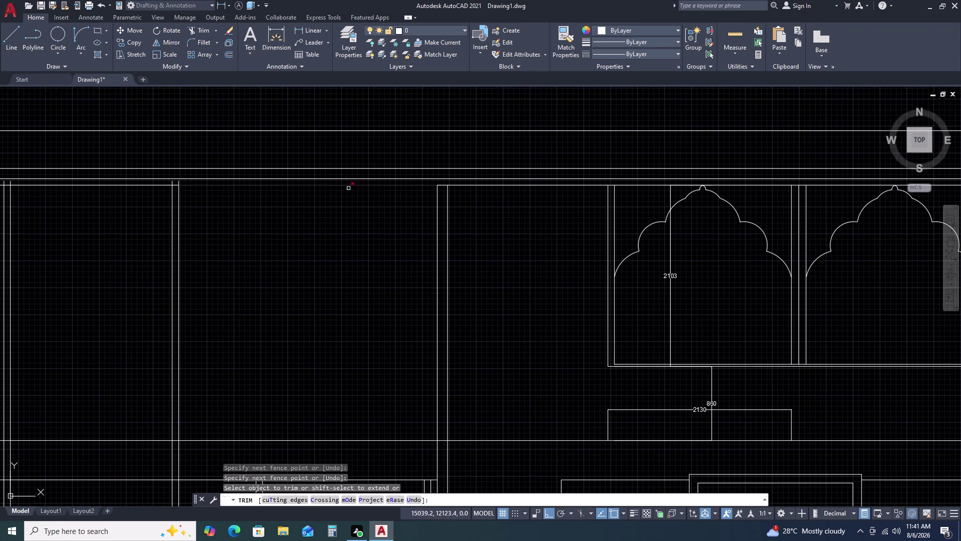
middle_drag(392, 195, 467, 196)
middle_drag(516, 196, 548, 193)
middle_drag(566, 191, 575, 188)
scroll(up, 3)
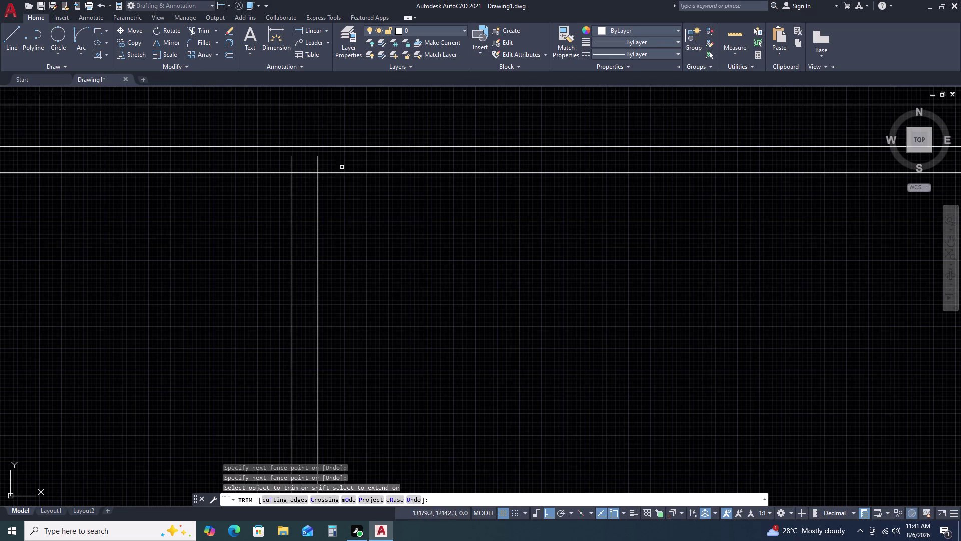
Fence-trim the vertical line ends along the facade's top edge.
triple_click(356, 161)
double_click(283, 160)
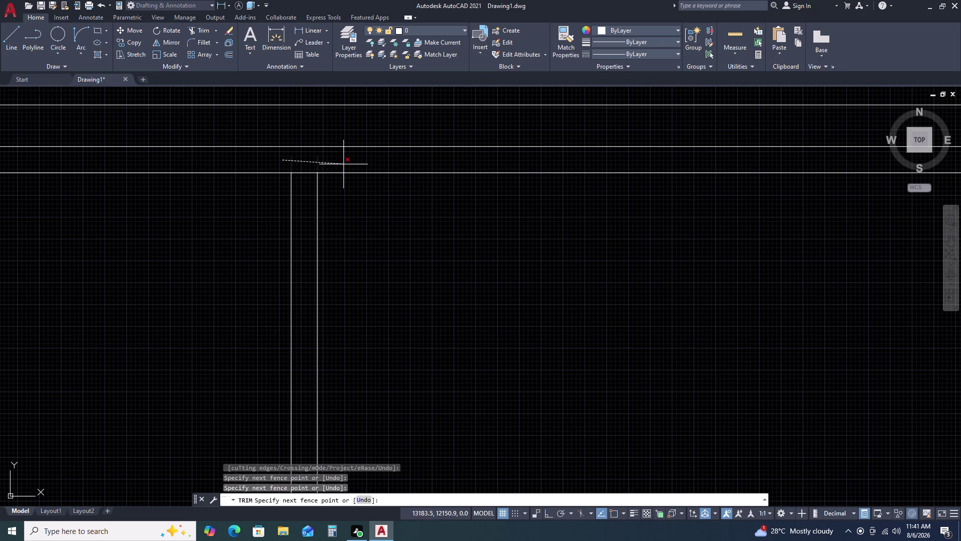
click(345, 164)
scroll(down, 3)
middle_drag(260, 190, 348, 190)
middle_drag(462, 189, 480, 190)
middle_drag(503, 187, 520, 185)
middle_drag(527, 184, 633, 176)
middle_click(731, 169)
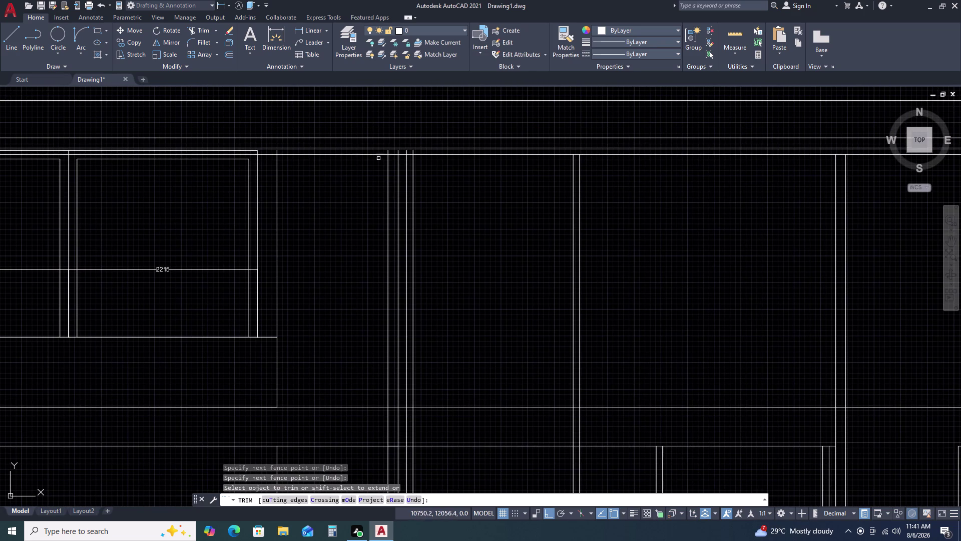
Fence-trim the double top outline lines above the window panel.
scroll(up, 3)
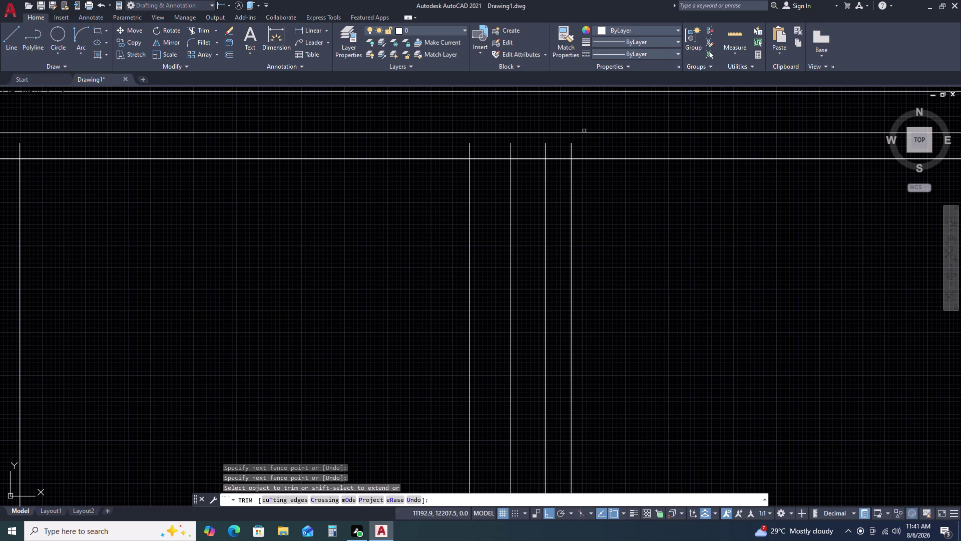
double_click(589, 148)
double_click(468, 146)
scroll(down, 3)
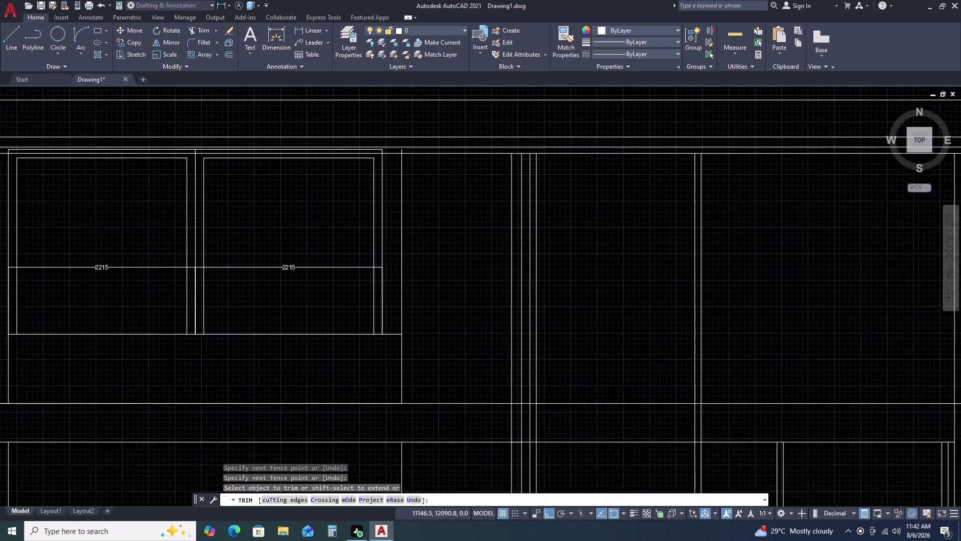
scroll(up, 3)
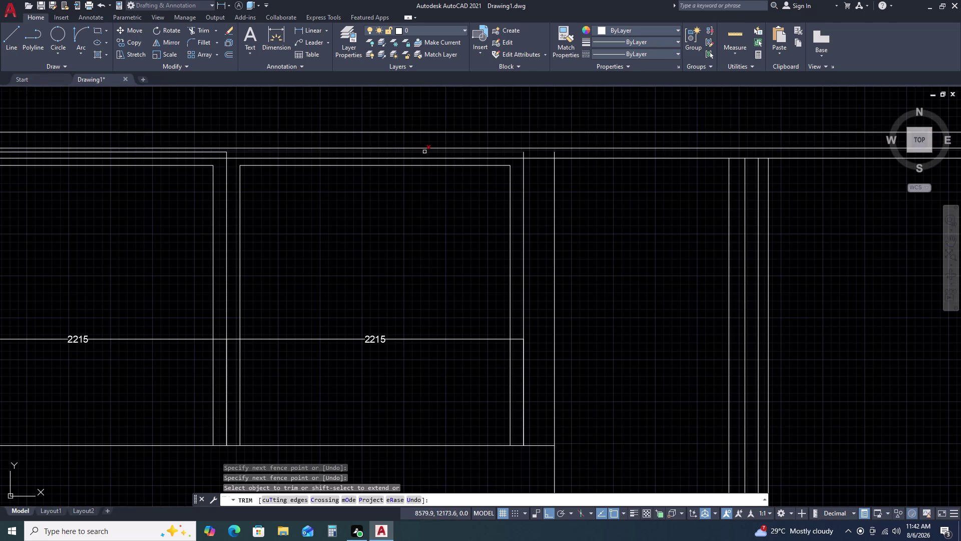
click(562, 156)
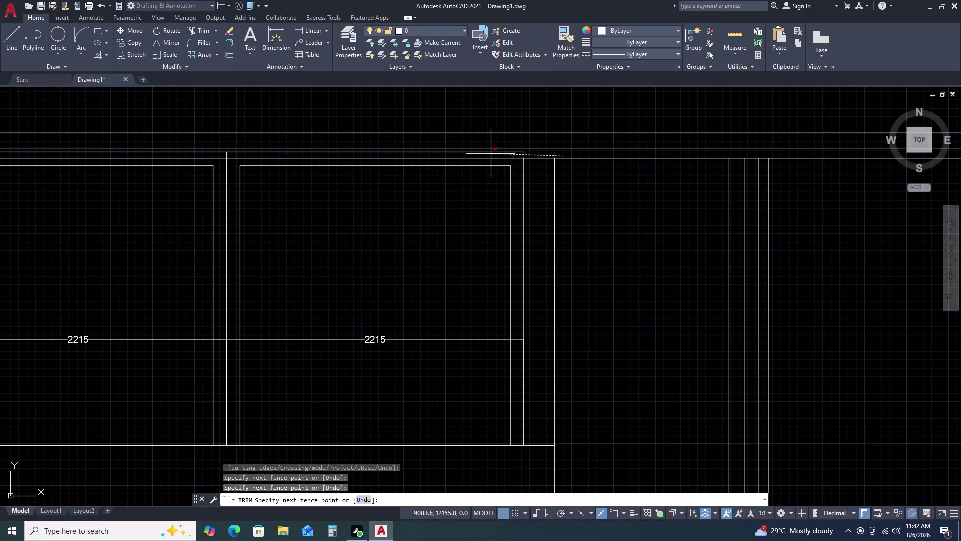
double_click(490, 152)
middle_drag(496, 169, 516, 172)
middle_drag(525, 172, 544, 170)
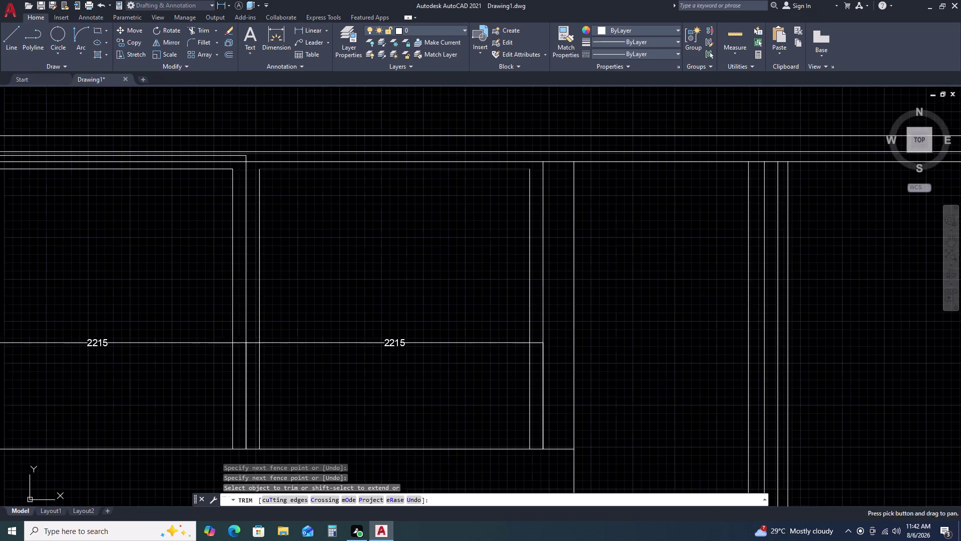
middle_drag(544, 170, 546, 170)
click(582, 157)
click(575, 174)
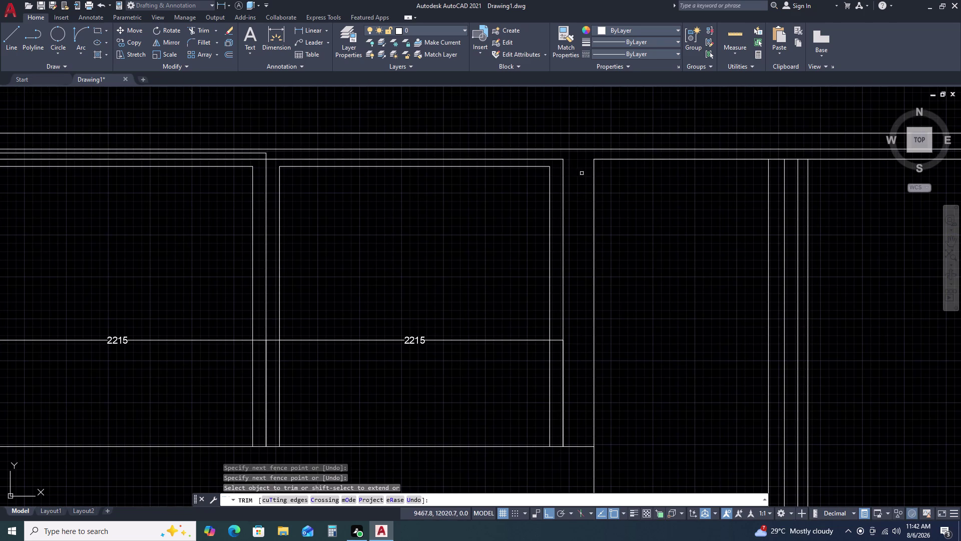
scroll(down, 3)
scroll(up, 3)
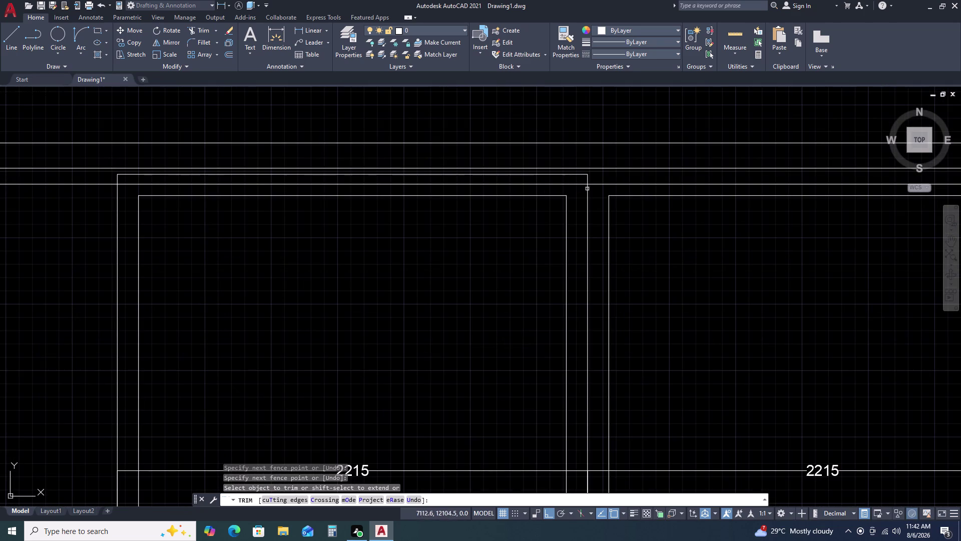
Fence-trim the remaining upper lines along the facade top, then end trimming.
click(596, 175)
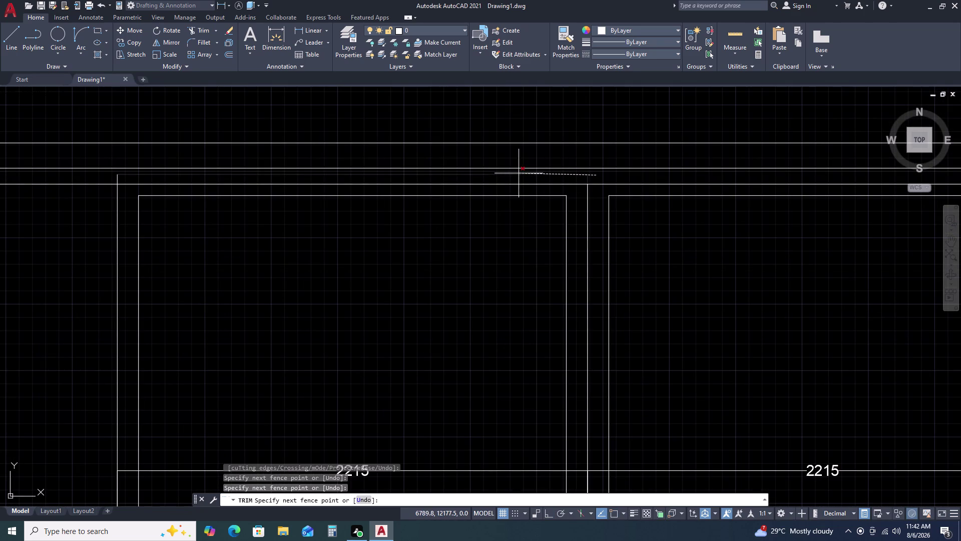
click(519, 173)
middle_drag(483, 175, 548, 142)
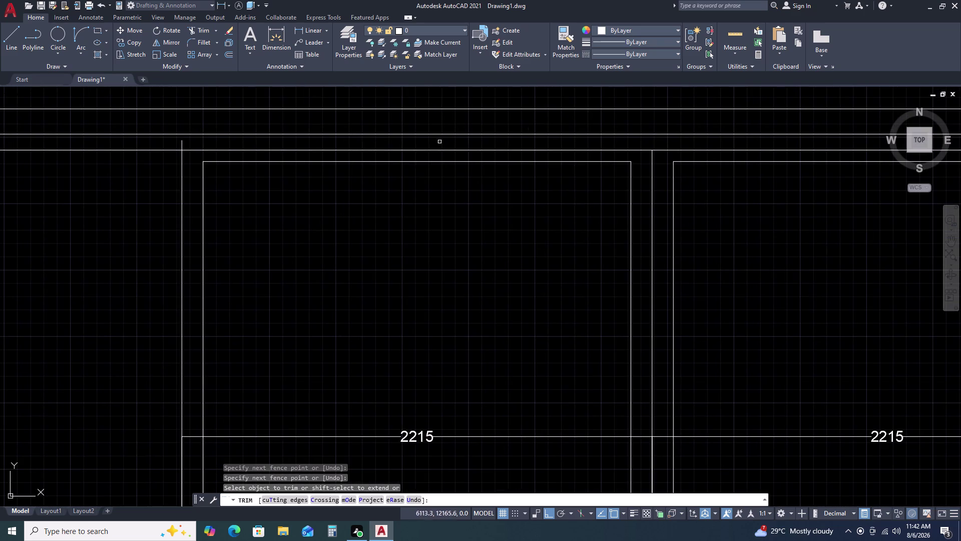
click(181, 143)
scroll(down, 3)
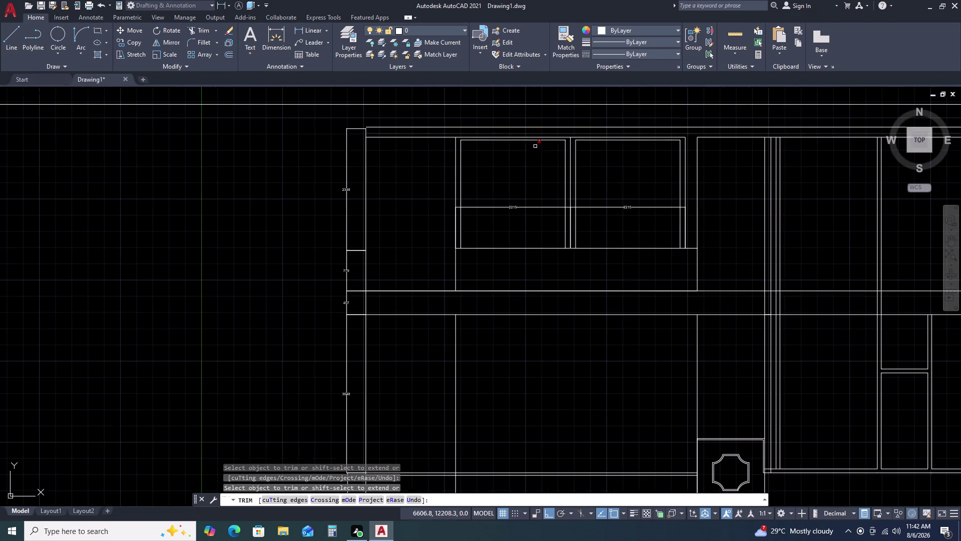
scroll(up, 3)
click(399, 139)
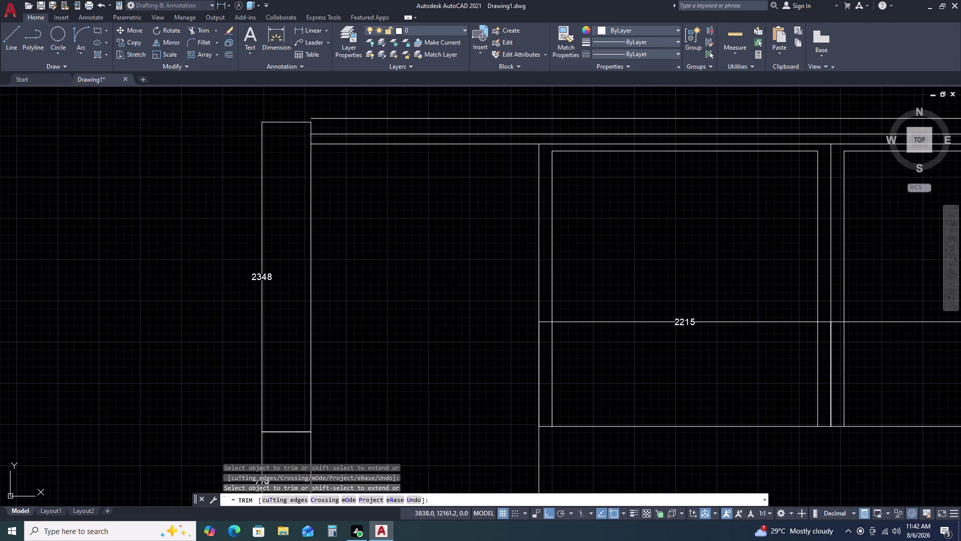
click(391, 156)
scroll(down, 3)
key(Escape)
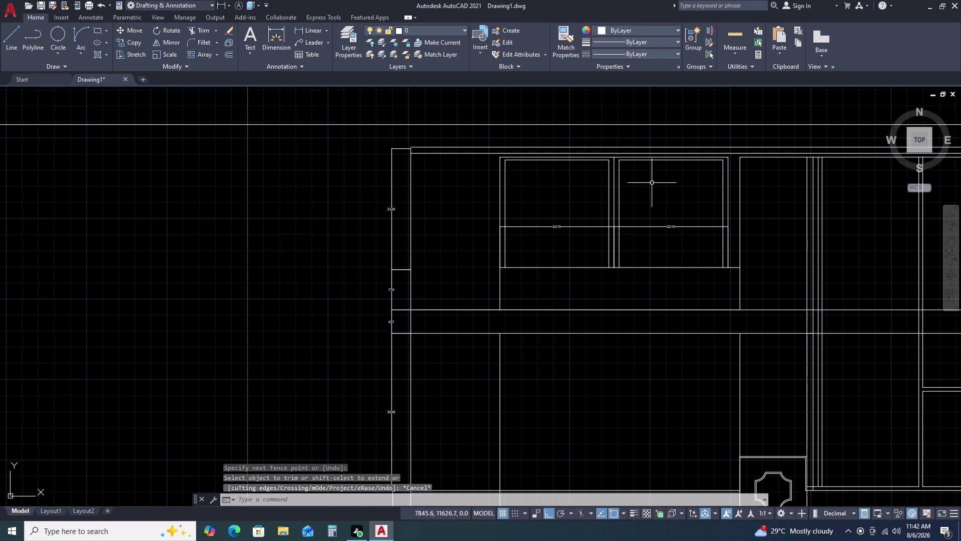
Draw a vertical line from the facade's top edge down to just above the second octagon ornament.
scroll(down, 3)
middle_drag(836, 195, 730, 186)
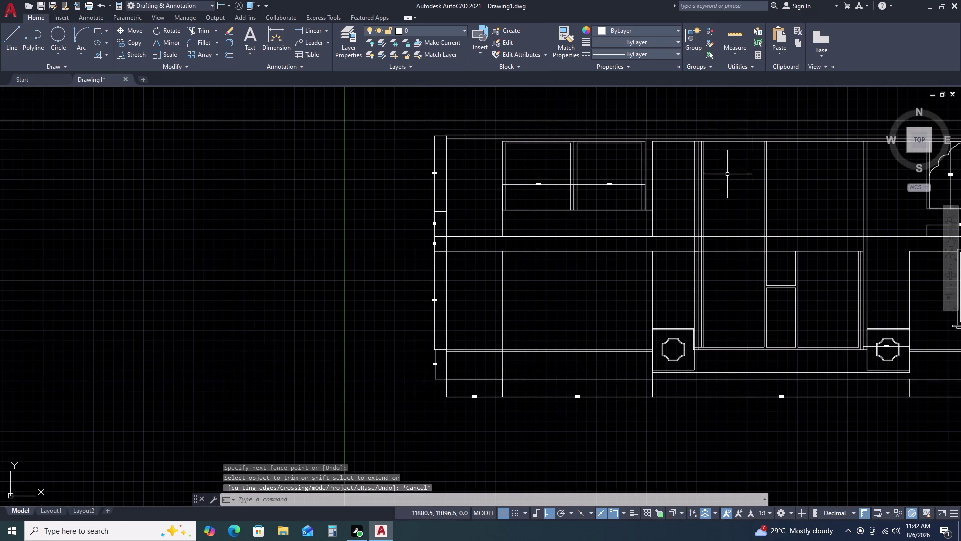
scroll(up, 3)
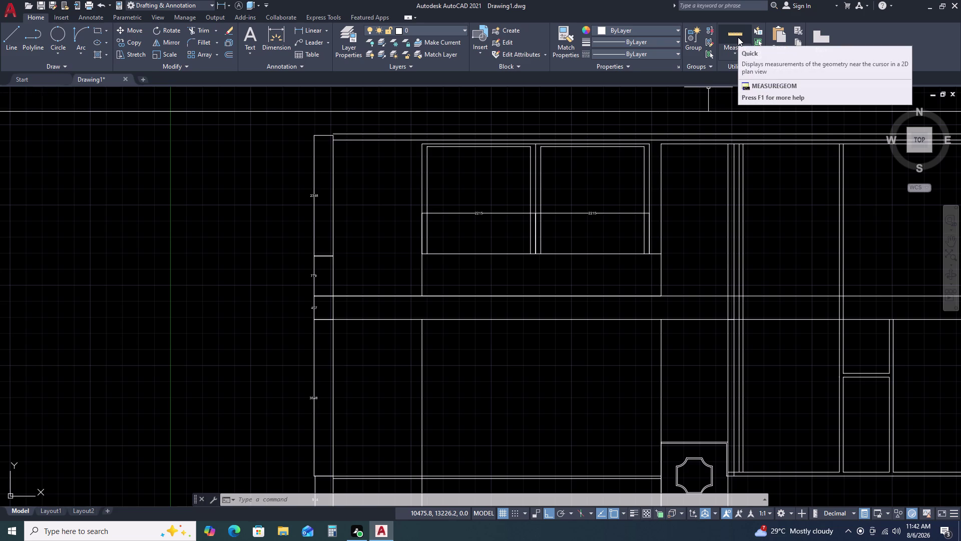
scroll(up, 3)
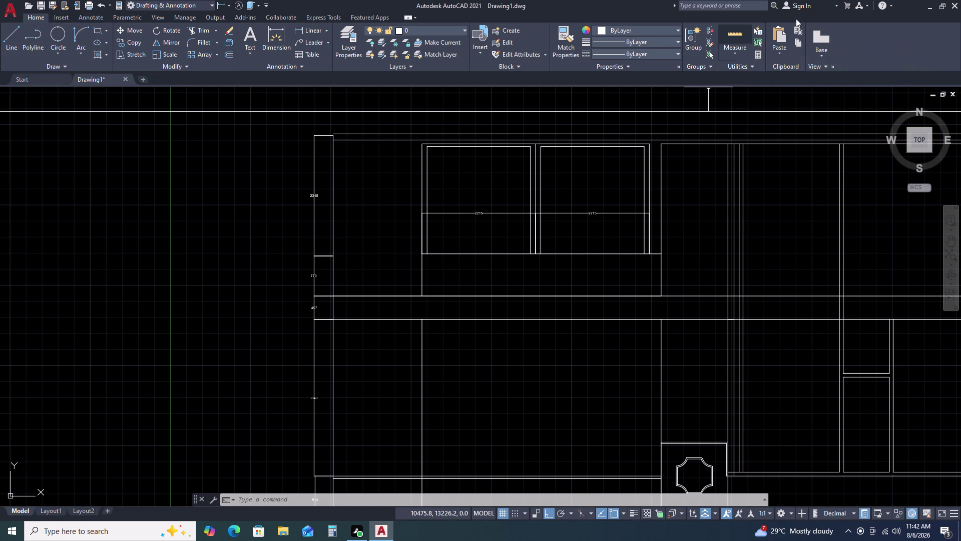
middle_drag(742, 167, 591, 184)
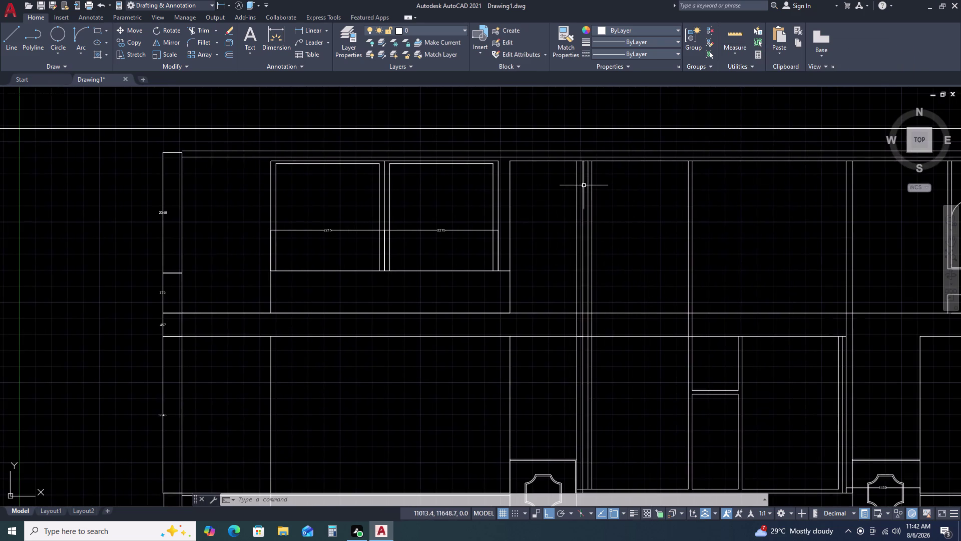
scroll(down, 3)
middle_drag(797, 185, 561, 140)
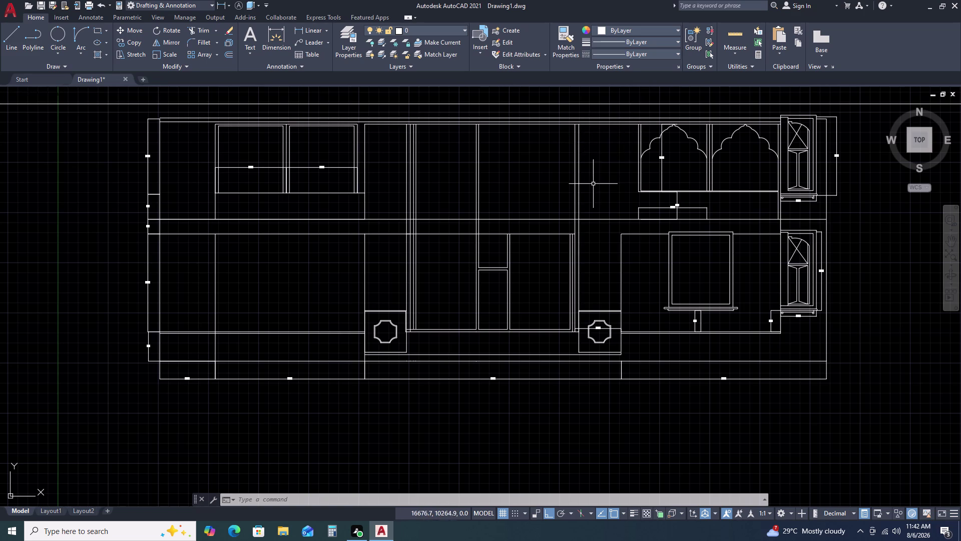
text(L)
key(space)
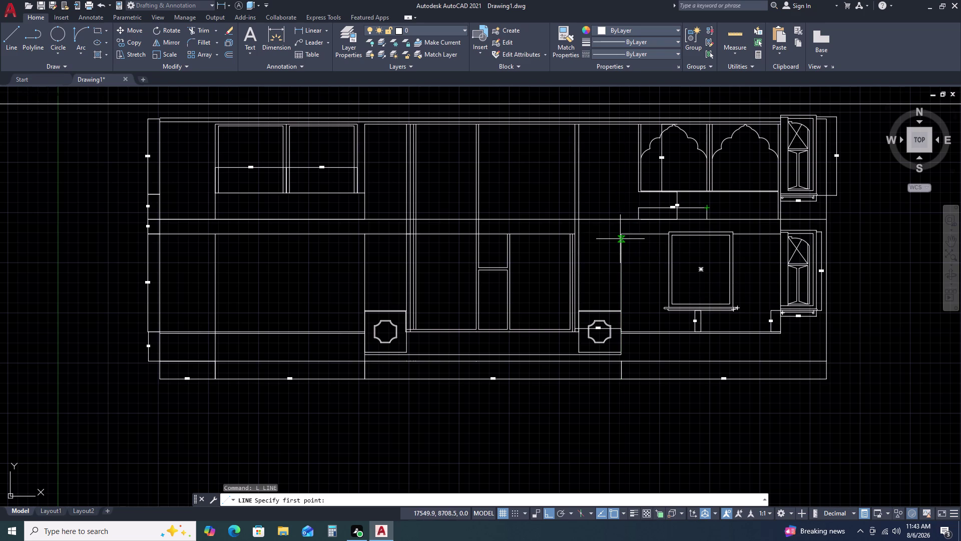
click(620, 220)
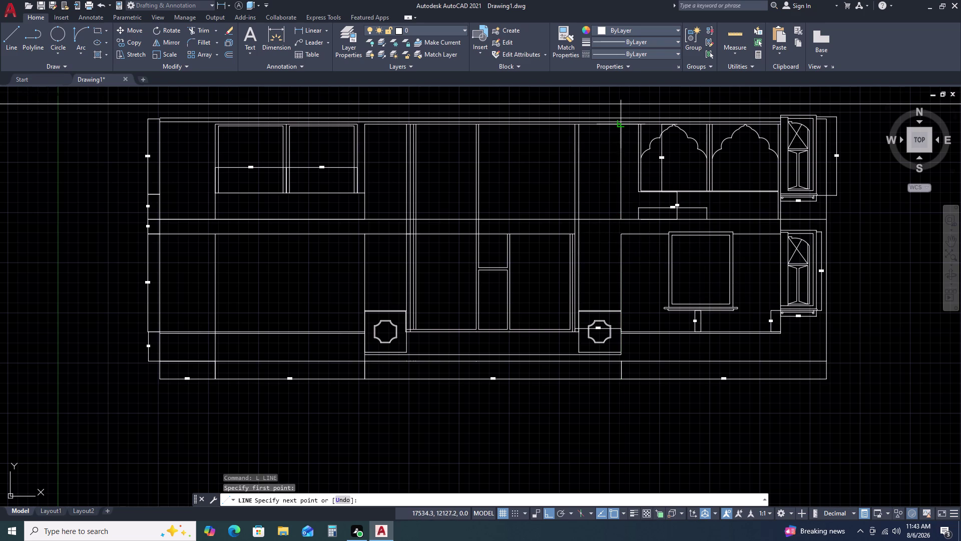
click(620, 124)
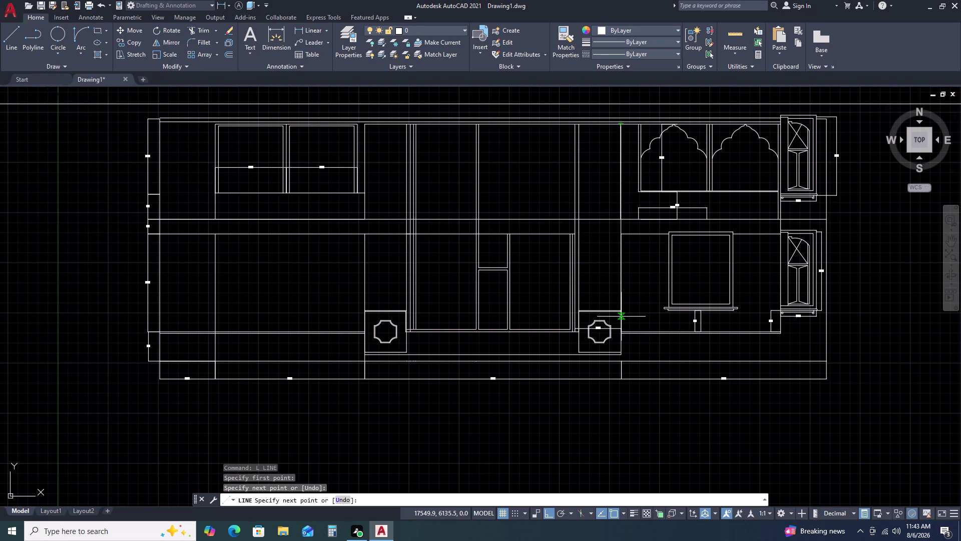
key(Escape)
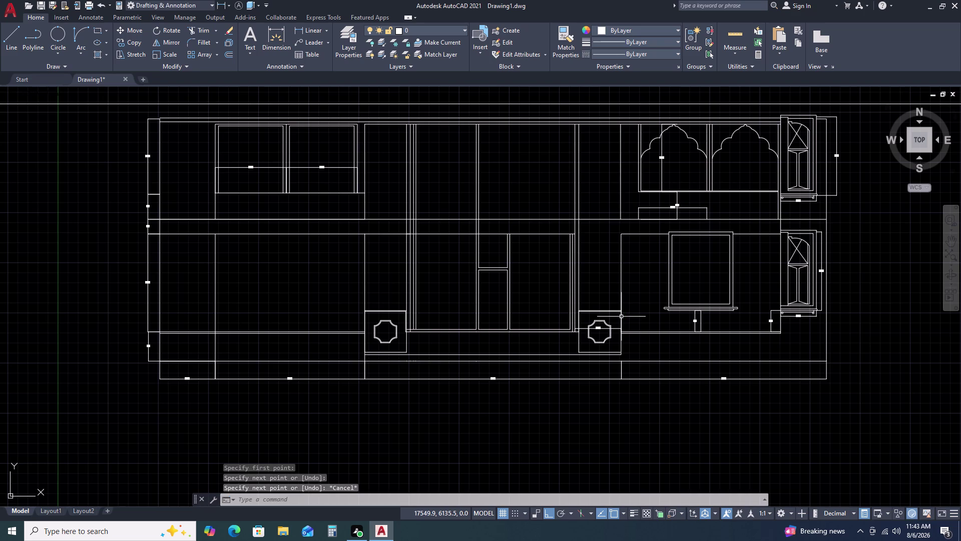
scroll(up, 3)
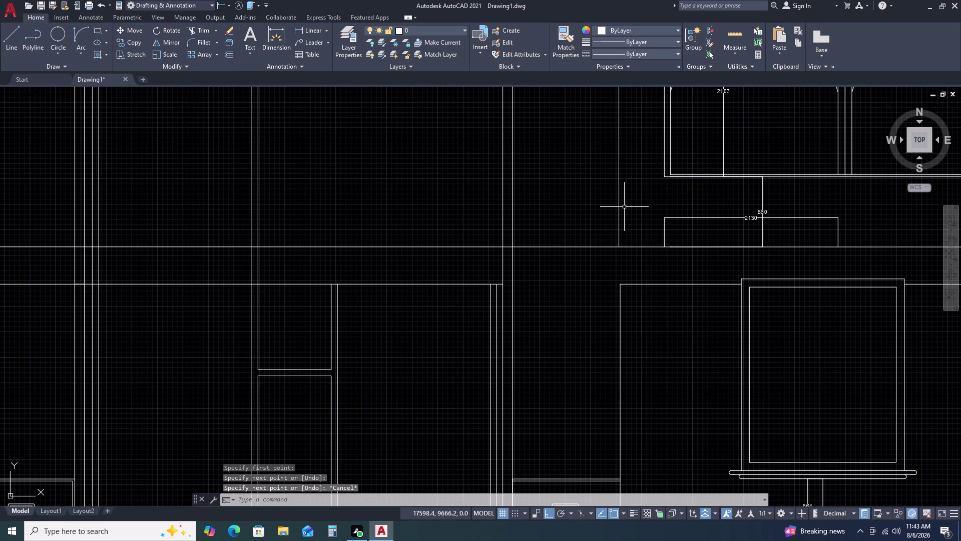
Cancel the selection window and erase the 2962.7-long vertical line left of the arches.
click(624, 208)
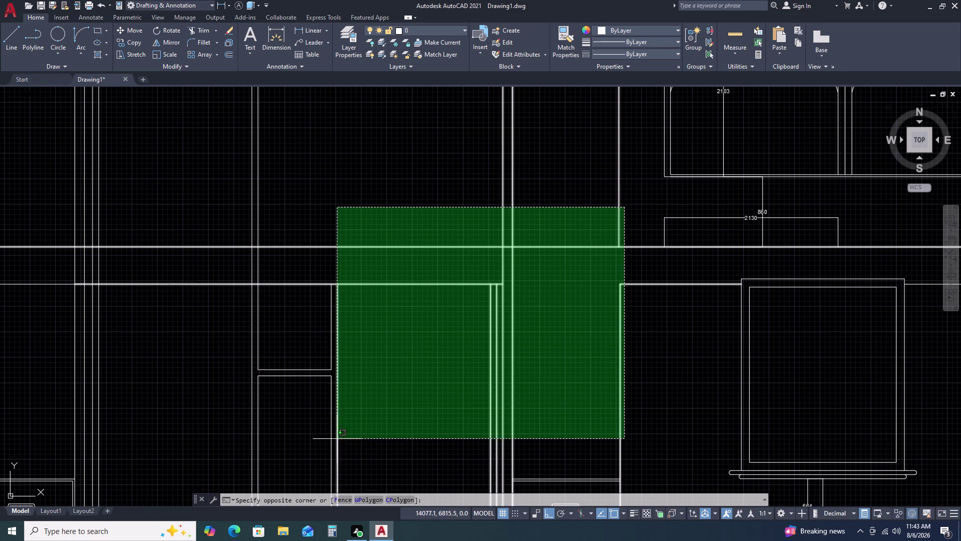
key(Escape)
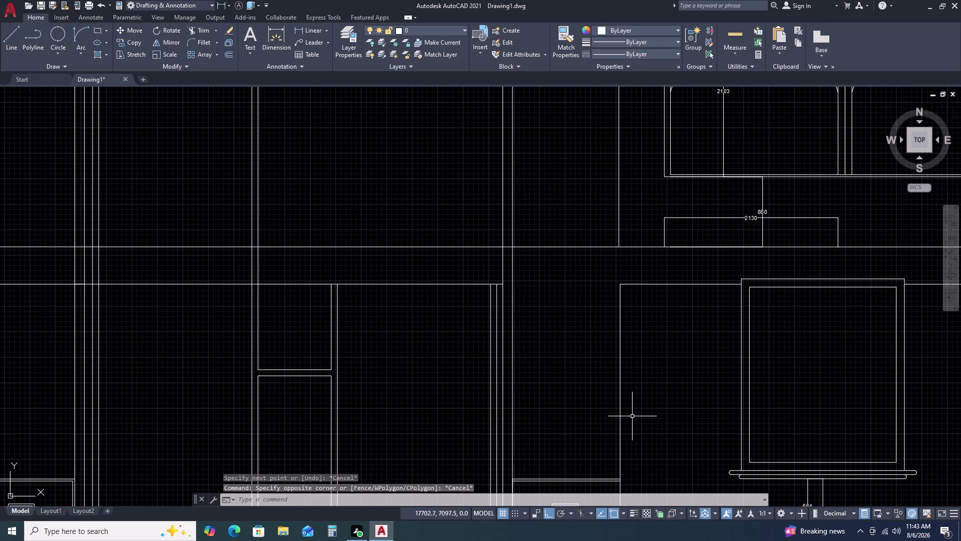
scroll(down, 3)
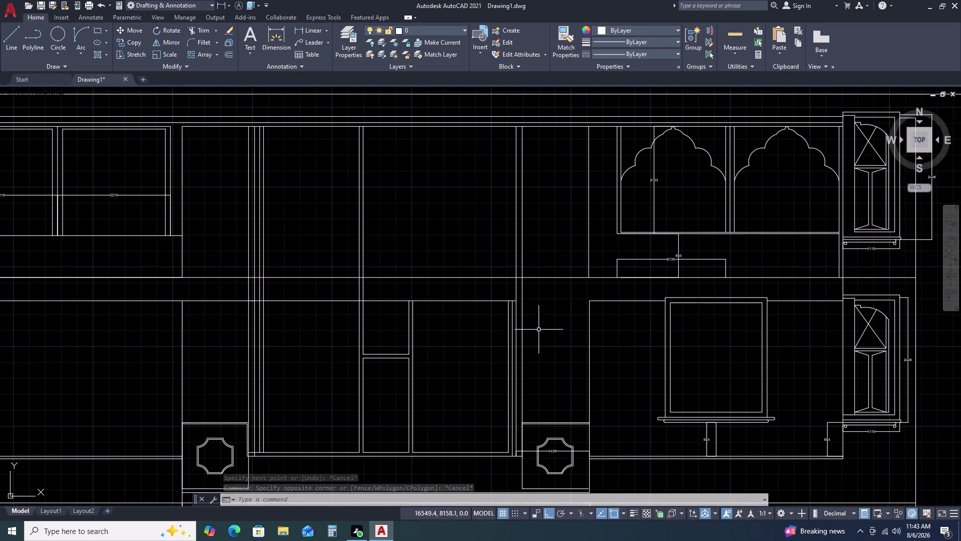
click(593, 234)
click(572, 234)
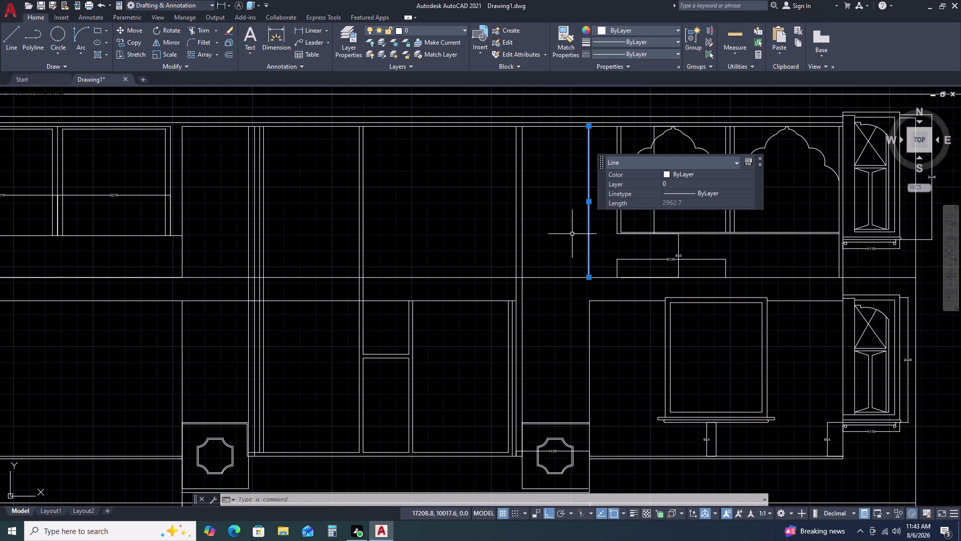
key(Delete)
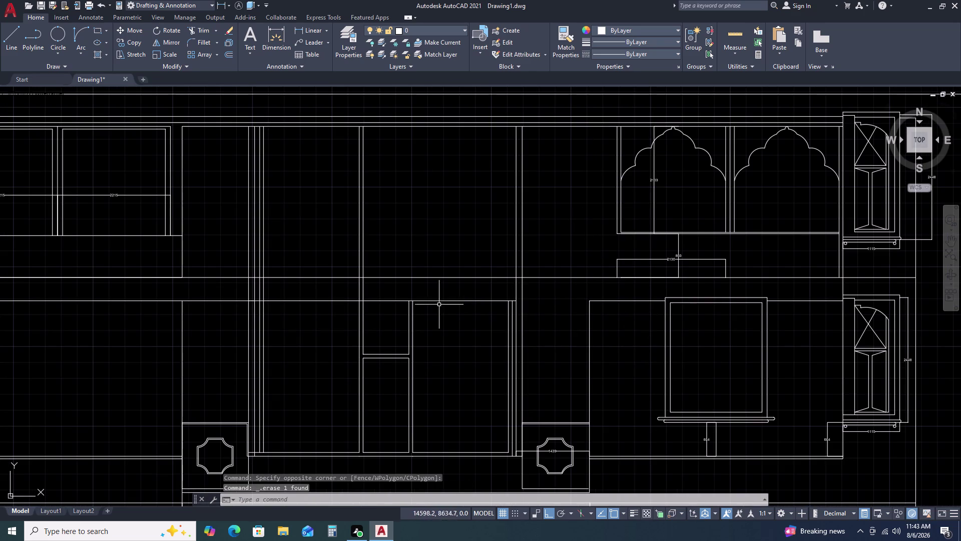
middle_drag(719, 338, 602, 299)
middle_drag(563, 248, 567, 317)
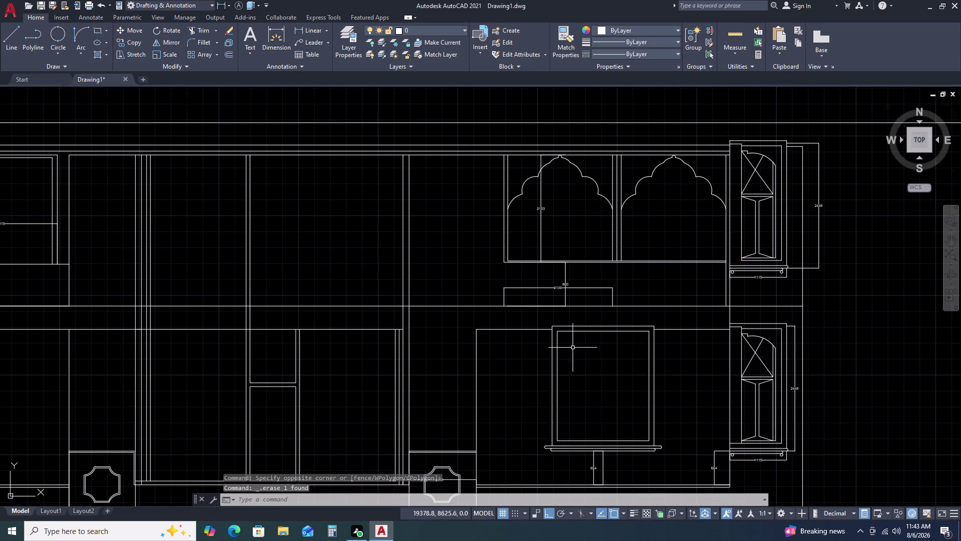
middle_click(579, 362)
middle_drag(511, 196, 553, 292)
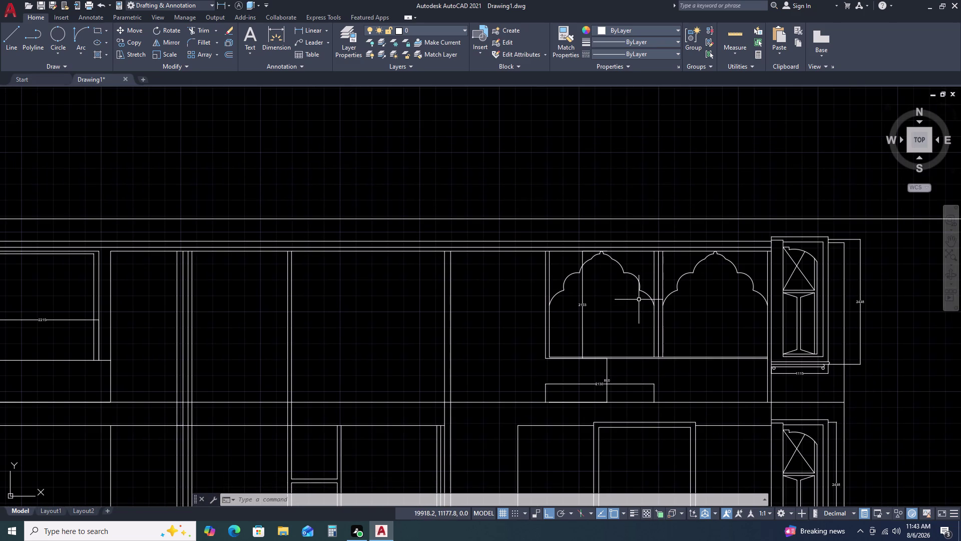
scroll(up, 3)
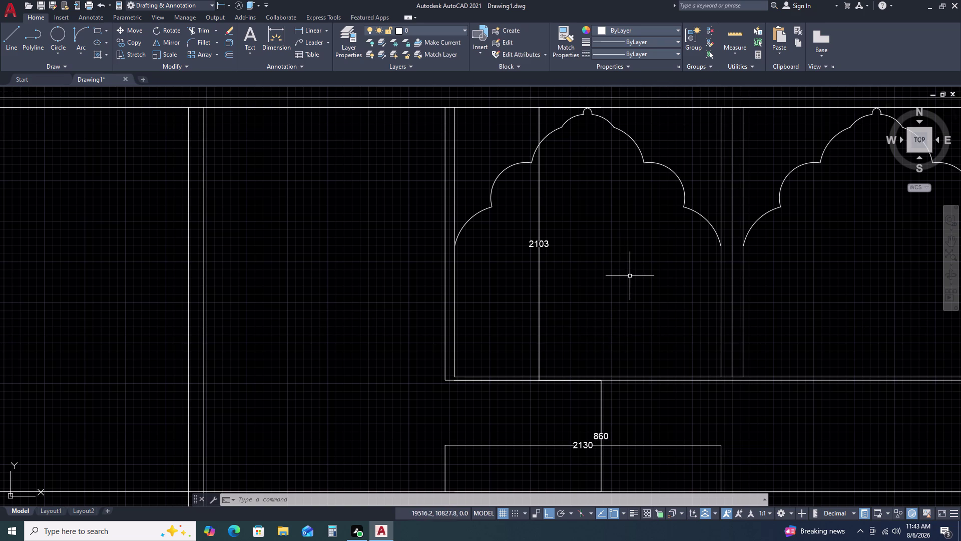
middle_drag(657, 319, 537, 314)
scroll(down, 3)
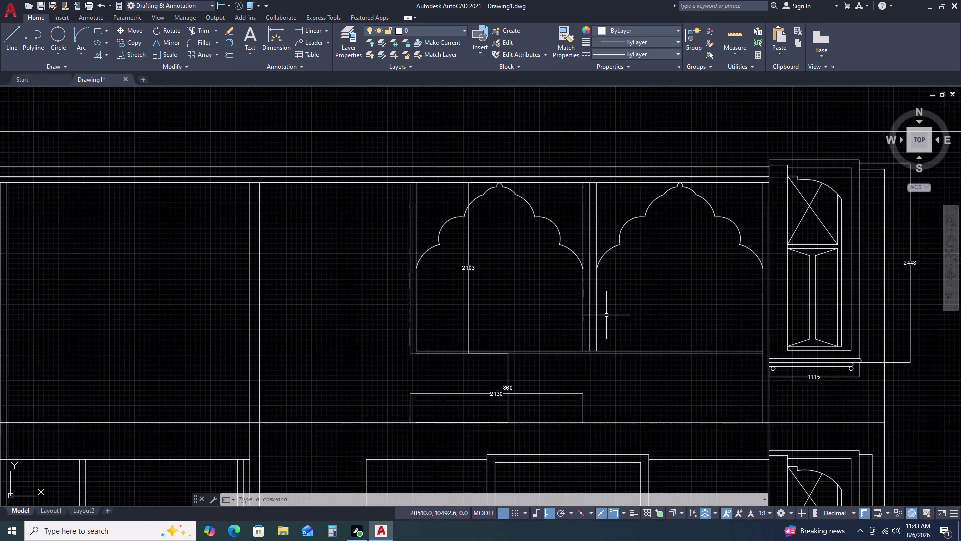
scroll(down, 3)
scroll(down, 3)
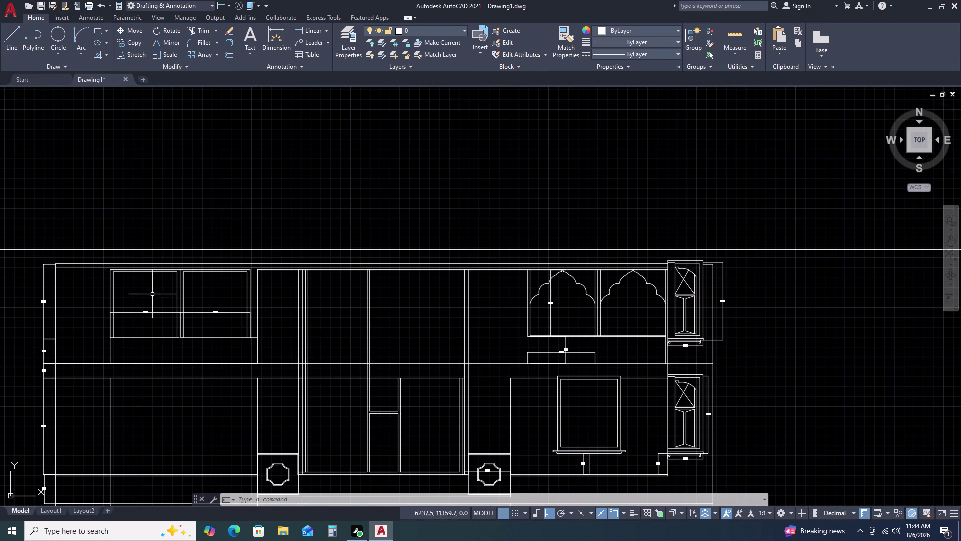
scroll(up, 3)
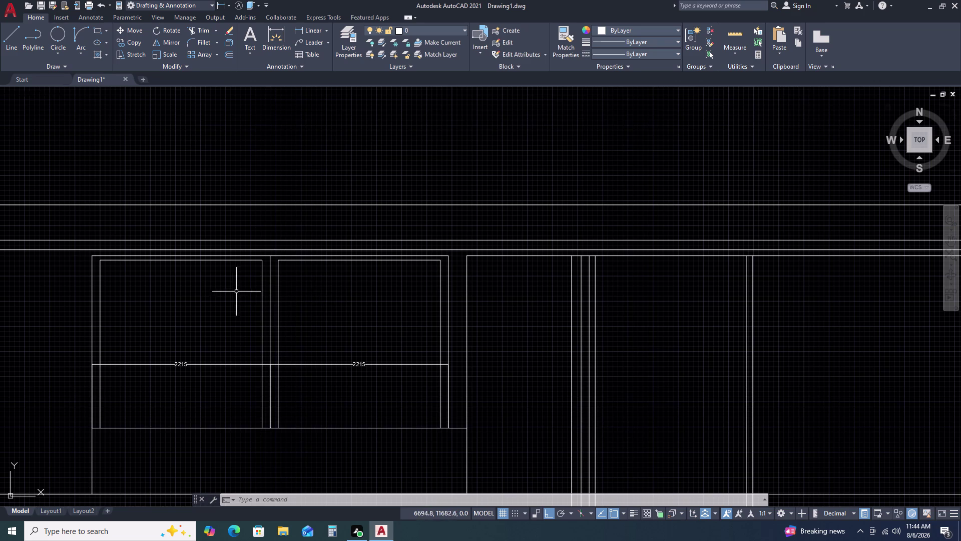
scroll(down, 3)
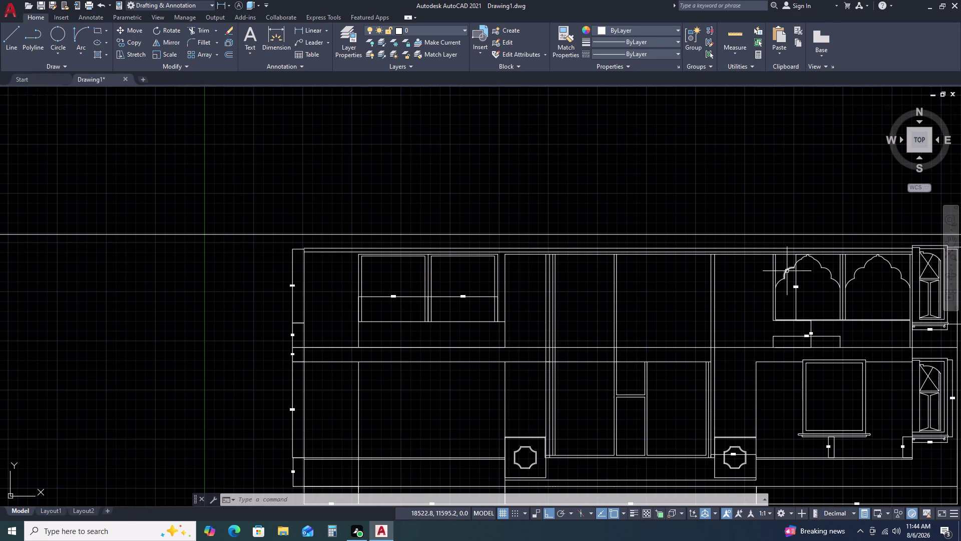
scroll(up, 3)
middle_drag(775, 257, 662, 264)
middle_drag(621, 265, 606, 266)
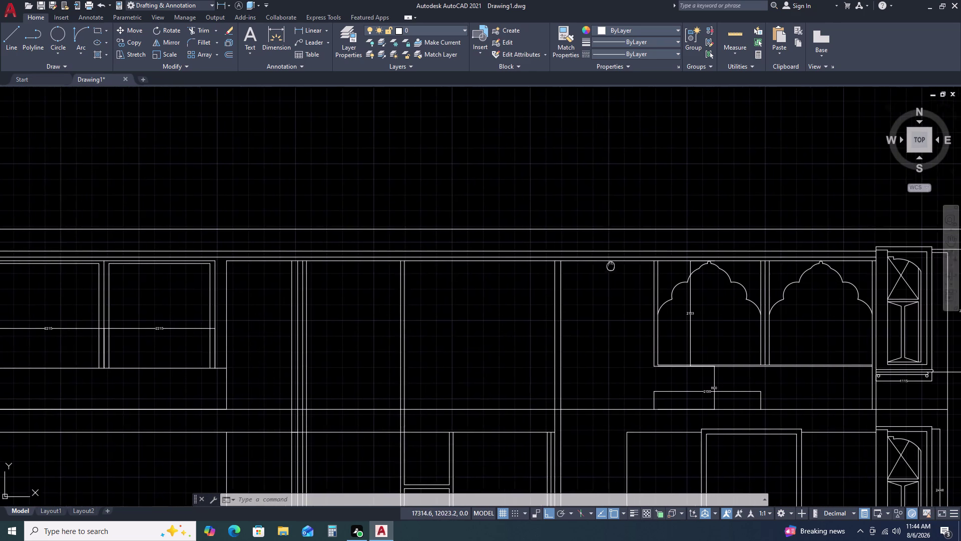
middle_drag(605, 267, 601, 267)
middle_click(598, 268)
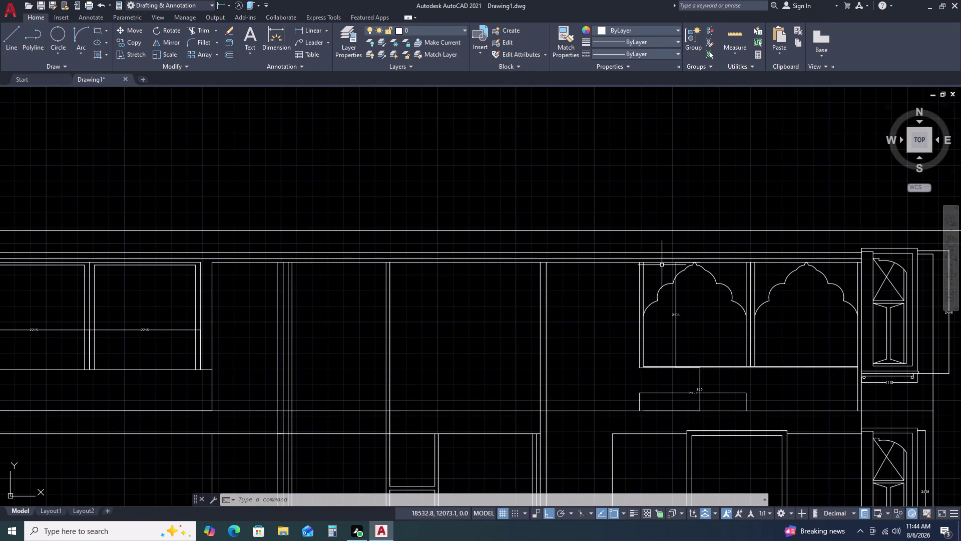
scroll(up, 3)
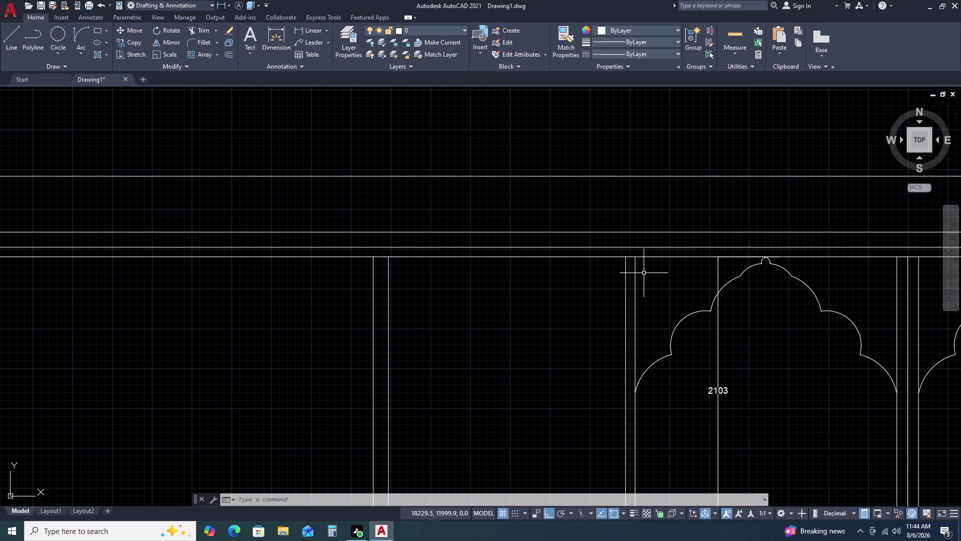
key(e)
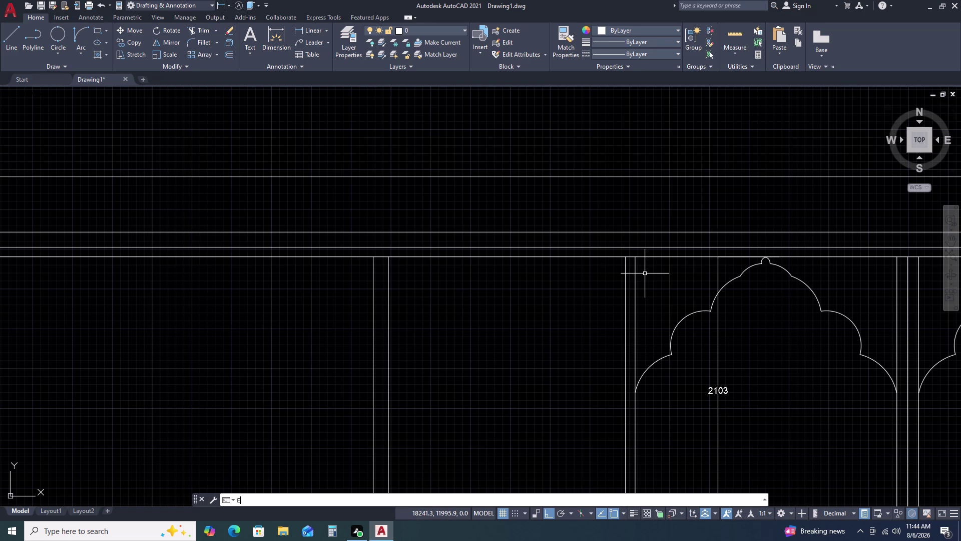
Erase the stray line beside the first arched window.
key(x)
key(space)
click(646, 271)
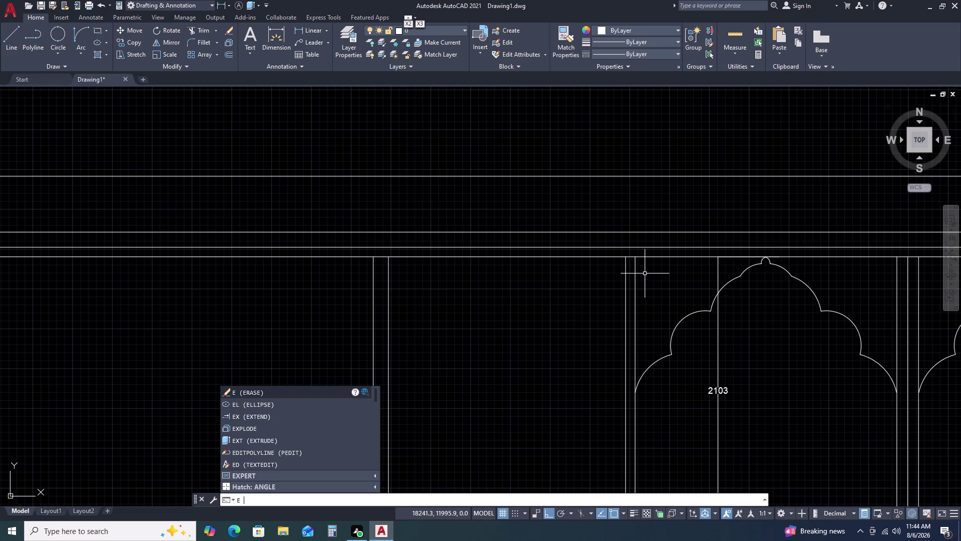
click(640, 273)
key(Escape)
key(e)
Extend the first arch frame's vertical edge lines up to the horizontal band line.
text(X)
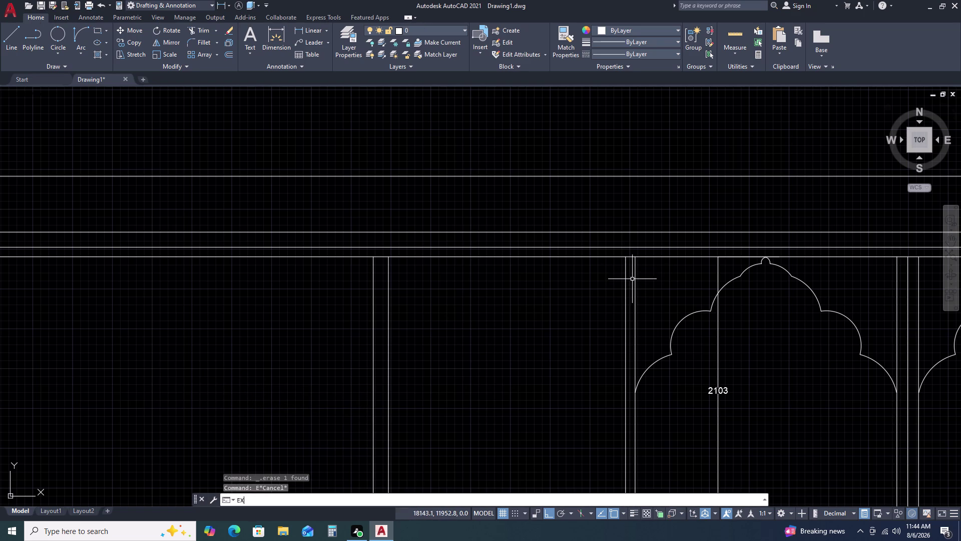
key(space)
click(681, 269)
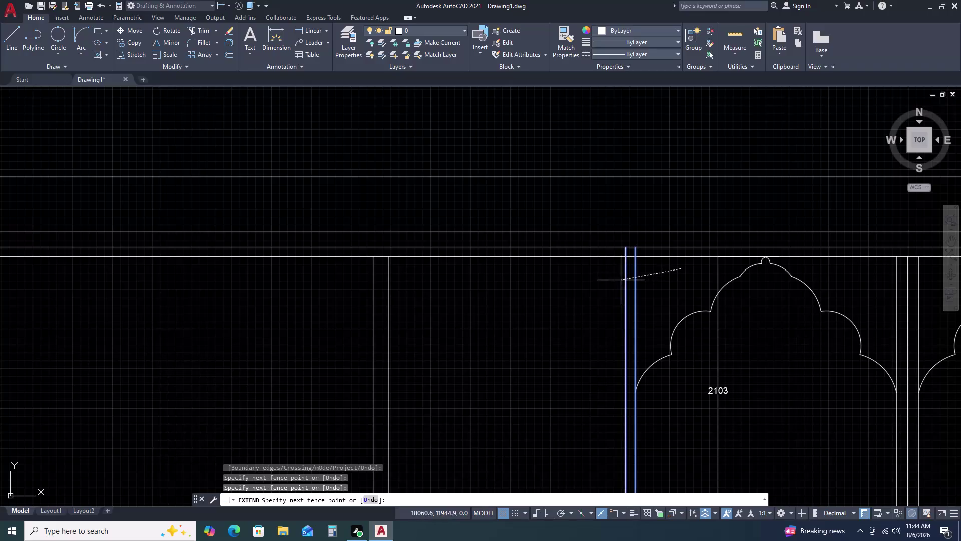
click(616, 283)
scroll(down, 3)
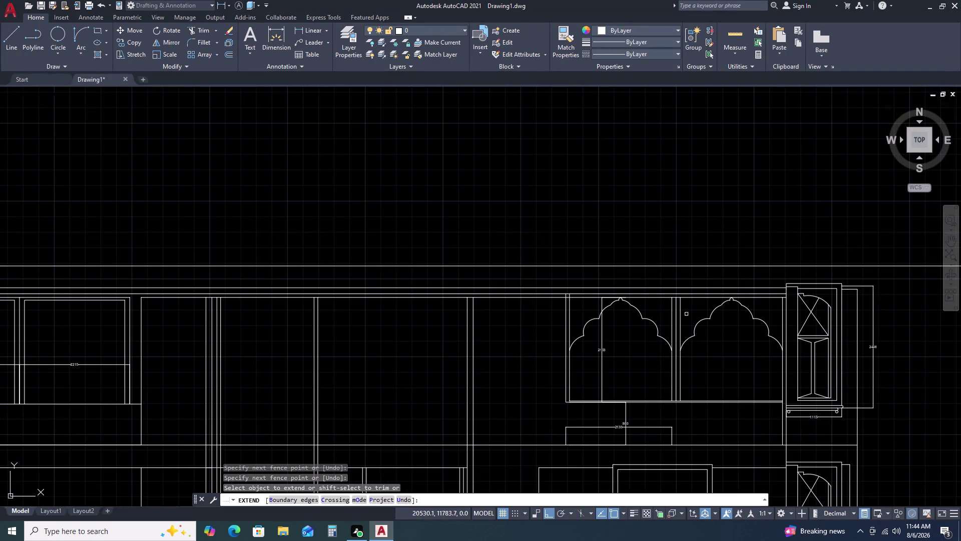
scroll(up, 3)
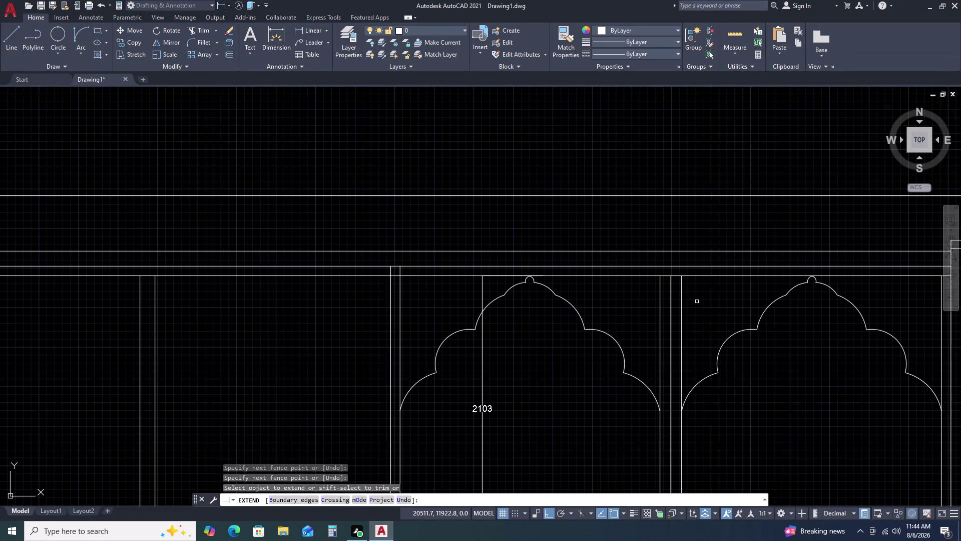
click(697, 302)
click(636, 311)
scroll(down, 3)
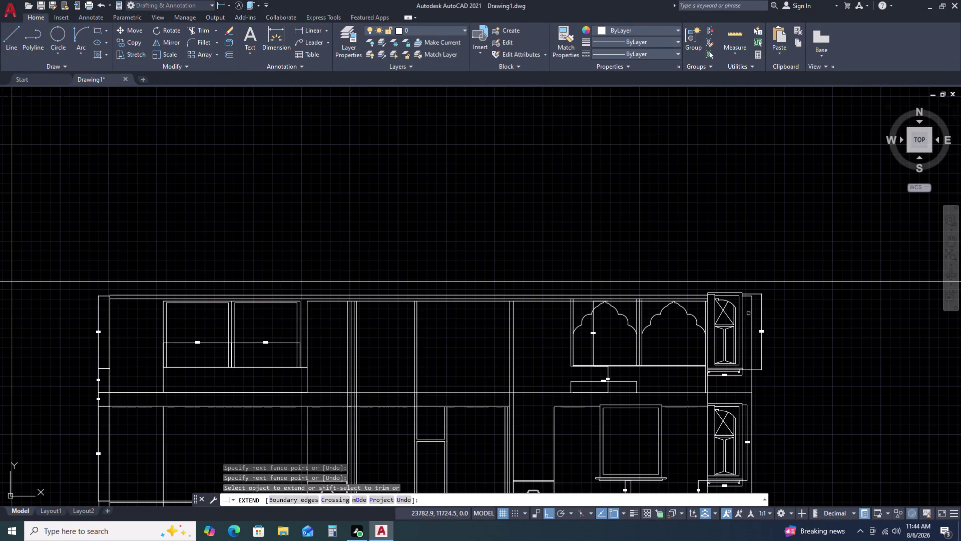
scroll(up, 3)
click(713, 296)
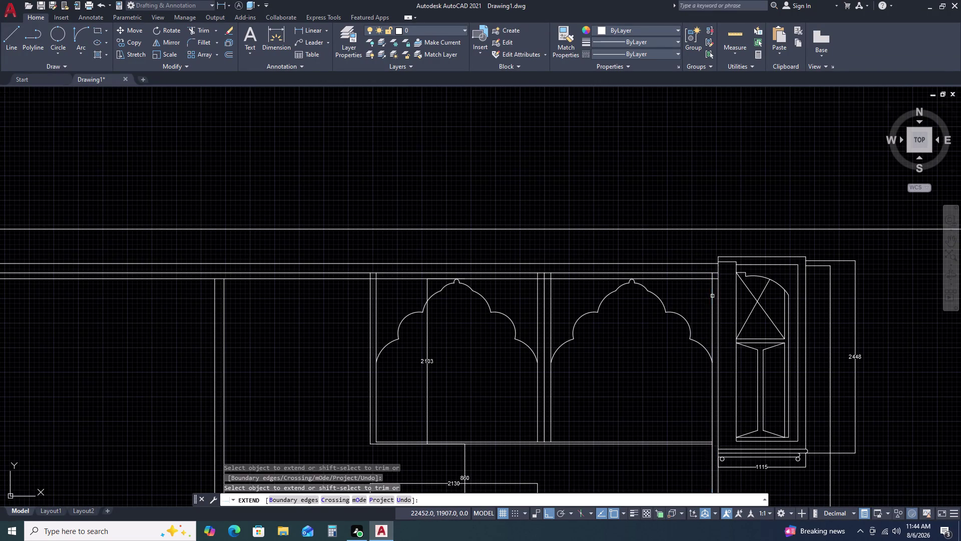
key(Escape)
text(F)
key(space)
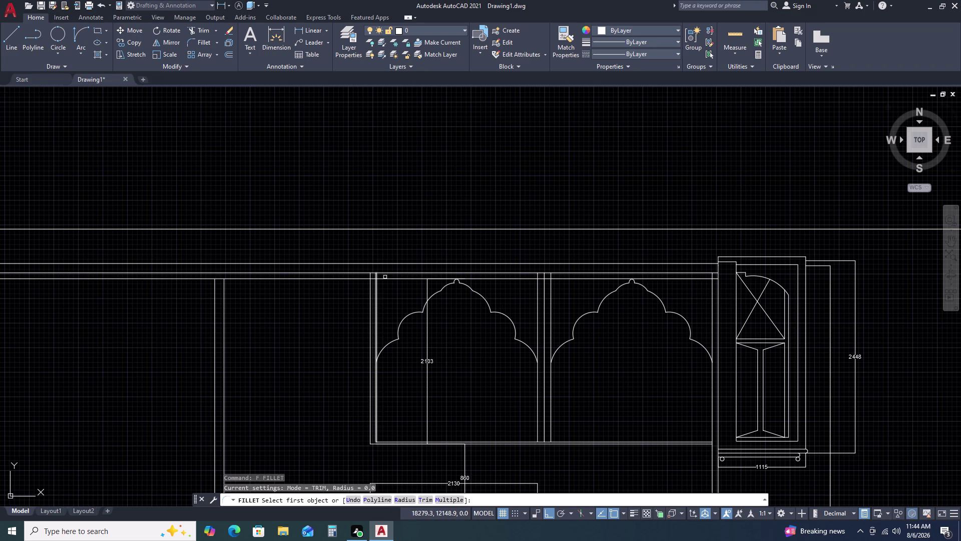
Grip-stretch the left vertical line's top end down to the lower horizontal line.
key(Escape)
scroll(up, 3)
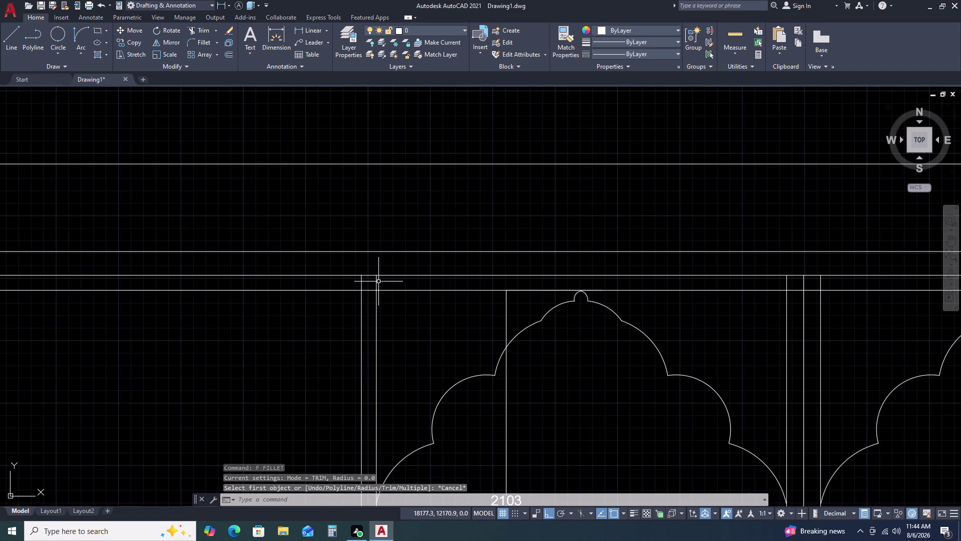
click(378, 281)
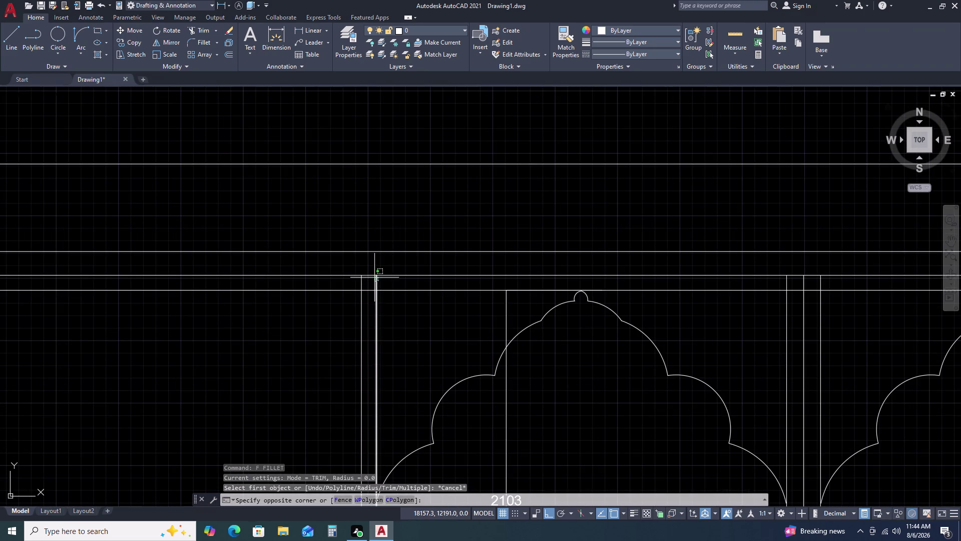
click(374, 278)
click(377, 275)
click(378, 289)
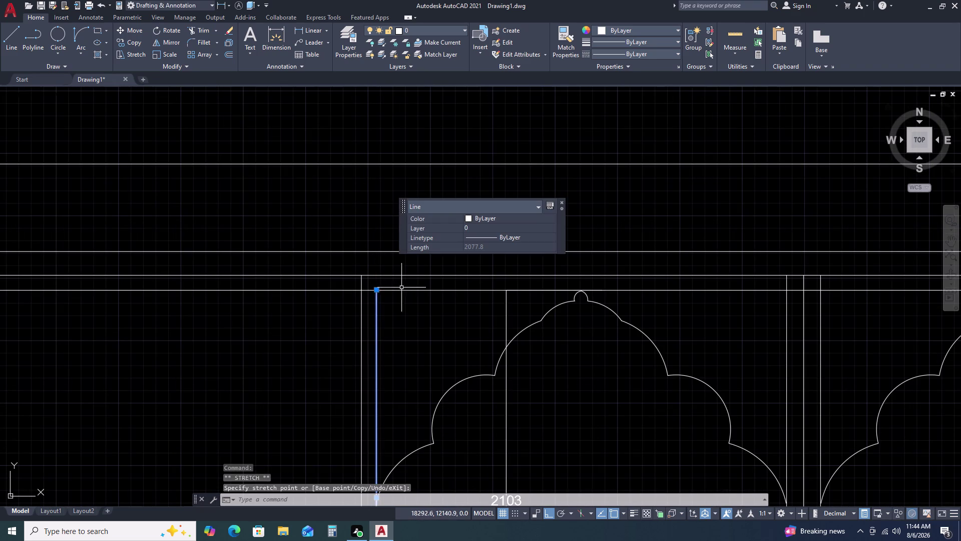
scroll(down, 3)
key(Escape)
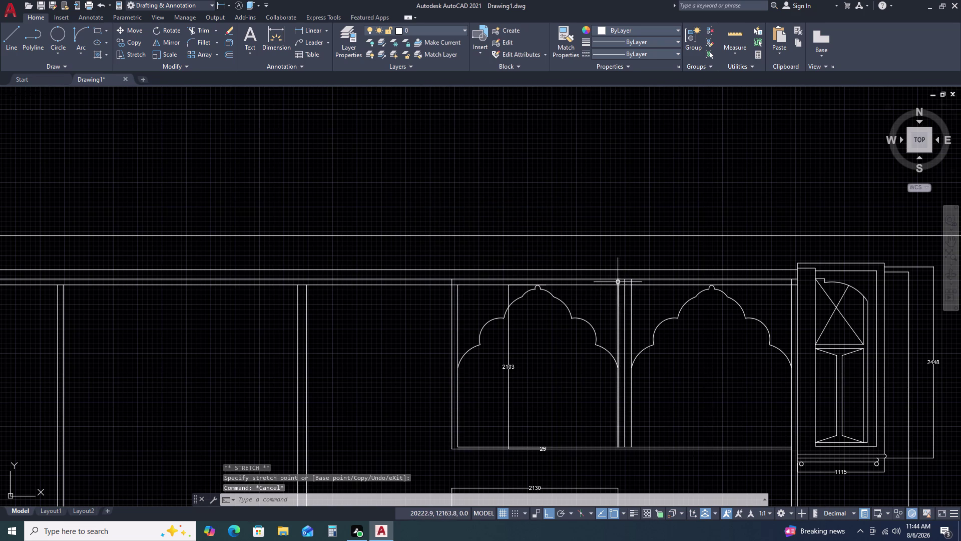
Grip-stretch the tops of the two vertical lines beside the arch down to the lower horizontal line.
scroll(up, 3)
click(617, 281)
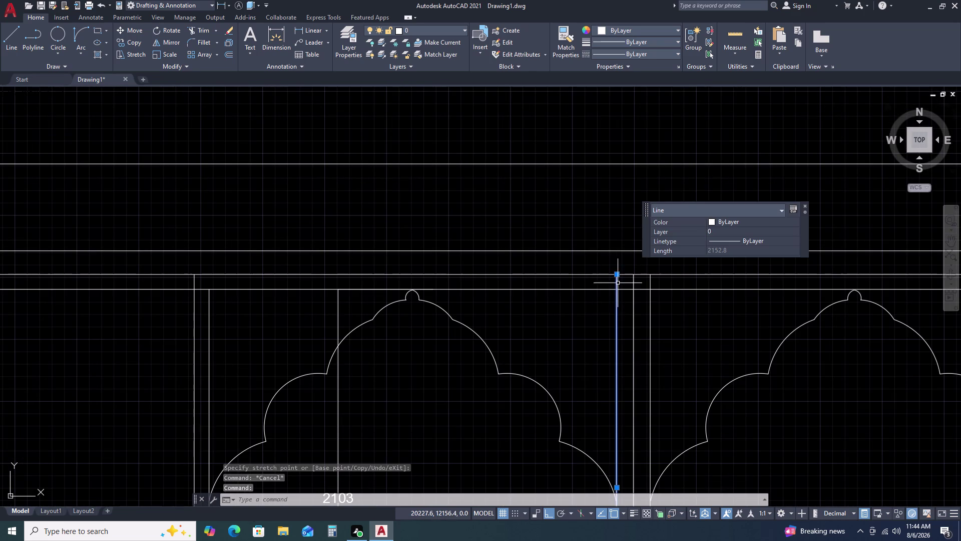
click(617, 274)
click(615, 290)
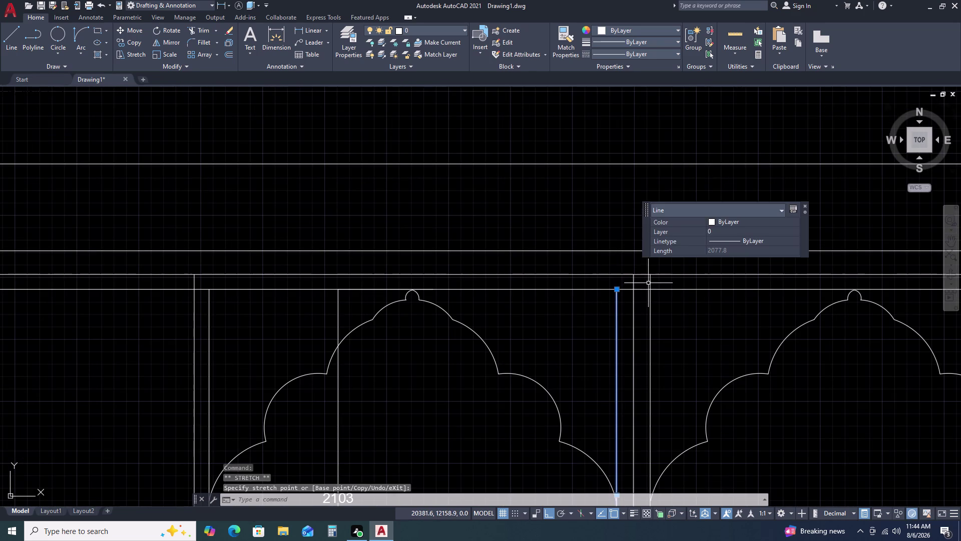
key(Escape)
click(651, 282)
click(651, 276)
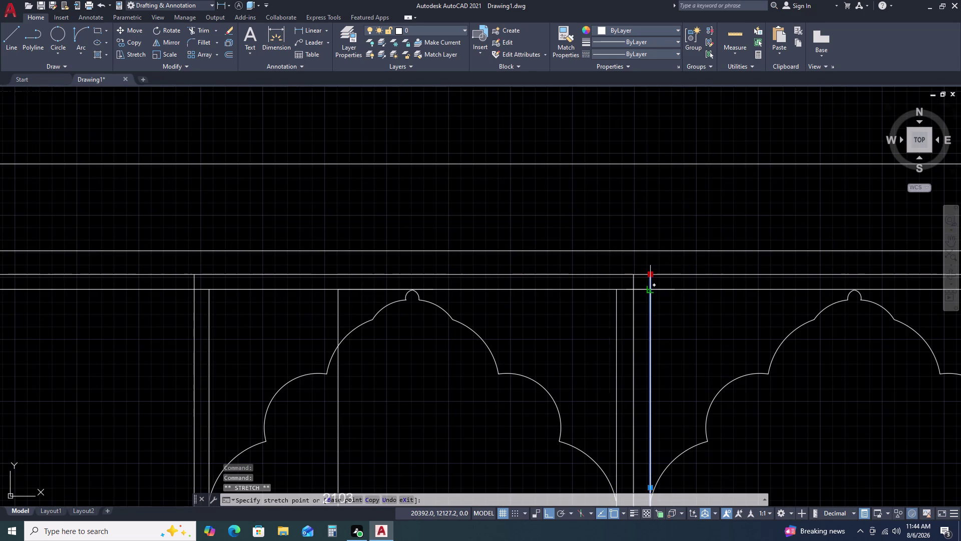
click(650, 289)
scroll(down, 3)
middle_drag(731, 298, 626, 302)
key(Escape)
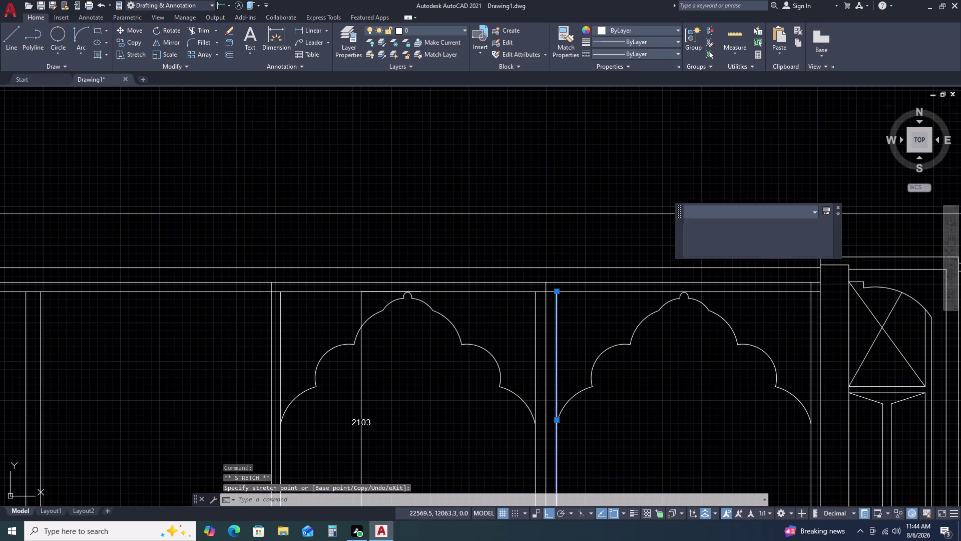
Begin a fence trim across the leftover line piece.
scroll(up, 3)
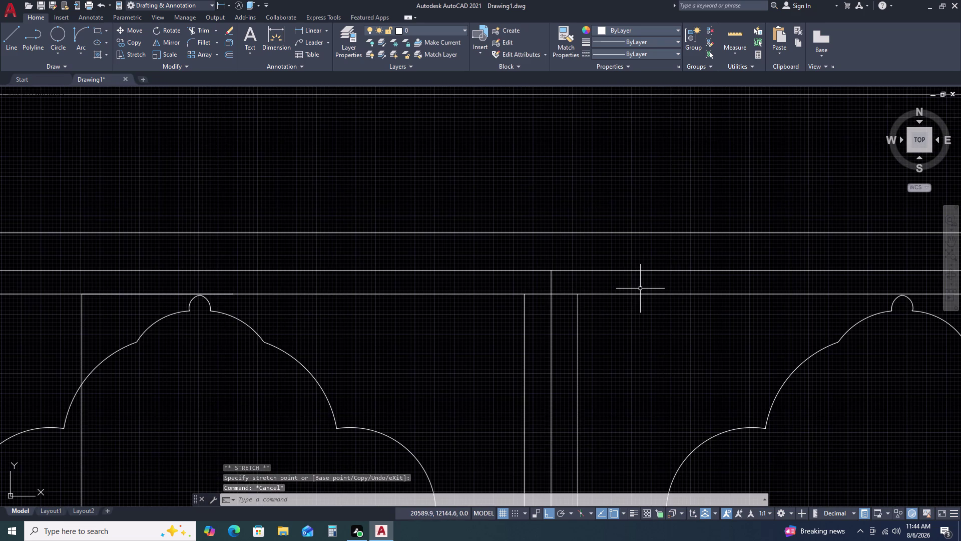
key(t)
key(r)
key(space)
click(575, 282)
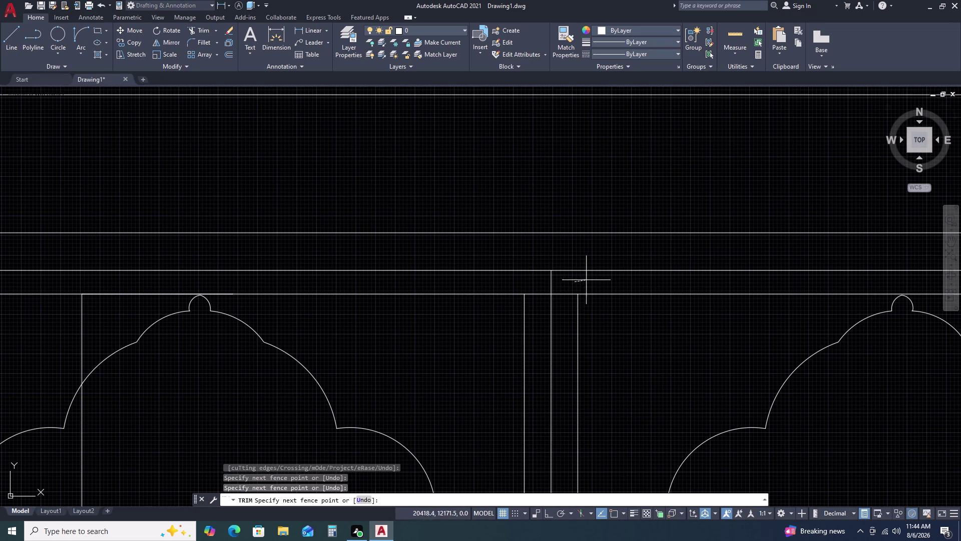
Trim the short lower-line pieces between the paired vertical lines under the arches.
click(568, 303)
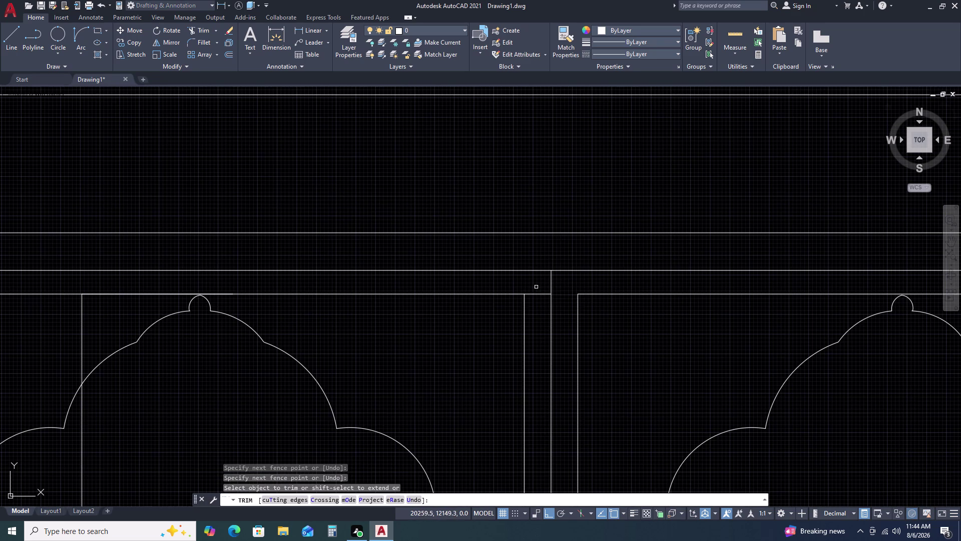
click(536, 287)
click(547, 318)
scroll(down, 3)
scroll(up, 3)
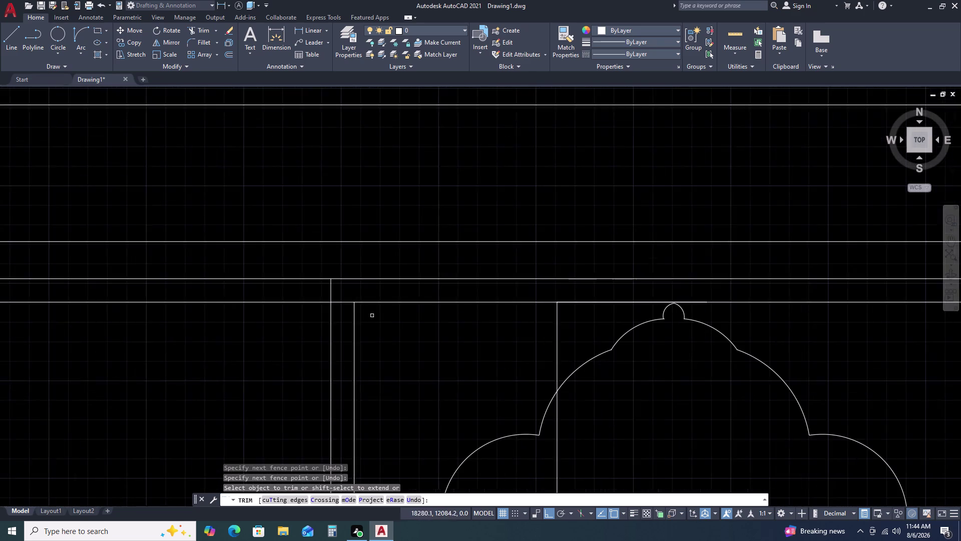
click(345, 296)
click(345, 316)
scroll(down, 3)
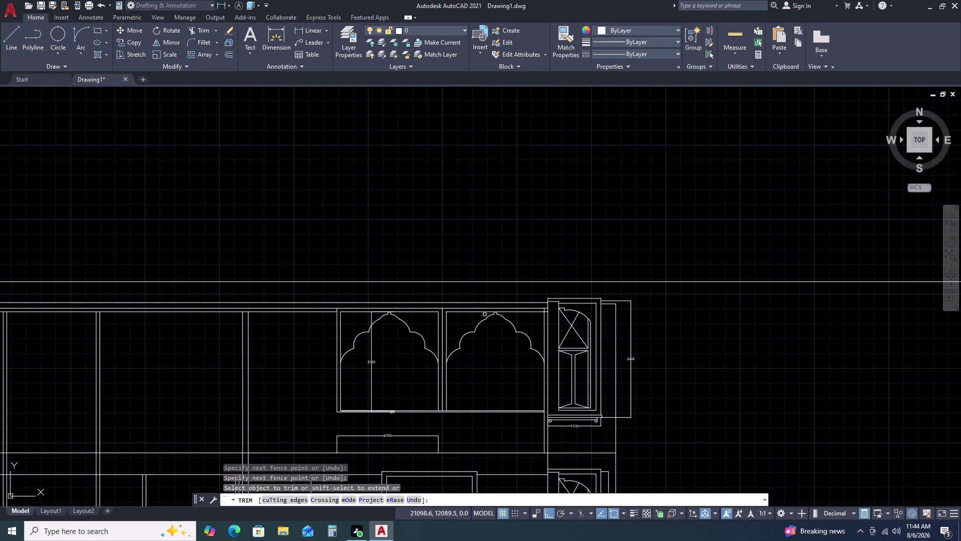
scroll(up, 3)
scroll(up, 3)
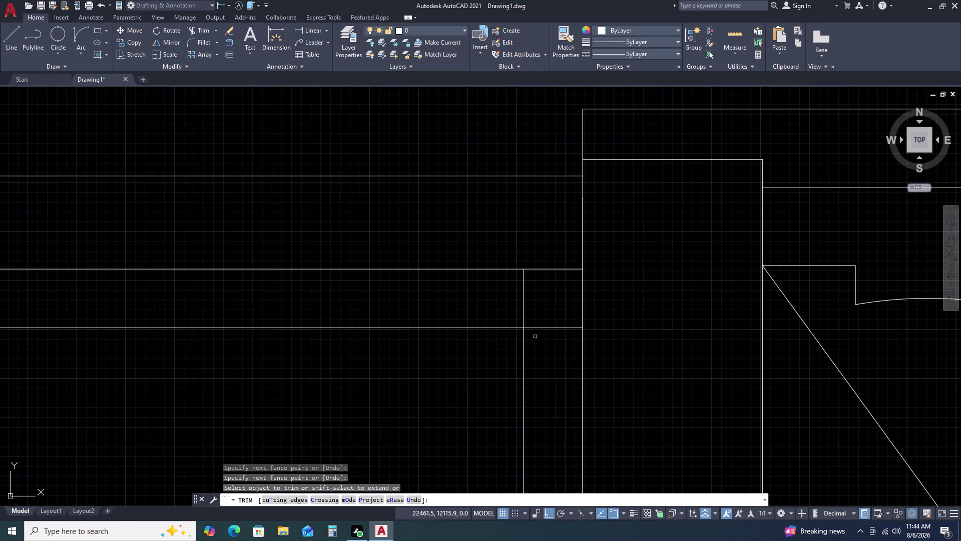
Trim the remaining line pieces near the side window, then bring the 25 dimension into view.
click(555, 363)
click(521, 294)
scroll(down, 3)
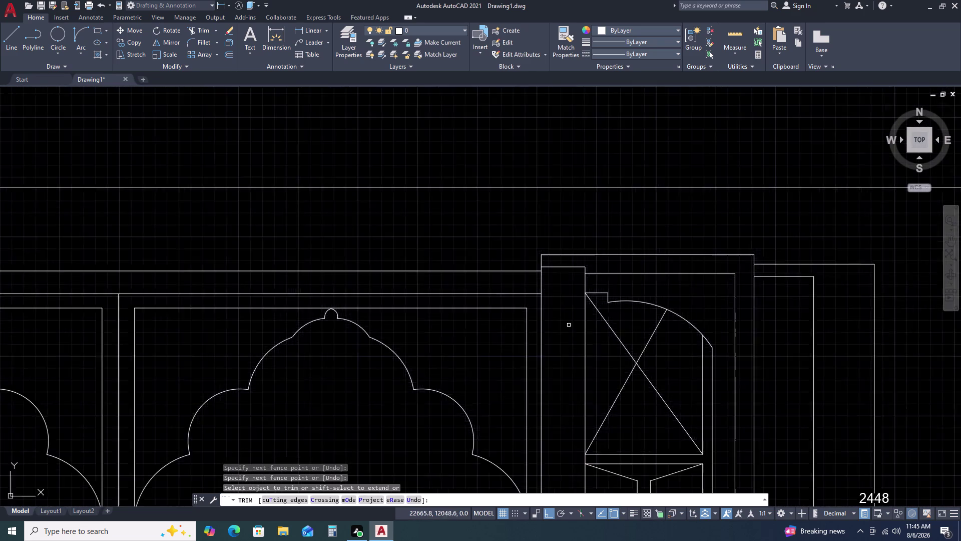
scroll(down, 3)
middle_drag(545, 381, 571, 289)
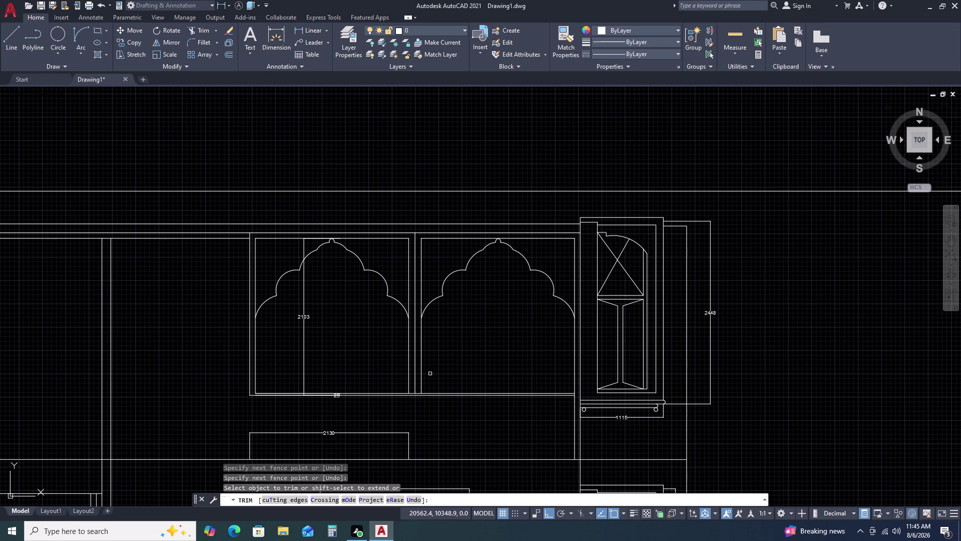
key(Escape)
scroll(up, 3)
middle_drag(342, 387, 434, 311)
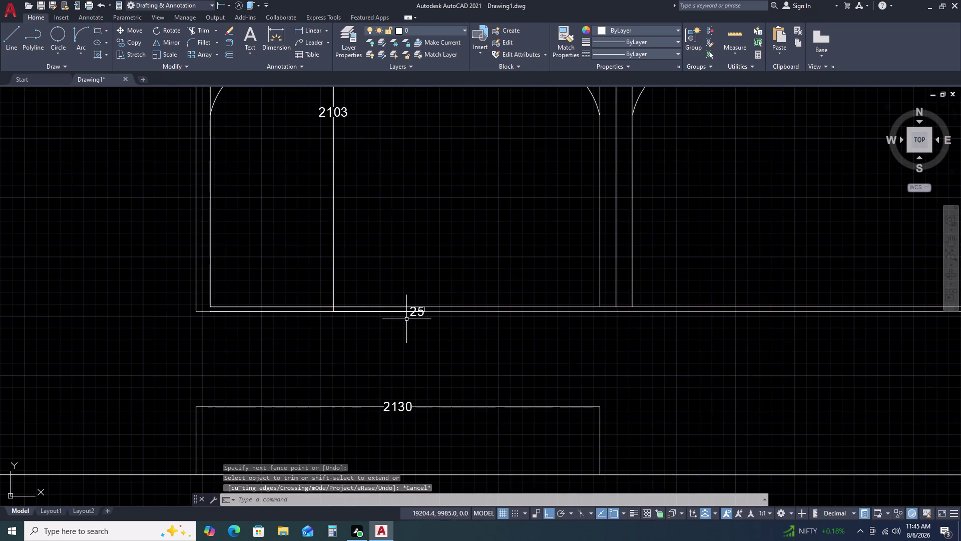
scroll(up, 3)
click(430, 300)
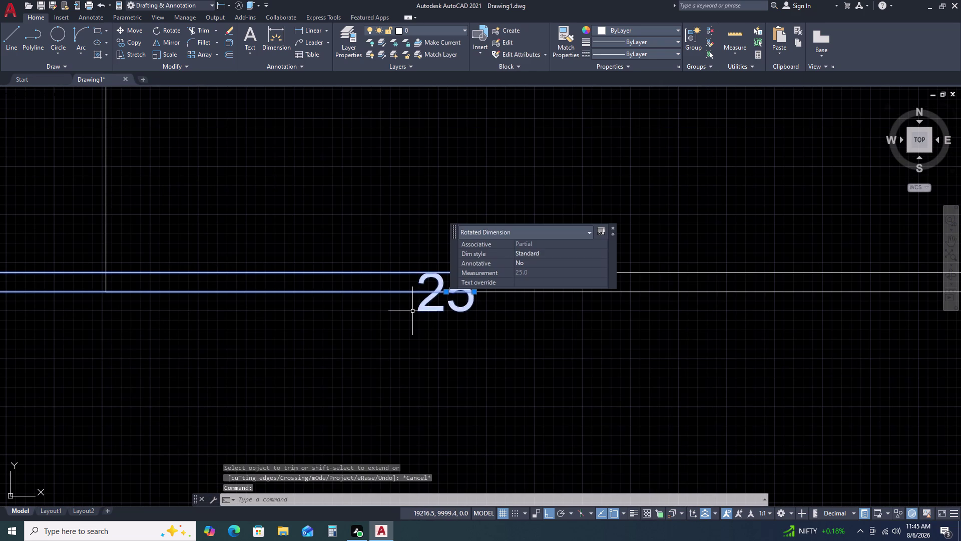
key(Delete)
scroll(down, 3)
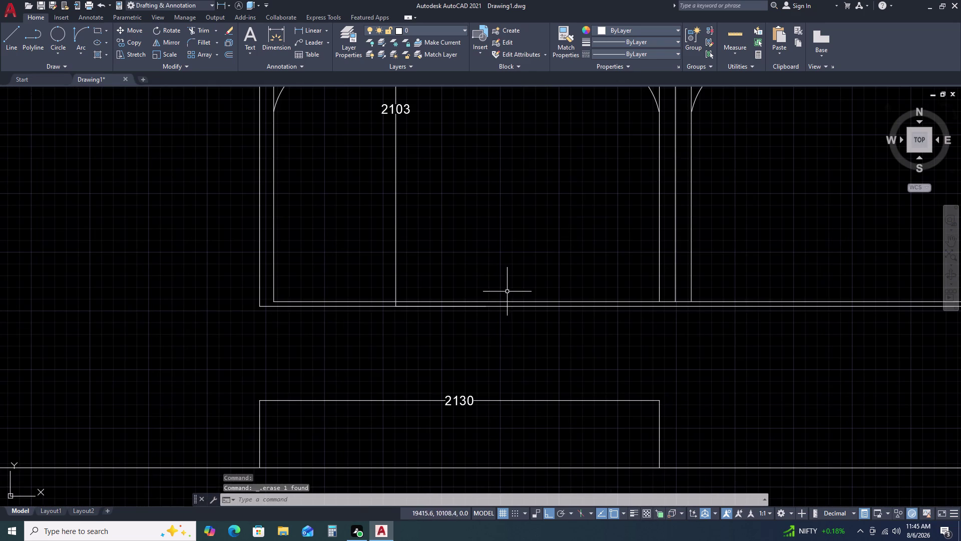
scroll(down, 3)
middle_drag(785, 279, 653, 275)
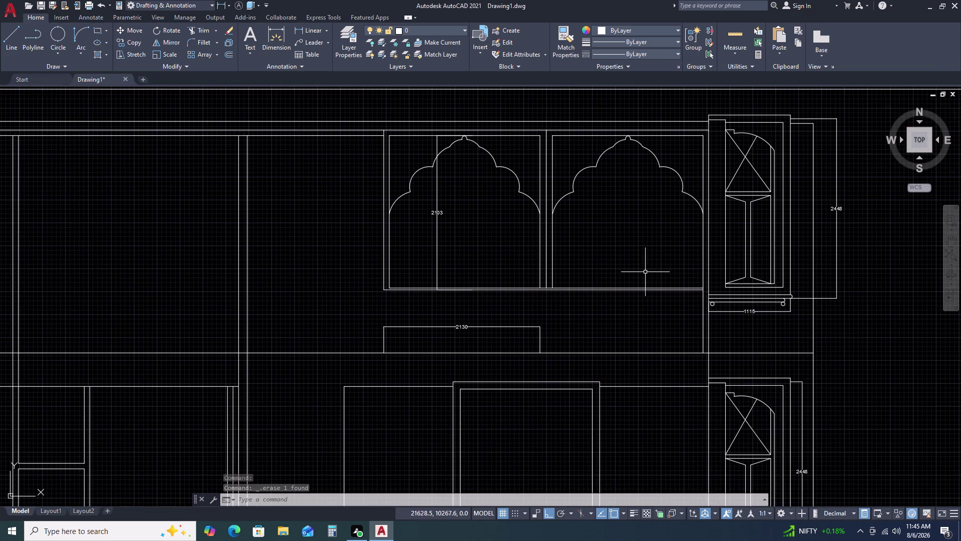
scroll(up, 3)
scroll(up, 3)
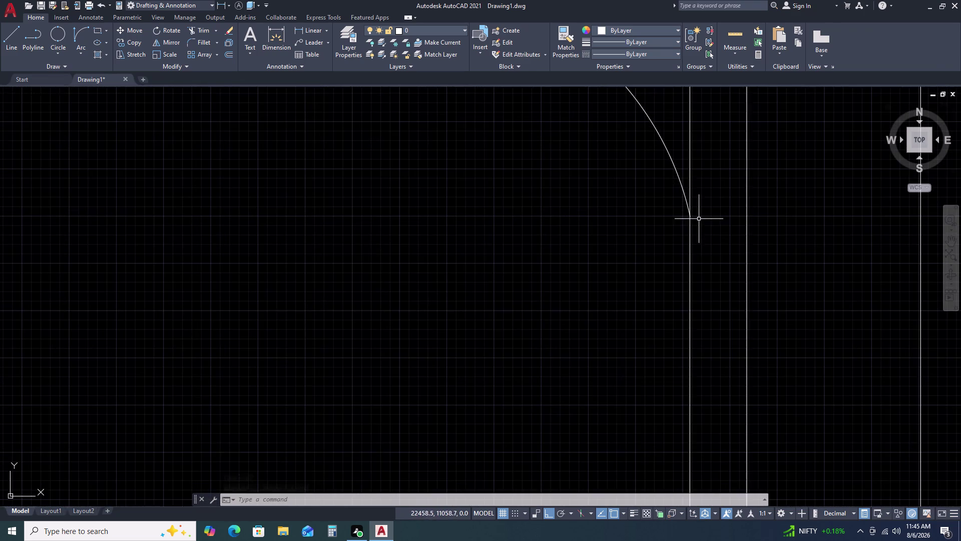
scroll(down, 3)
scroll(down, 3)
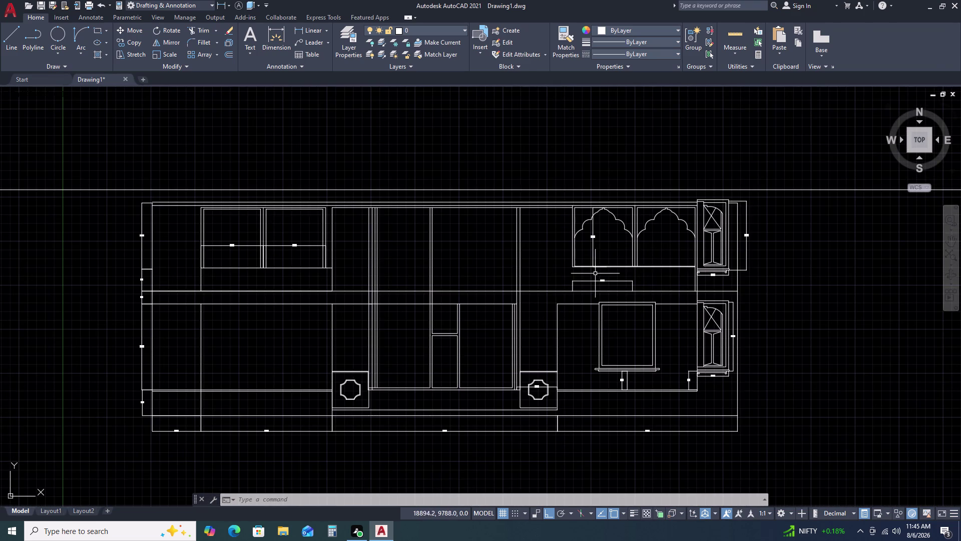
Draw a 951.5-long vertical line left of the 2130 box.
scroll(up, 3)
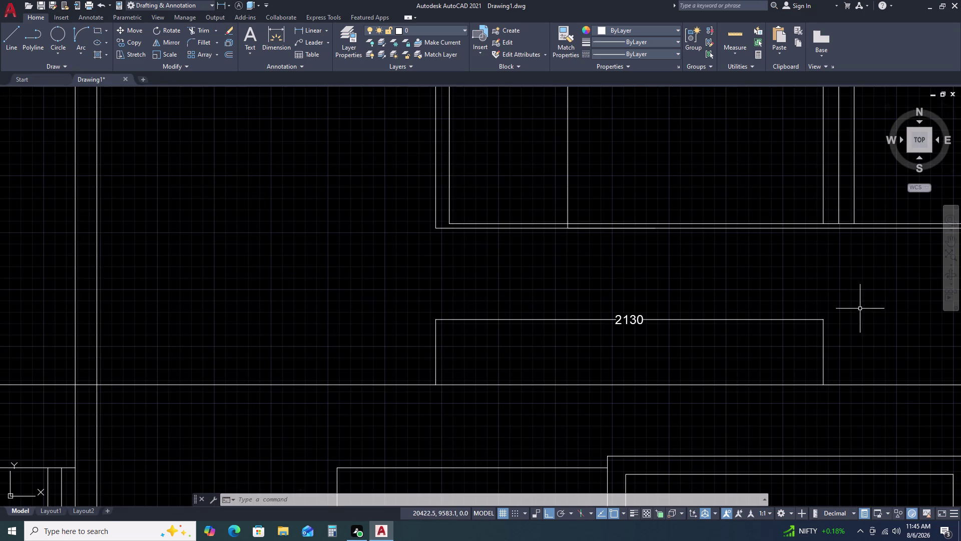
scroll(down, 3)
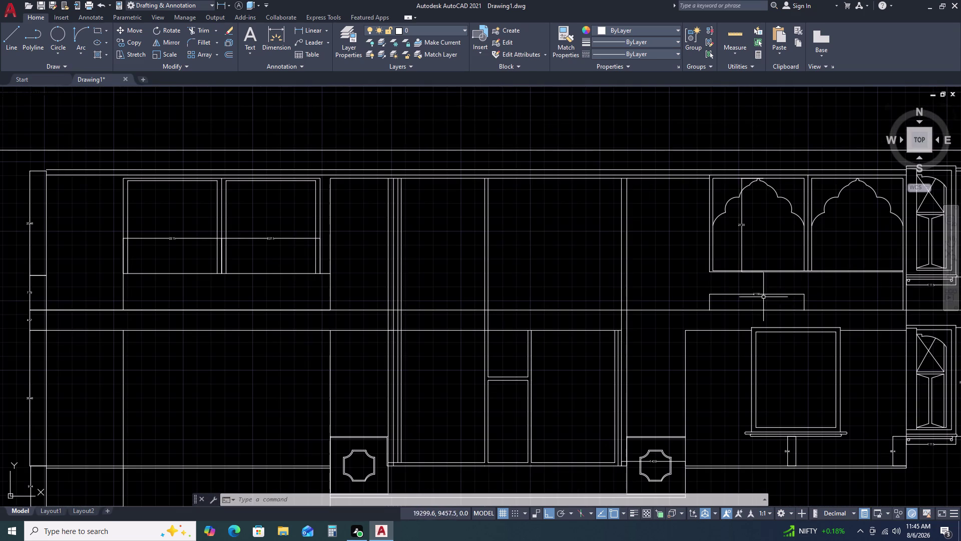
middle_drag(838, 297, 761, 296)
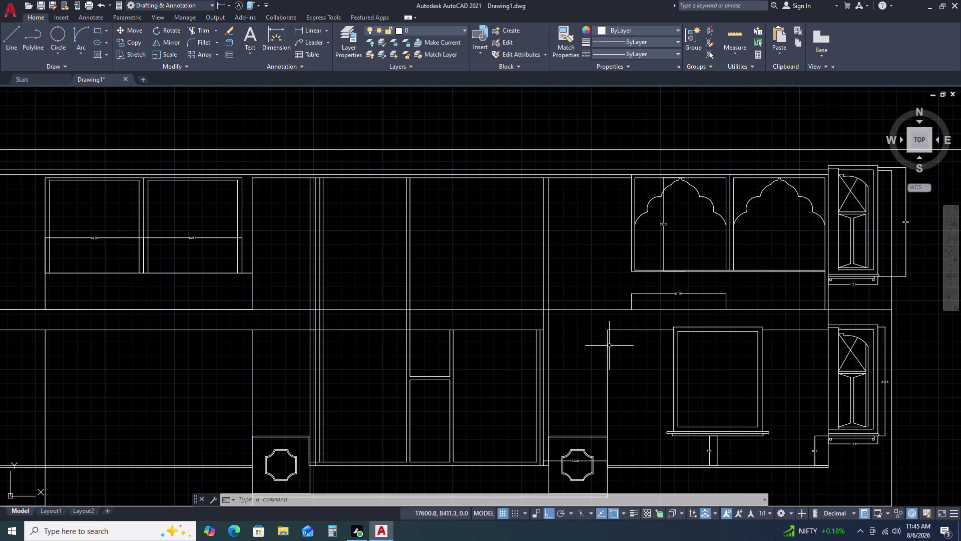
text(L)
key(space)
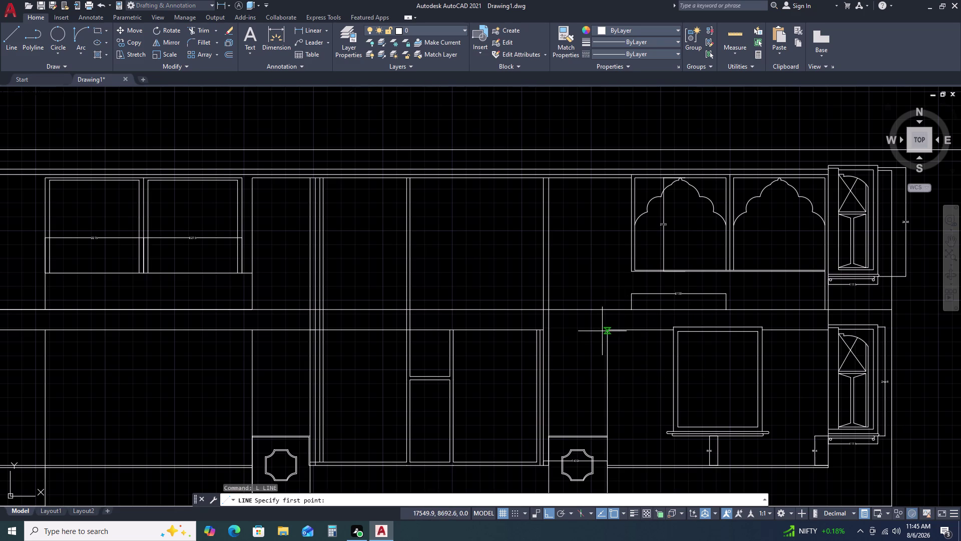
click(607, 329)
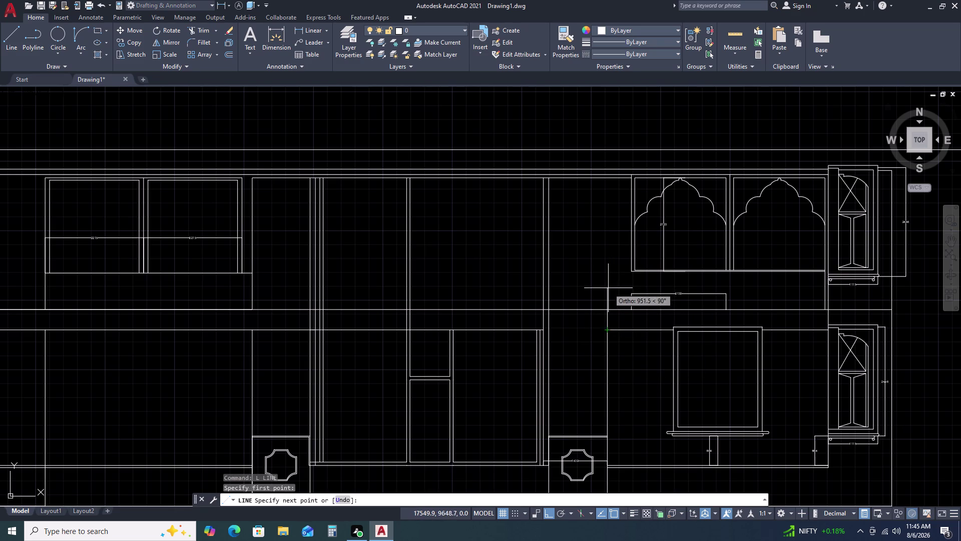
click(609, 238)
key(Escape)
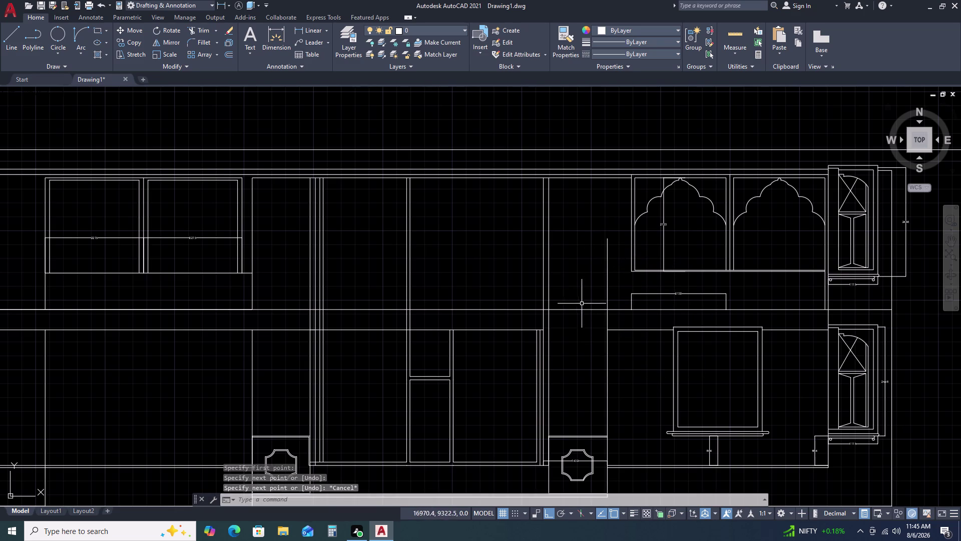
key(Escape)
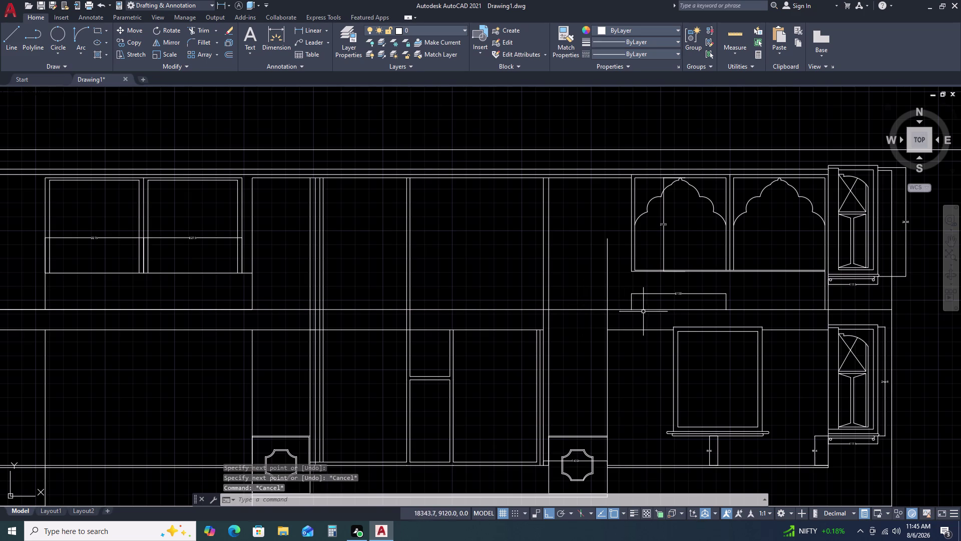
Offset the 20780-long horizontal band line 860 upward.
click(586, 306)
click(585, 322)
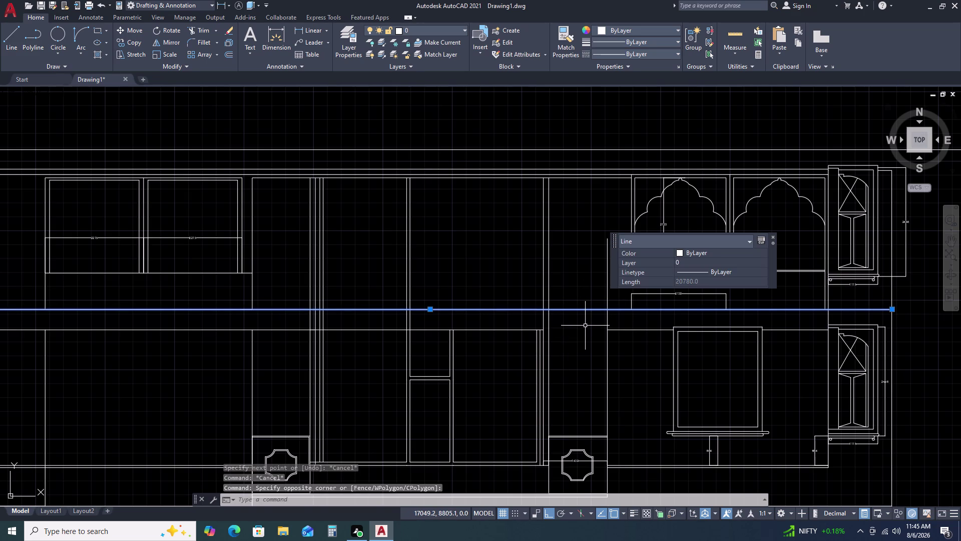
key(o)
key(space)
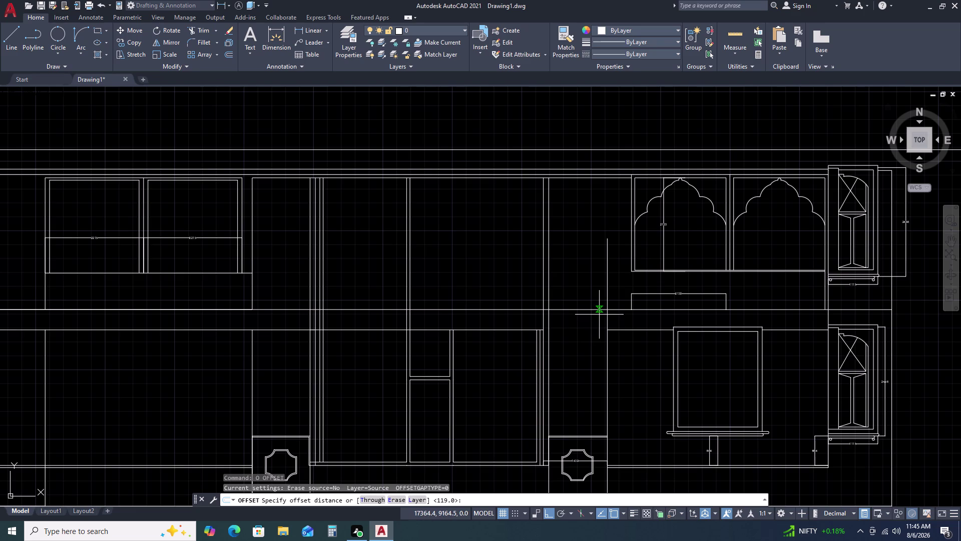
key(8)
key(6)
key(0)
key(space)
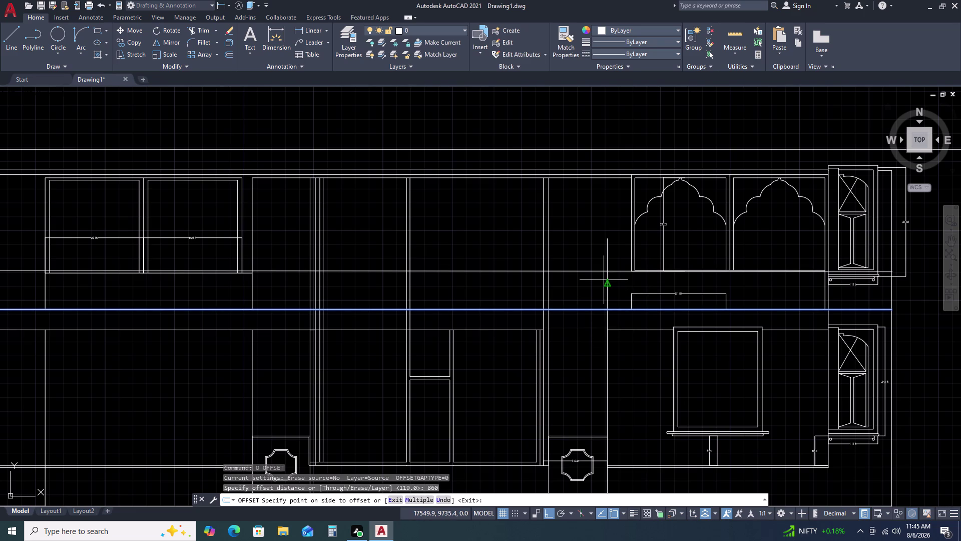
scroll(up, 3)
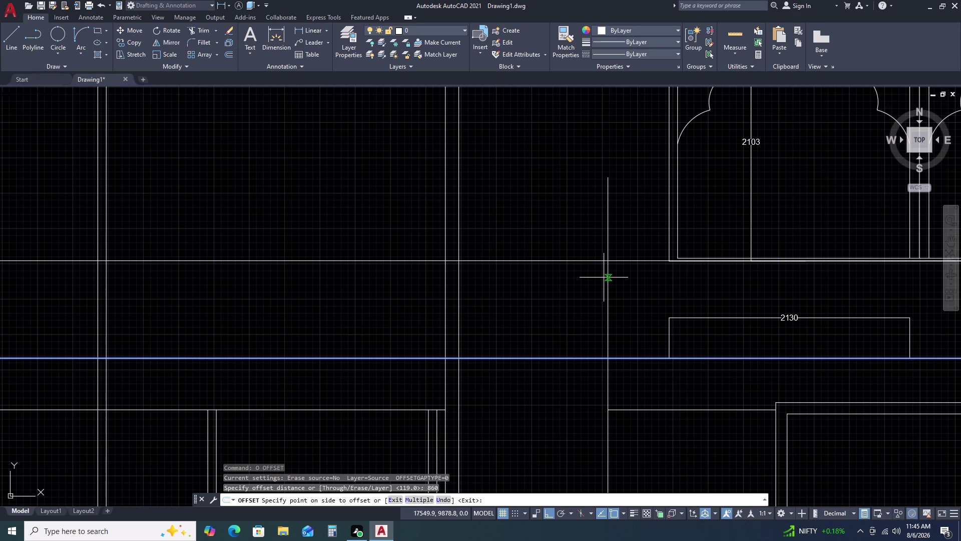
double_click(604, 277)
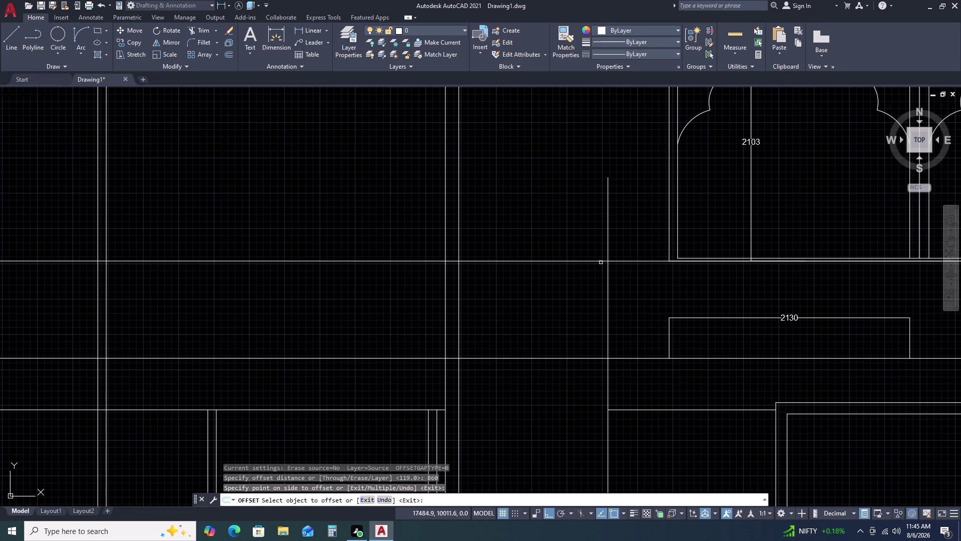
key(Escape)
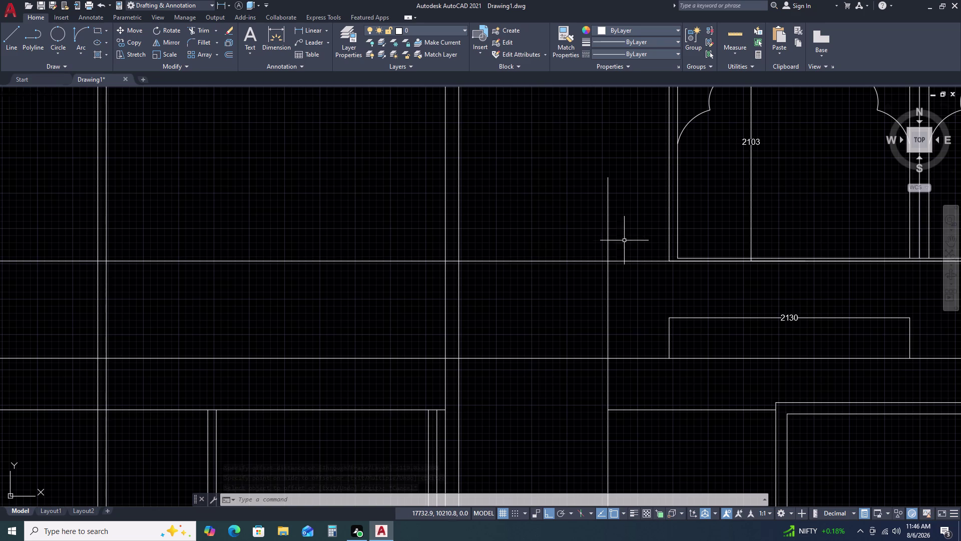
Fence-trim the overhanging line ends on the left part of the facade.
text(TR)
key(space)
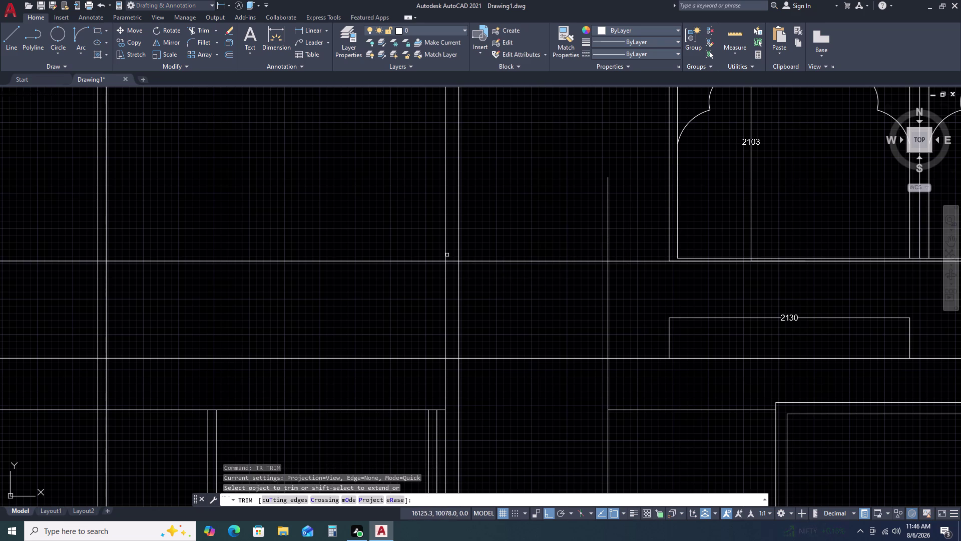
scroll(up, 3)
click(464, 271)
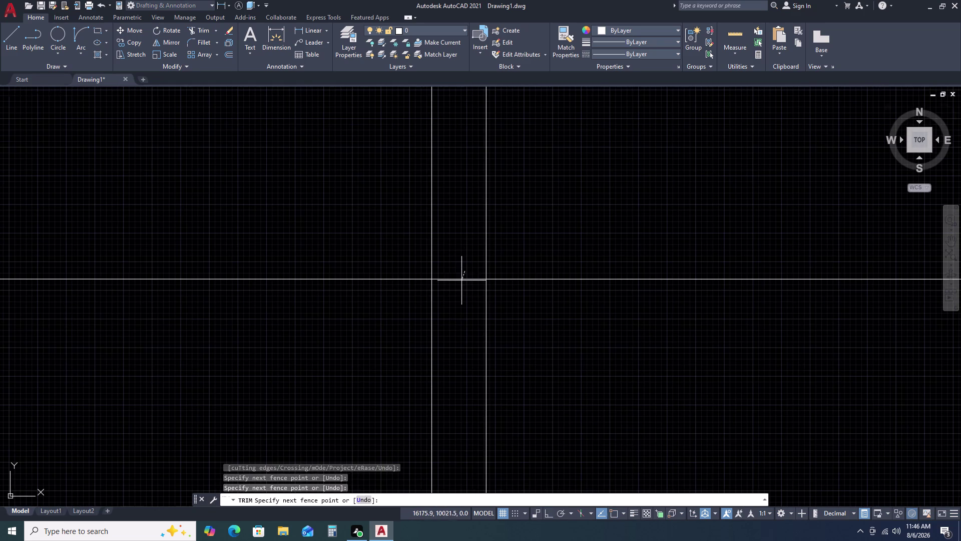
click(460, 295)
scroll(down, 3)
scroll(up, 3)
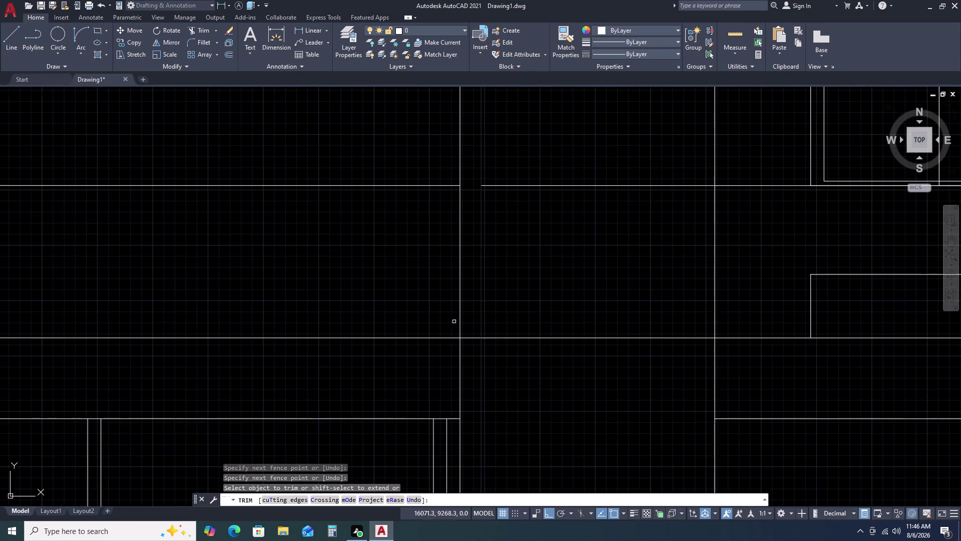
click(469, 337)
scroll(down, 3)
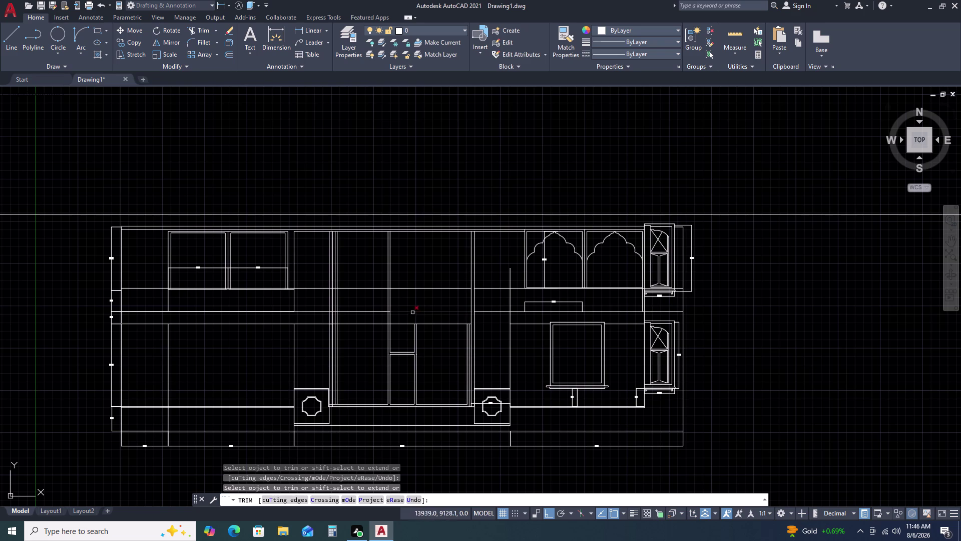
key(Escape)
click(426, 318)
key(Escape)
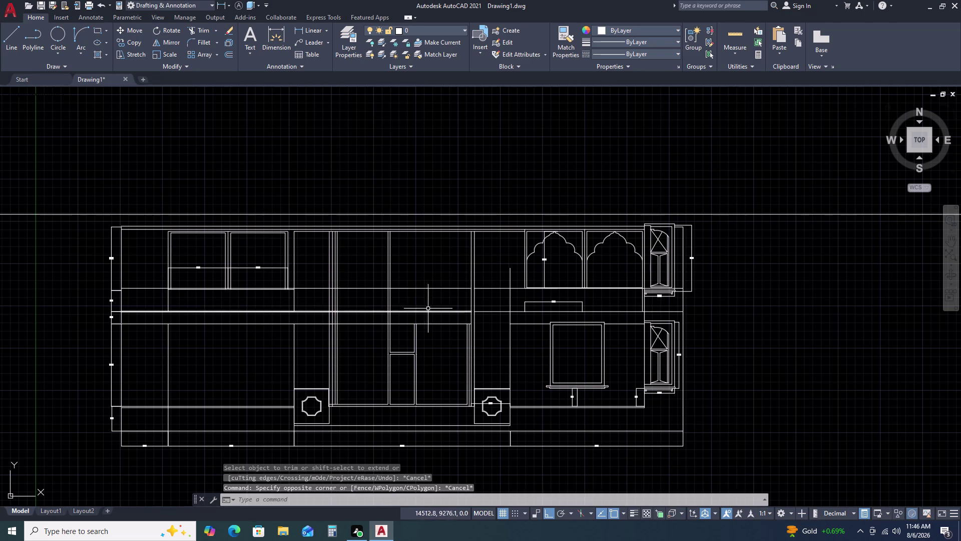
Delete the 12940.9-long horizontal line beneath the upper-left windows.
click(451, 284)
click(438, 299)
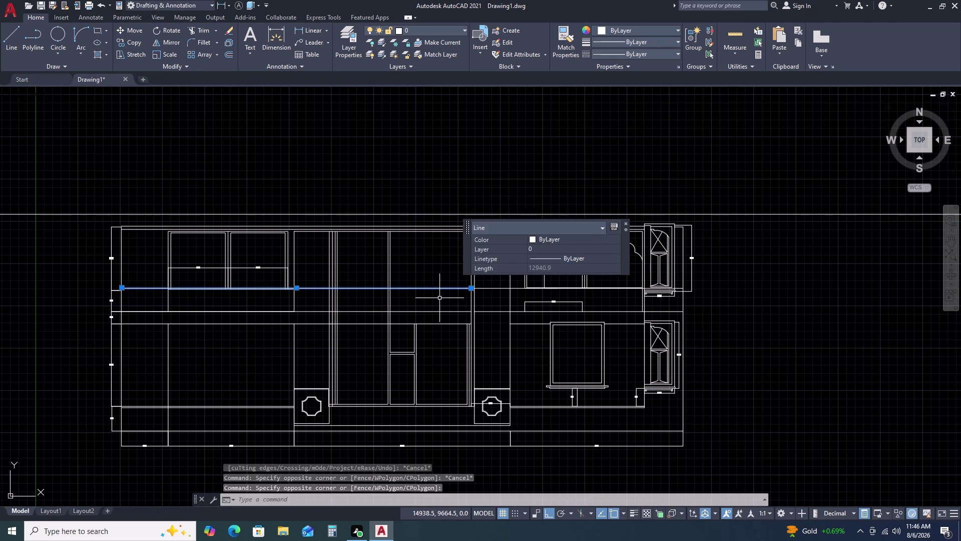
key(Delete)
click(438, 312)
key(Delete)
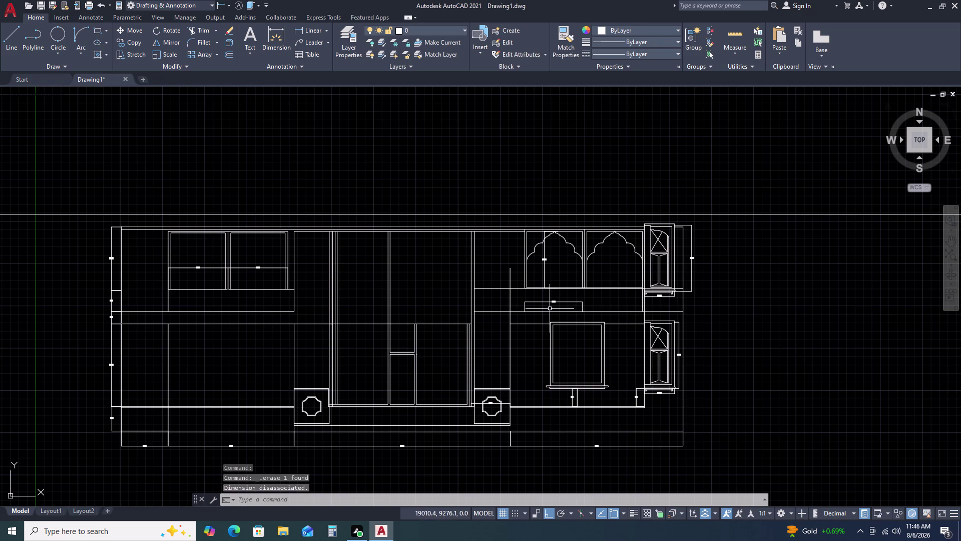
Delete the 2130-labelled box under the arches.
scroll(up, 3)
drag(647, 286, 635, 288)
click(571, 290)
drag(581, 288, 575, 292)
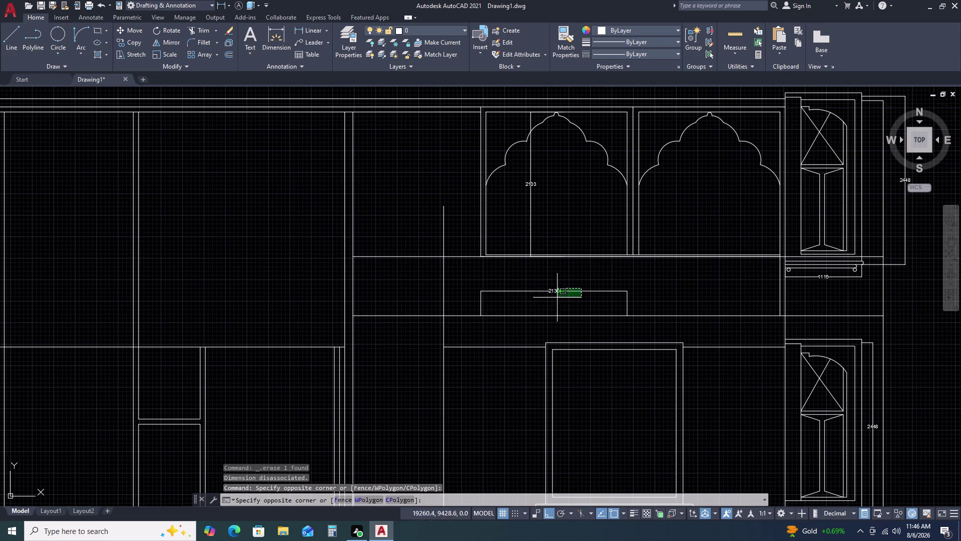
click(552, 299)
key(Delete)
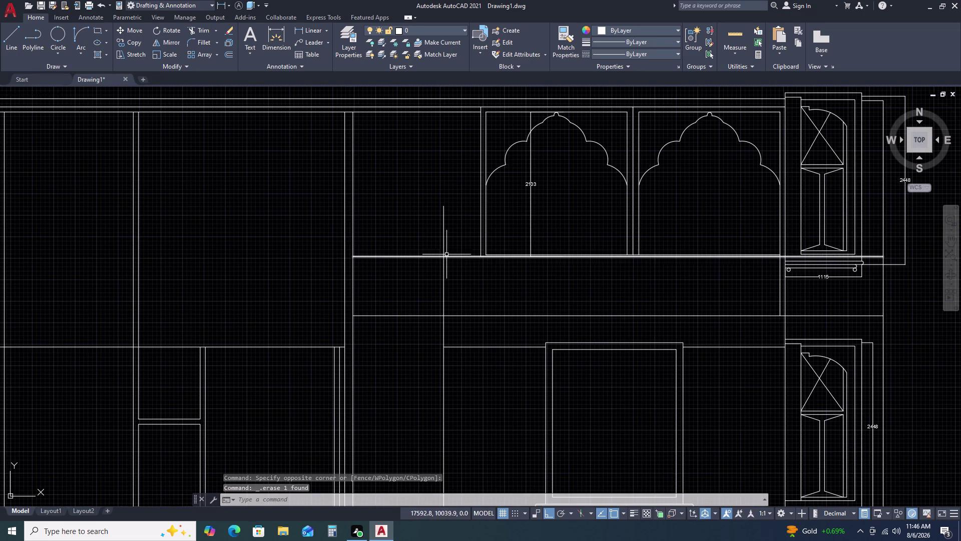
Fence-trim the vertical line's upper part back to the horizontal band line.
scroll(up, 3)
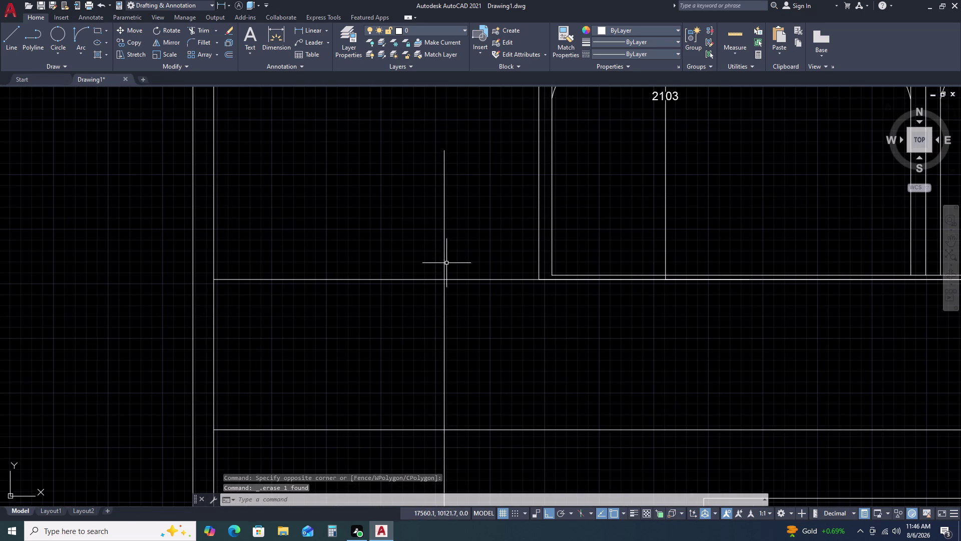
text(TR)
key(space)
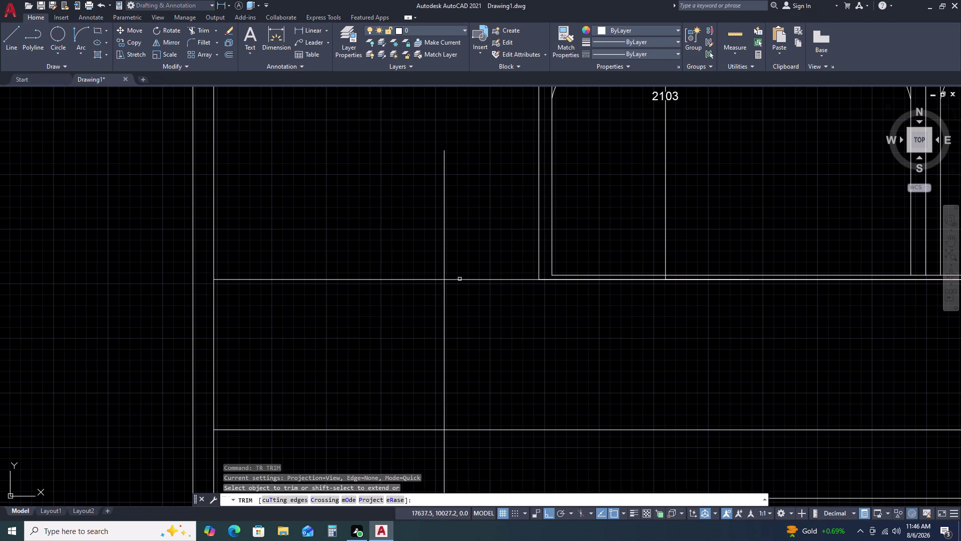
click(470, 340)
click(405, 351)
click(466, 234)
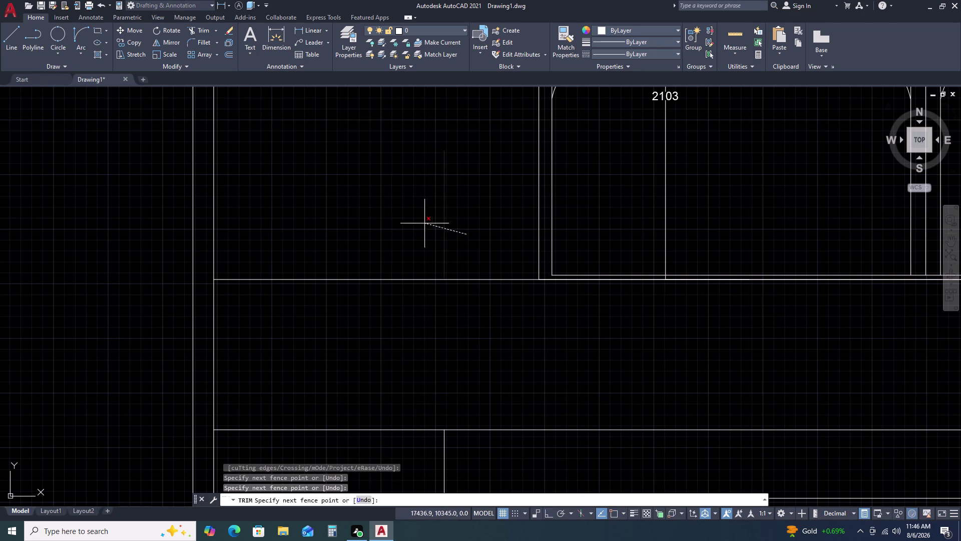
click(424, 223)
scroll(down, 3)
click(445, 319)
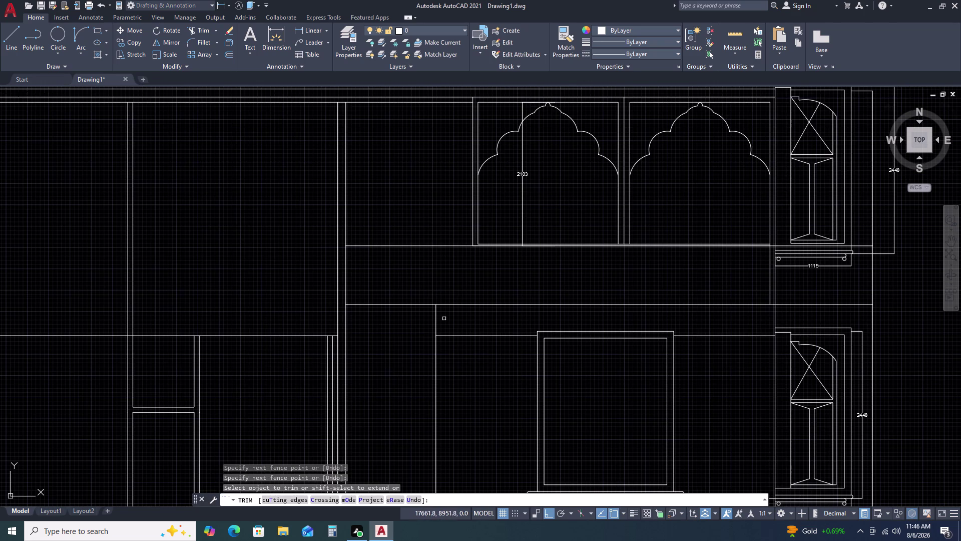
click(425, 319)
key(Escape)
scroll(down, 3)
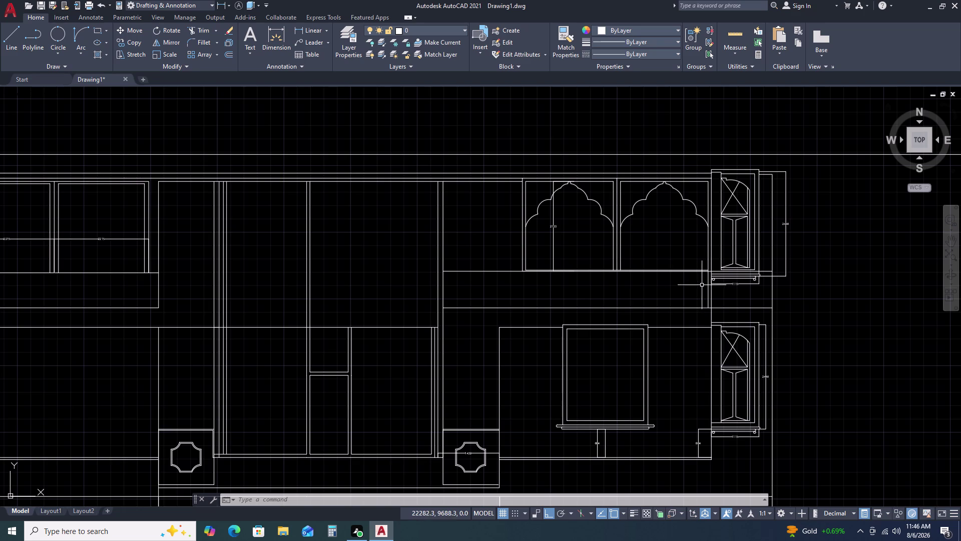
scroll(up, 3)
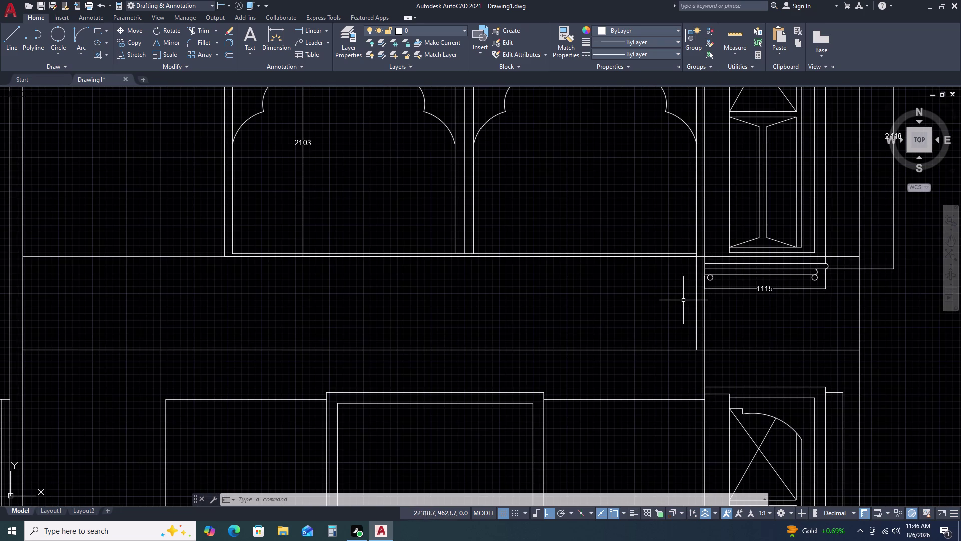
Trim the three leftover line ends at the side window base.
text(TR)
key(space)
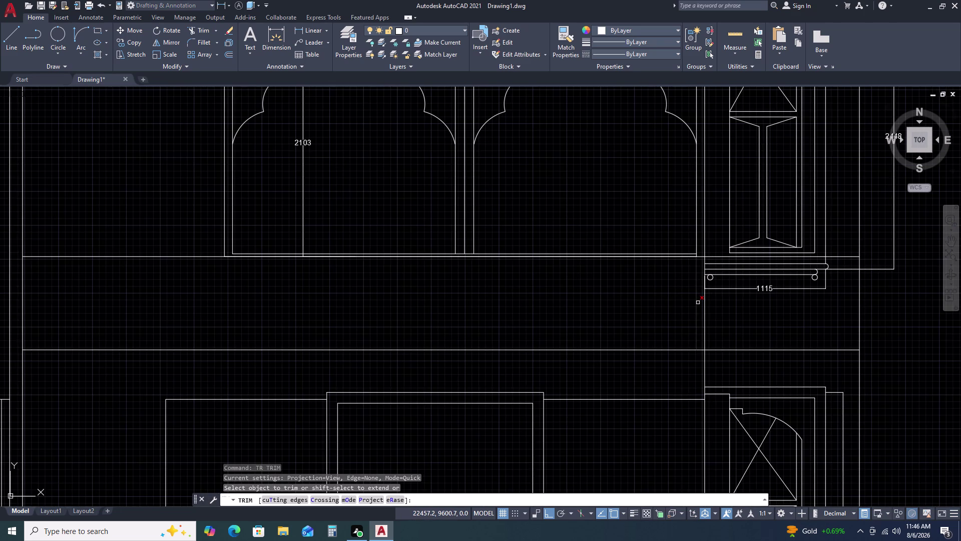
click(698, 302)
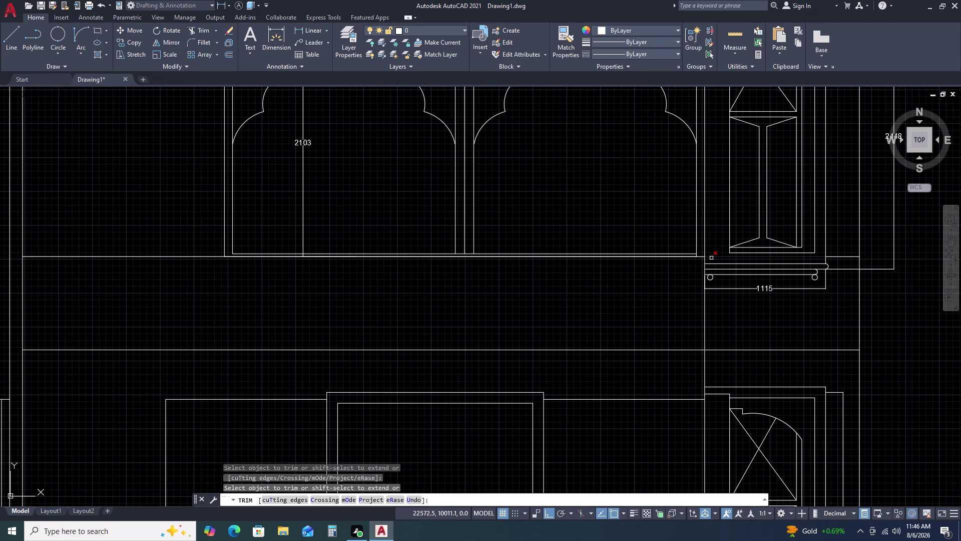
click(712, 258)
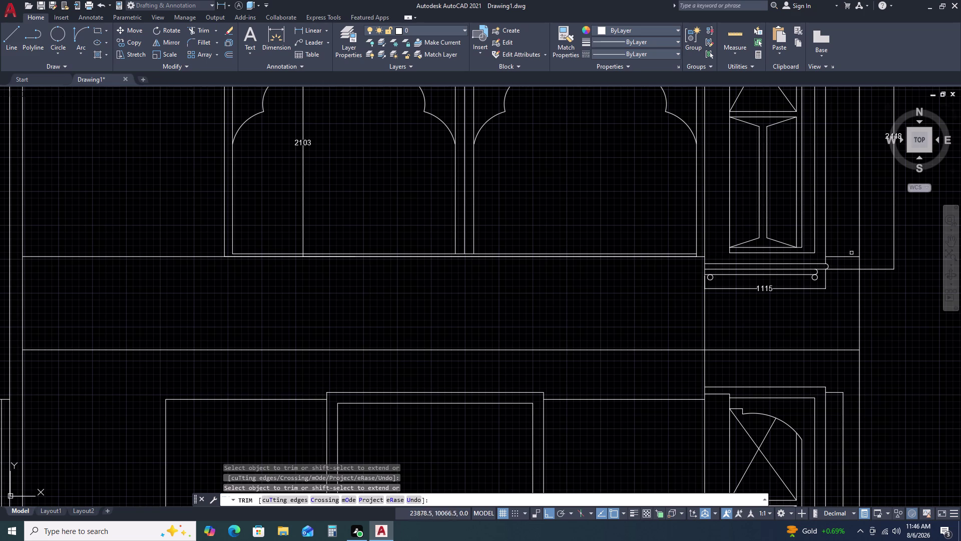
click(846, 256)
key(Escape)
Pan below the arches, abandon an unused line command, and zoom to review the elevation.
scroll(down, 3)
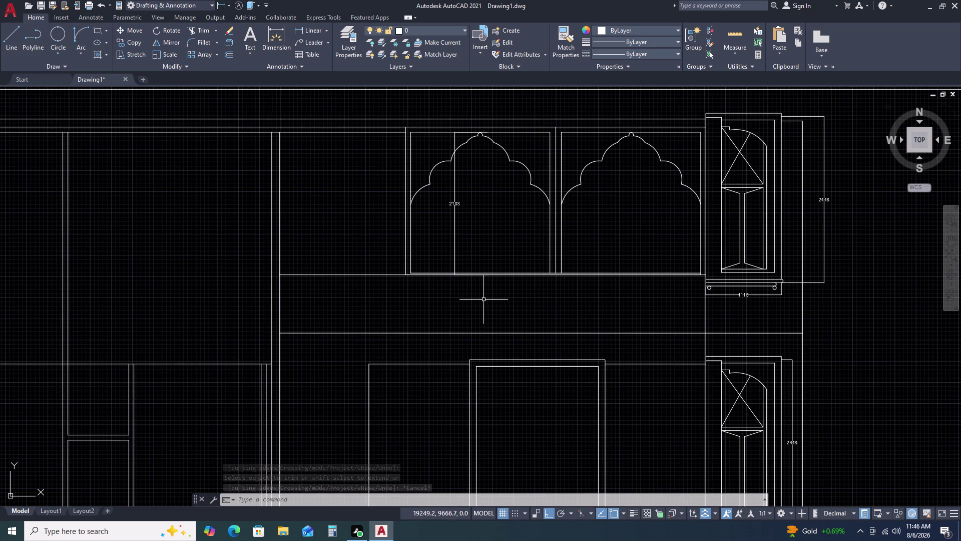
middle_drag(335, 321, 413, 321)
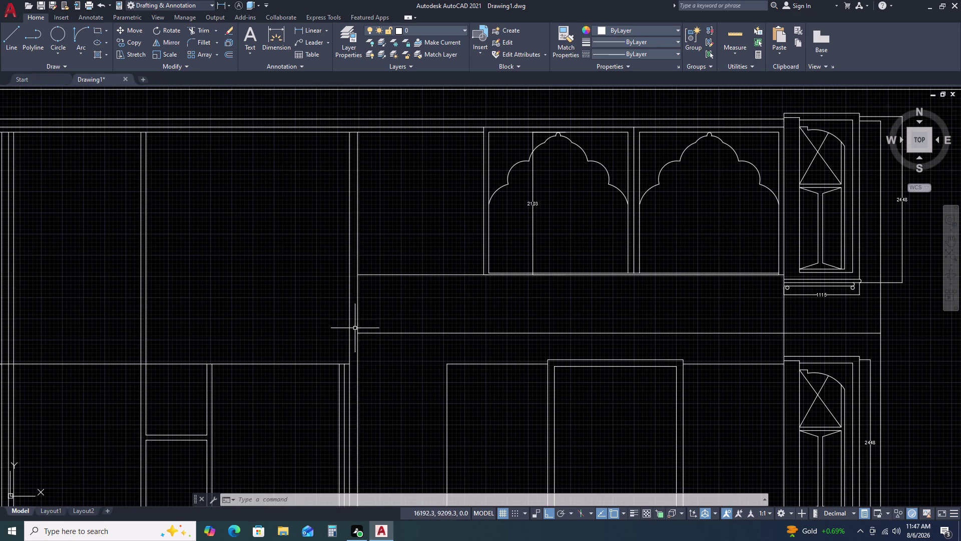
key(l)
key(space)
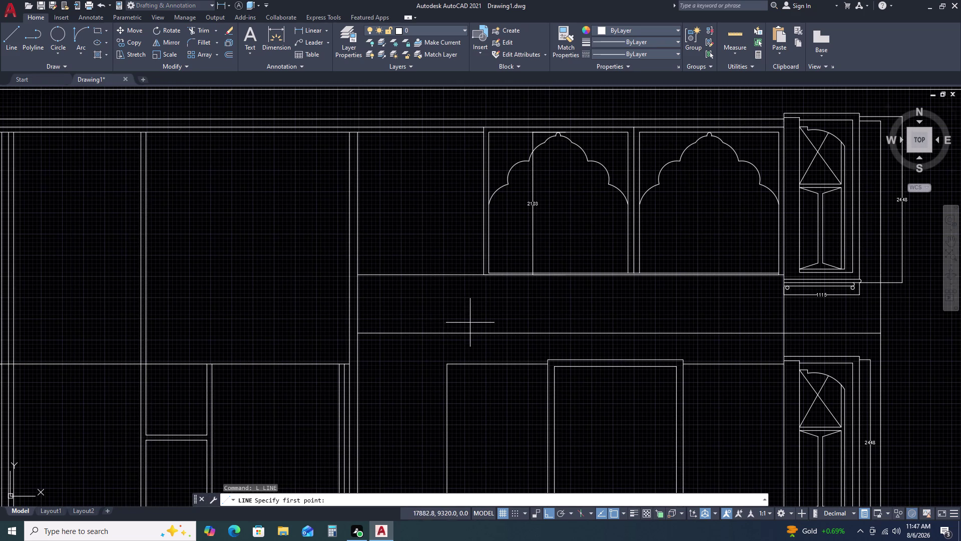
key(Escape)
key(Escape)
key(Escape)
key(Escape)
key(Escape)
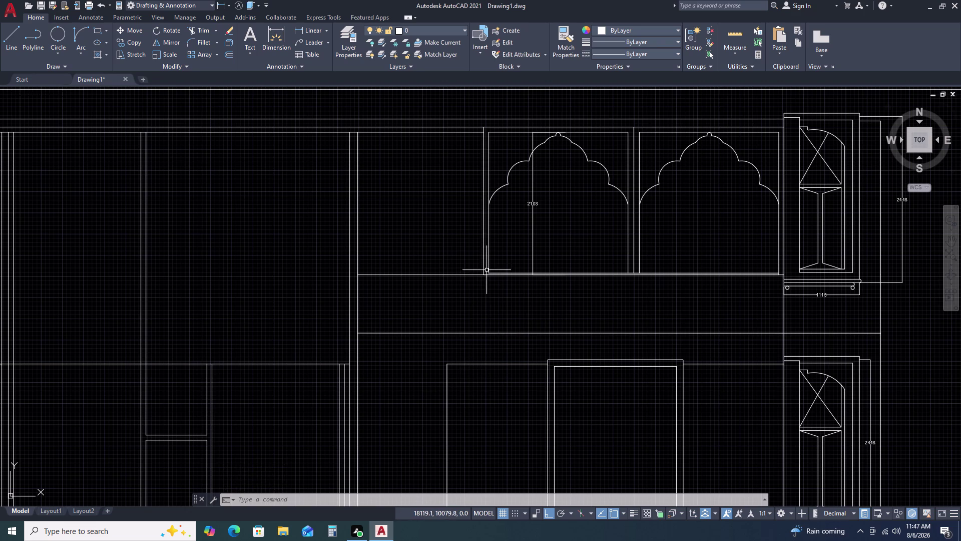
scroll(down, 3)
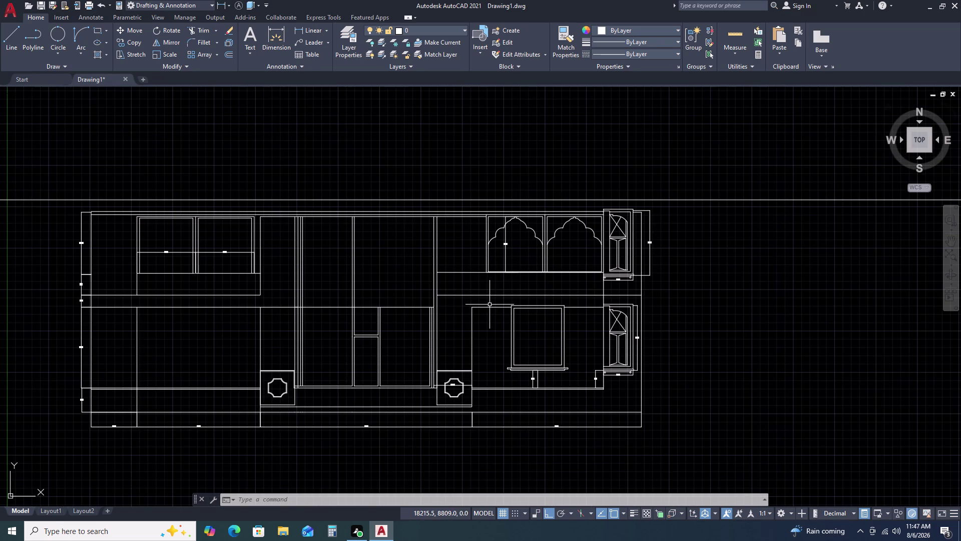
scroll(up, 3)
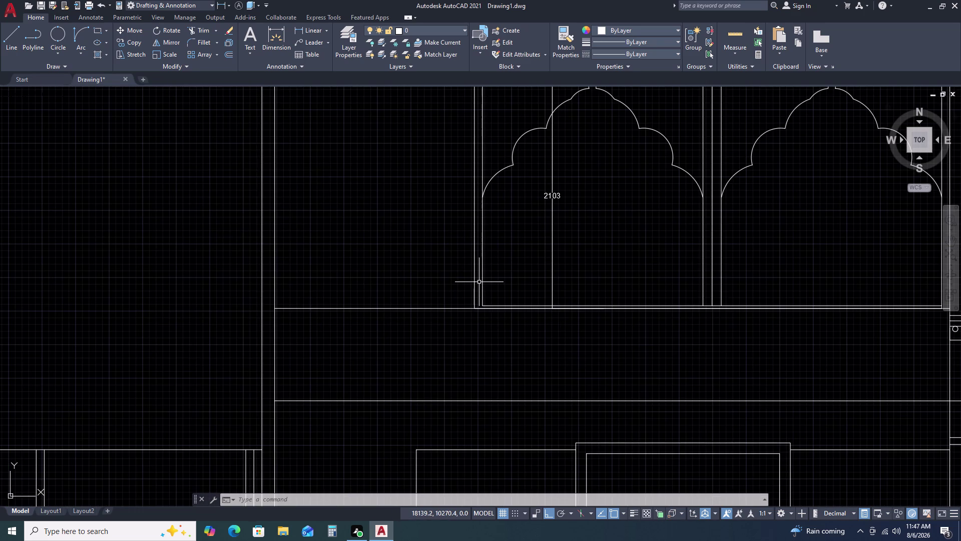
scroll(down, 3)
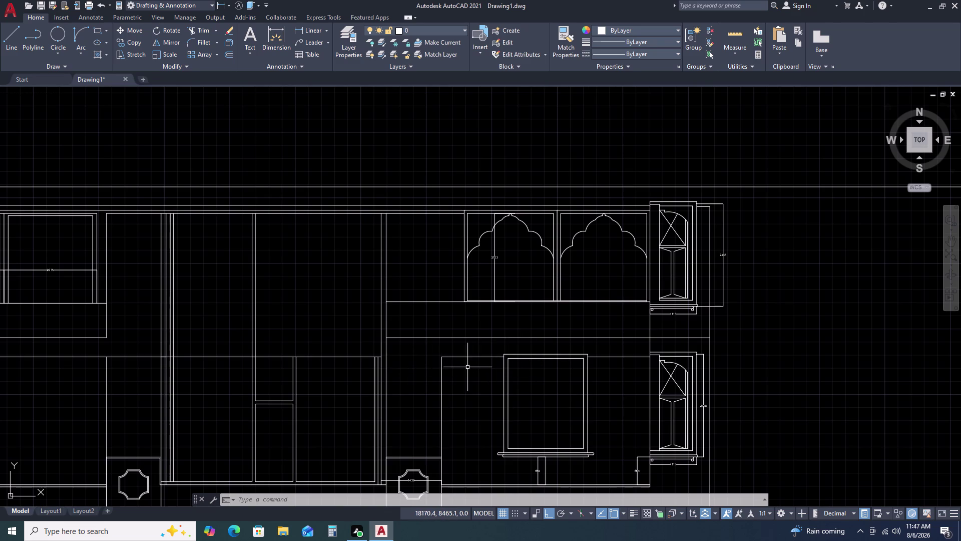
Draw a vertical line from the lower wall corner up to the top edge.
text(L)
key(space)
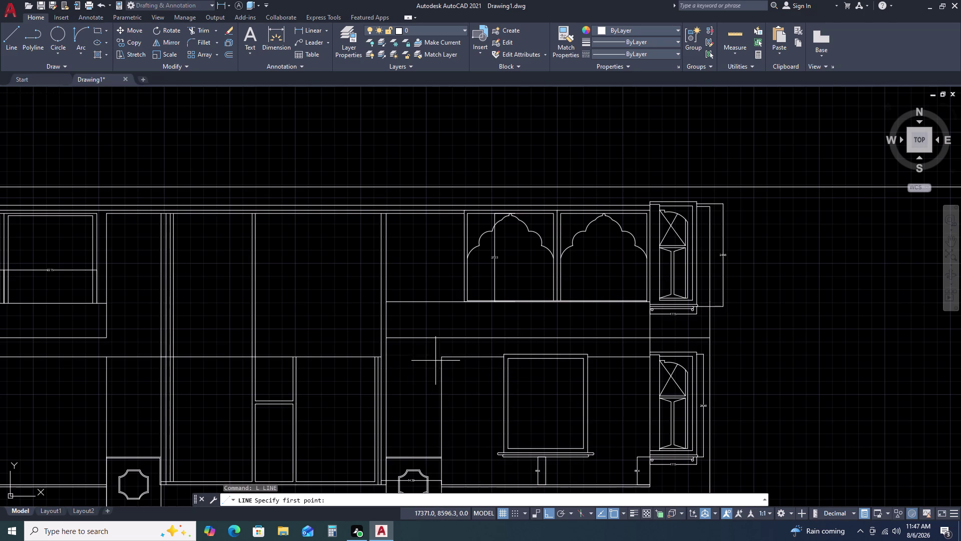
click(438, 358)
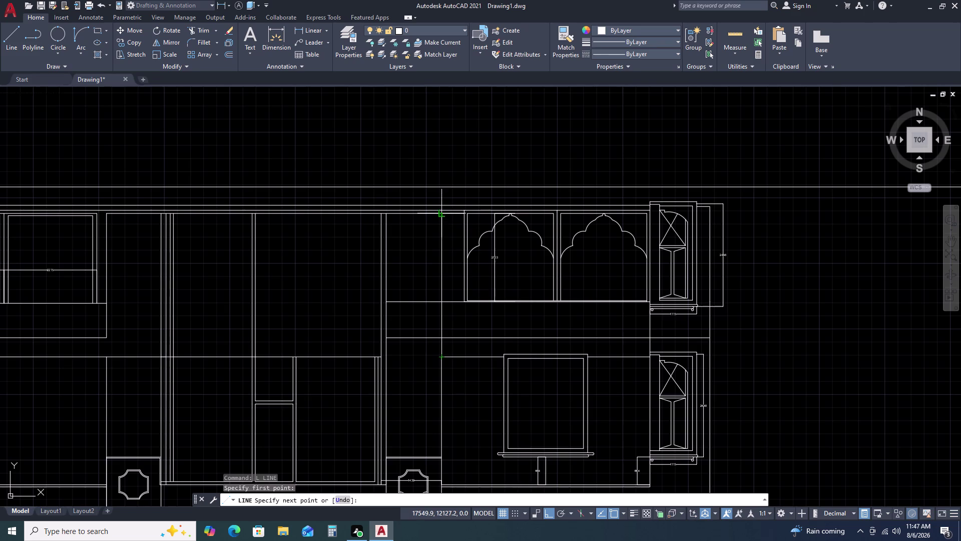
click(444, 214)
key(Escape)
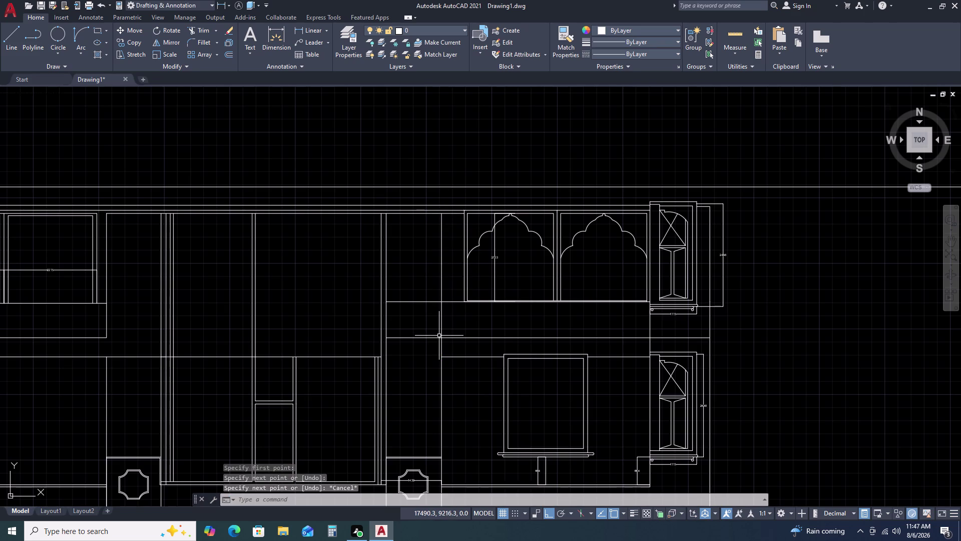
text(54)
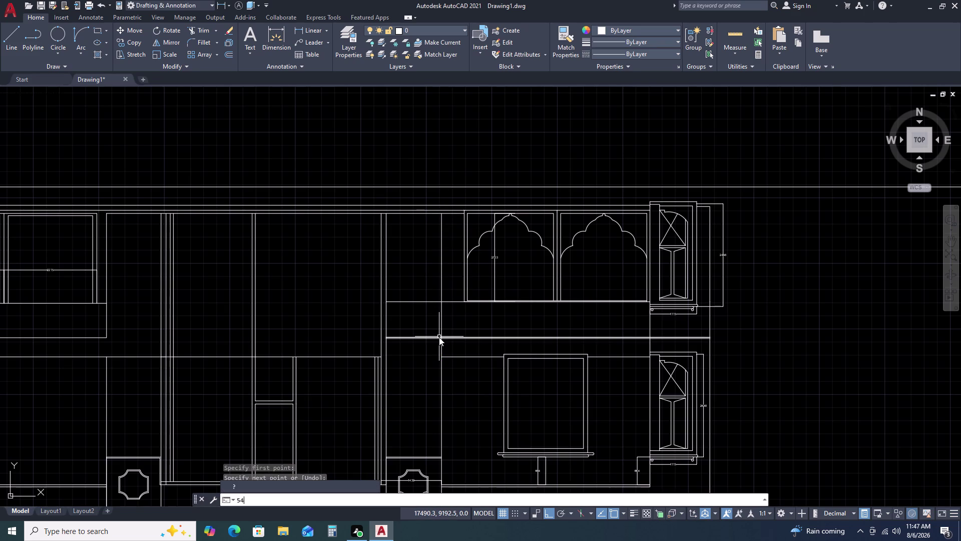
key(BackSpace)
key(BackSpace)
key(BackSpace)
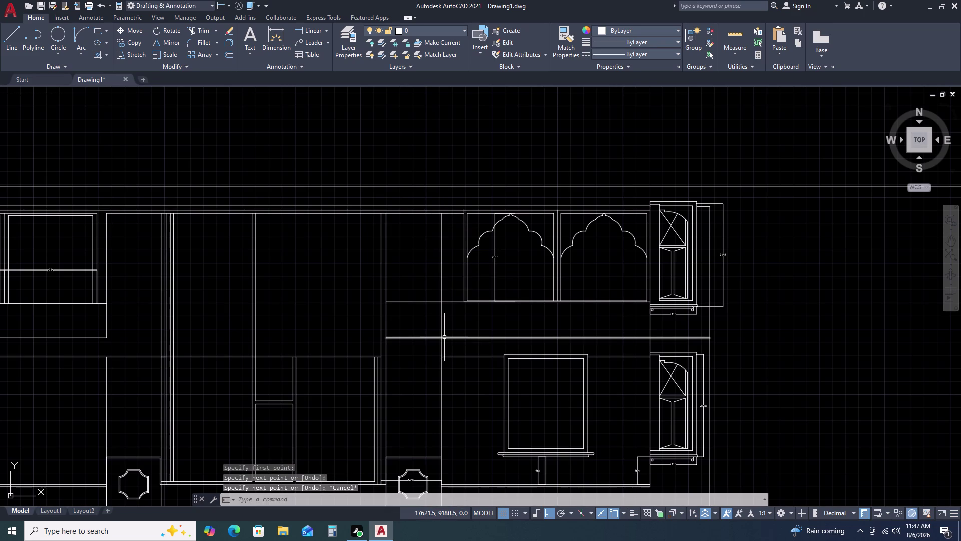
Trim the new line's excess above the floor band.
text(TR)
key(space)
click(478, 309)
click(421, 325)
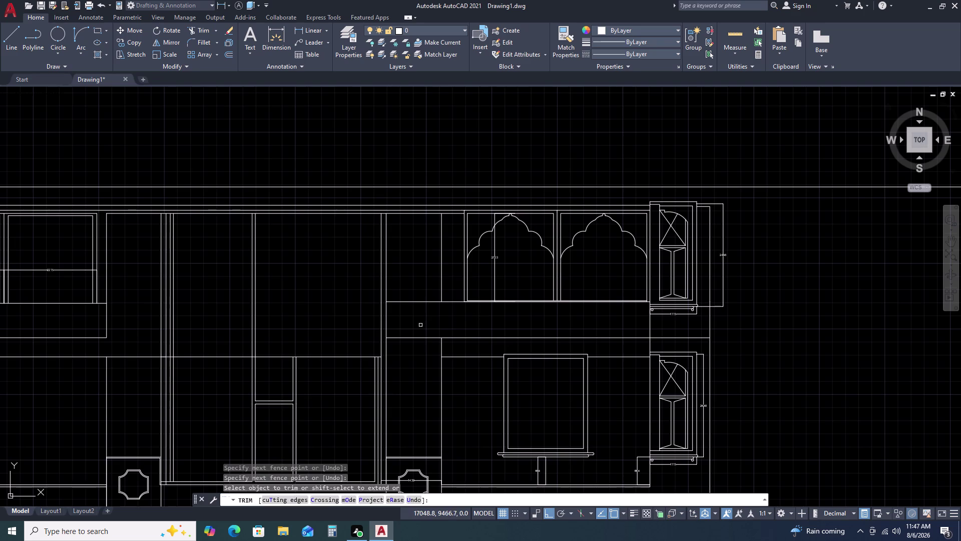
key(Escape)
key(space)
click(464, 343)
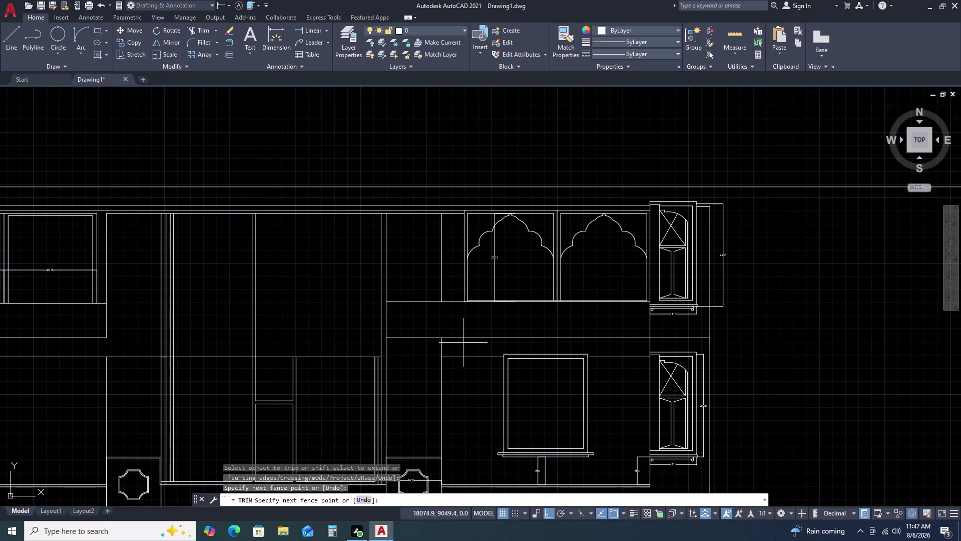
click(432, 345)
key(Escape)
scroll(down, 3)
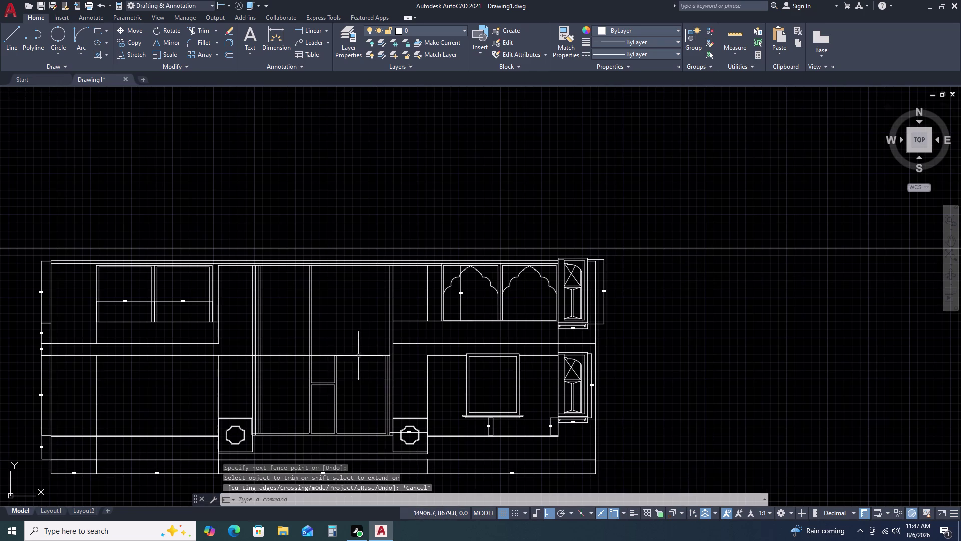
middle_drag(341, 345, 403, 347)
middle_drag(404, 348, 412, 347)
middle_click(449, 347)
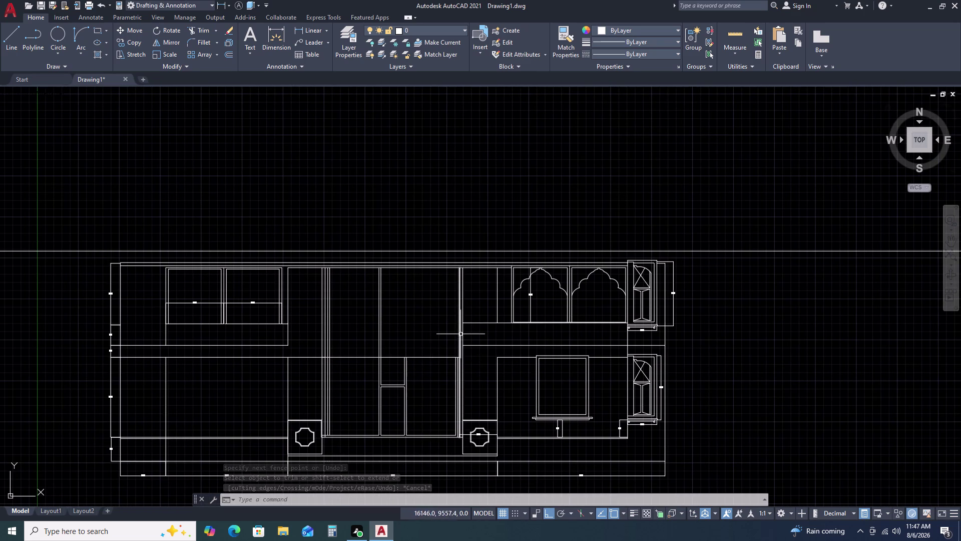
scroll(up, 3)
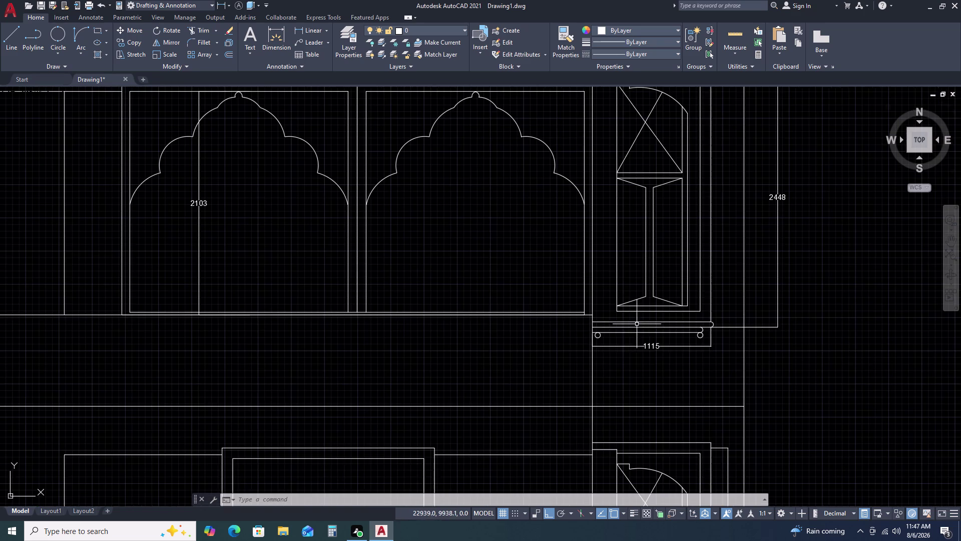
scroll(down, 3)
middle_click(306, 380)
middle_drag(343, 369, 370, 364)
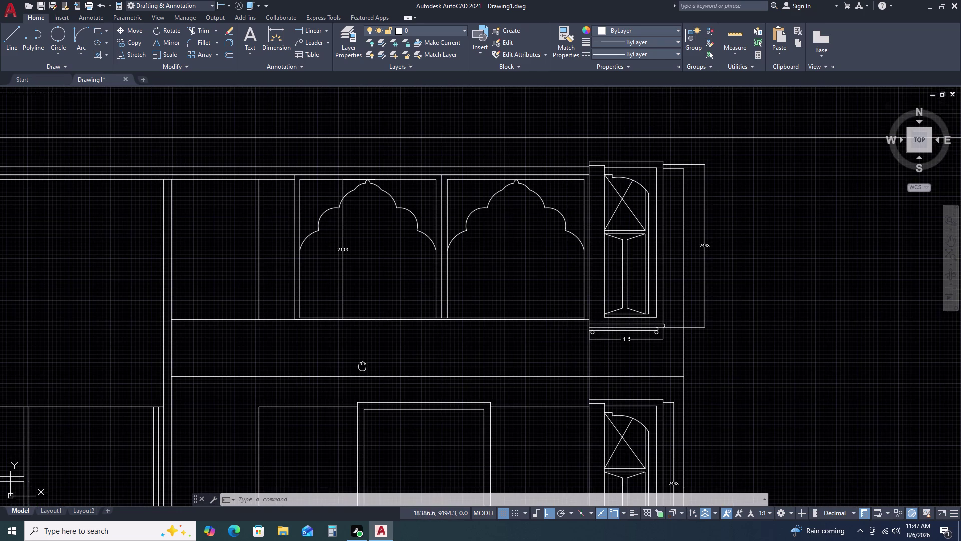
middle_drag(370, 365, 438, 357)
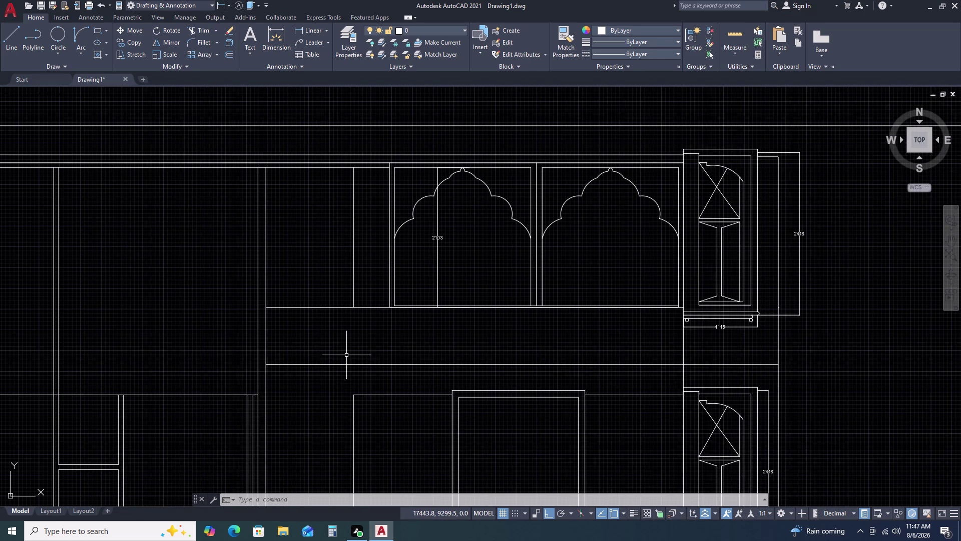
scroll(down, 3)
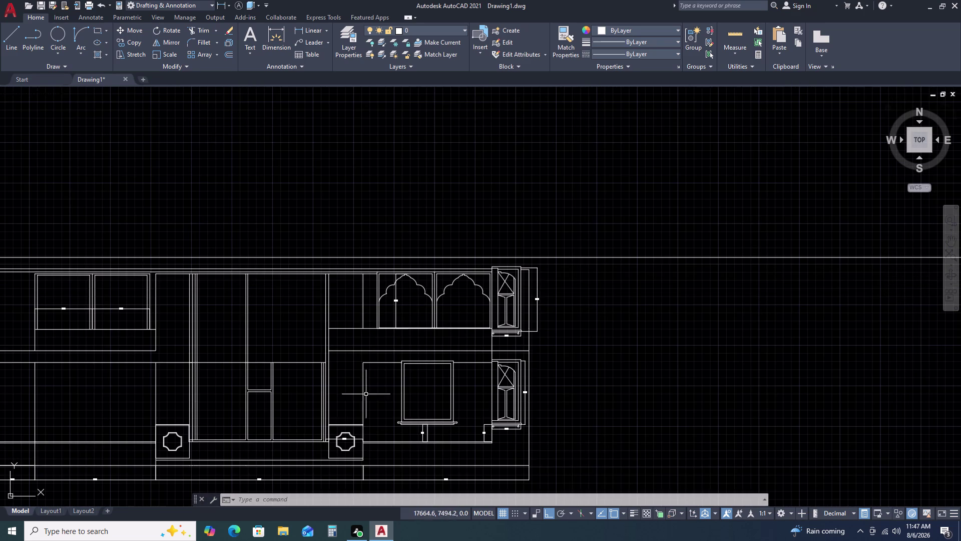
scroll(up, 3)
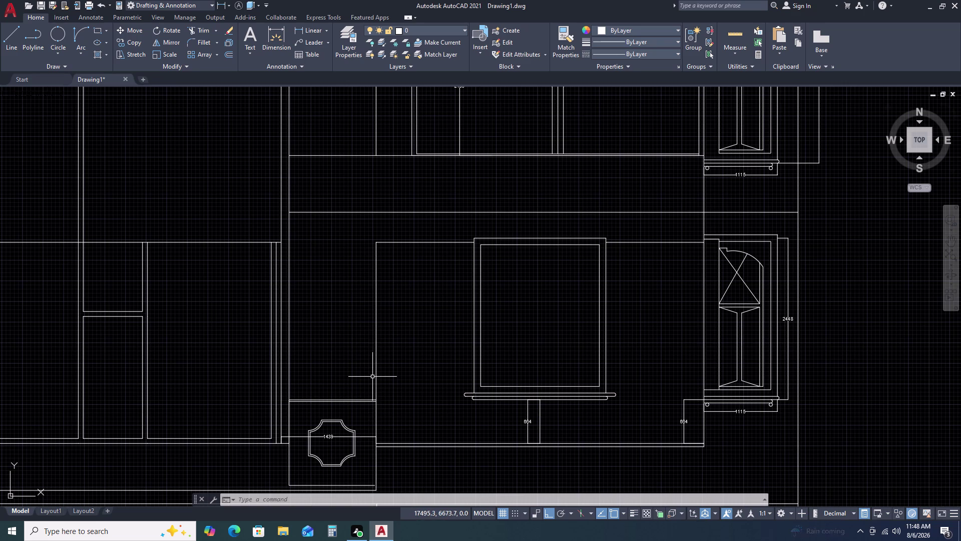
key(e)
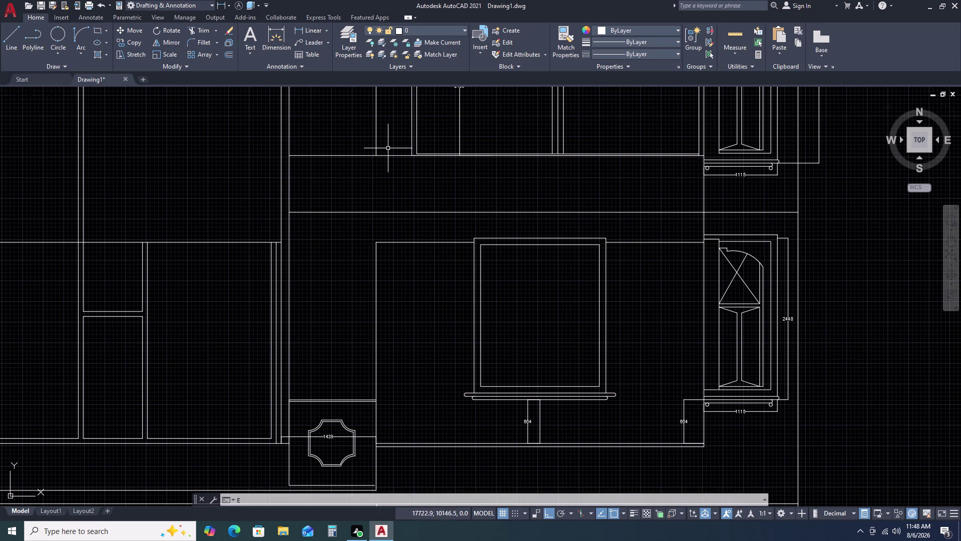
key(x)
key(space)
click(373, 140)
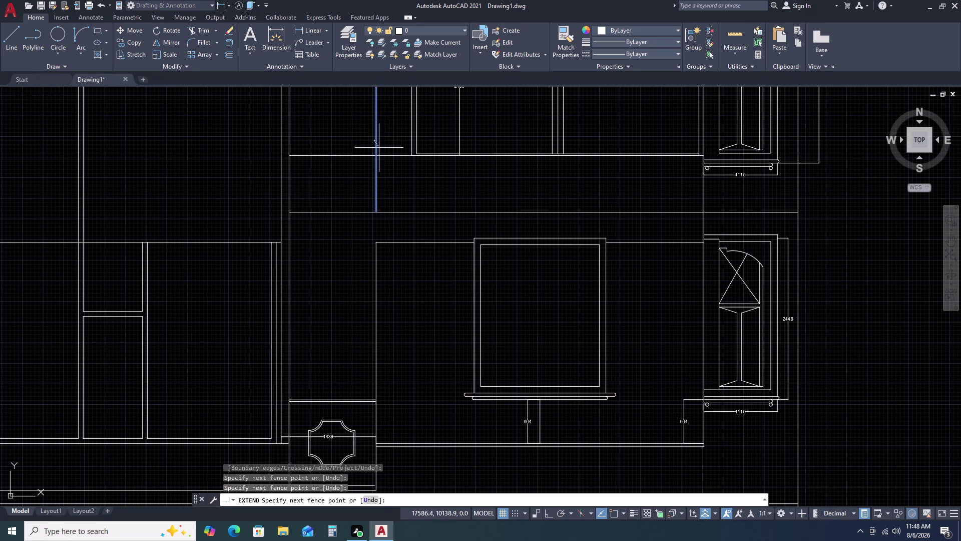
click(379, 147)
click(374, 144)
click(382, 146)
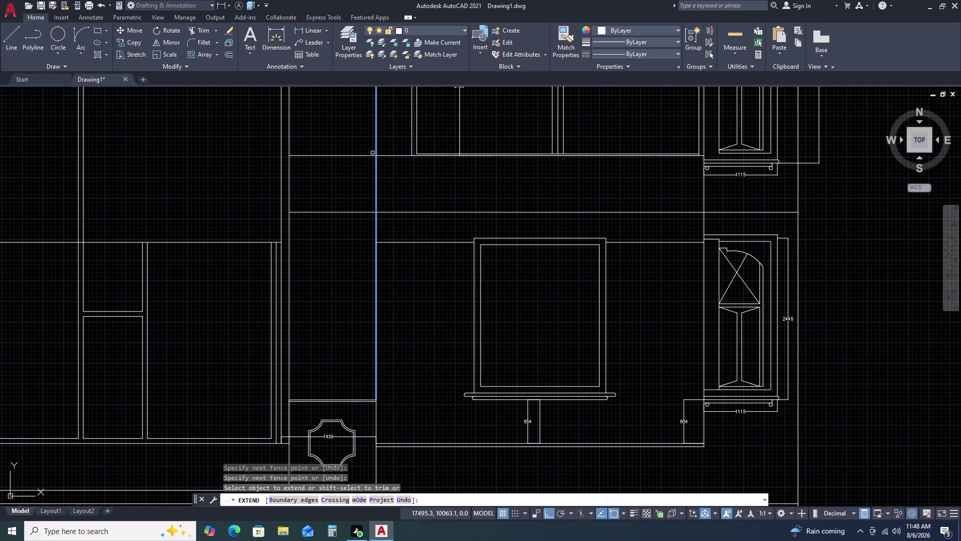
key(Escape)
scroll(down, 3)
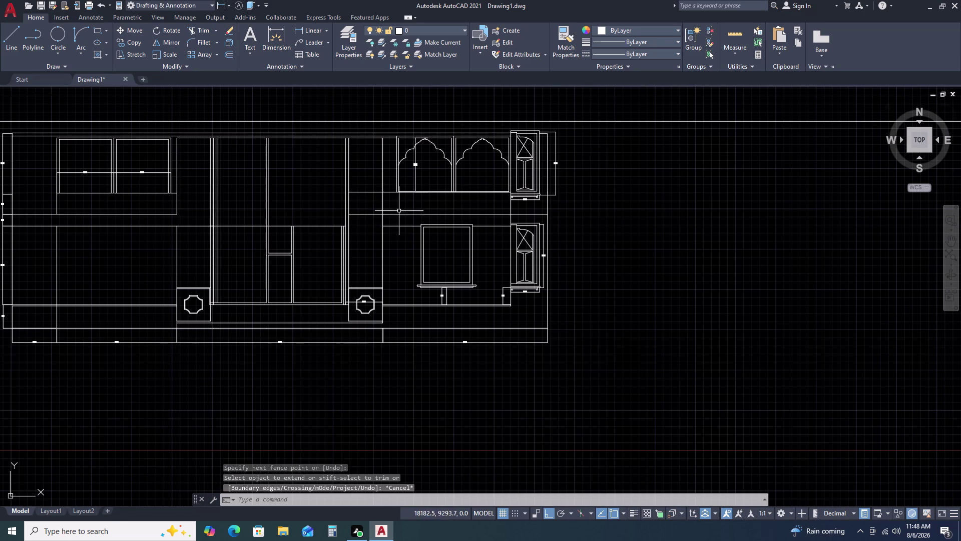
middle_drag(393, 197, 415, 223)
middle_drag(417, 225, 425, 232)
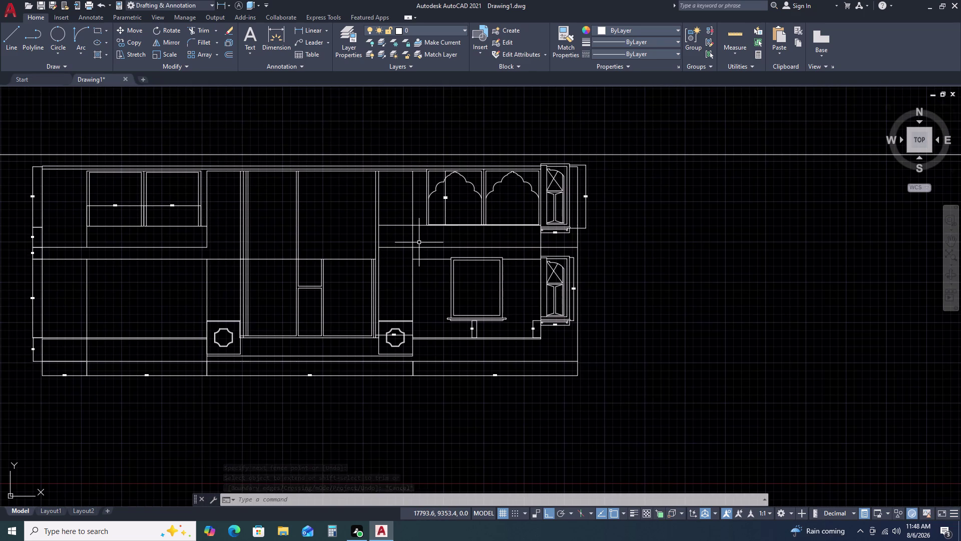
scroll(up, 3)
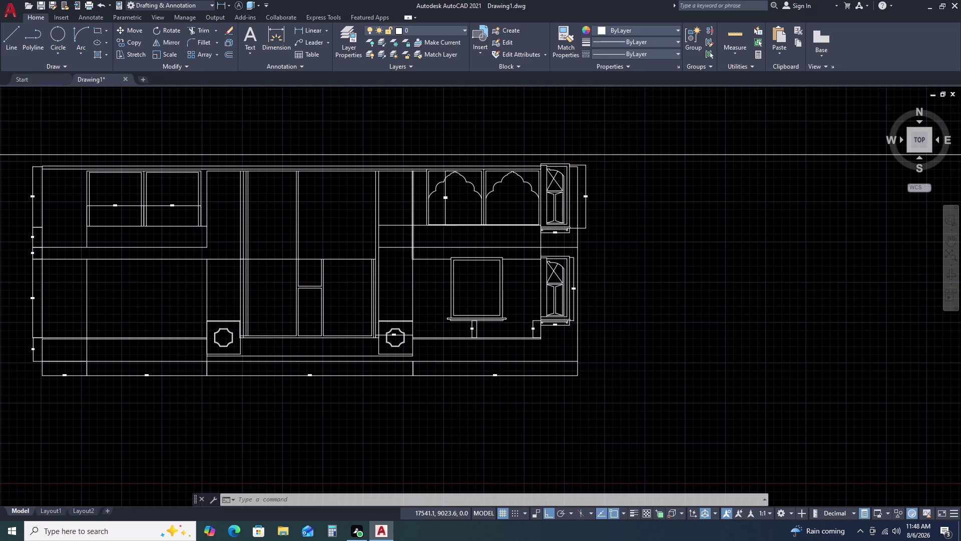
text(TR)
key(space)
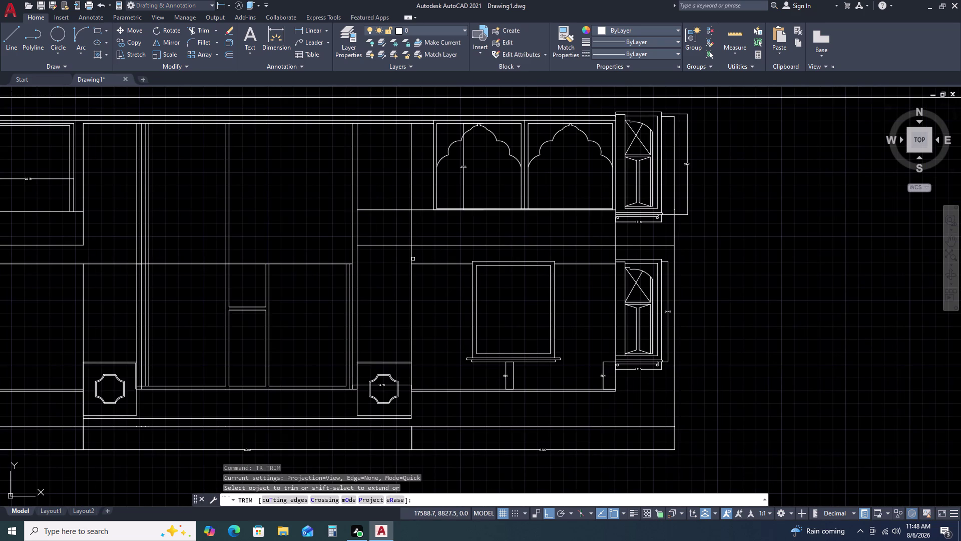
click(411, 253)
key(Escape)
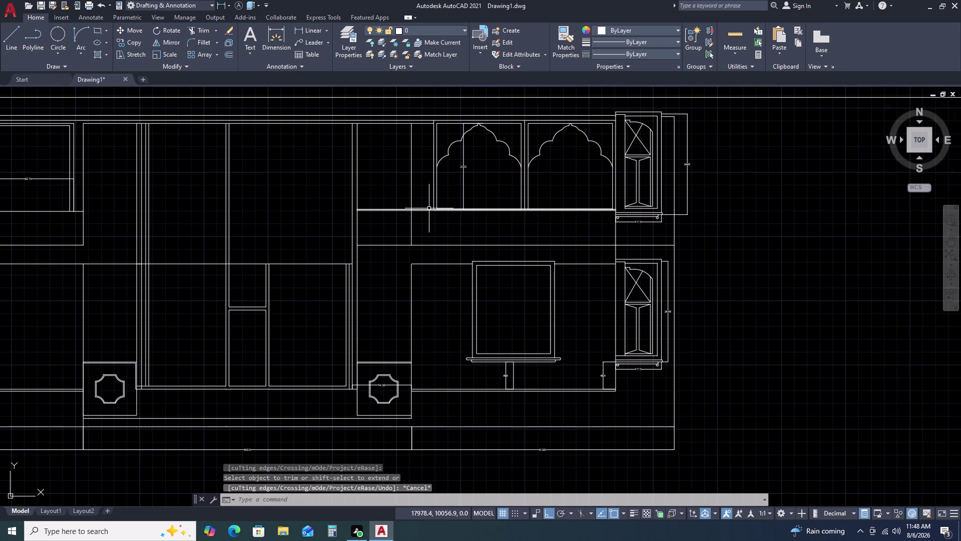
scroll(up, 3)
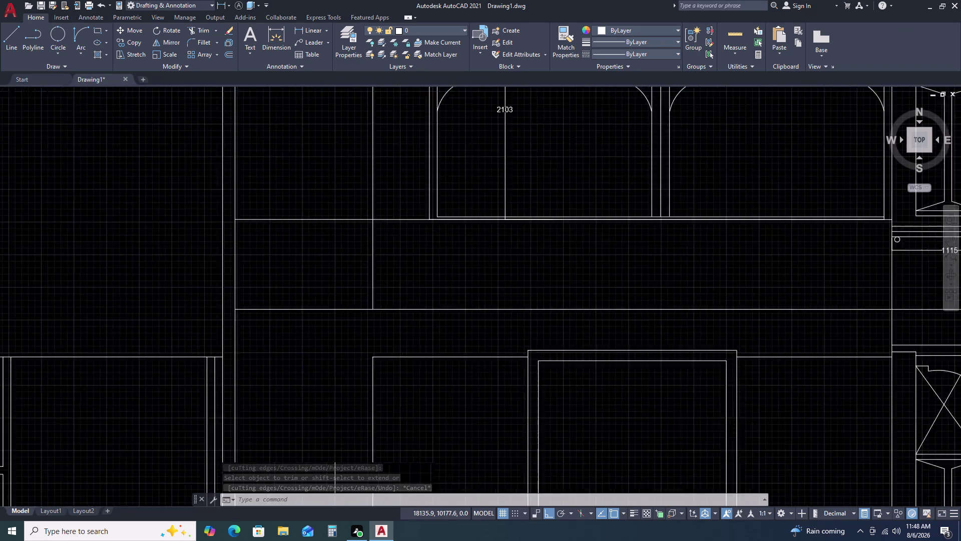
middle_drag(522, 231, 443, 232)
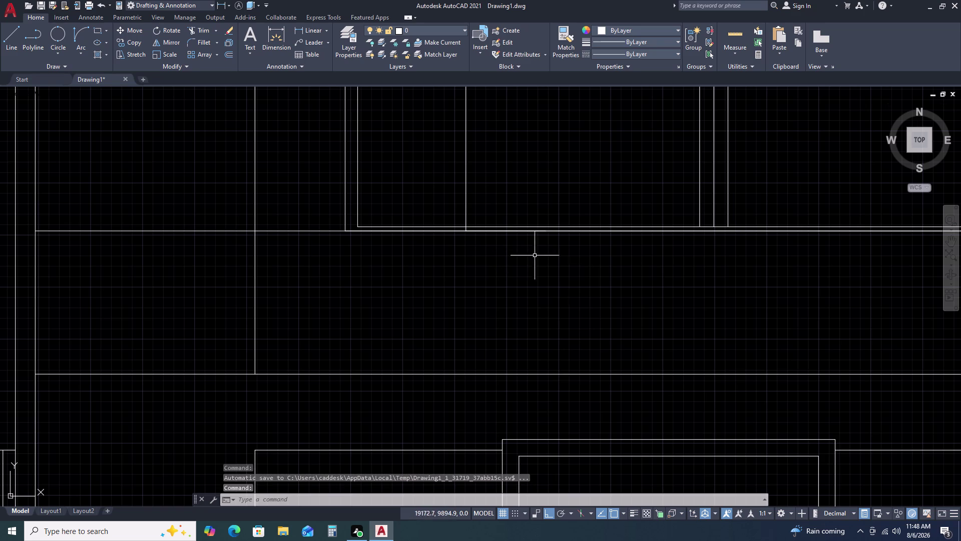
Delete the 4355.1-long duplicate horizontal line under the upper window frames.
scroll(down, 3)
scroll(up, 3)
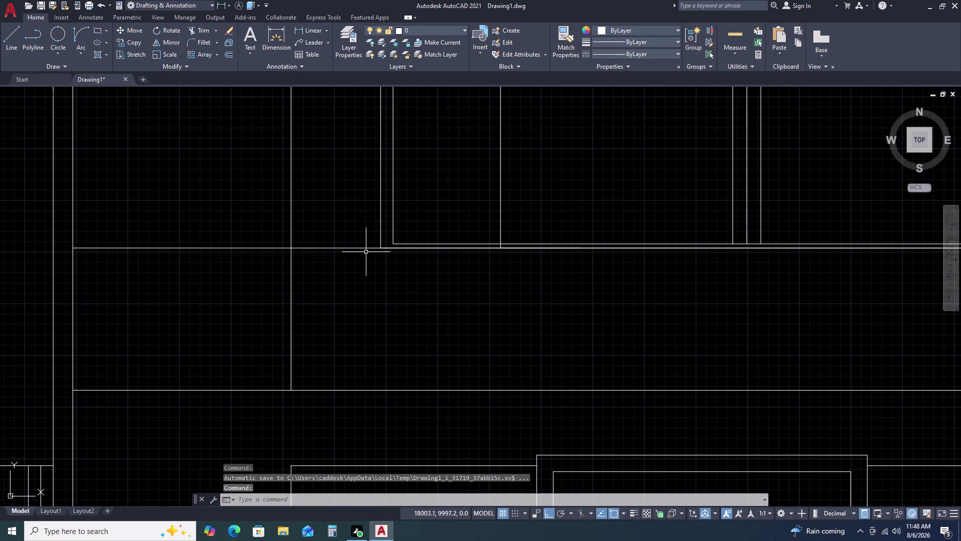
click(425, 248)
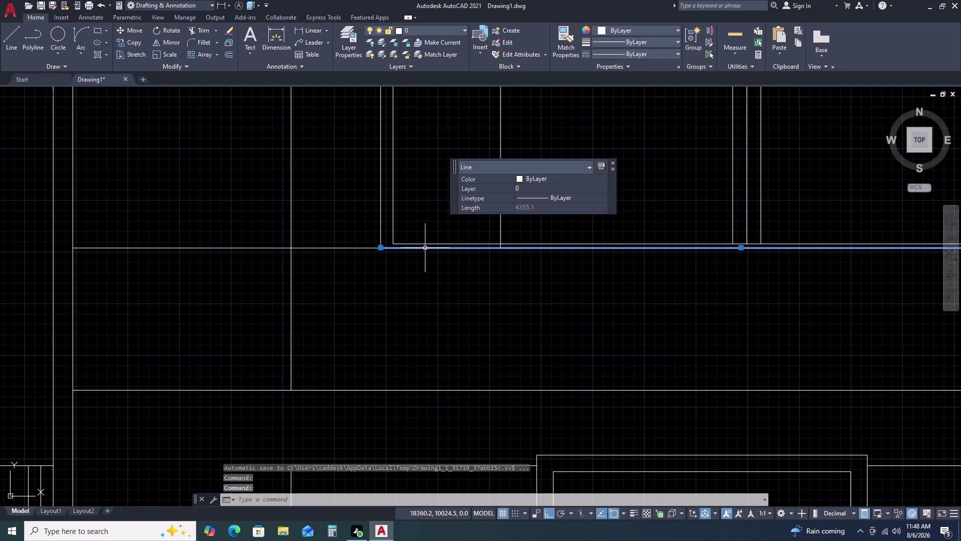
key(Delete)
scroll(down, 3)
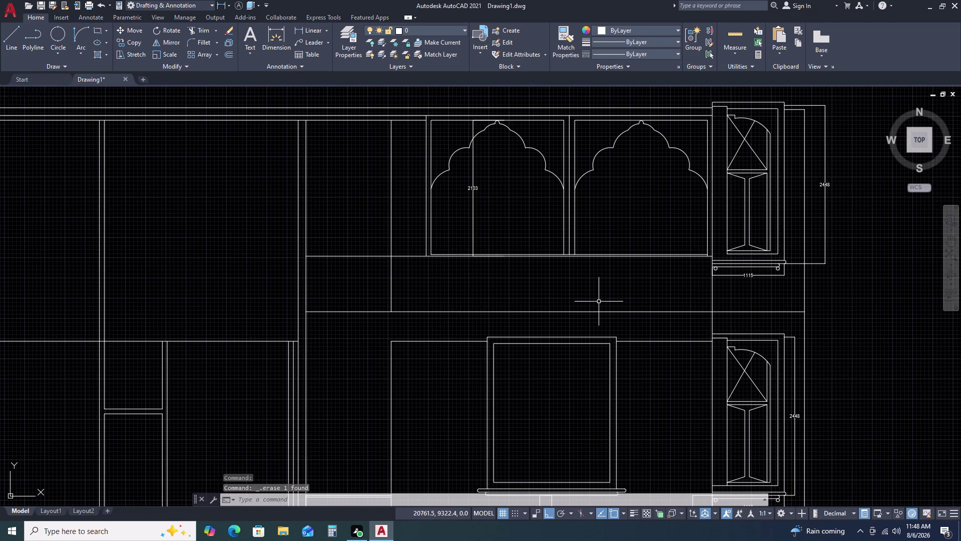
Start an arc, cancel it, and begin a new line instead.
key(a)
text(RC)
key(space)
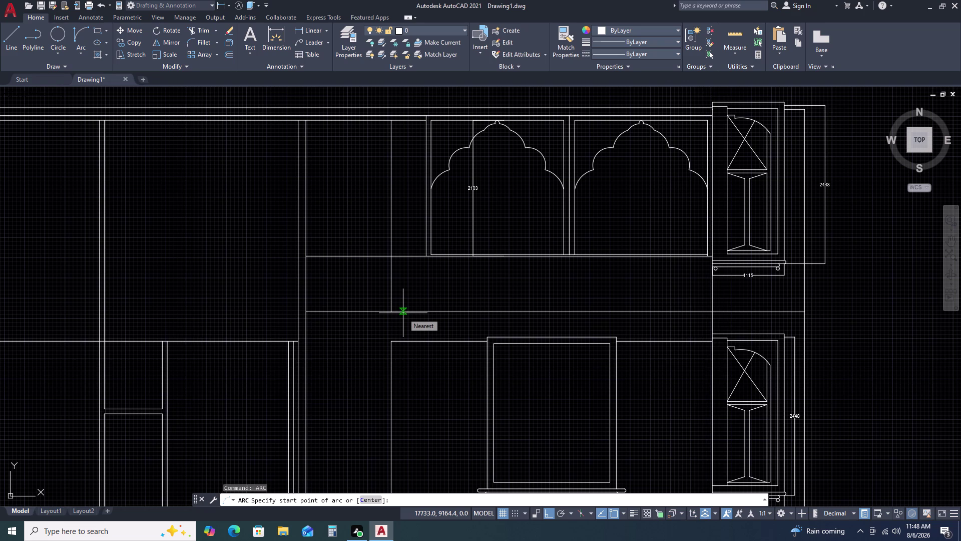
key(Escape)
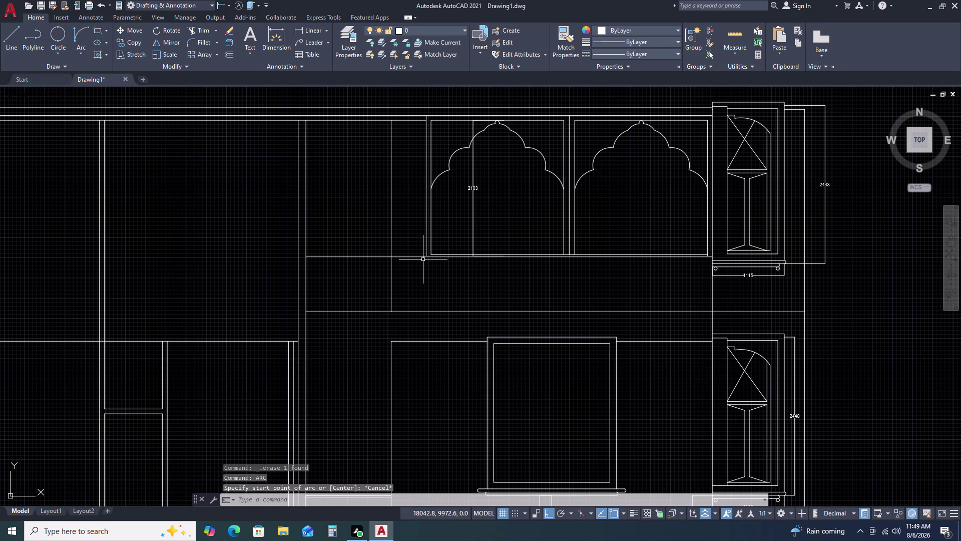
key(l)
key(space)
scroll(up, 3)
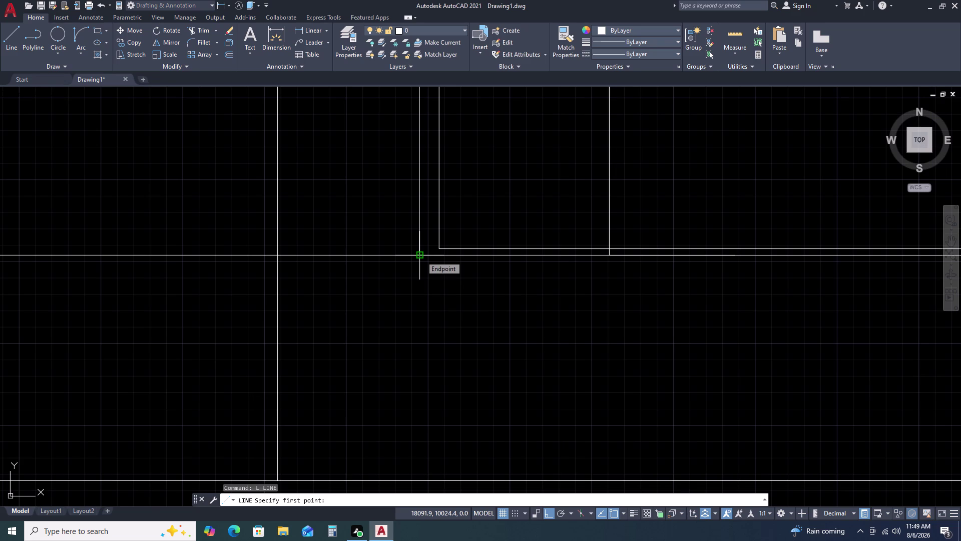
Draw a vertical divider line from the outline corner down to the band's lower edge.
click(422, 255)
scroll(down, 3)
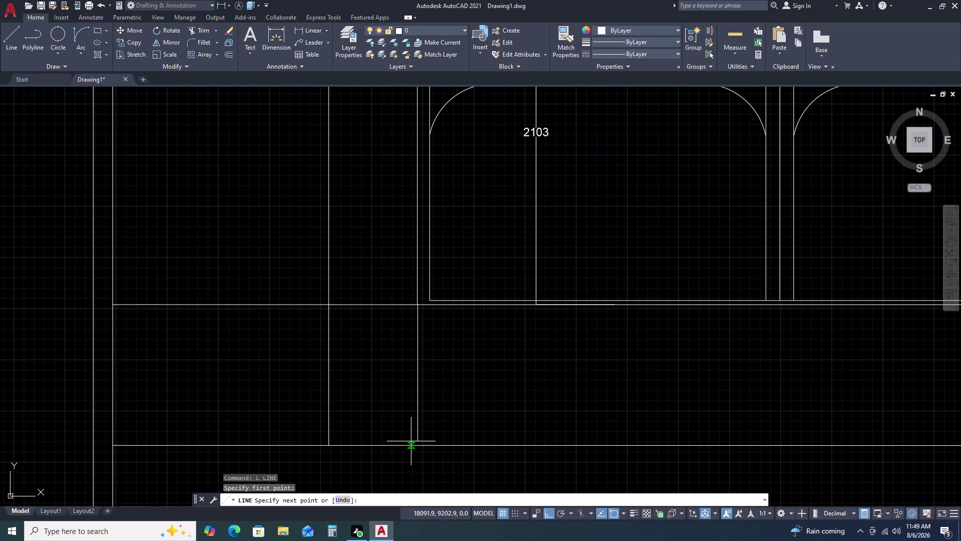
click(416, 446)
key(Escape)
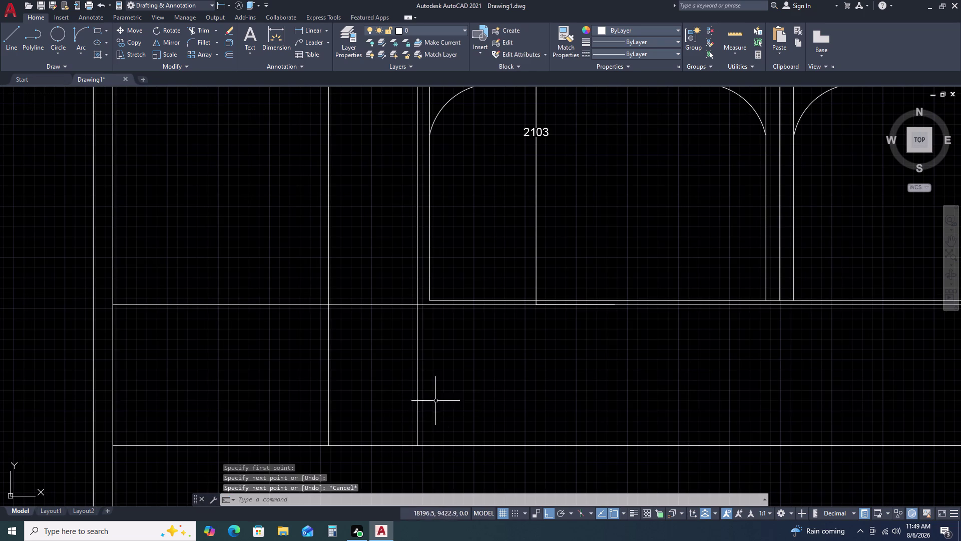
key(Escape)
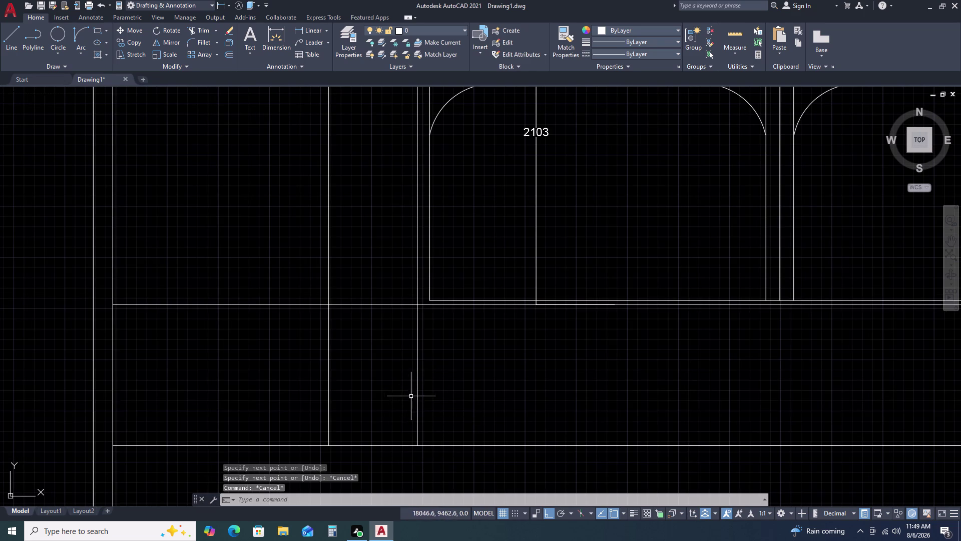
Place a 542 linear dimension from the band's left end to the new divider.
text(DLI)
key(space)
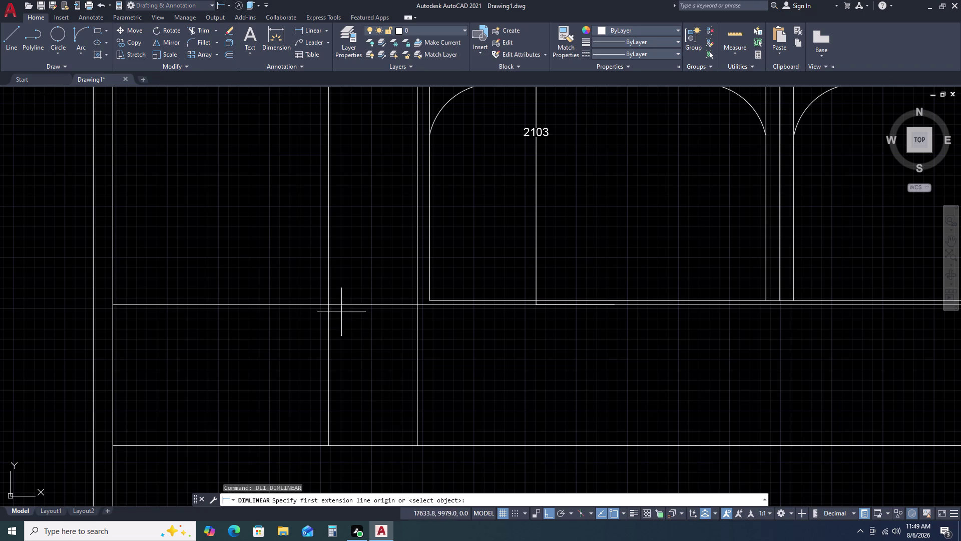
click(326, 306)
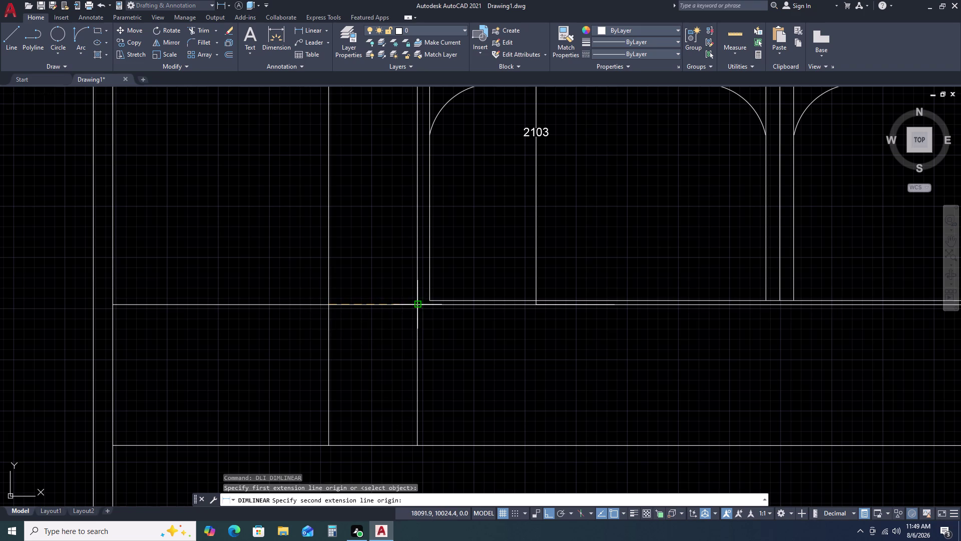
click(419, 305)
click(405, 324)
Add a second 542 linear dimension at the band's right end.
scroll(down, 3)
middle_drag(738, 395, 664, 379)
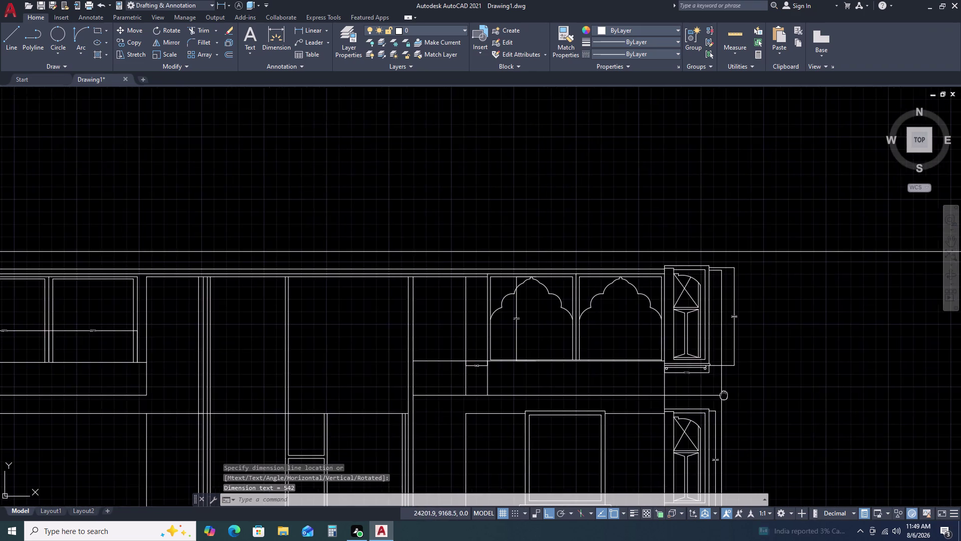
middle_drag(664, 380, 641, 365)
key(space)
scroll(up, 3)
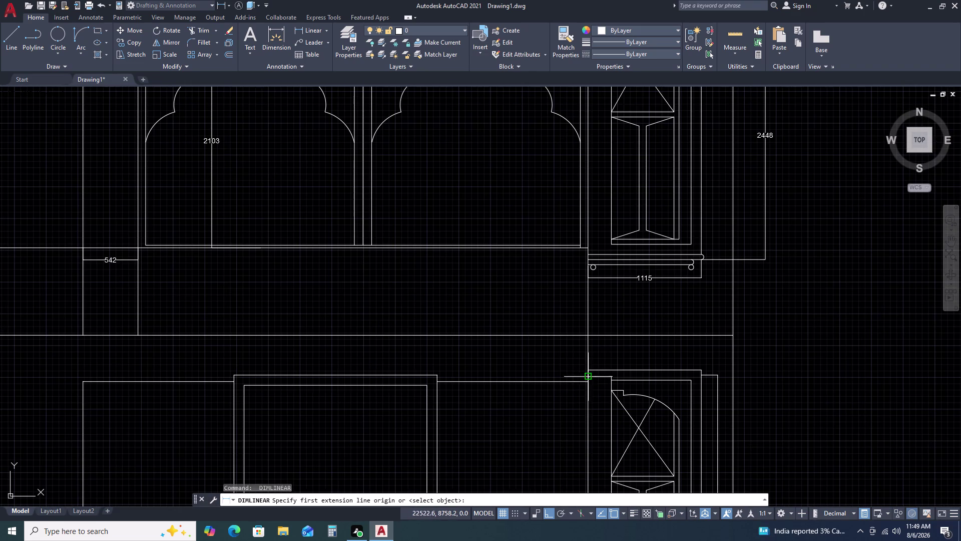
click(587, 336)
key(5)
key(4)
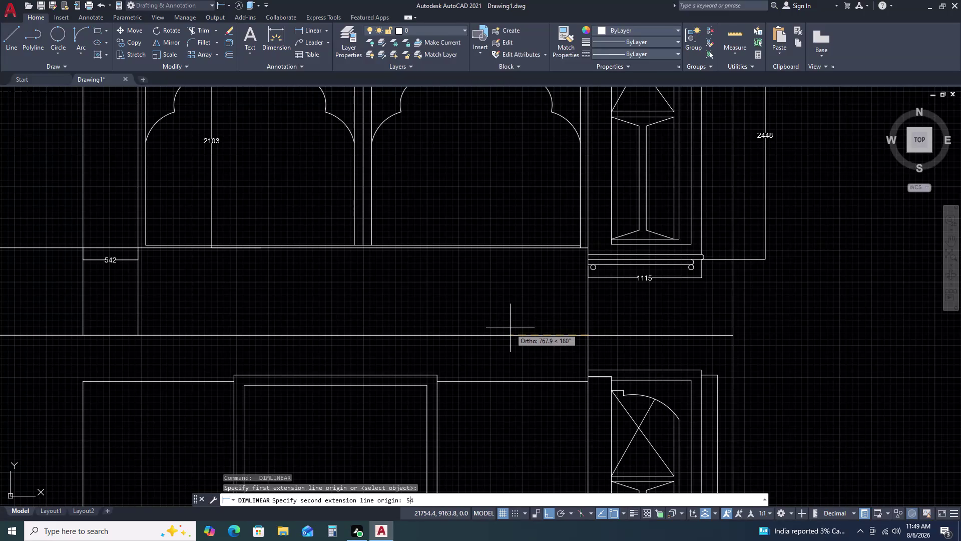
key(3)
key(BackSpace)
text(2)
key(space)
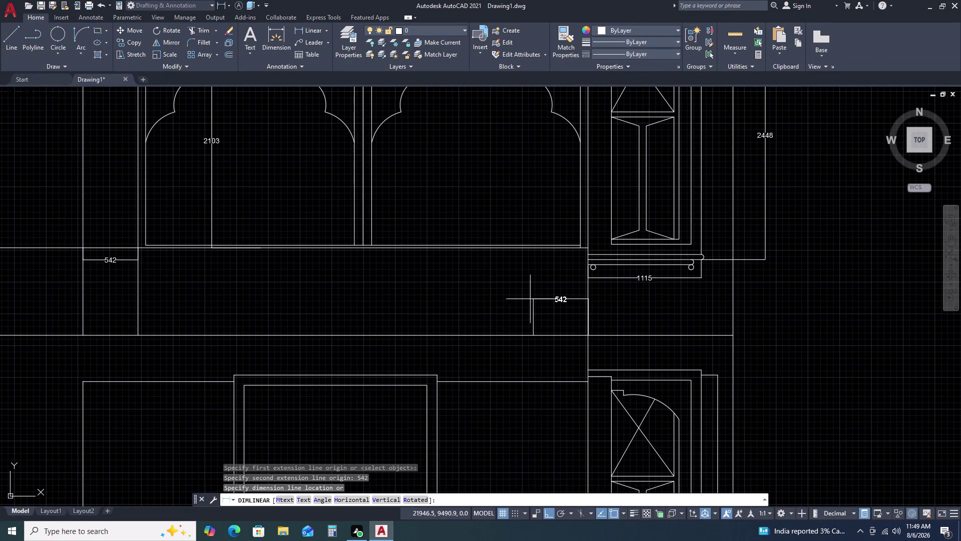
click(533, 250)
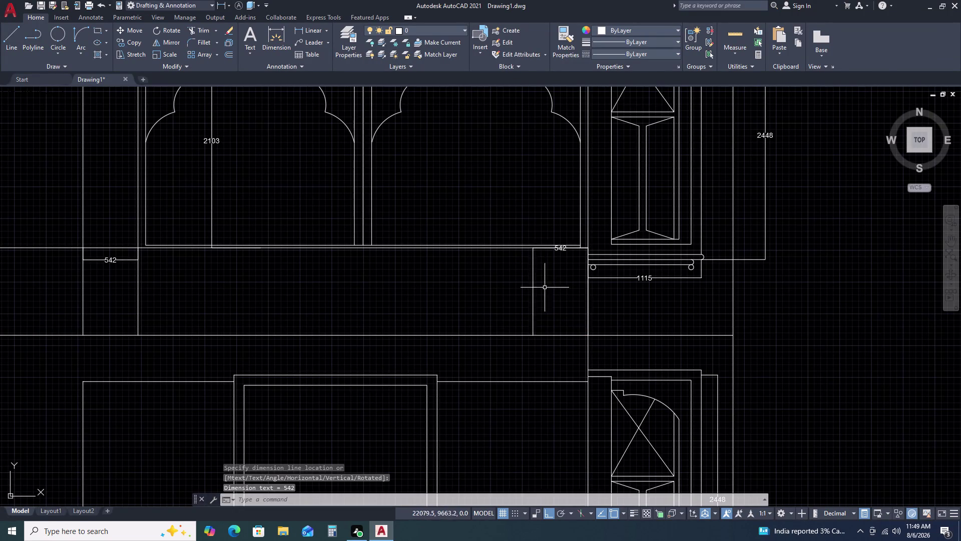
scroll(down, 3)
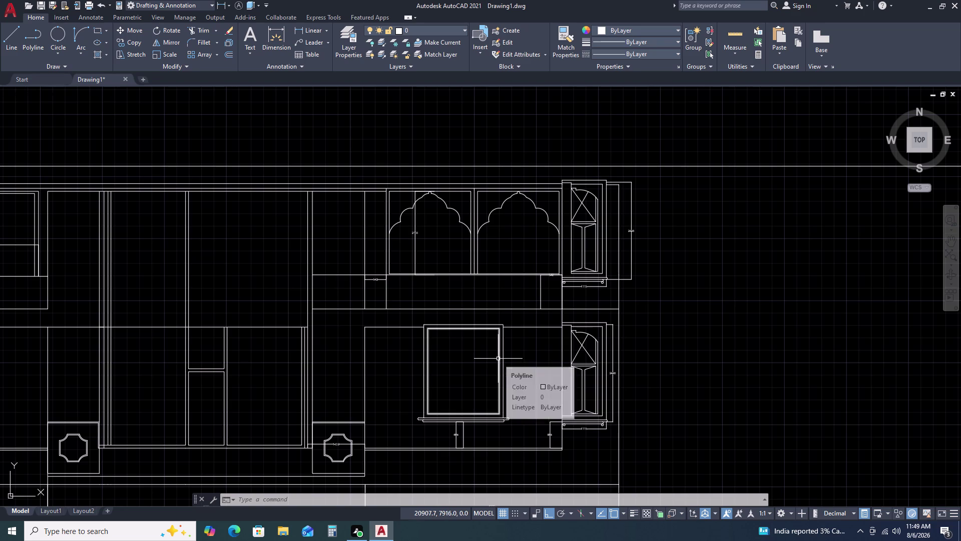
Zoom and pan around the elevation to inspect its base.
scroll(down, 3)
scroll(up, 3)
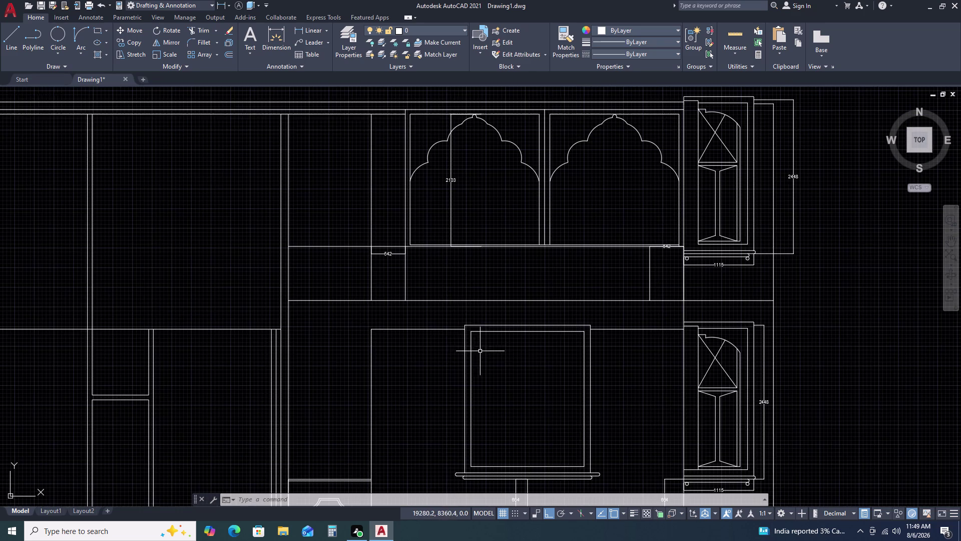
middle_drag(517, 355, 525, 351)
middle_drag(527, 349, 535, 338)
scroll(down, 3)
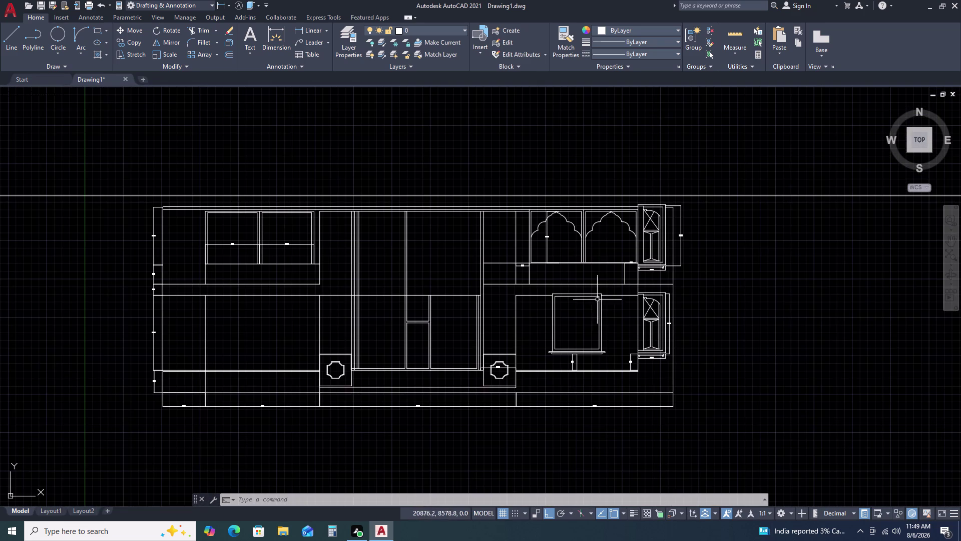
scroll(up, 3)
middle_drag(507, 406, 523, 353)
middle_drag(524, 350, 525, 342)
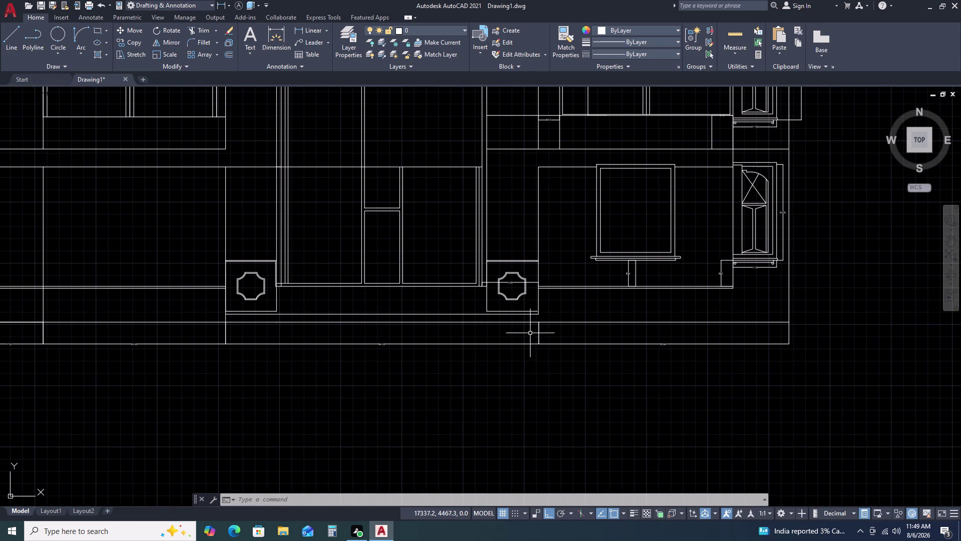
scroll(up, 3)
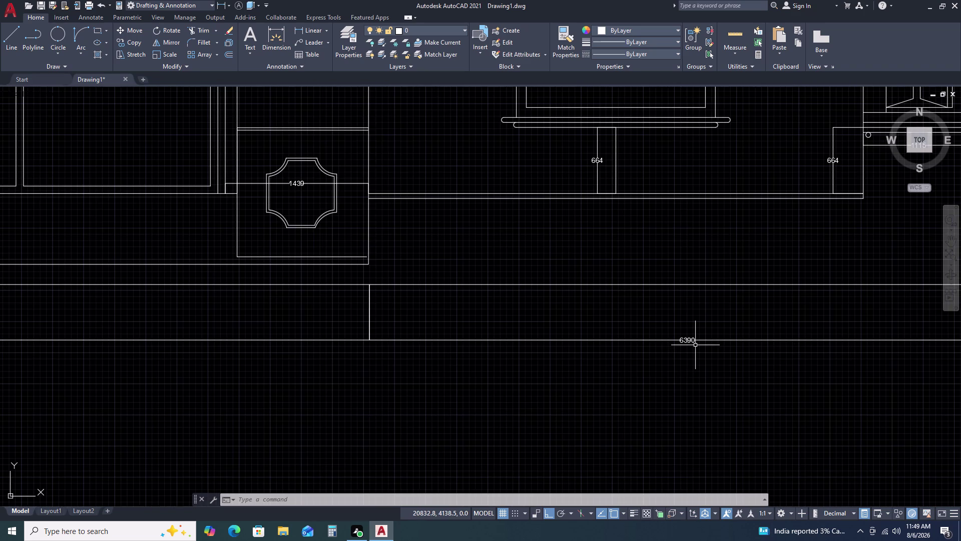
scroll(down, 3)
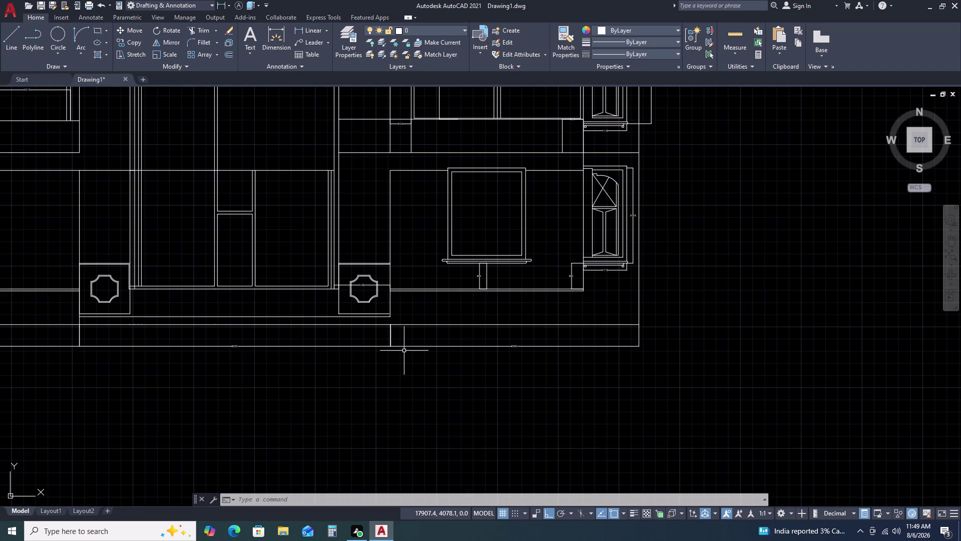
scroll(up, 3)
scroll(down, 3)
scroll(up, 3)
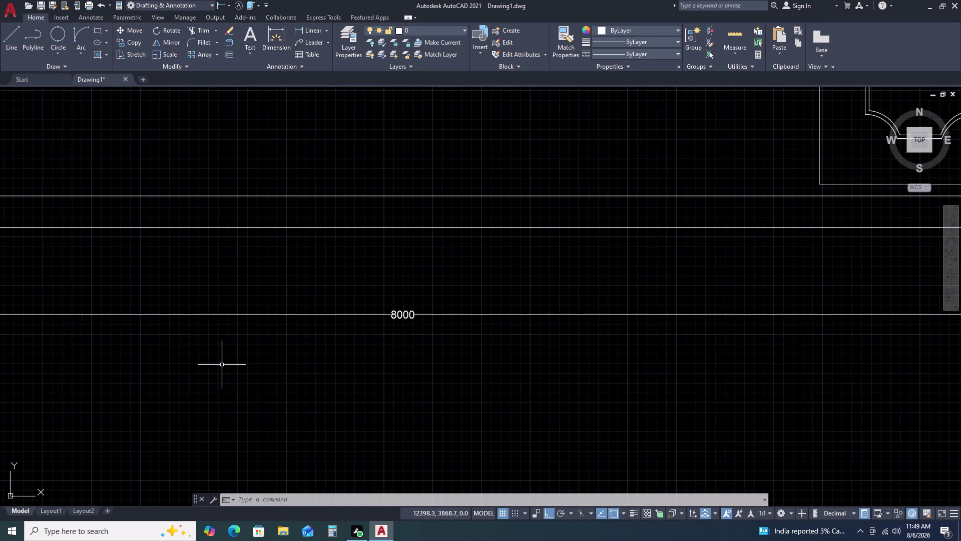
scroll(down, 3)
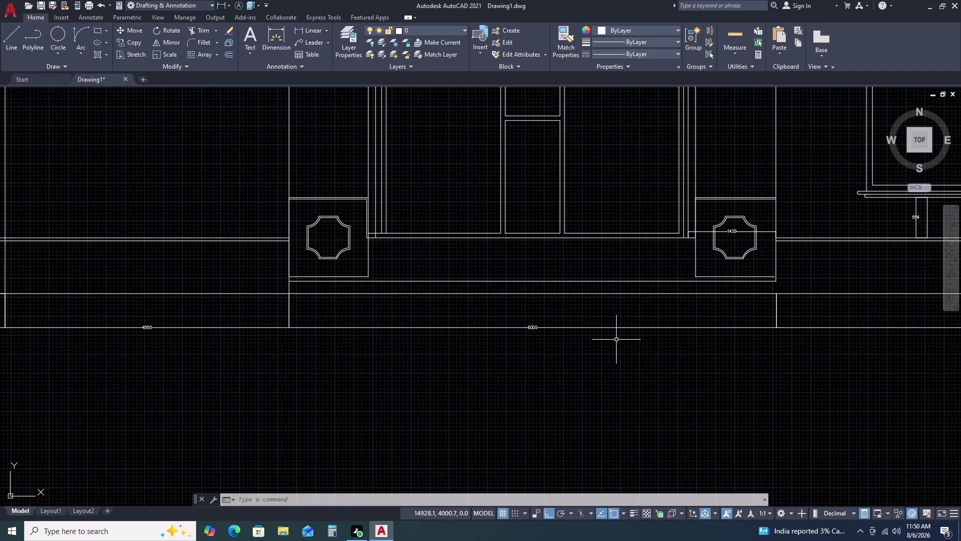
Pan past the 8000 and 6390 base dimensions back to the 542 panel band.
middle_drag(820, 340, 321, 325)
scroll(up, 3)
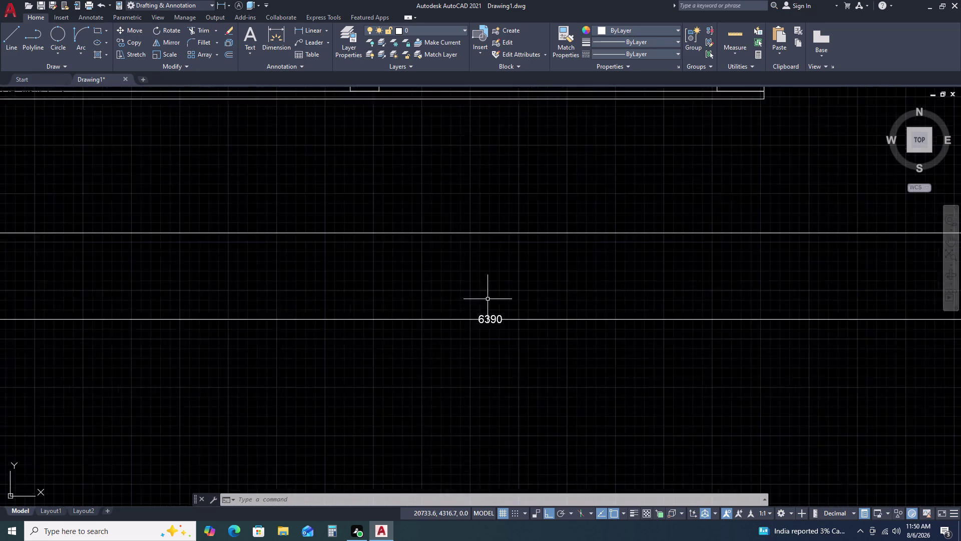
scroll(up, 3)
scroll(down, 3)
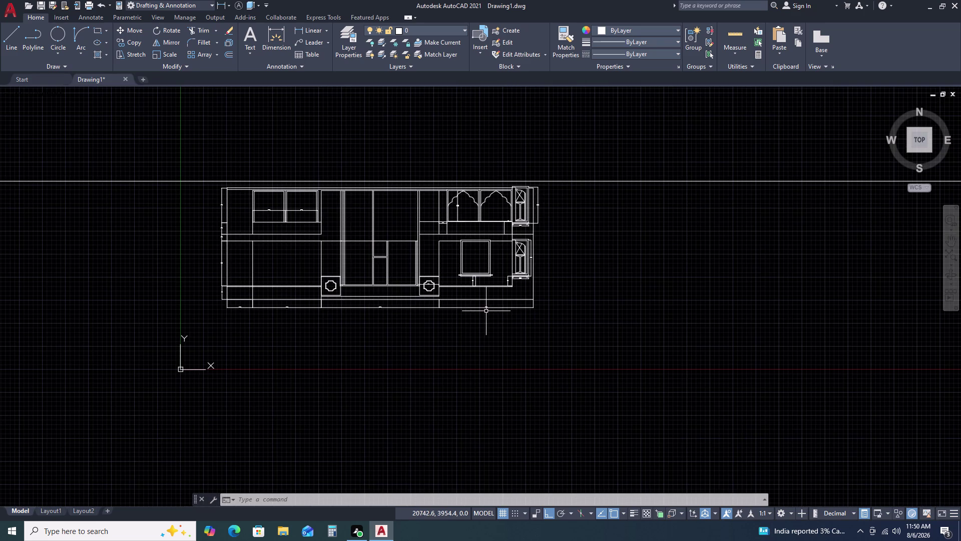
scroll(up, 3)
scroll(down, 3)
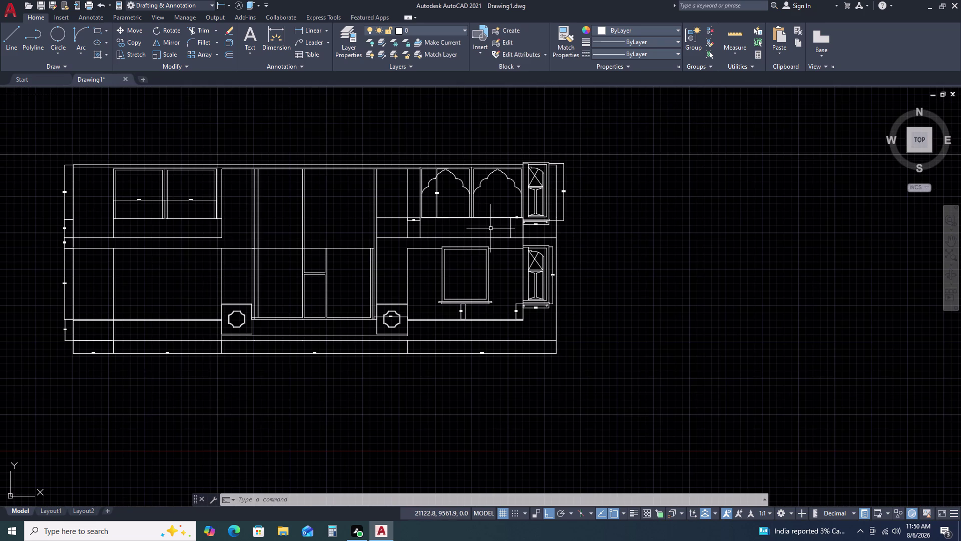
scroll(up, 3)
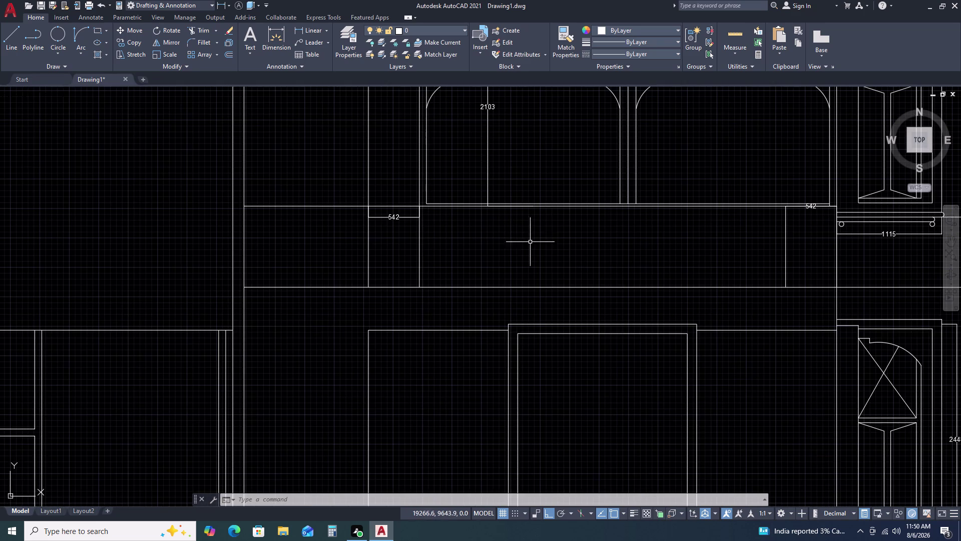
middle_drag(527, 243, 471, 259)
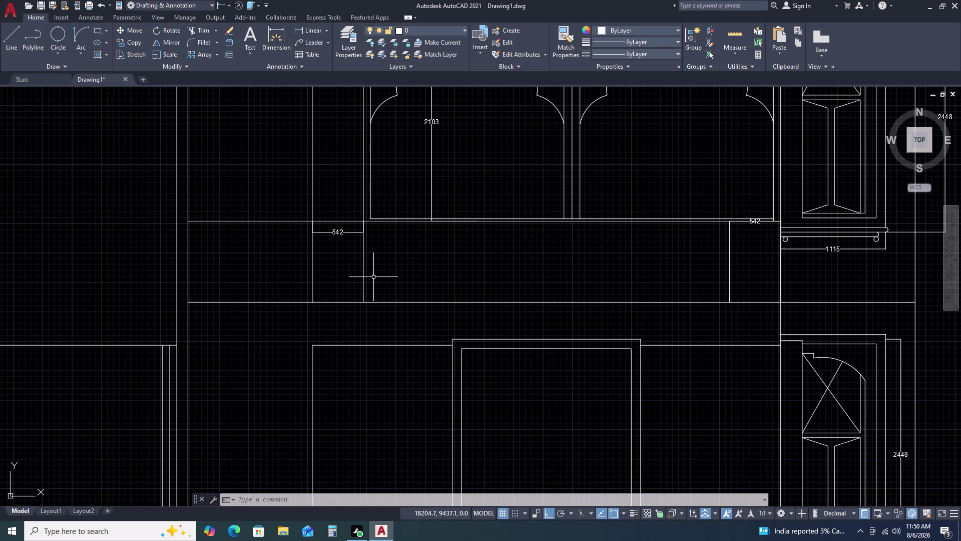
Draw a vertical line up the left side of the 542 panel.
key(l)
key(space)
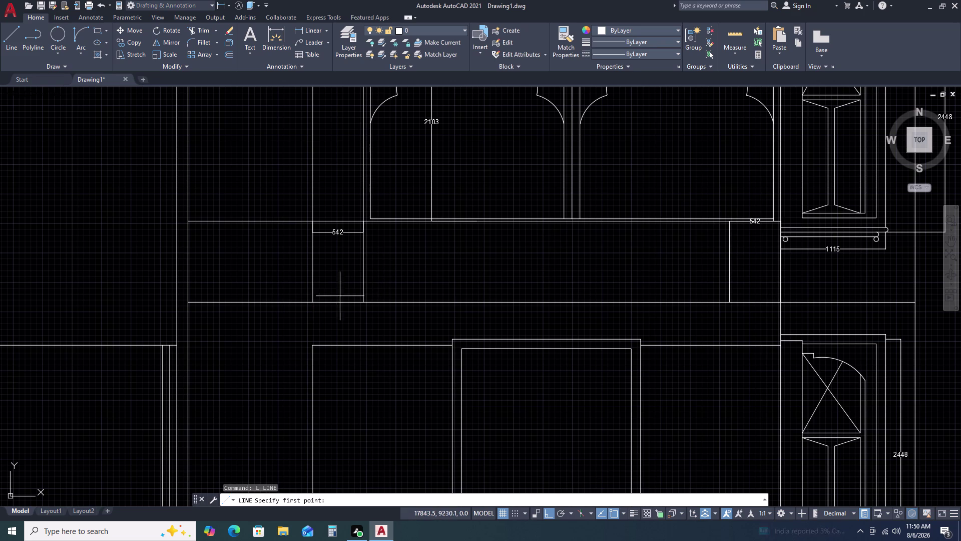
click(363, 300)
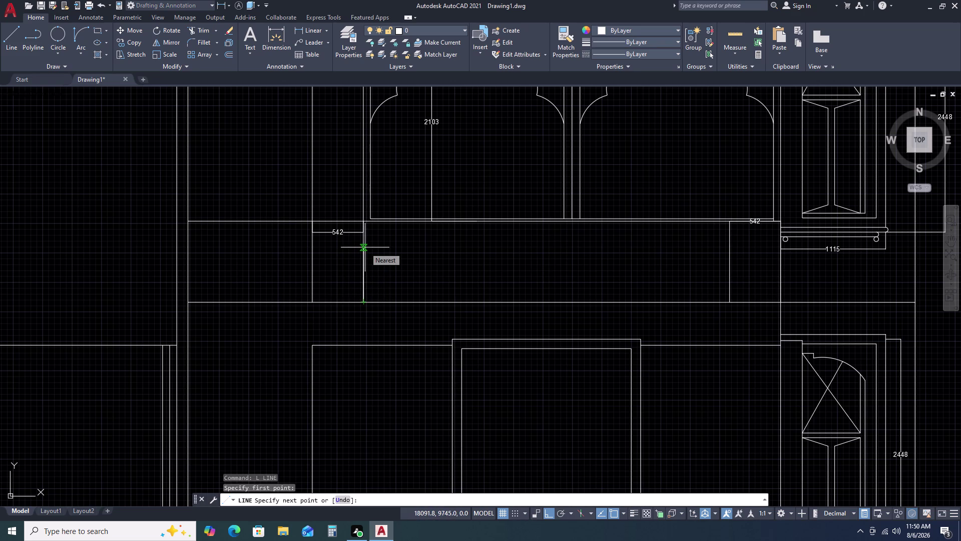
click(361, 221)
key(Escape)
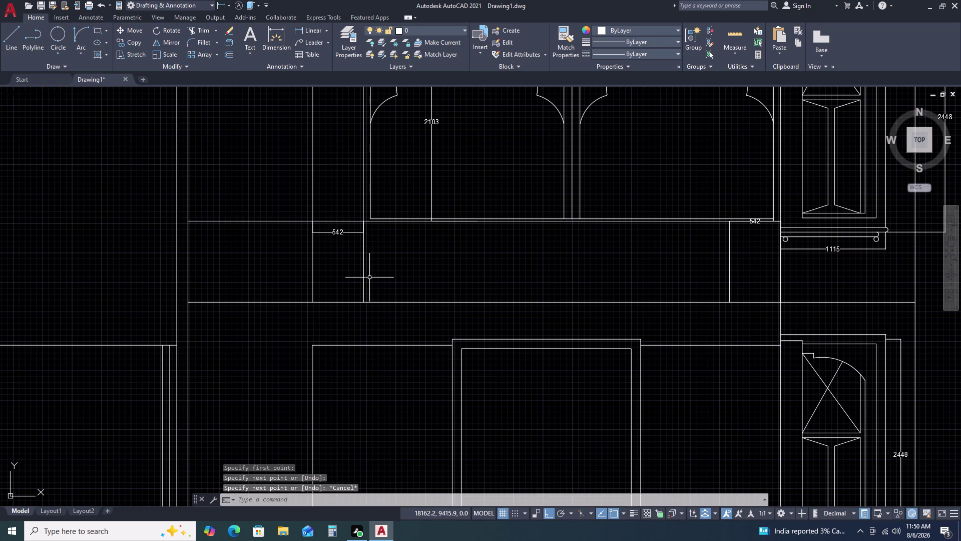
Cancel an offset and delete the extra 860-long vertical line.
click(369, 277)
click(362, 283)
key(o)
key(space)
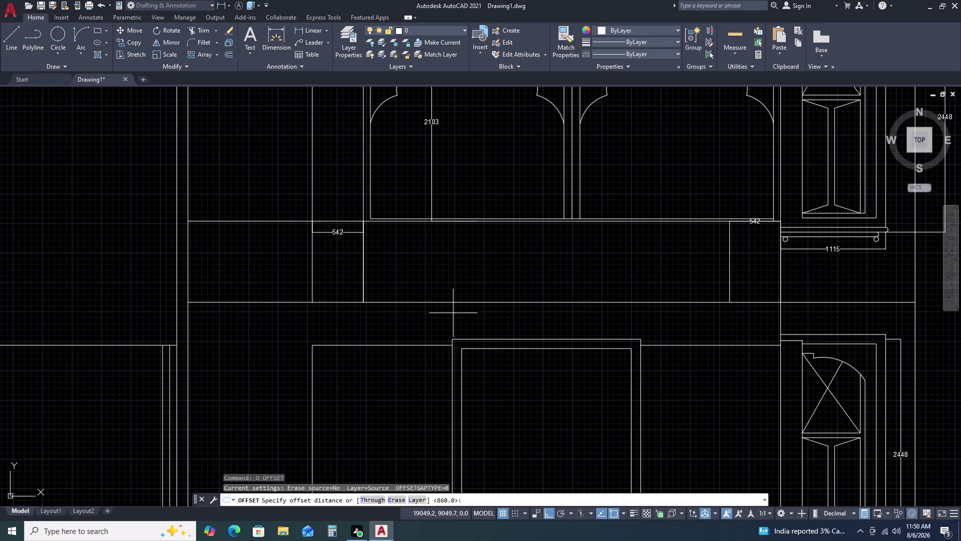
key(Escape)
click(365, 284)
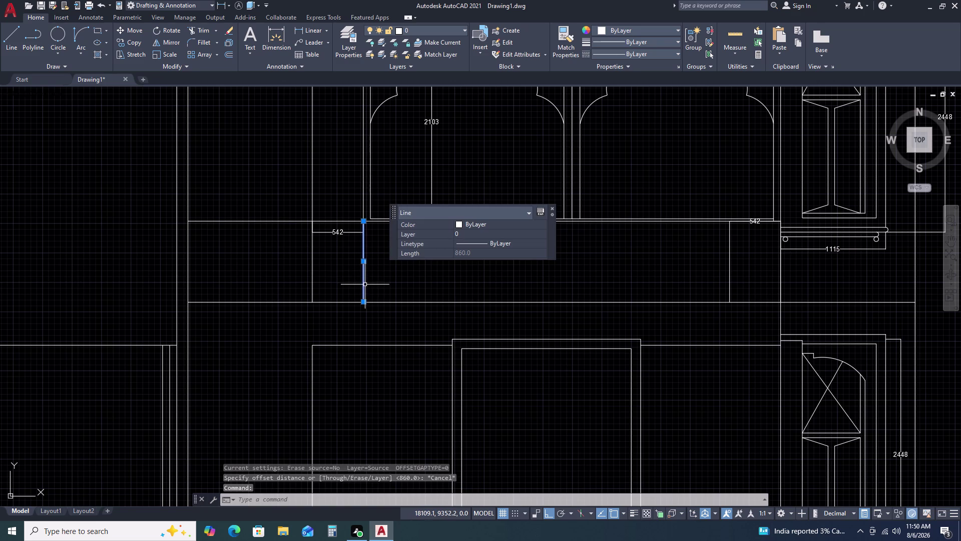
key(Delete)
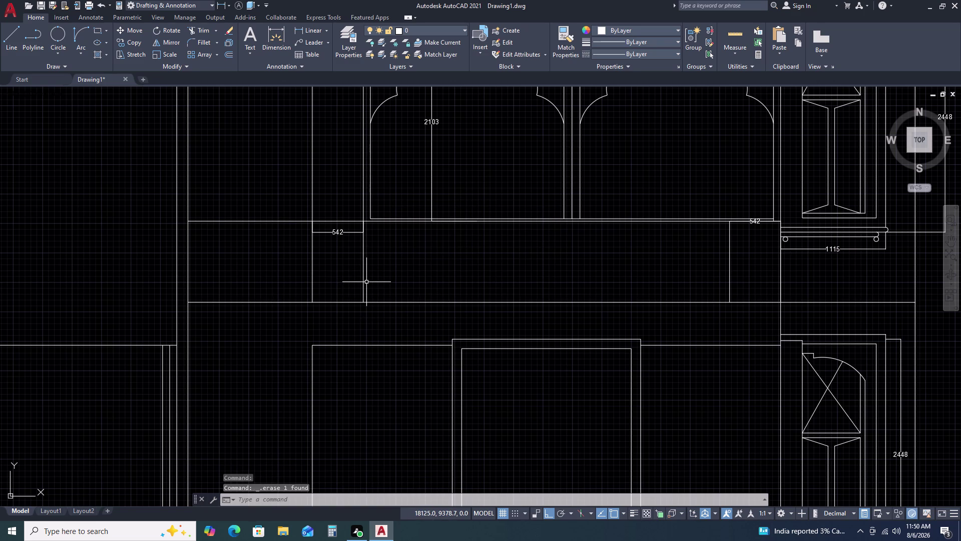
Start a linear dimension across the panel's bottom edge, then abandon it.
text(D)
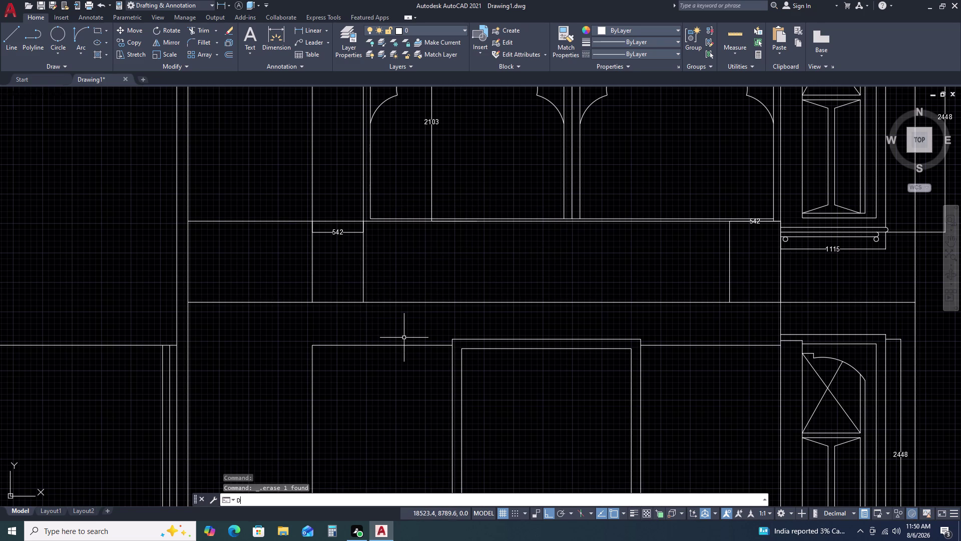
text(LI)
key(space)
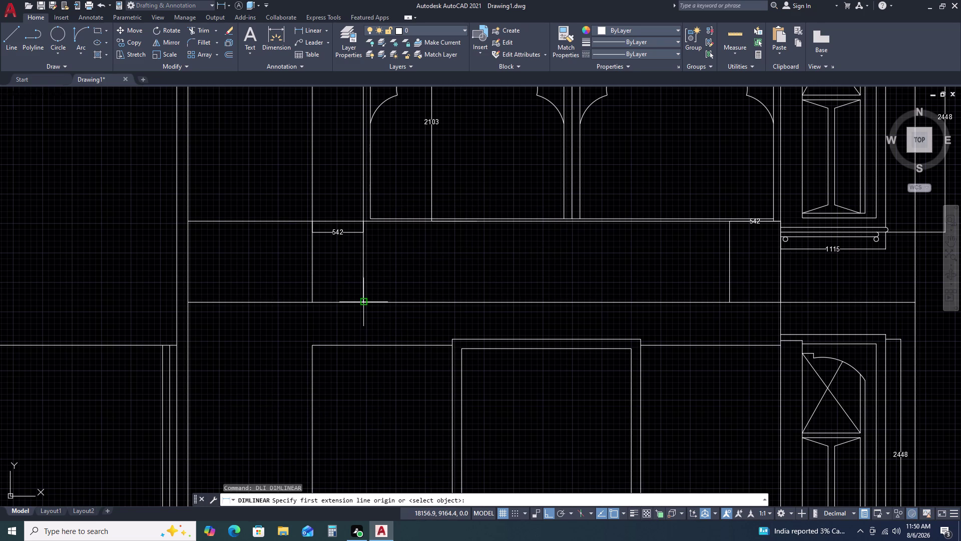
drag(363, 302, 370, 302)
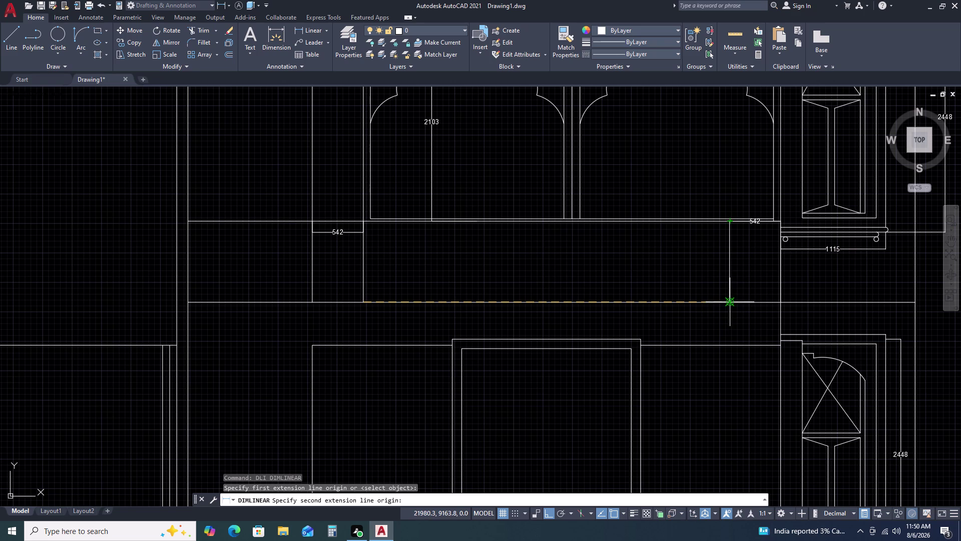
click(728, 302)
key(Escape)
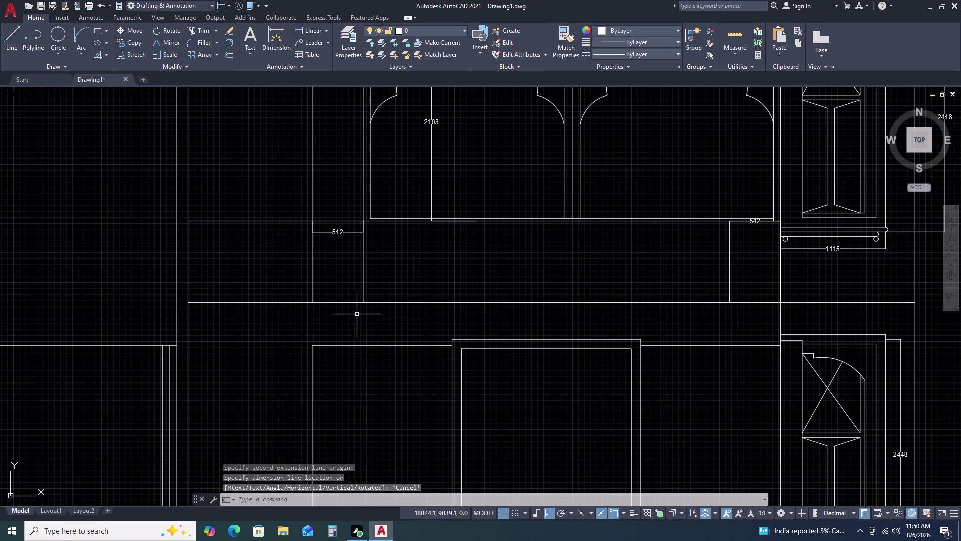
Draw a 3888.5-long horizontal line along the band's bottom edge and select it.
key(d)
key(Escape)
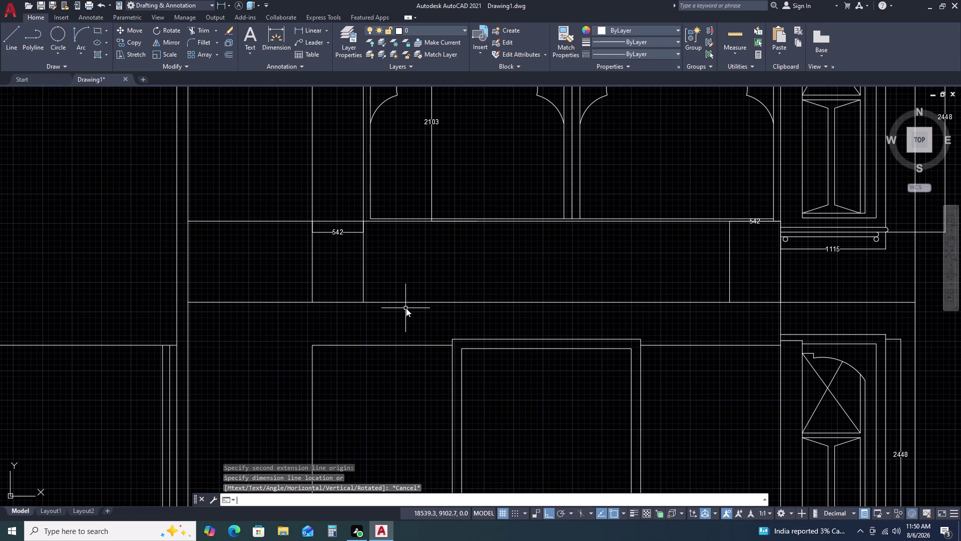
text(L)
key(space)
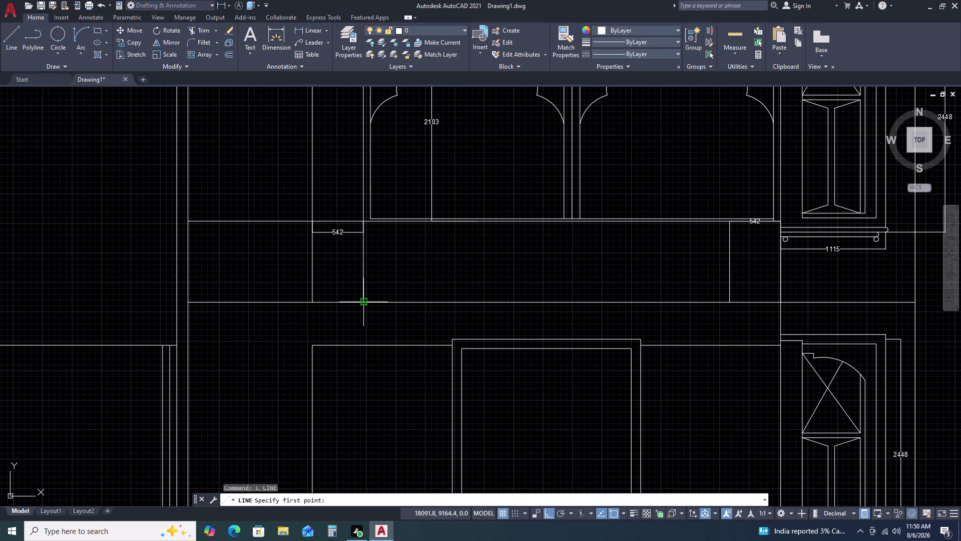
click(361, 304)
click(729, 301)
key(Escape)
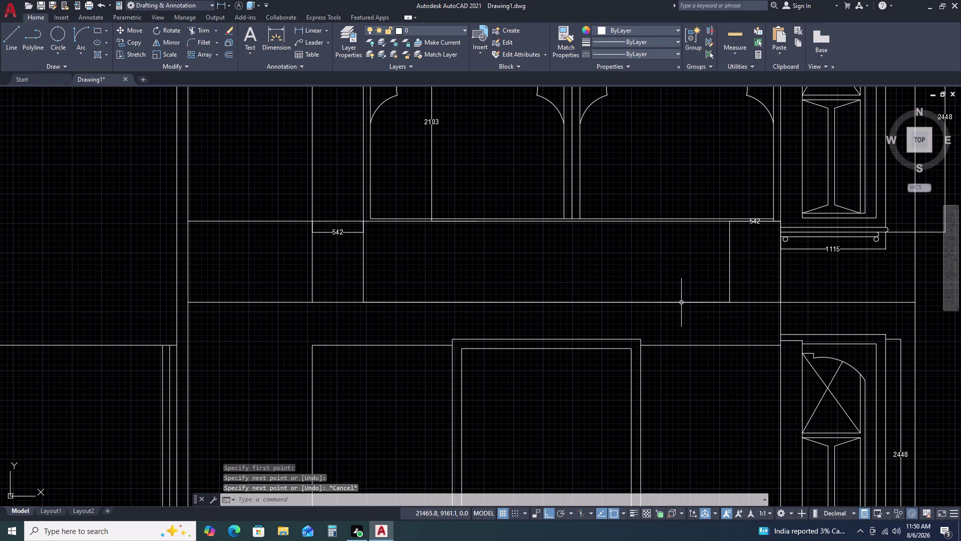
click(675, 304)
key(Escape)
click(667, 302)
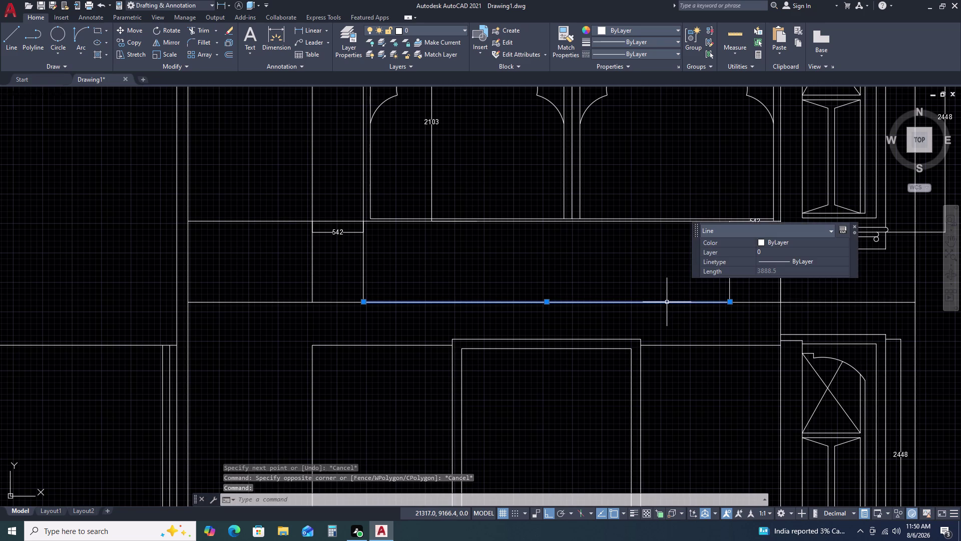
key(p)
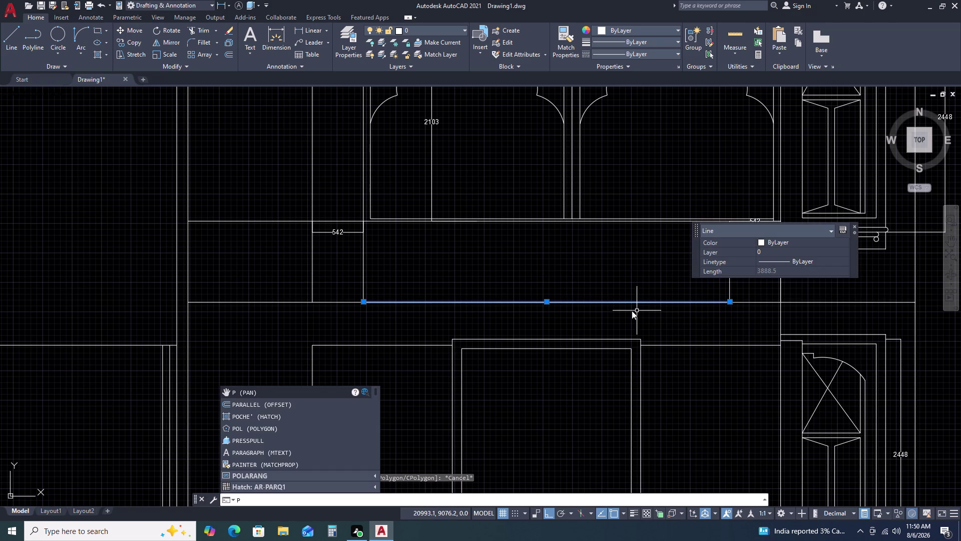
Place a point on the panel's bottom edge line.
key(o)
key(space)
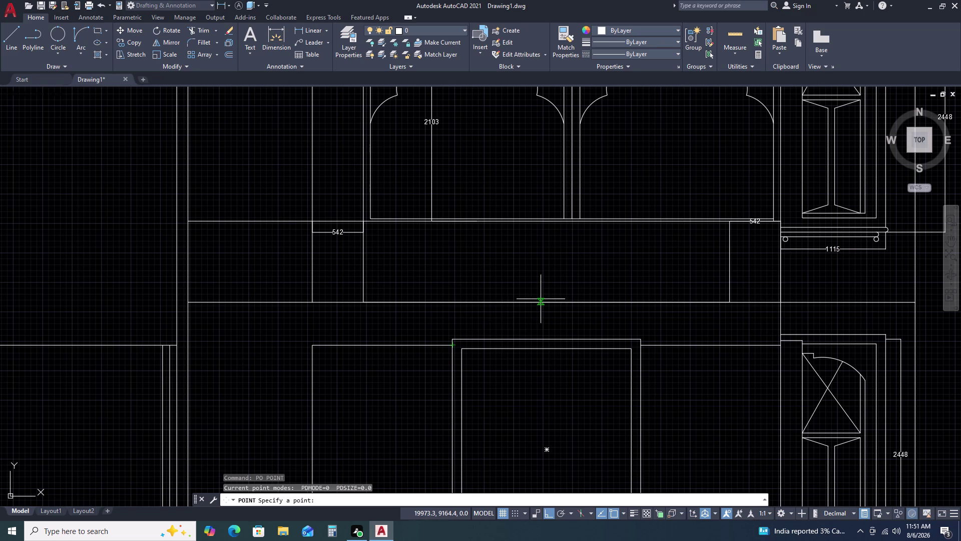
key(8)
key(space)
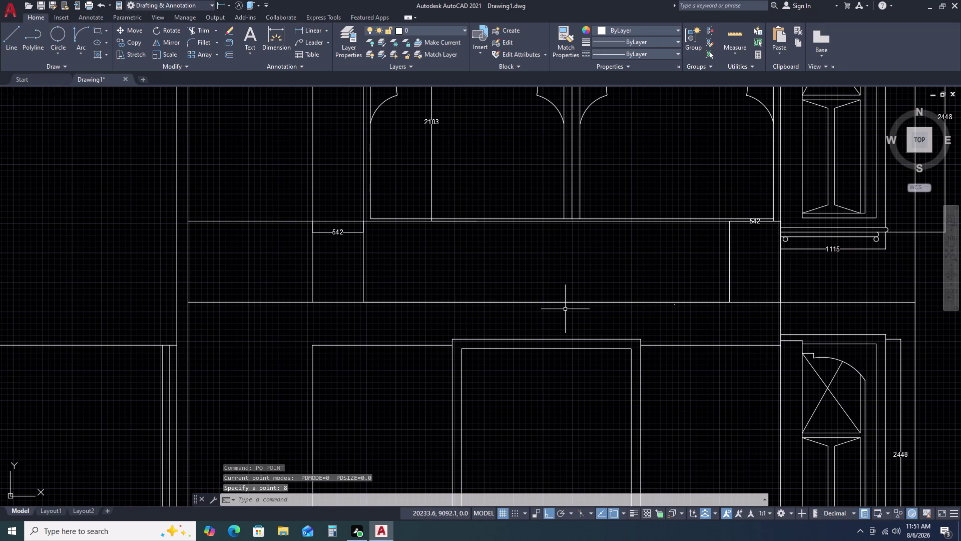
Switch the point display style to X marks via PTYPE.
key(p)
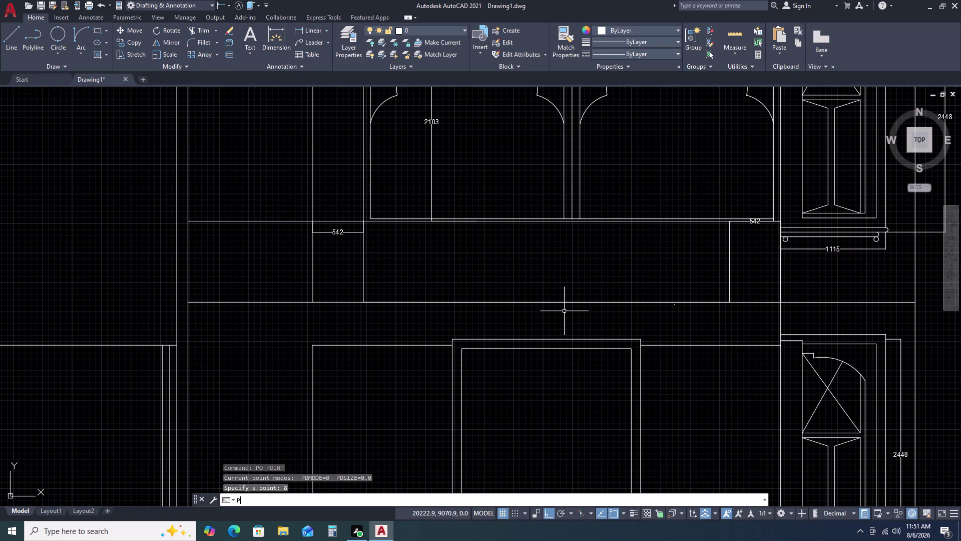
key(t)
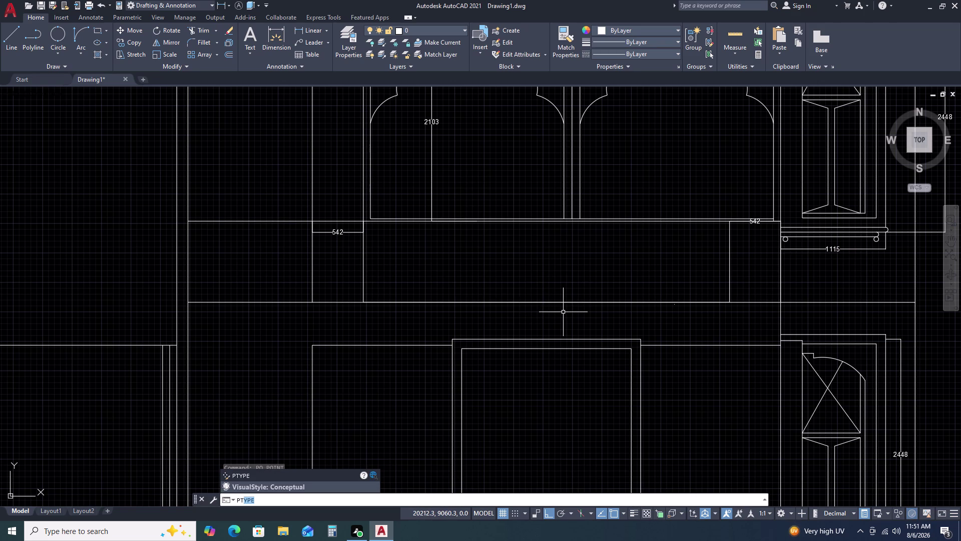
key(space)
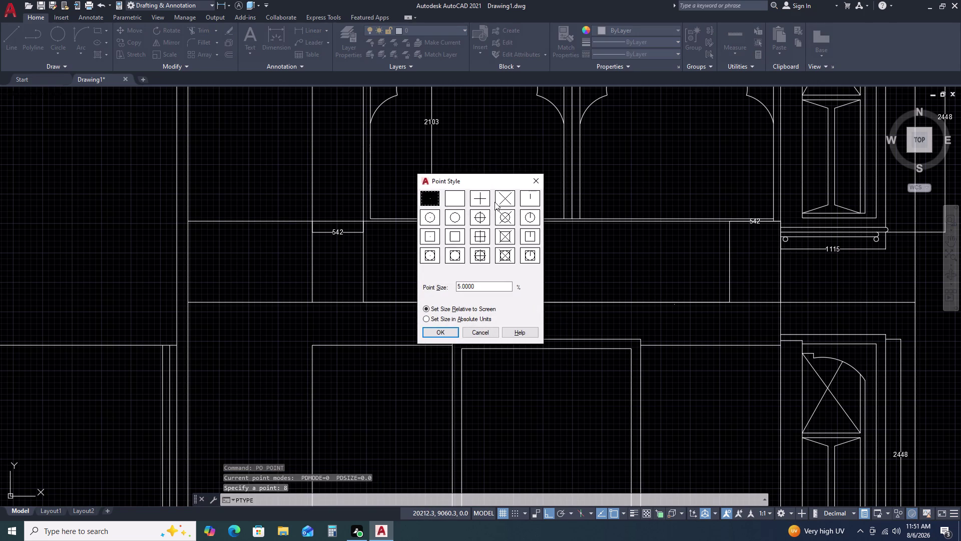
click(501, 201)
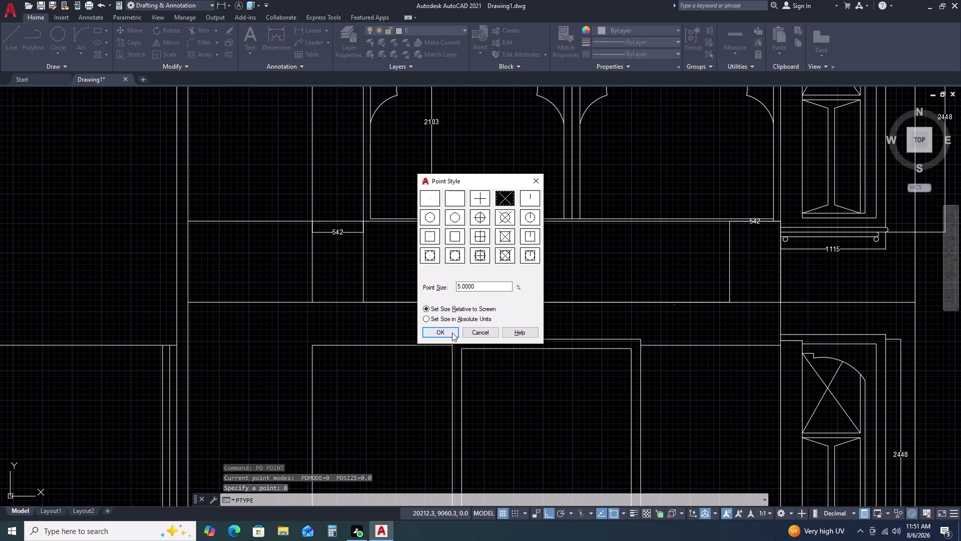
click(452, 333)
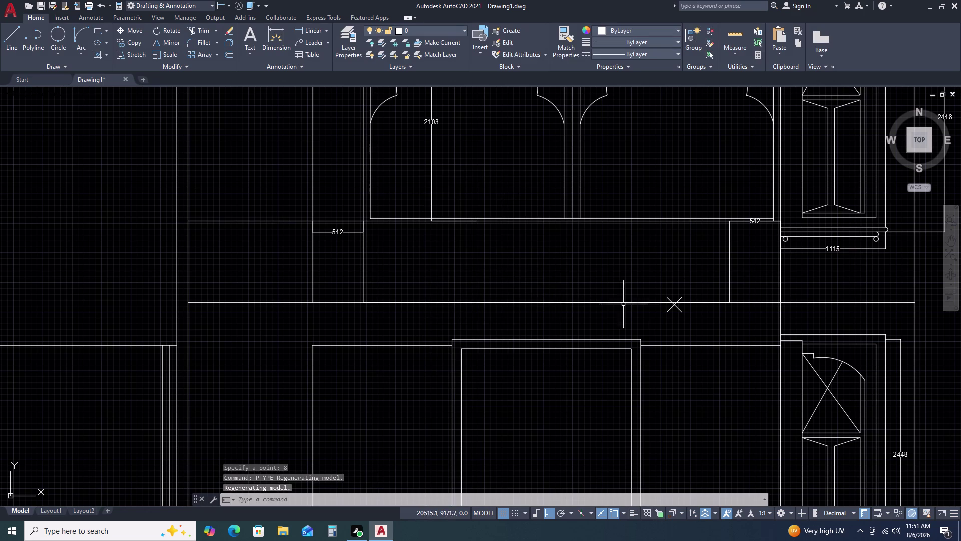
scroll(up, 3)
click(715, 306)
Delete the test X point and reselect the panel's bottom edge line.
click(662, 319)
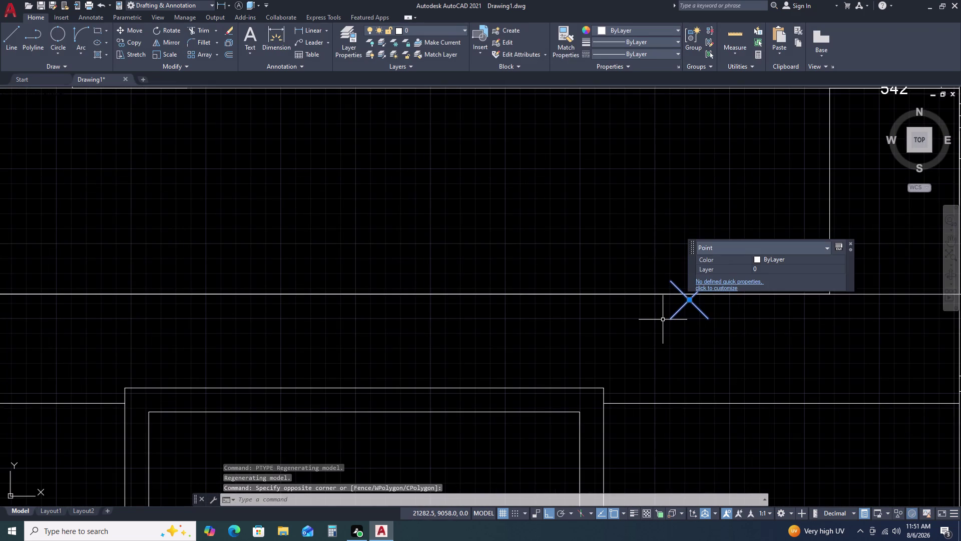
key(Delete)
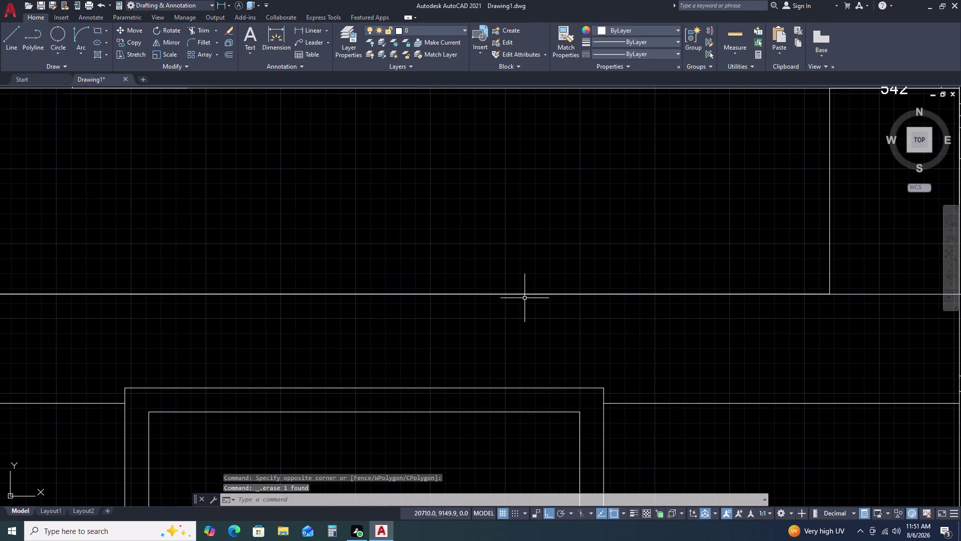
double_click(527, 294)
scroll(down, 3)
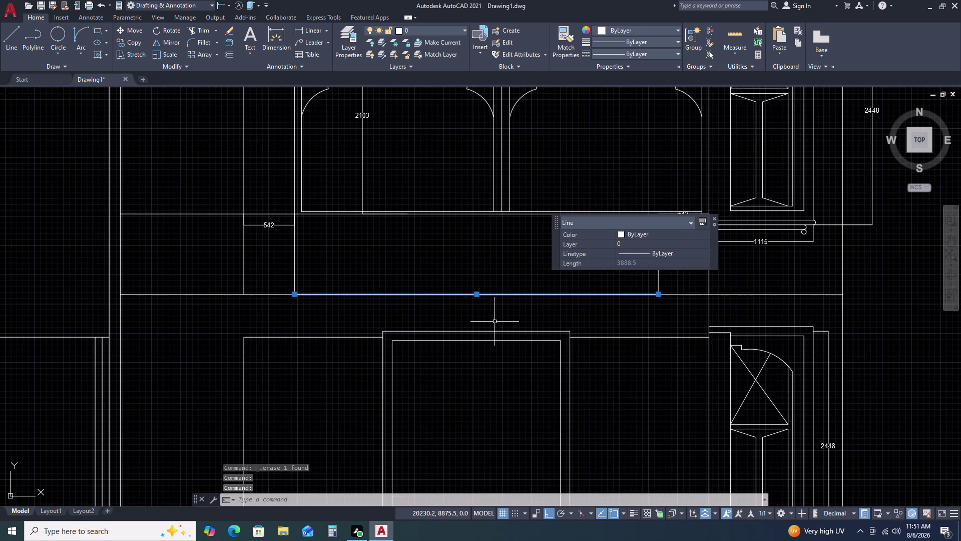
key(p)
key(o)
key(space)
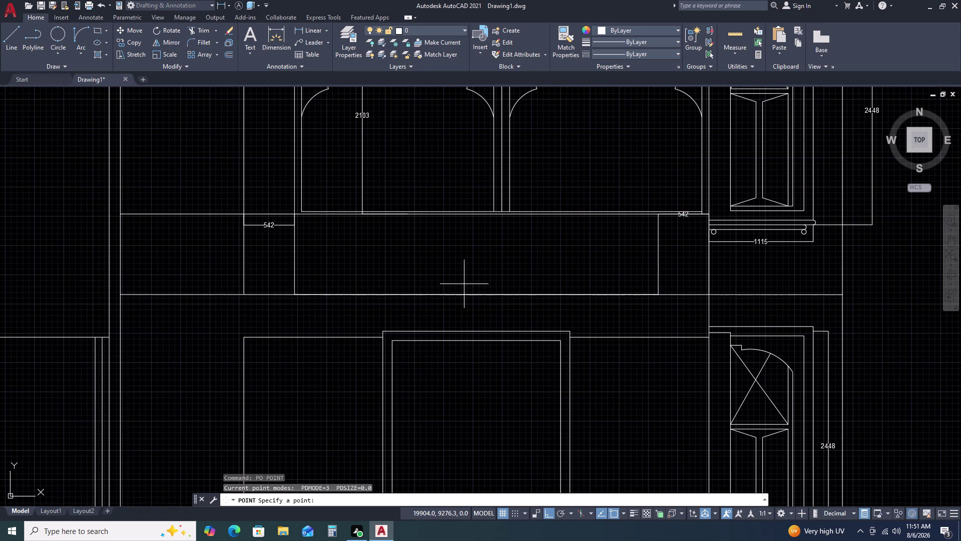
key(Escape)
key(Escape)
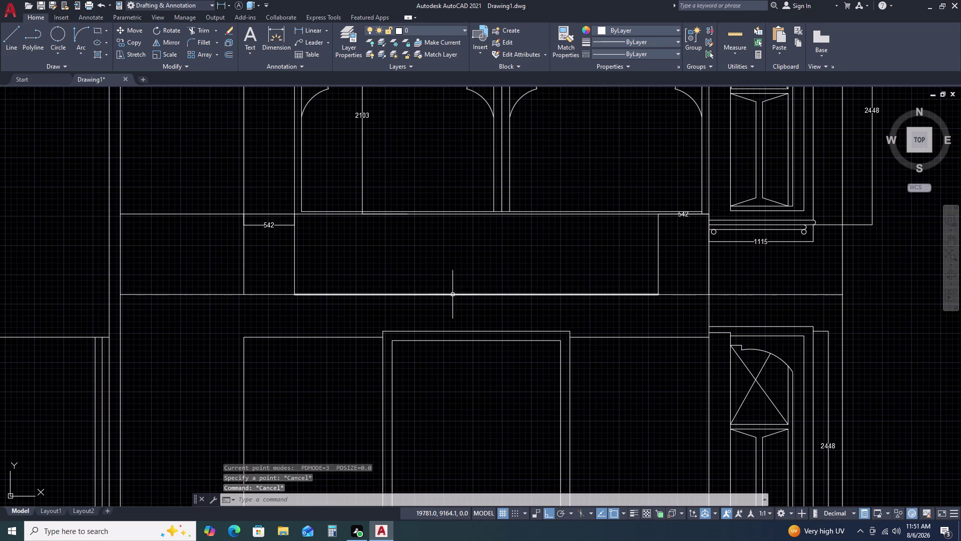
Select the 3888.5-long bottom edge line and start DIVIDE on it.
double_click(452, 295)
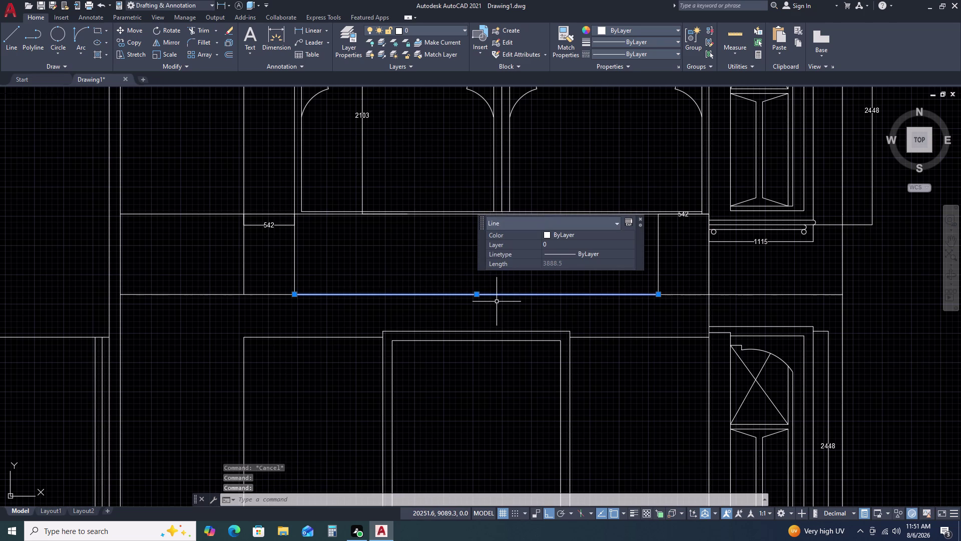
text(P)
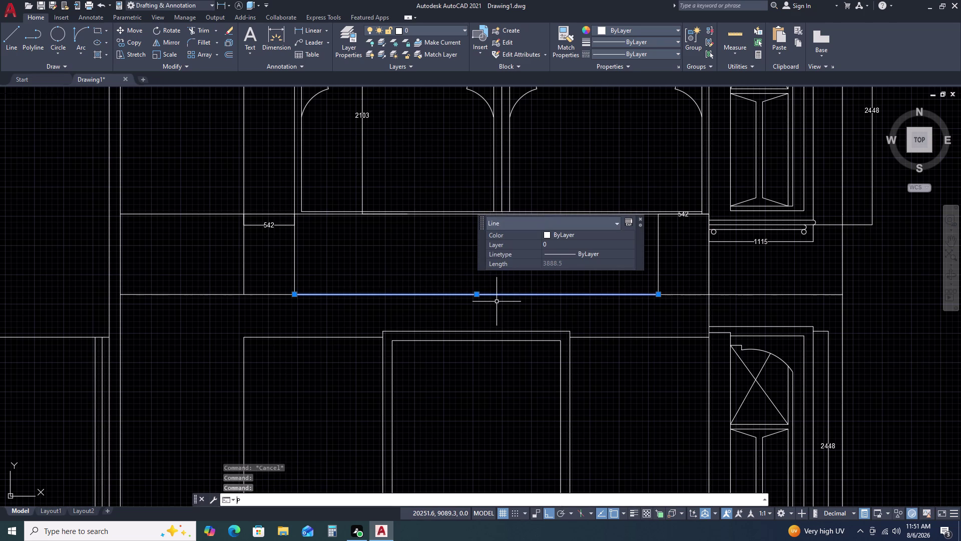
text(O)
key(space)
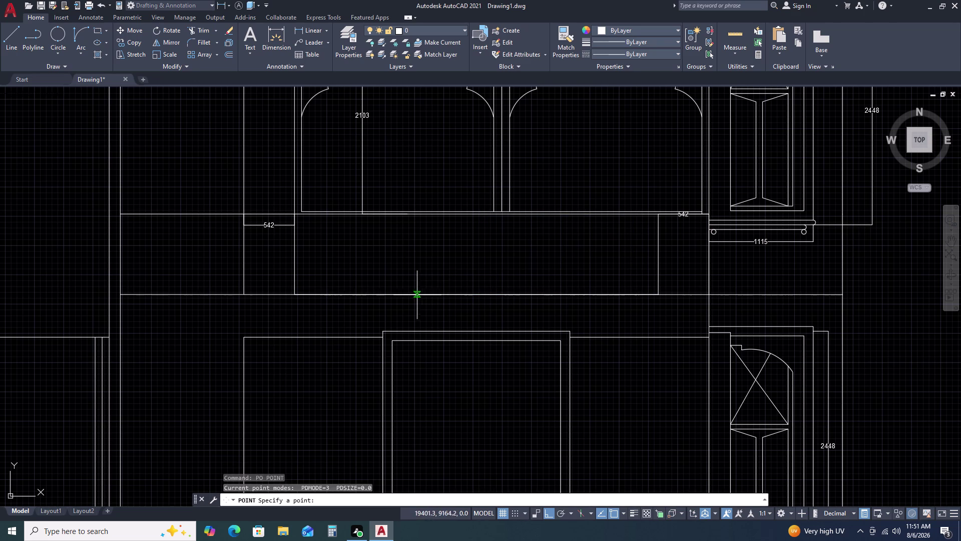
key(Escape)
key(Escape)
key(Escape)
double_click(394, 295)
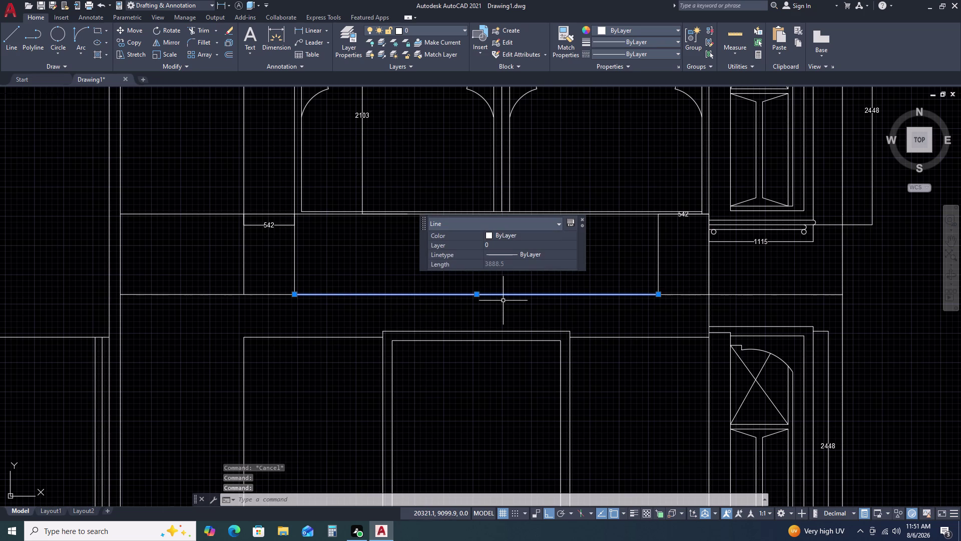
text(DI)
key(v)
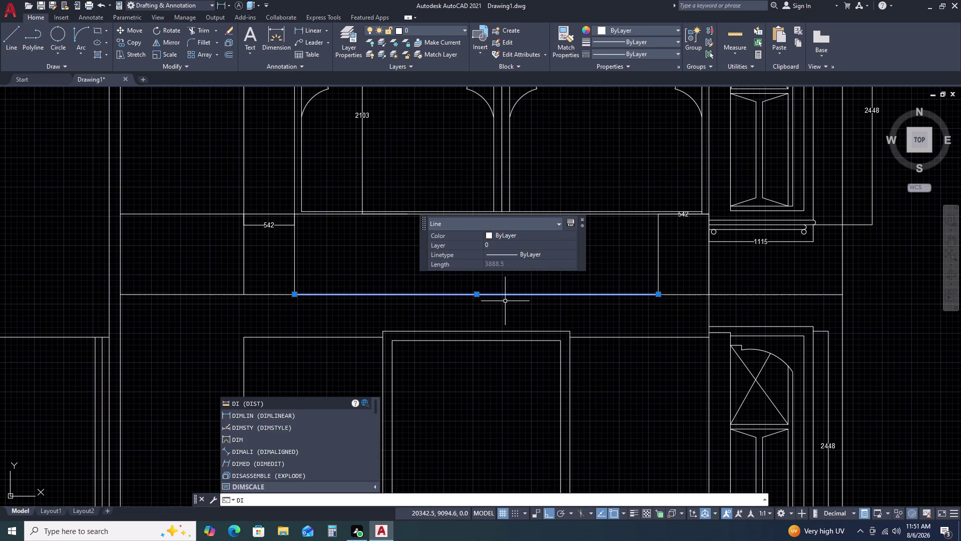
key(space)
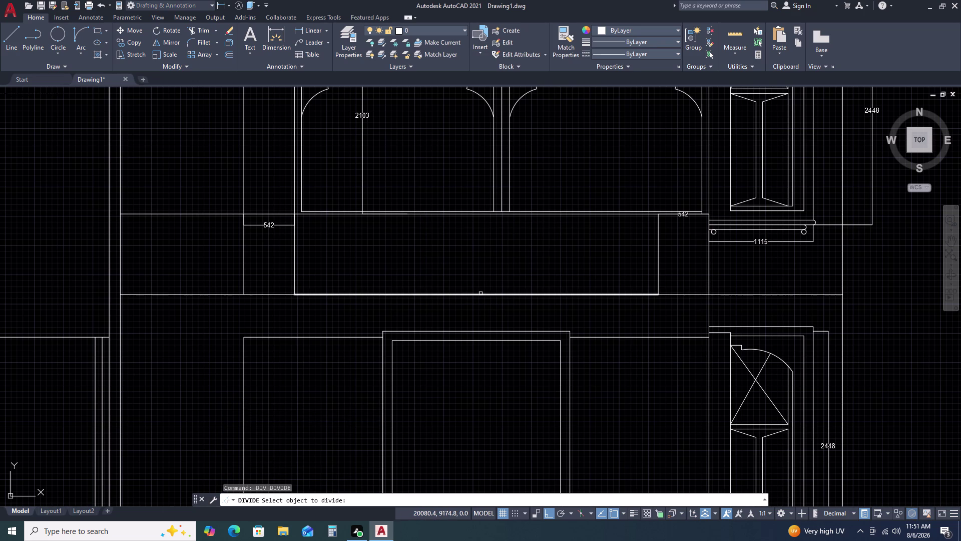
Divide the bottom edge line into 8 equal parts.
double_click(481, 294)
text(8)
key(space)
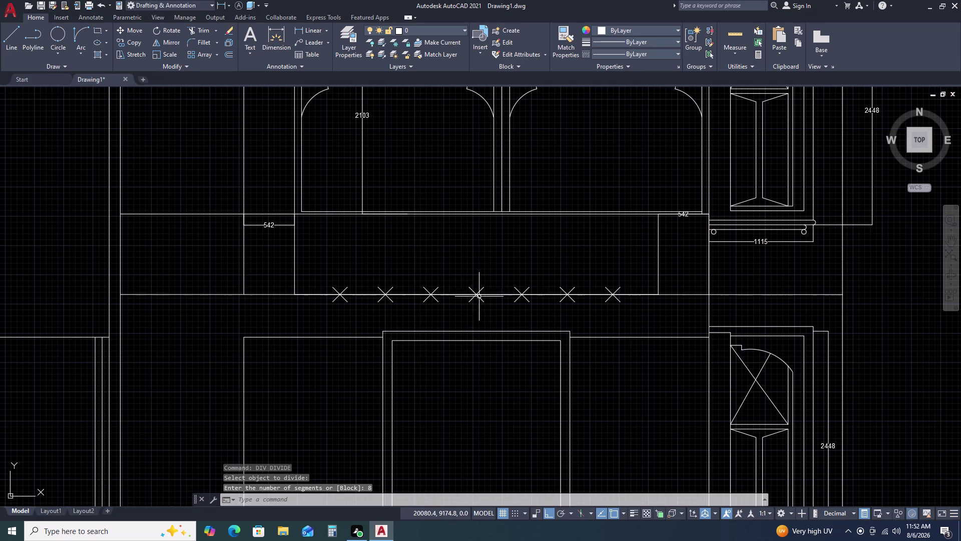
scroll(up, 3)
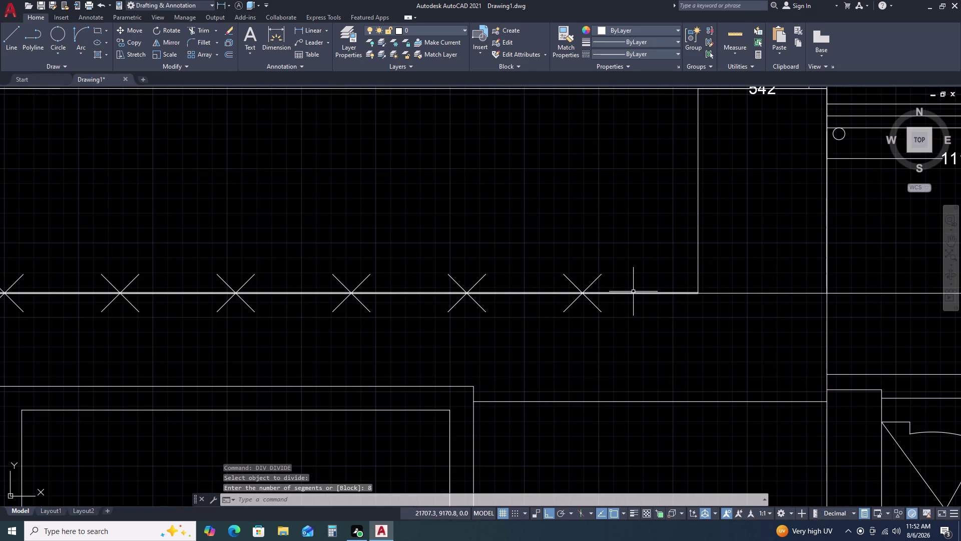
scroll(down, 3)
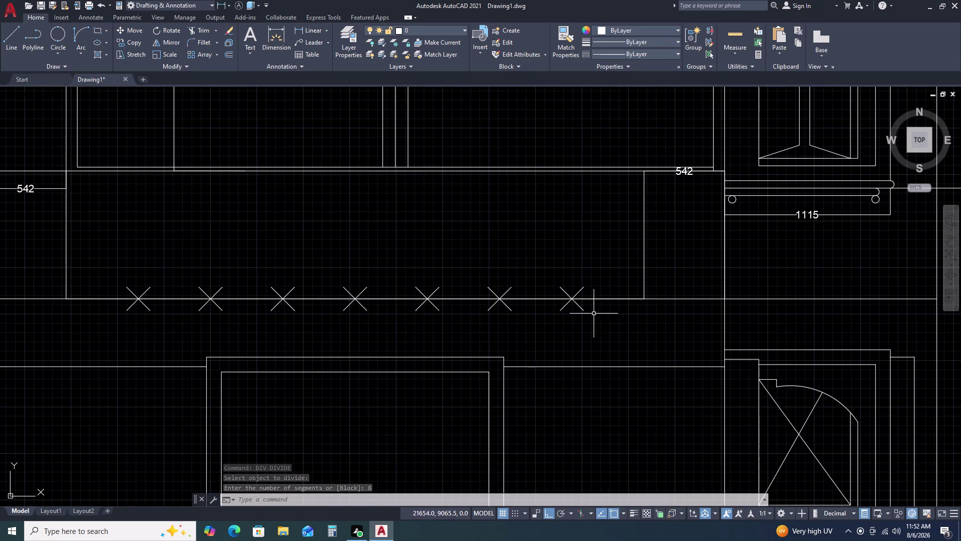
scroll(down, 3)
scroll(up, 3)
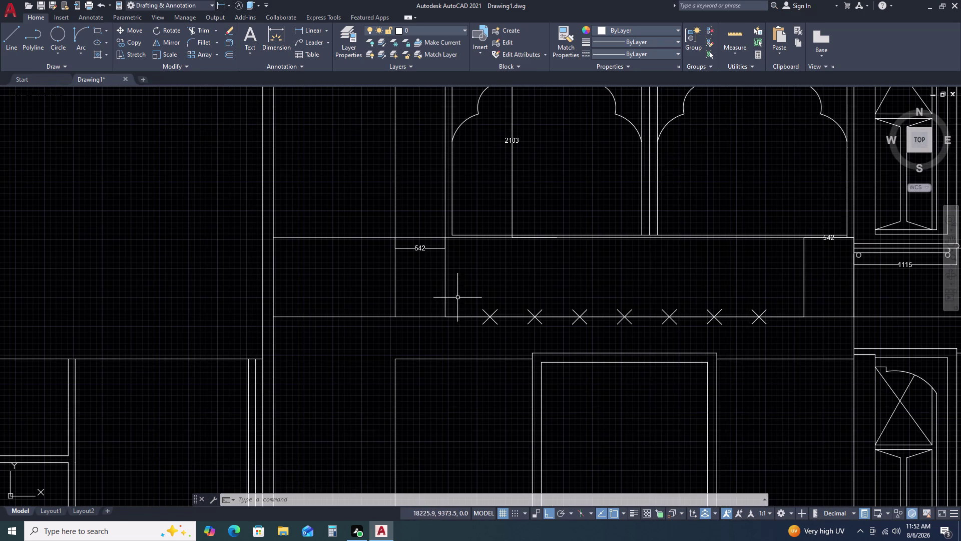
Clear a stray command entry and start a new LINE above the division marks.
key(x)
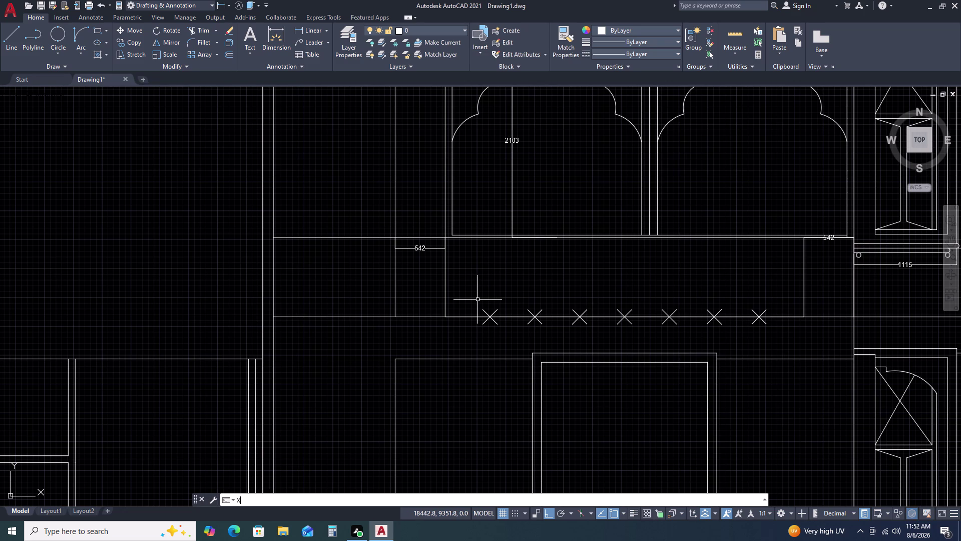
key(Escape)
text(L)
key(space)
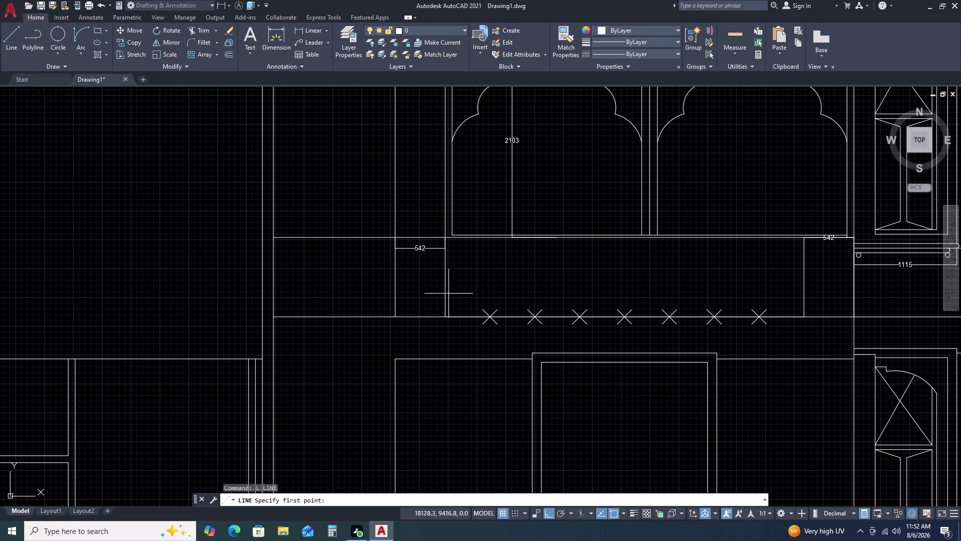
Draw a horizontal line above the divided line across the band.
click(444, 280)
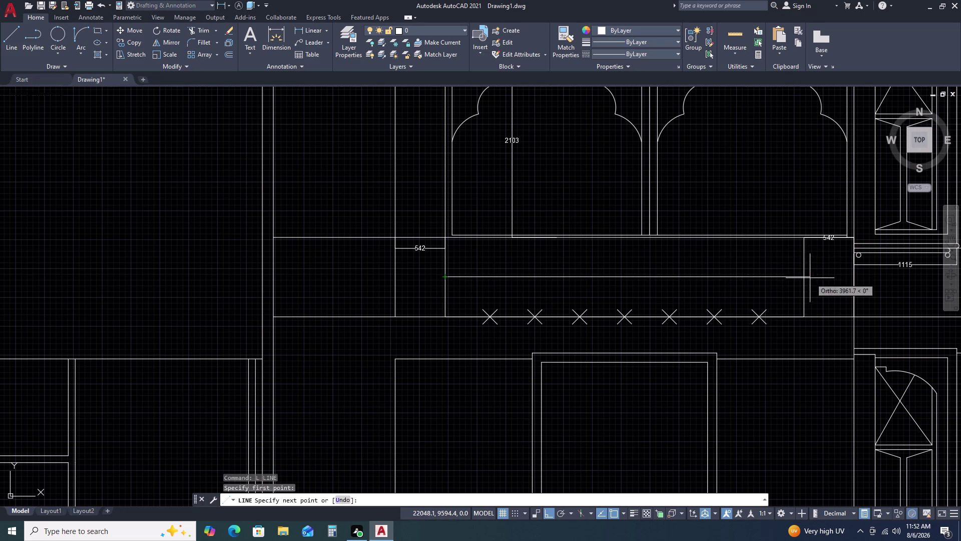
click(802, 277)
key(Escape)
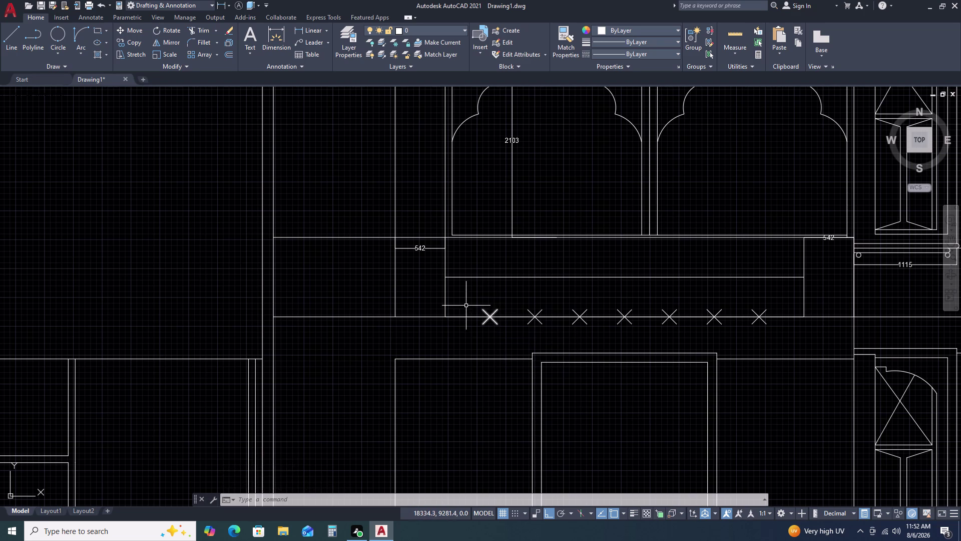
scroll(up, 3)
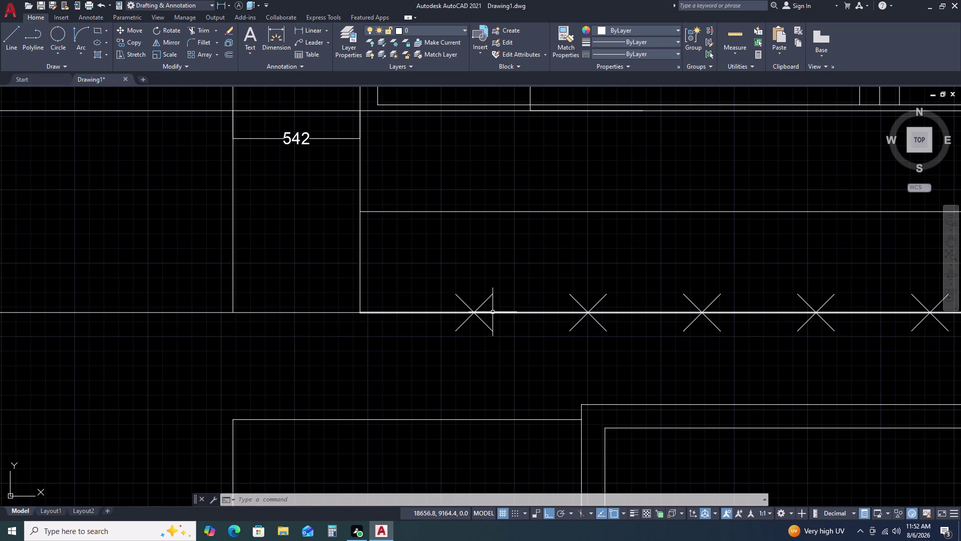
Draw verticals from the first three division points up to the upper line.
key(l)
key(space)
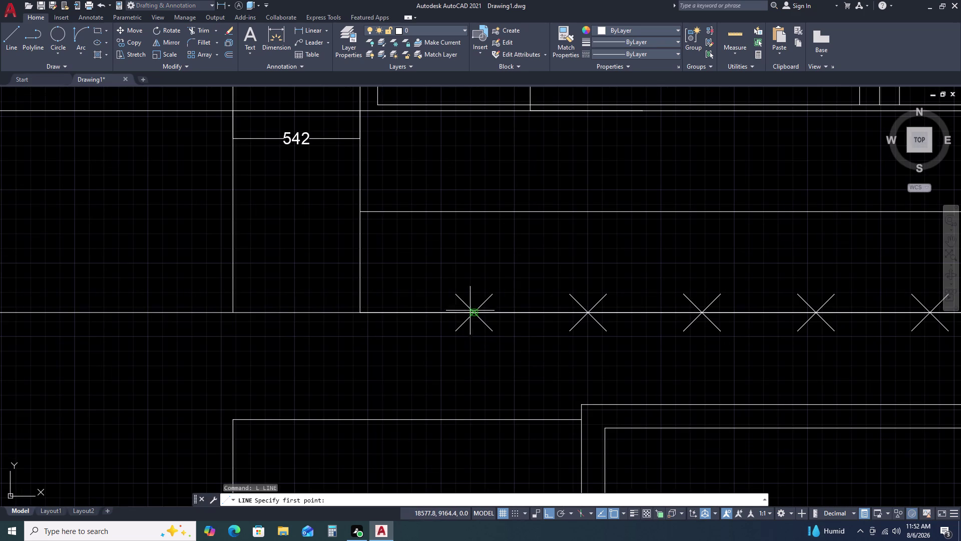
drag(472, 314, 472, 308)
click(475, 211)
key(Escape)
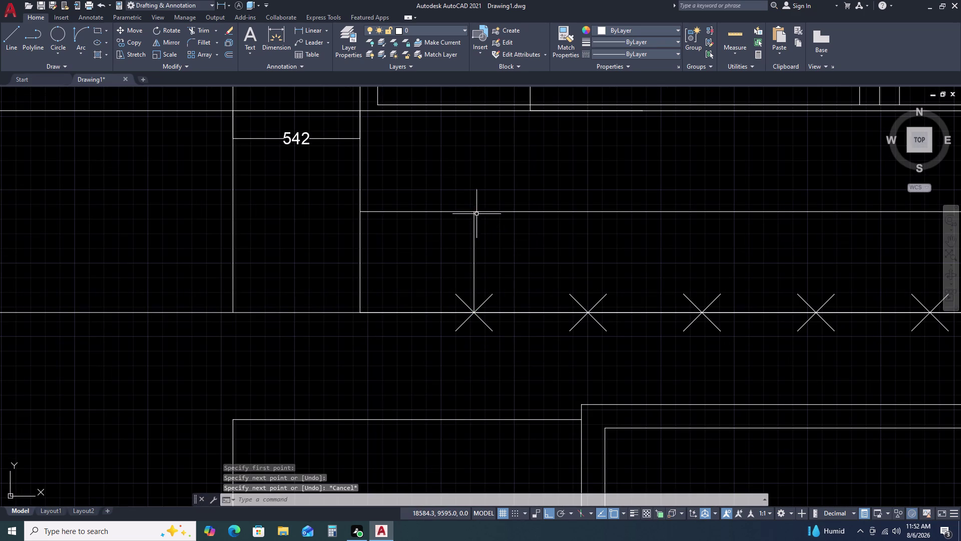
key(space)
drag(591, 308, 588, 286)
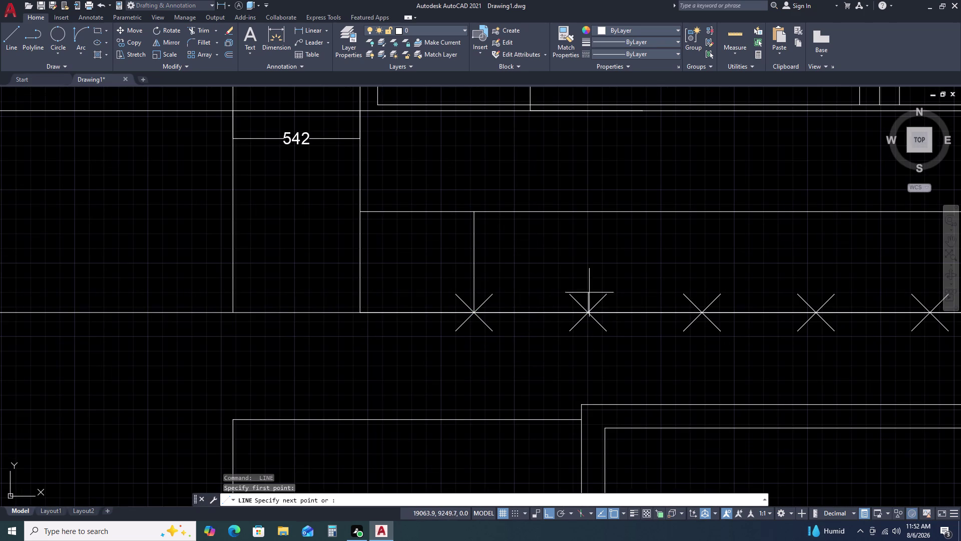
click(587, 213)
key(space)
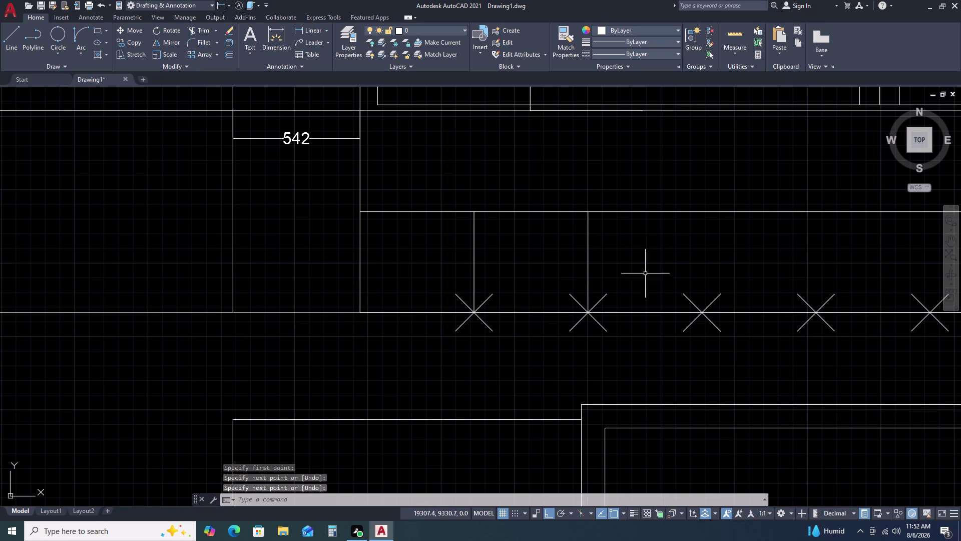
key(space)
drag(703, 312, 698, 286)
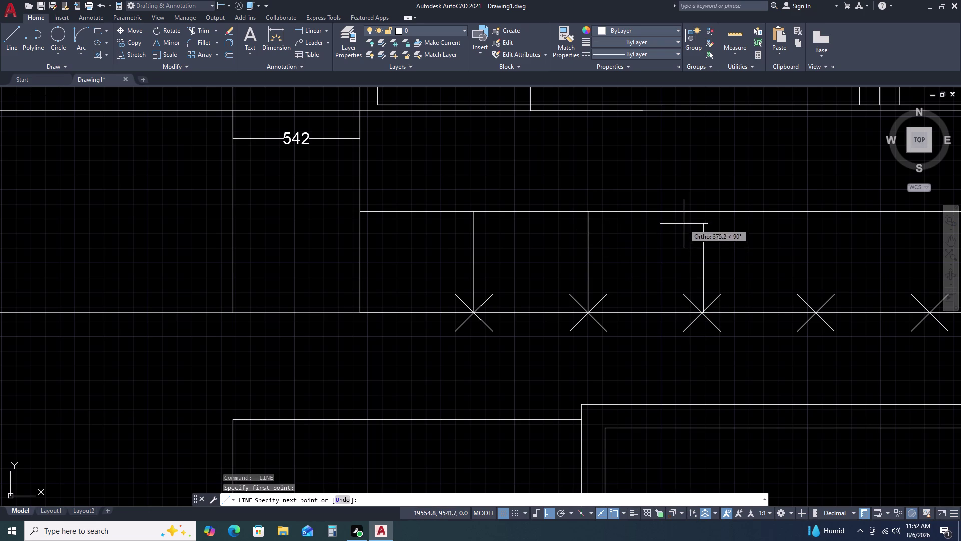
click(706, 211)
key(space)
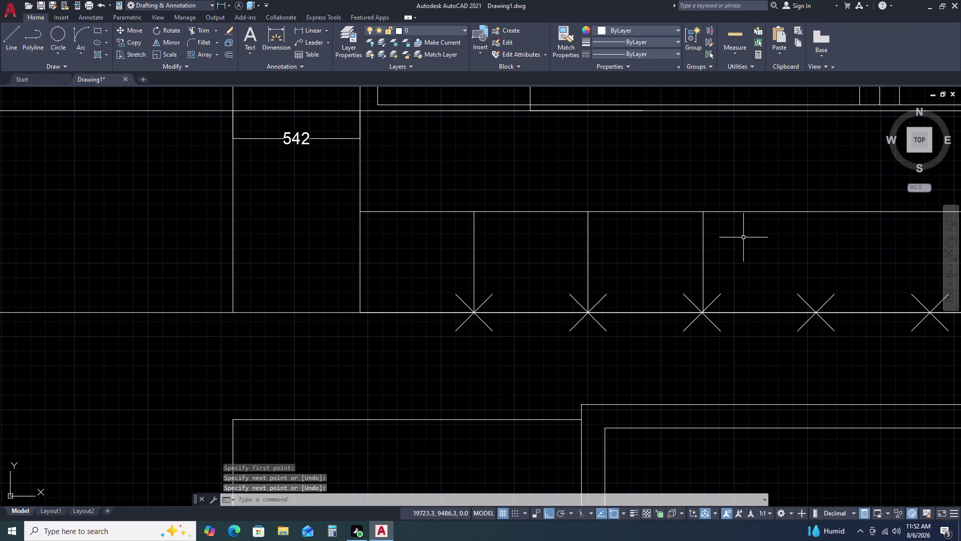
Draw a vertical from the fourth division point up to the upper line.
middle_drag(744, 237, 370, 232)
key(space)
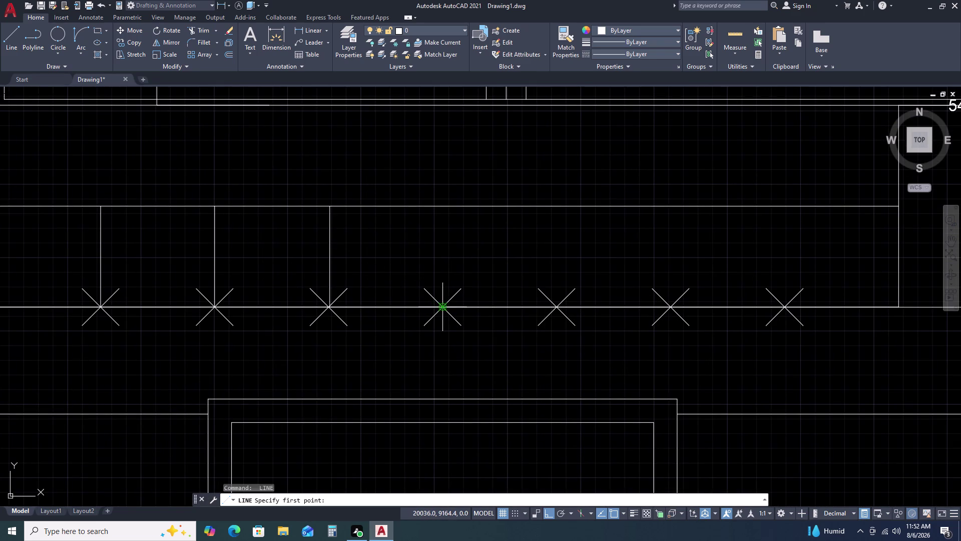
drag(445, 303, 446, 292)
click(448, 209)
key(space)
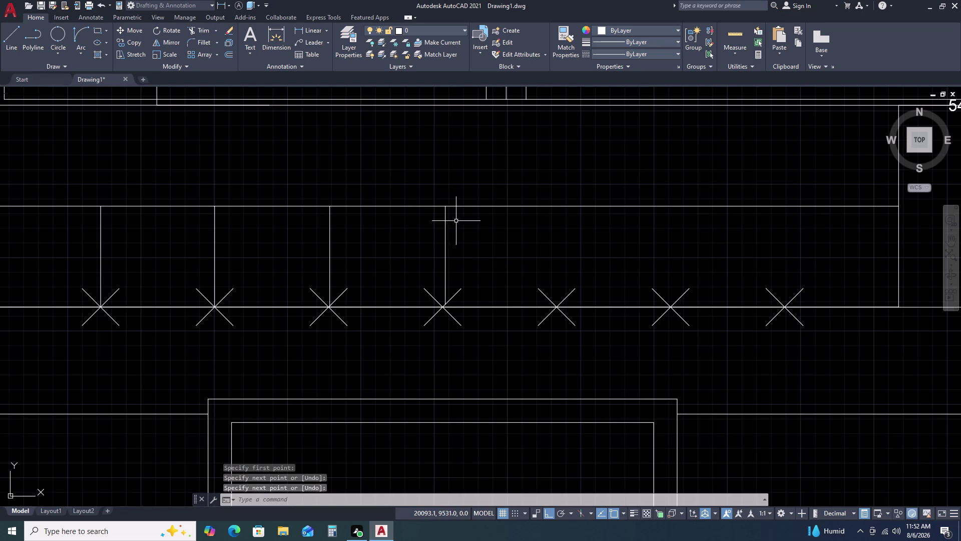
Erase the two misplaced vertical lines.
click(451, 254)
click(441, 240)
key(Delete)
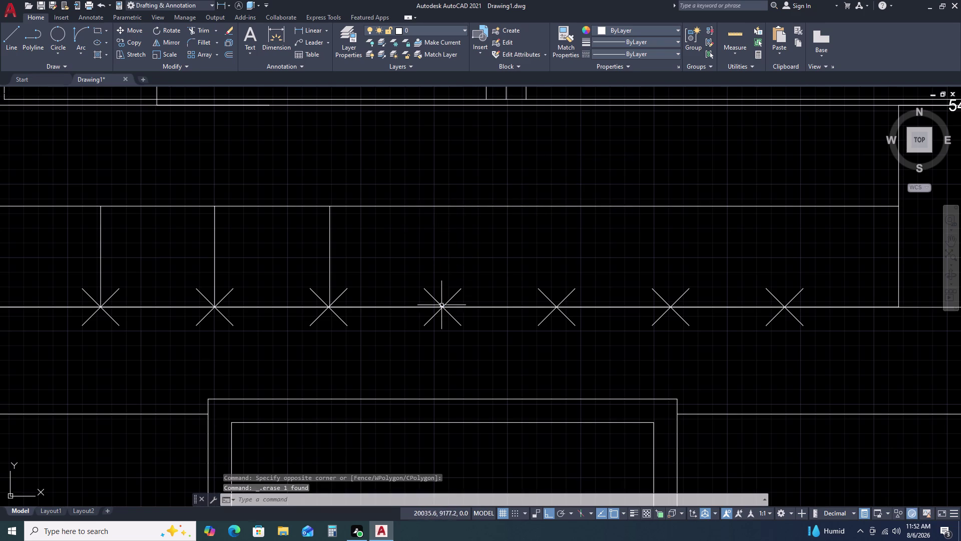
key(space)
key(Escape)
scroll(up, 3)
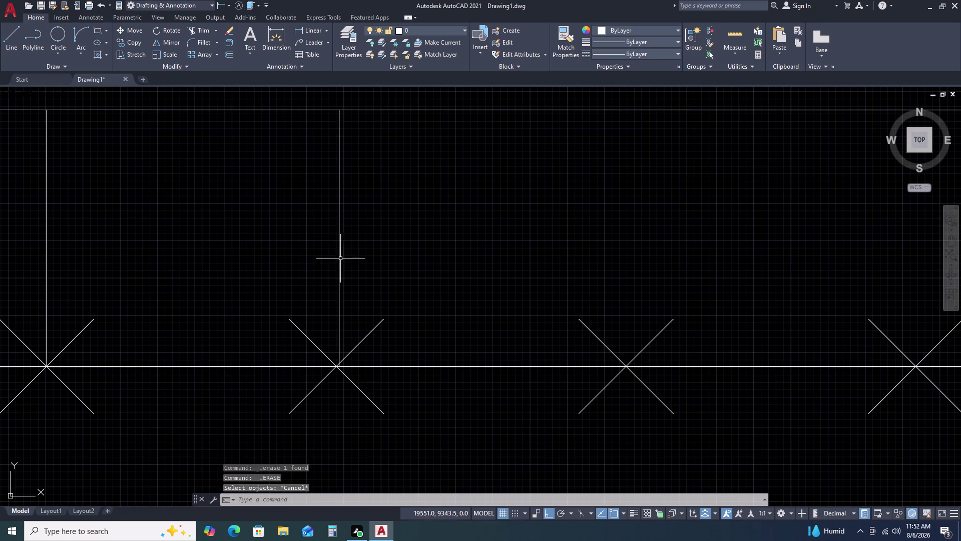
click(350, 253)
click(308, 224)
key(Delete)
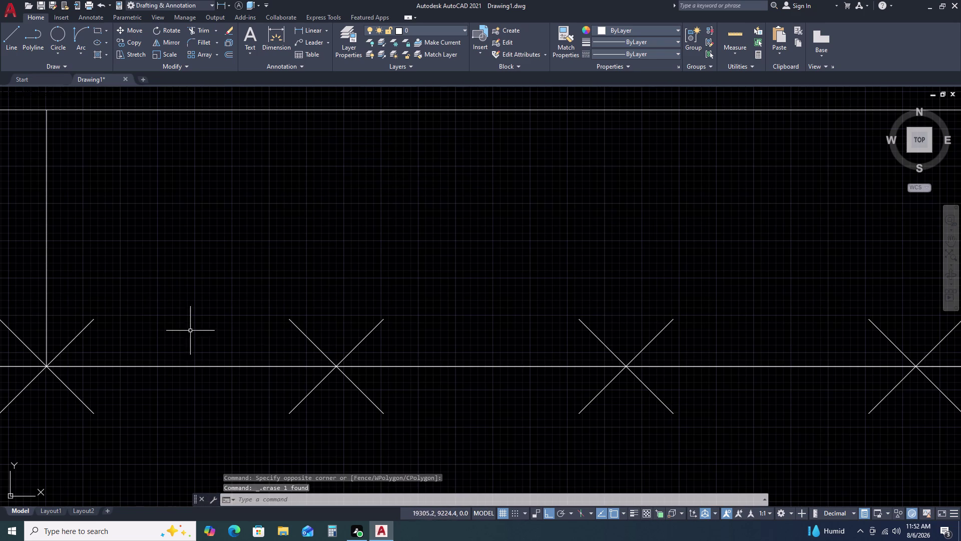
Redraw verticals from two division points up to the upper line.
key(l)
key(space)
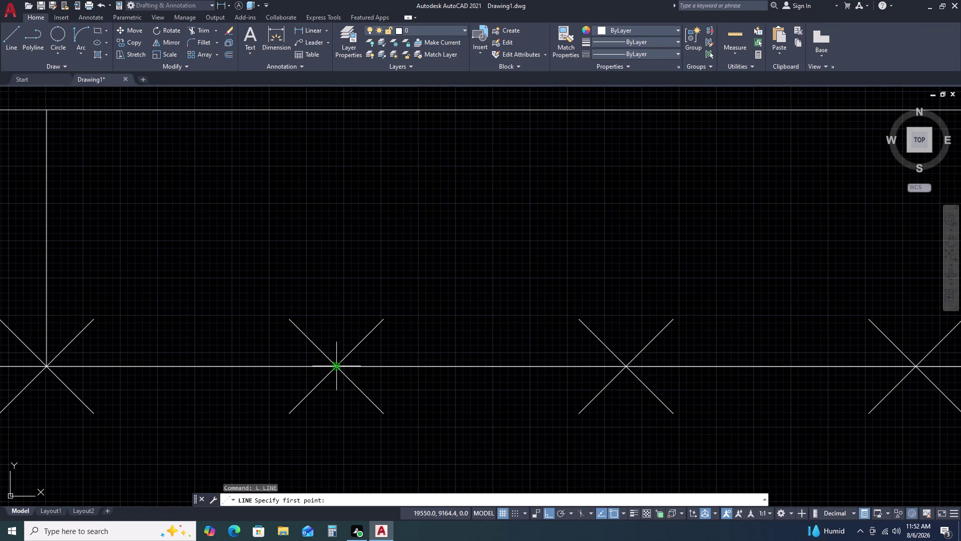
click(335, 368)
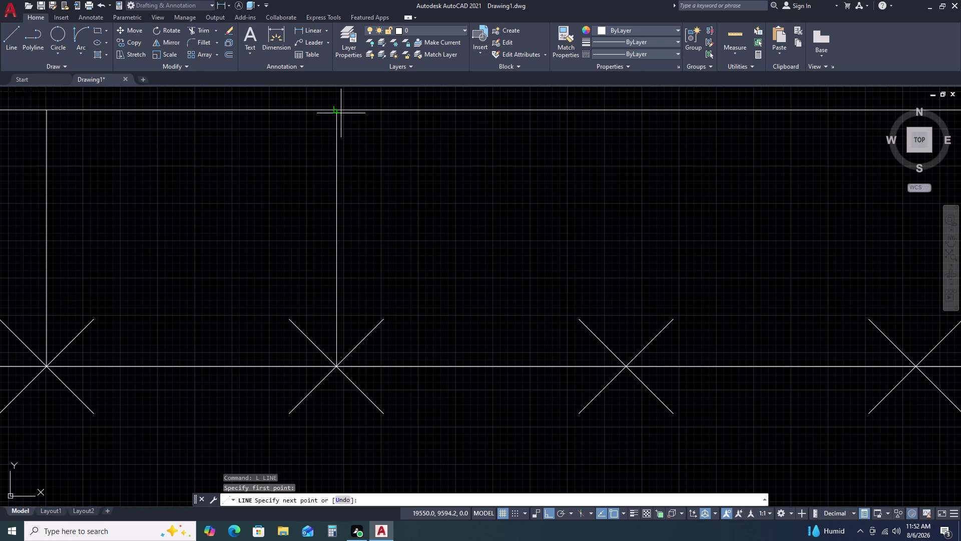
click(339, 111)
key(Escape)
key(space)
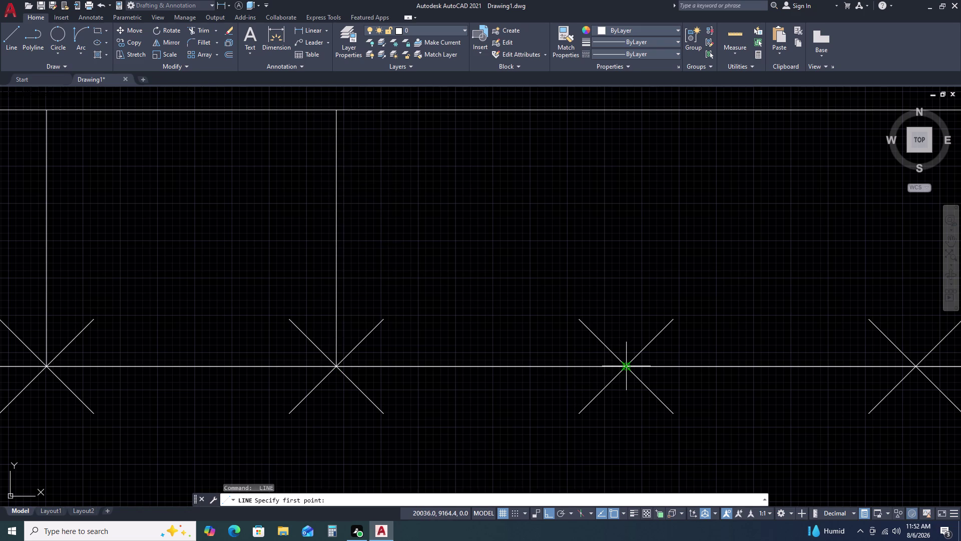
click(624, 369)
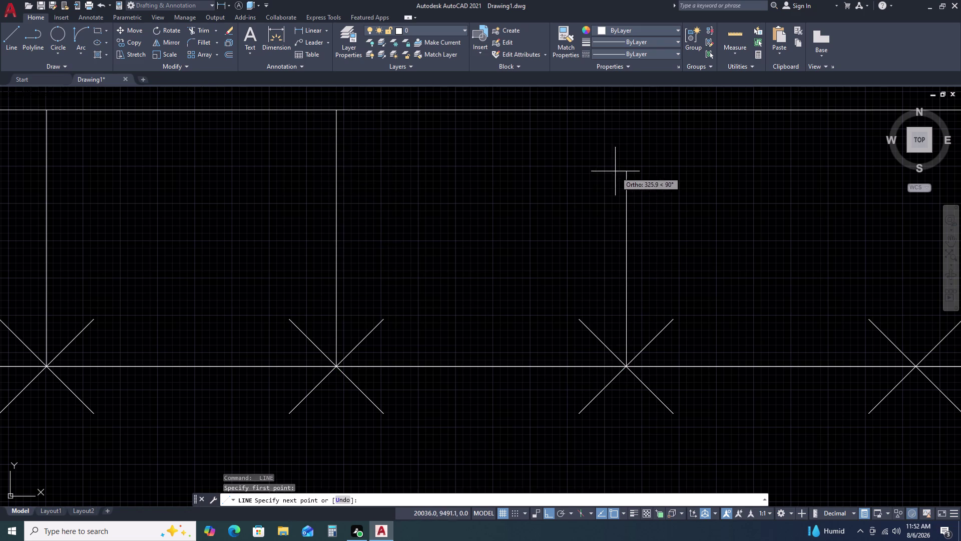
click(628, 108)
key(space)
Draw verticals from the fifth and sixth division points up to the upper line.
scroll(down, 3)
middle_drag(757, 266, 569, 273)
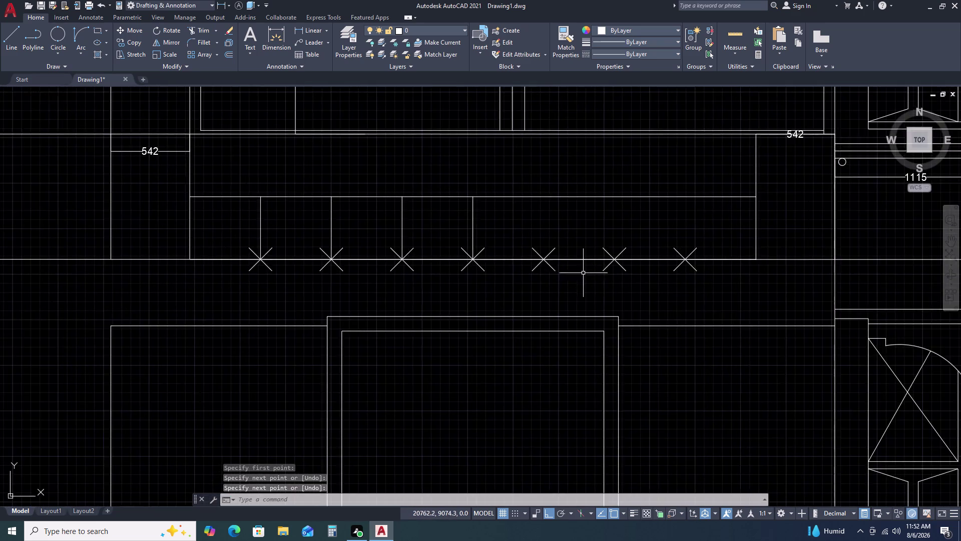
scroll(down, 3)
key(space)
scroll(up, 3)
double_click(567, 266)
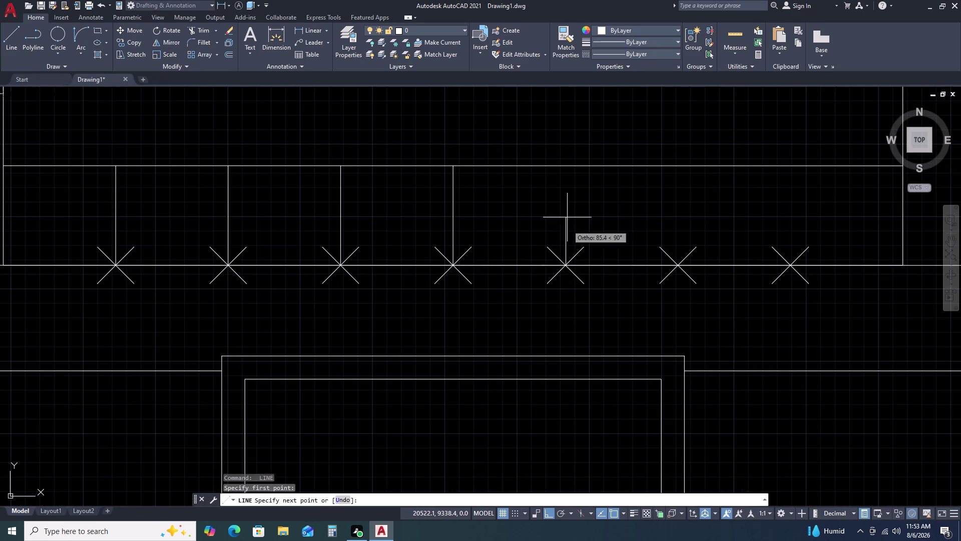
click(566, 168)
key(space)
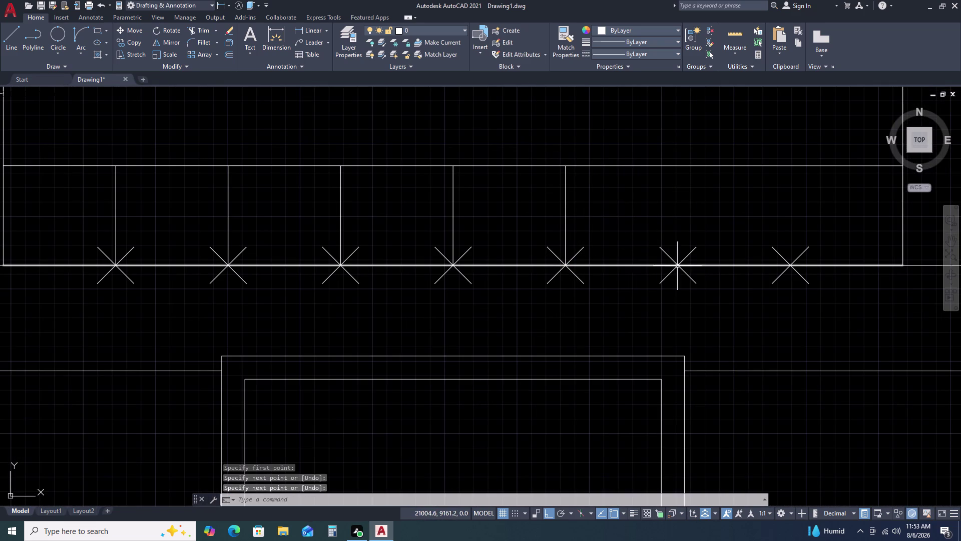
key(space)
click(679, 264)
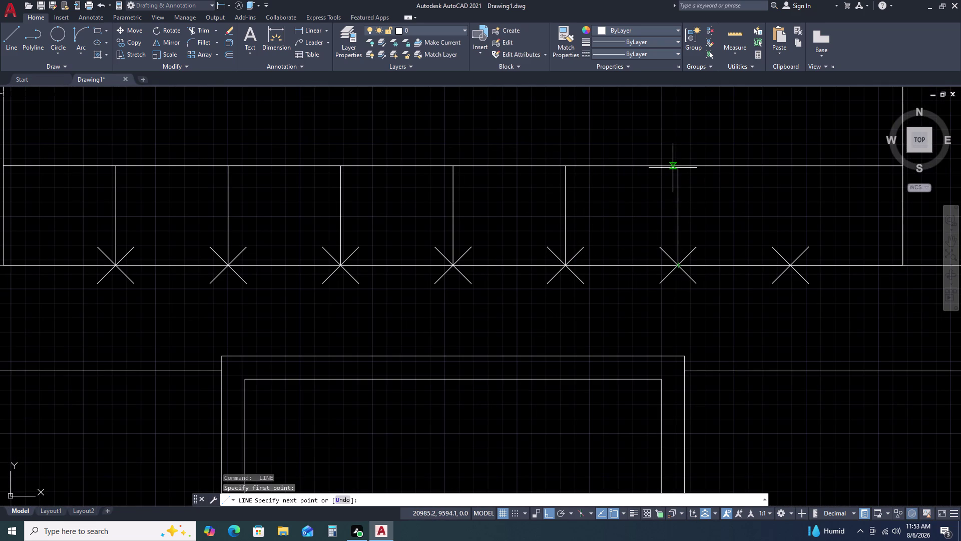
double_click(675, 166)
key(space)
Draw the last vertical from the final division point up to the upper line.
key(space)
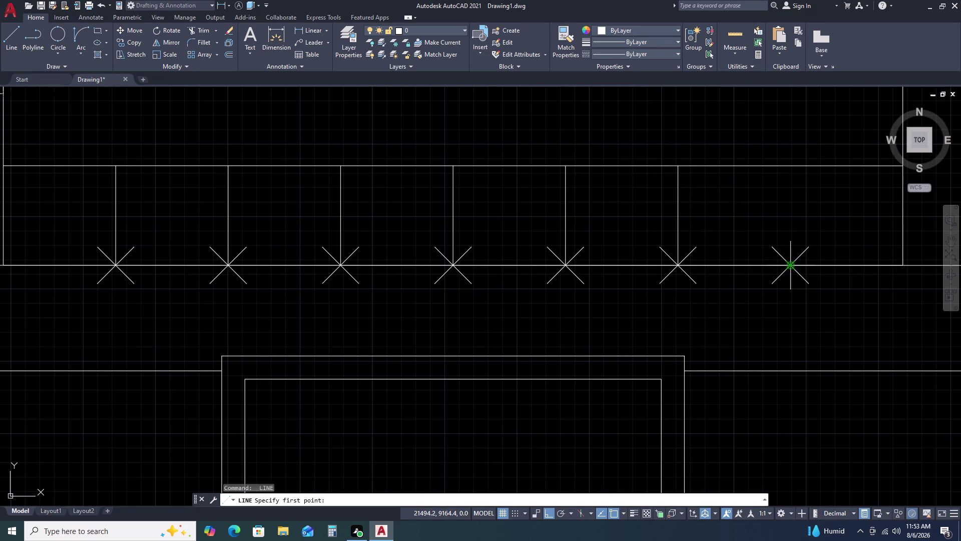
double_click(792, 266)
double_click(793, 166)
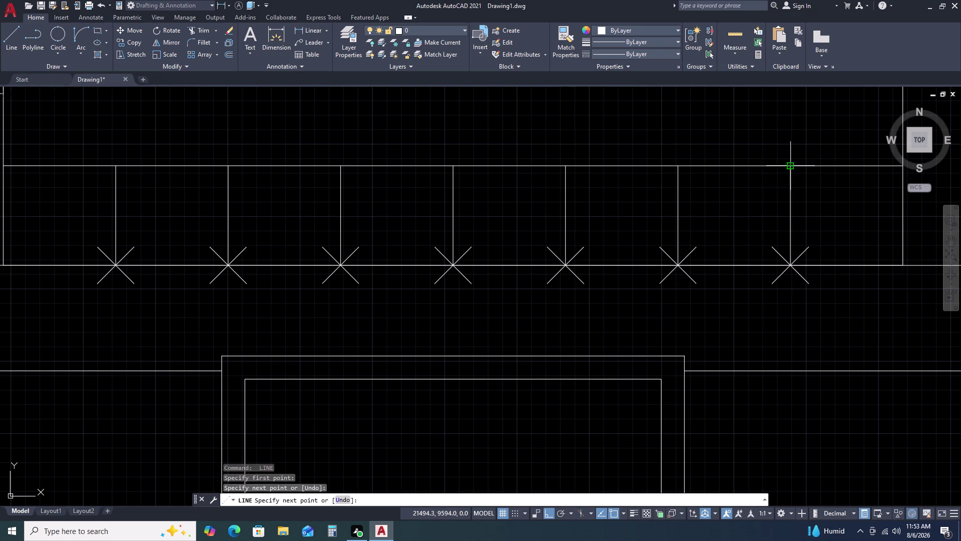
key(Escape)
scroll(down, 3)
scroll(down, 3)
scroll(up, 3)
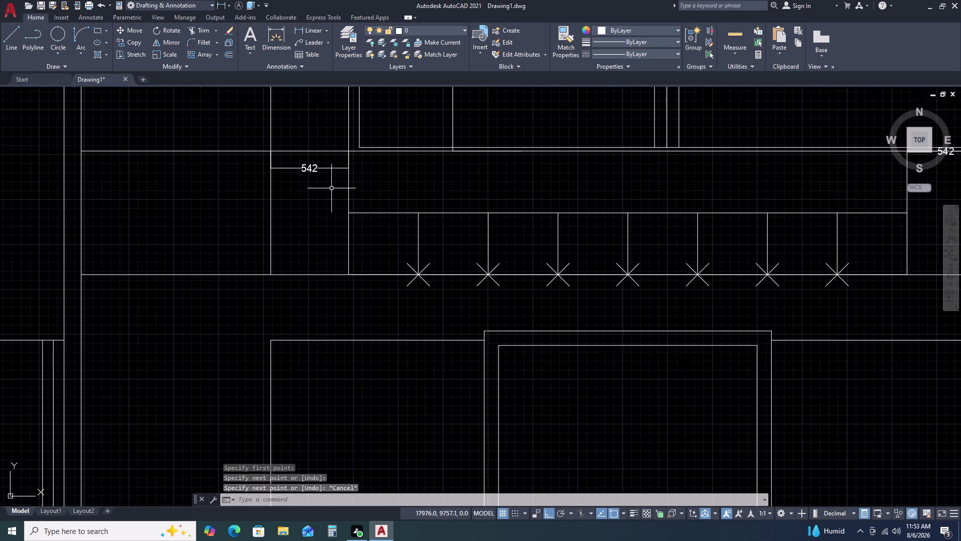
middle_drag(356, 206, 370, 234)
middle_click(382, 244)
Start an arc on the arcade line, then cancel it.
scroll(up, 3)
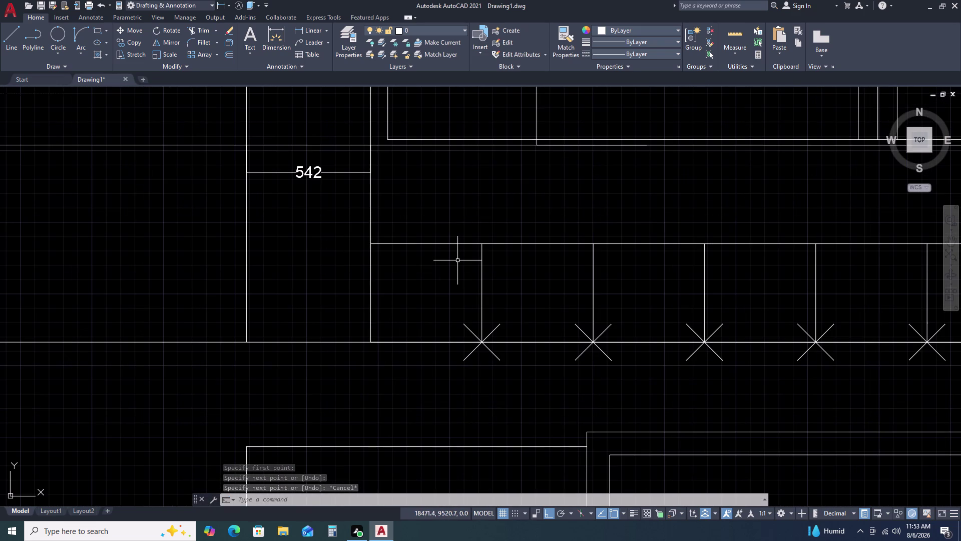
text(AR)
key(c)
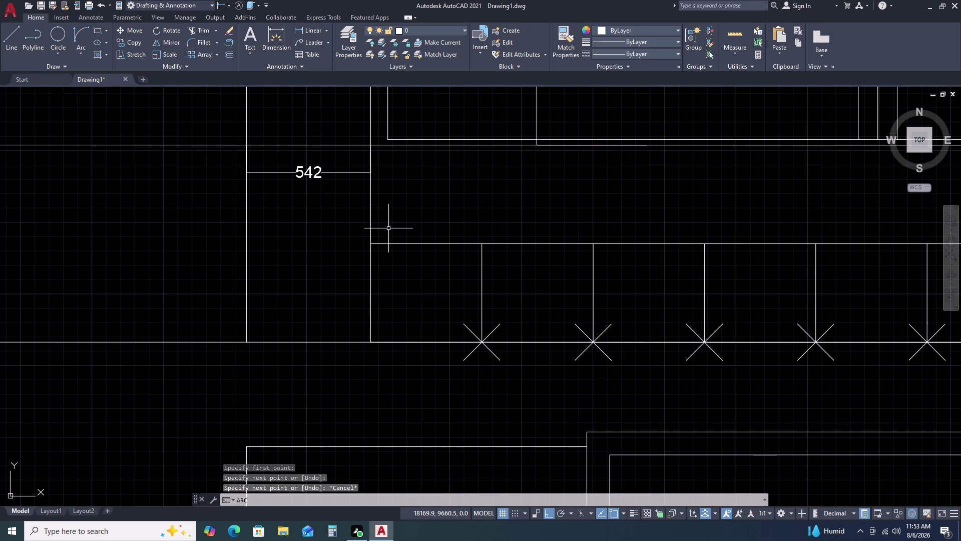
key(space)
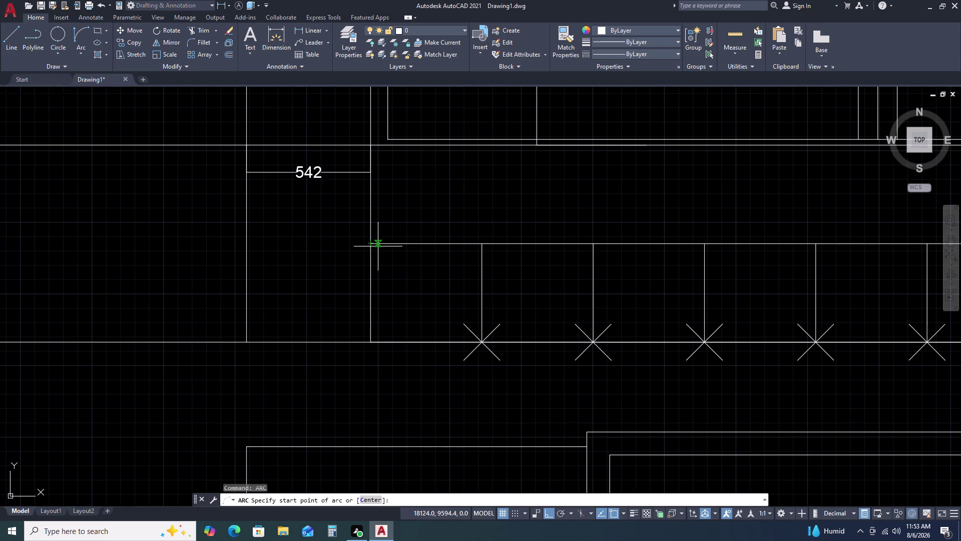
click(371, 243)
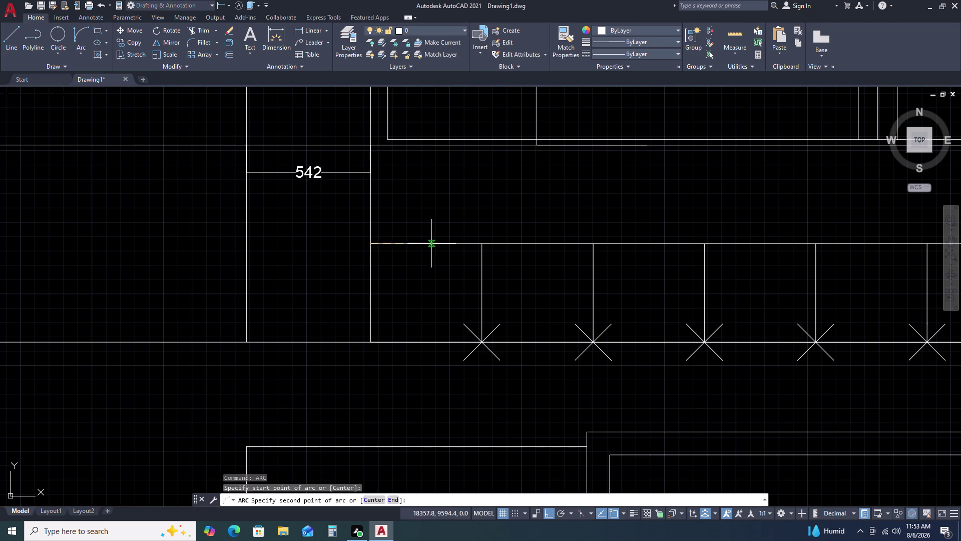
key(Escape)
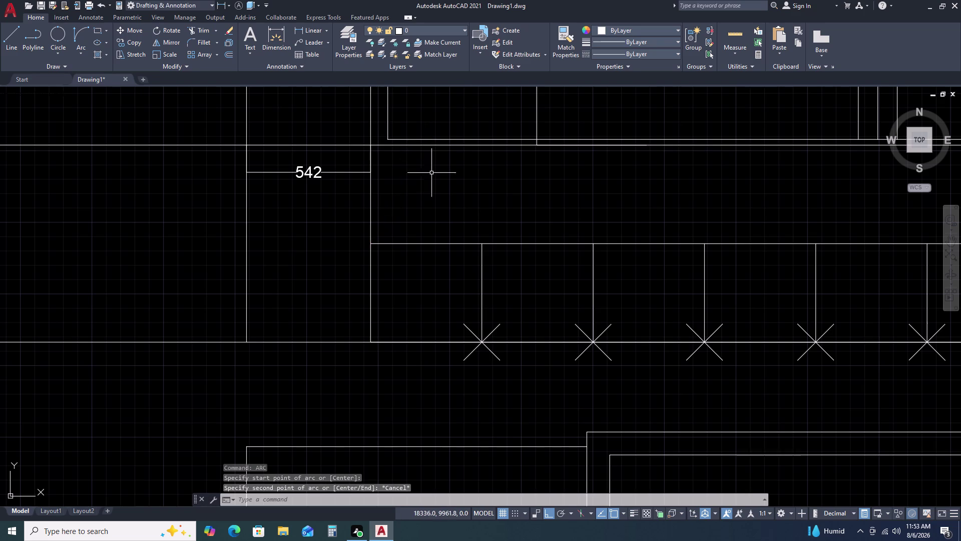
Draw a line from the first column's top to the band line, plus a line along the band.
text(L)
key(space)
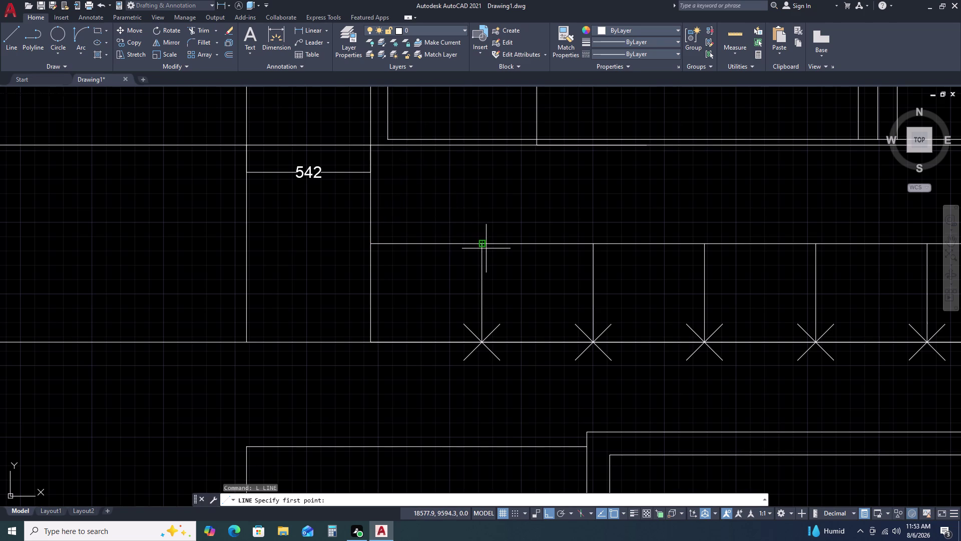
click(481, 239)
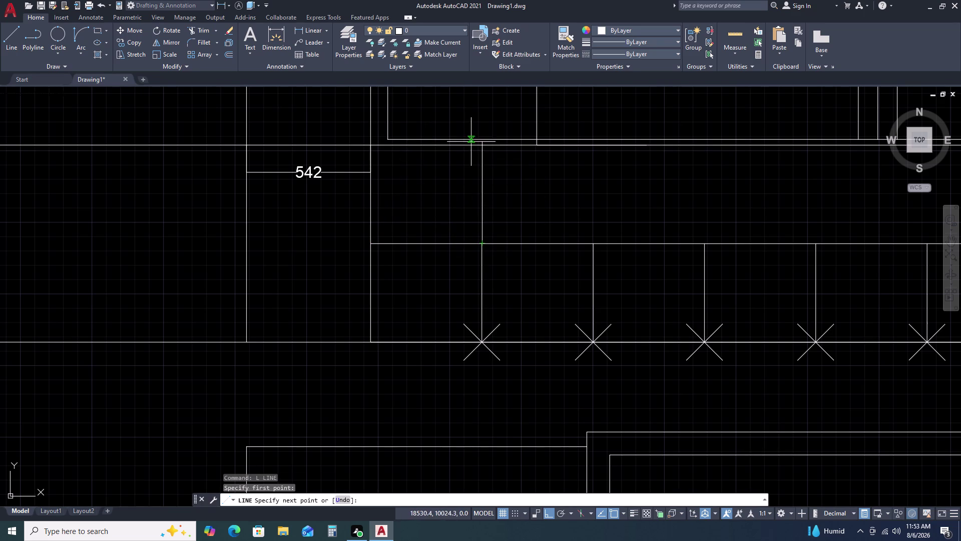
click(485, 145)
key(Escape)
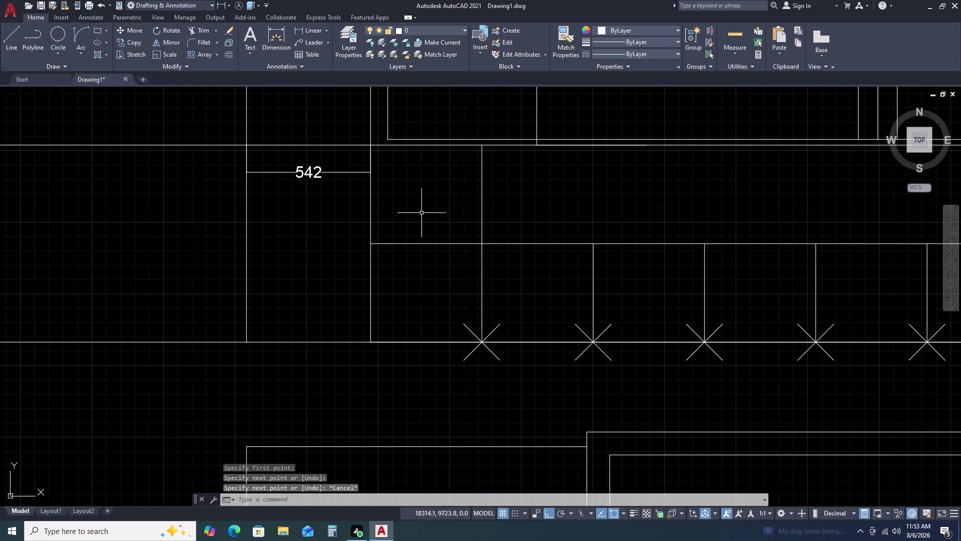
key(space)
click(371, 145)
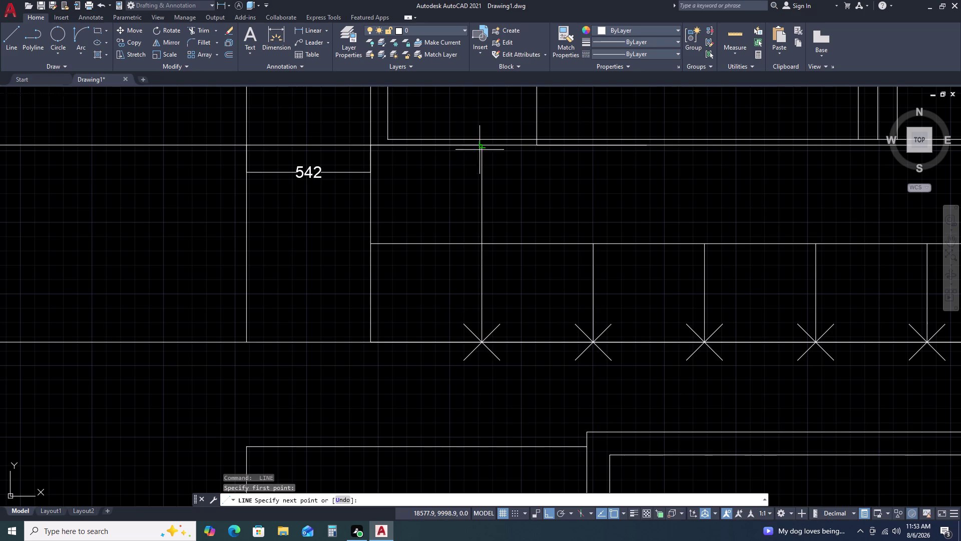
click(484, 145)
key(Escape)
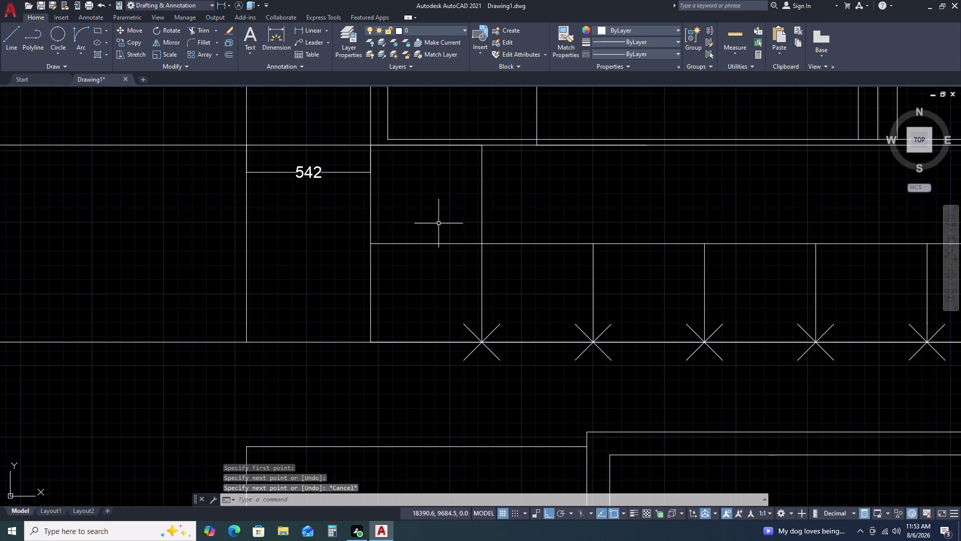
Begin a 3-point arc at the first bay's left corner.
text(AR)
text(C)
key(space)
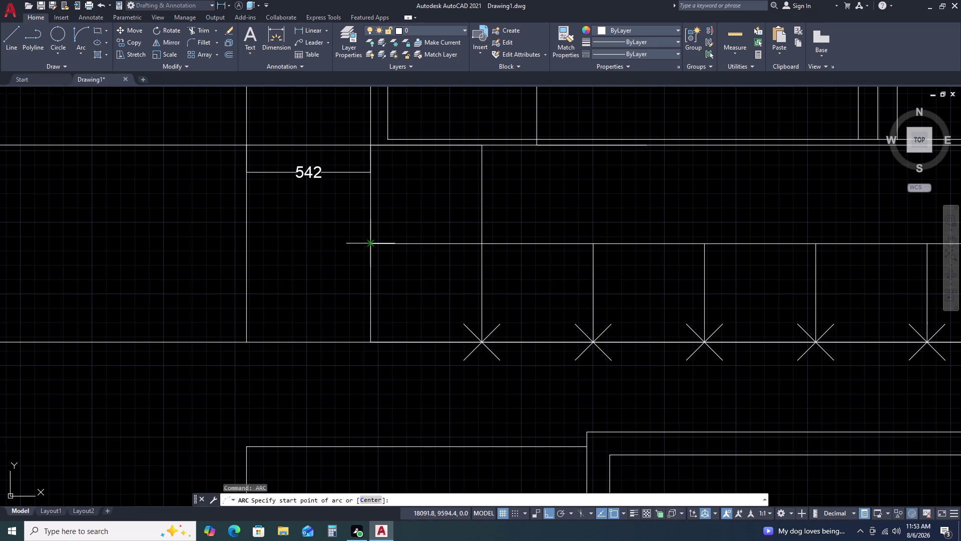
click(369, 245)
Finish the 3-point arc through the band line, then clear any pending command.
click(425, 146)
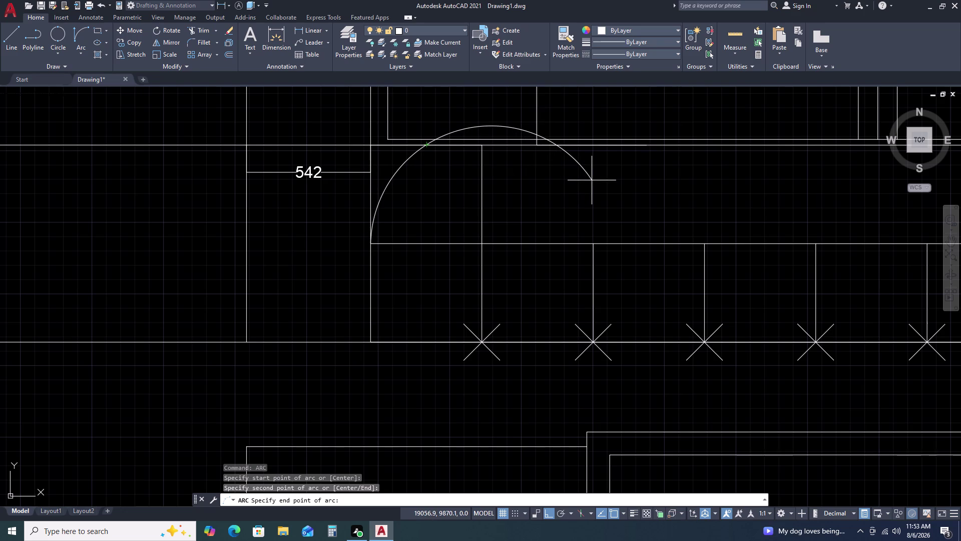
triple_click(591, 180)
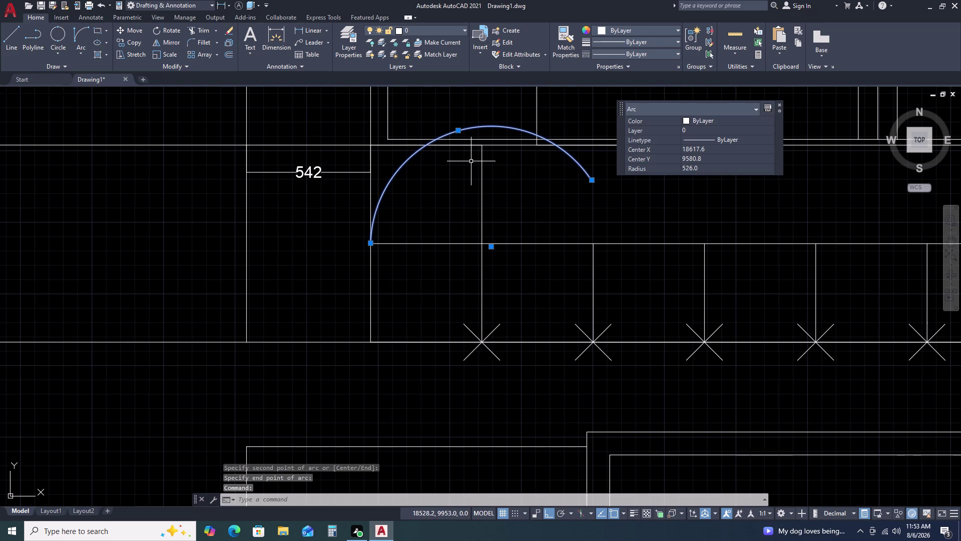
text(TR)
key(Escape)
key(Escape)
key(Escape)
Trim the arc back to the band line, fencing off its leftover tail.
text(T)
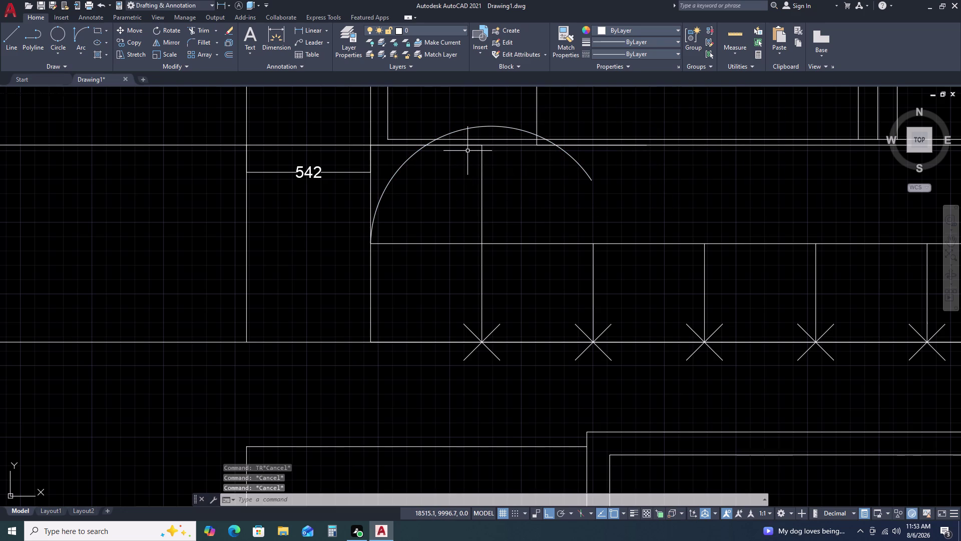
text(R)
key(space)
double_click(459, 130)
scroll(up, 3)
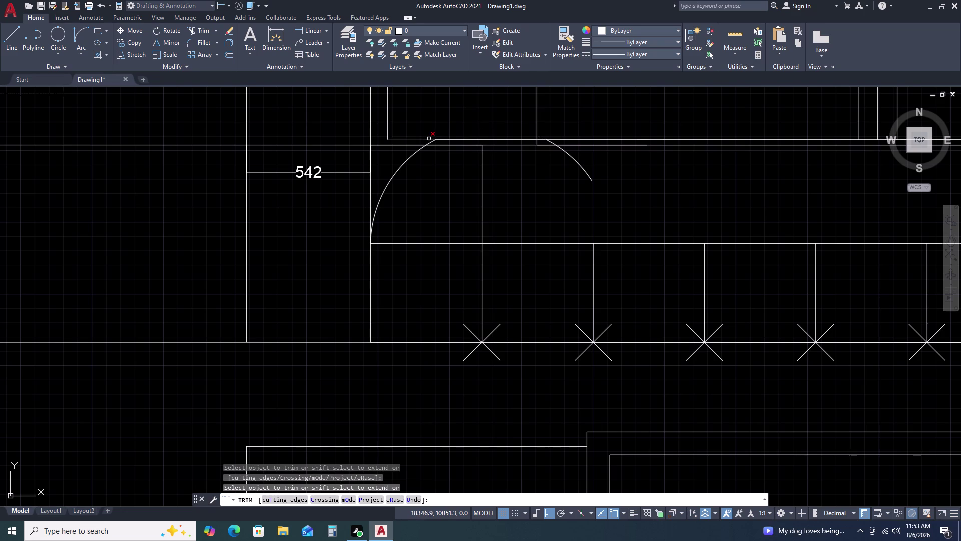
click(432, 154)
scroll(down, 3)
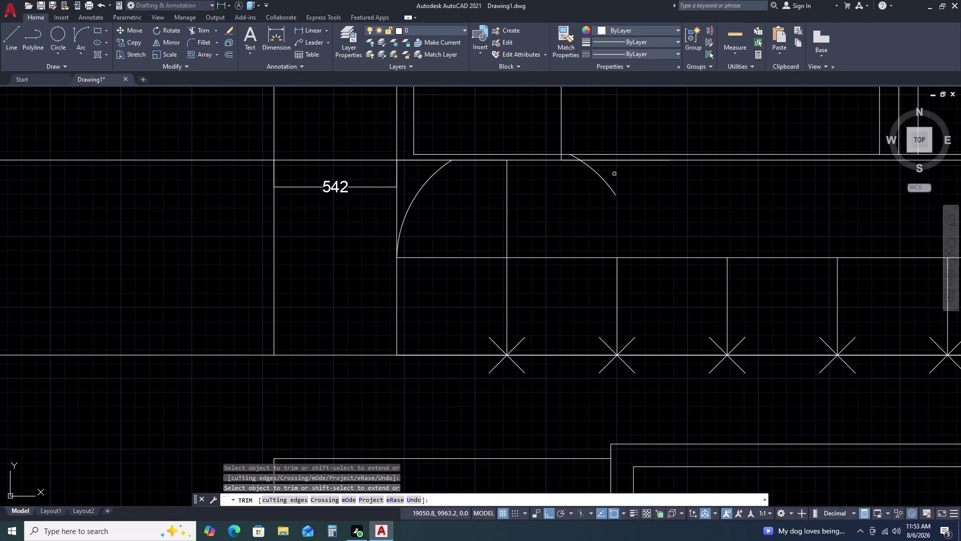
click(615, 174)
click(579, 197)
scroll(up, 3)
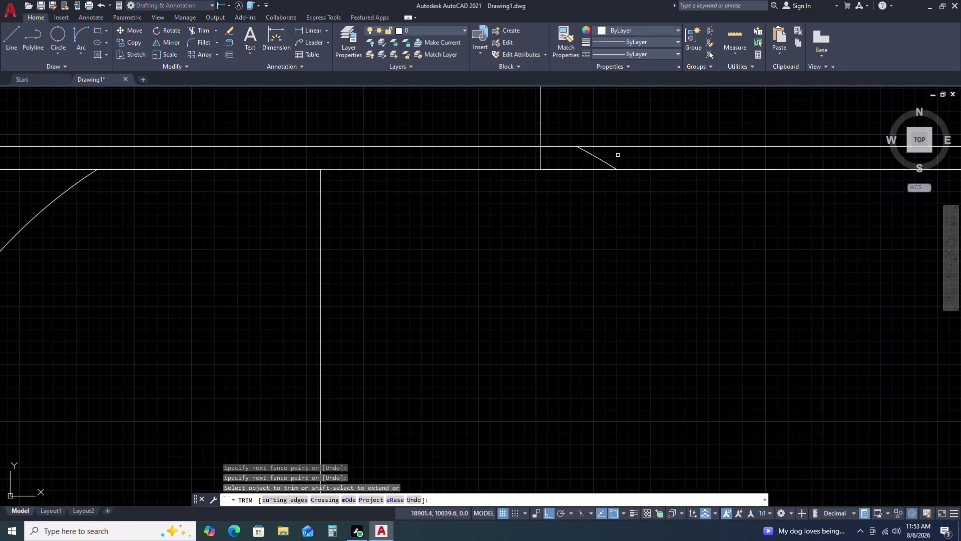
click(618, 155)
click(581, 160)
key(Escape)
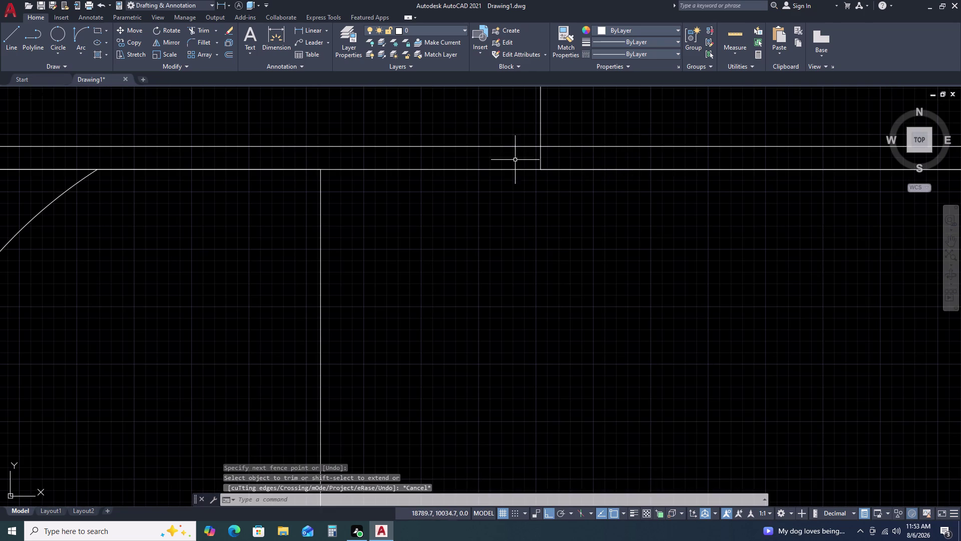
Select the remaining left arc and start MIRROR on it.
scroll(down, 3)
click(301, 185)
click(319, 223)
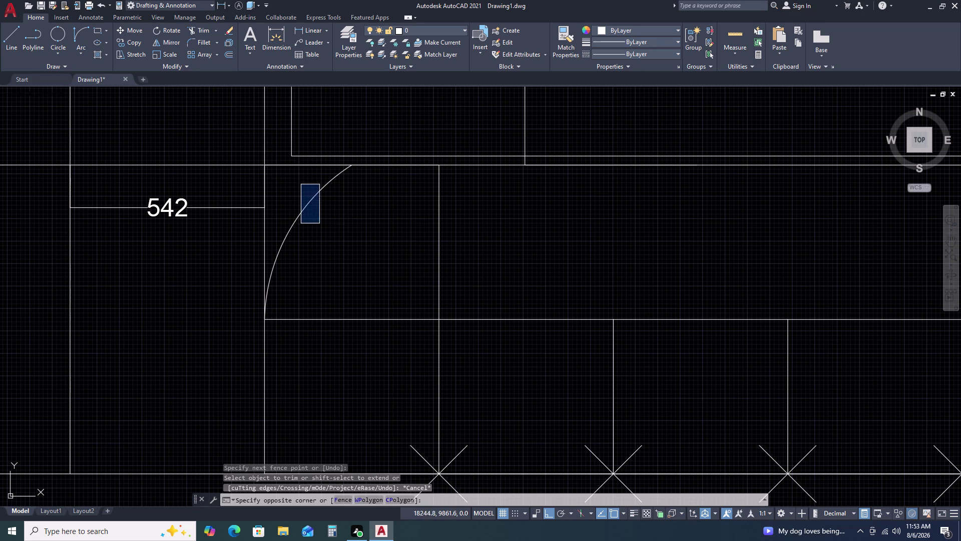
drag(326, 226, 319, 220)
click(297, 188)
key(m)
text(I)
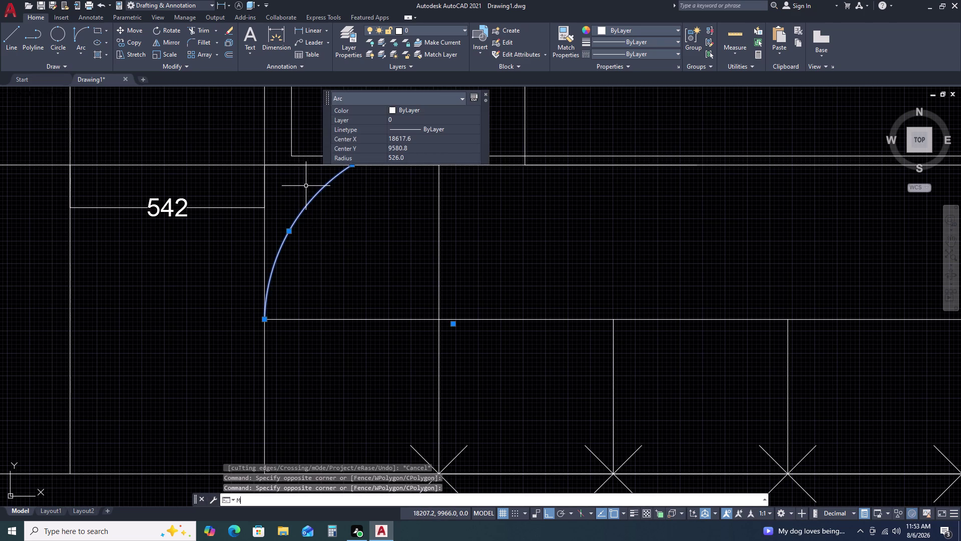
key(space)
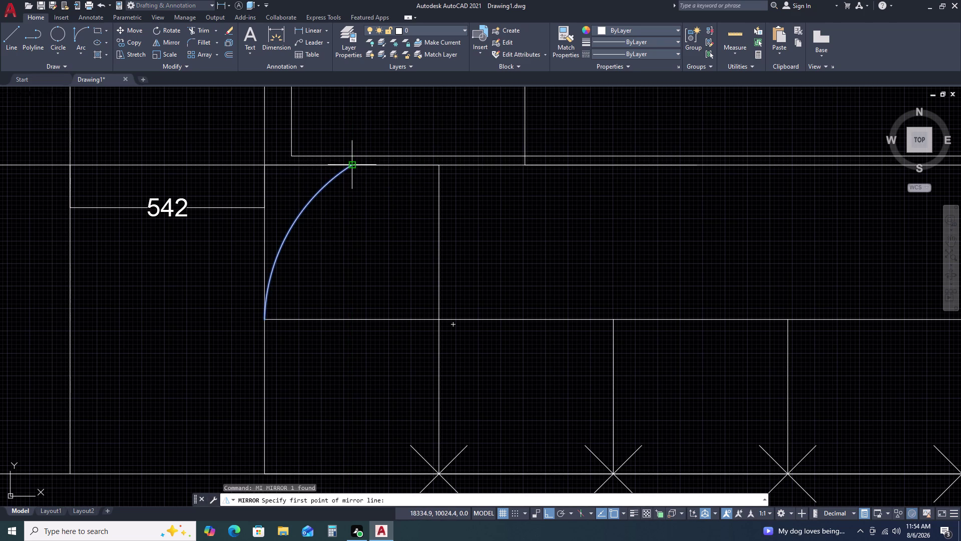
Mirror the arc about a vertical axis through its peak, keeping the original.
click(354, 166)
click(349, 131)
key(Return)
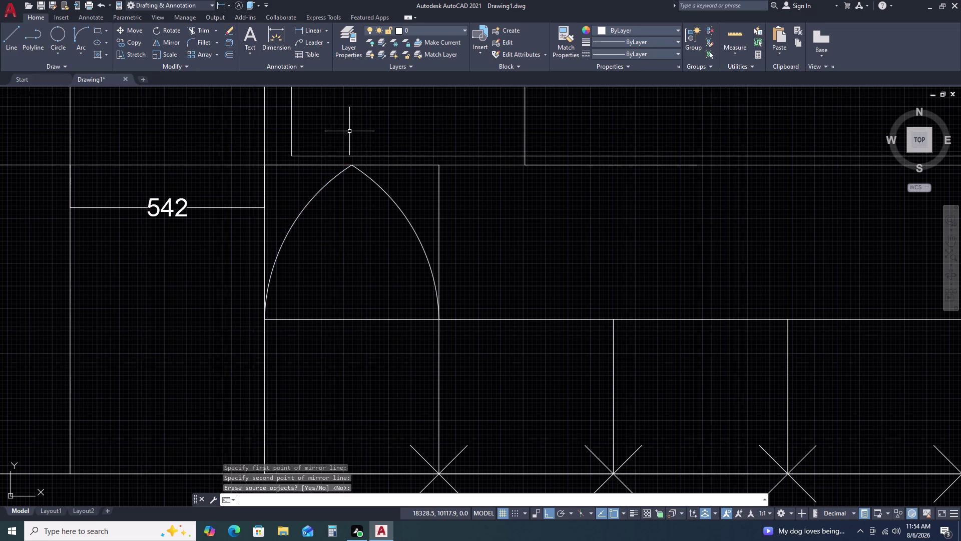
scroll(down, 3)
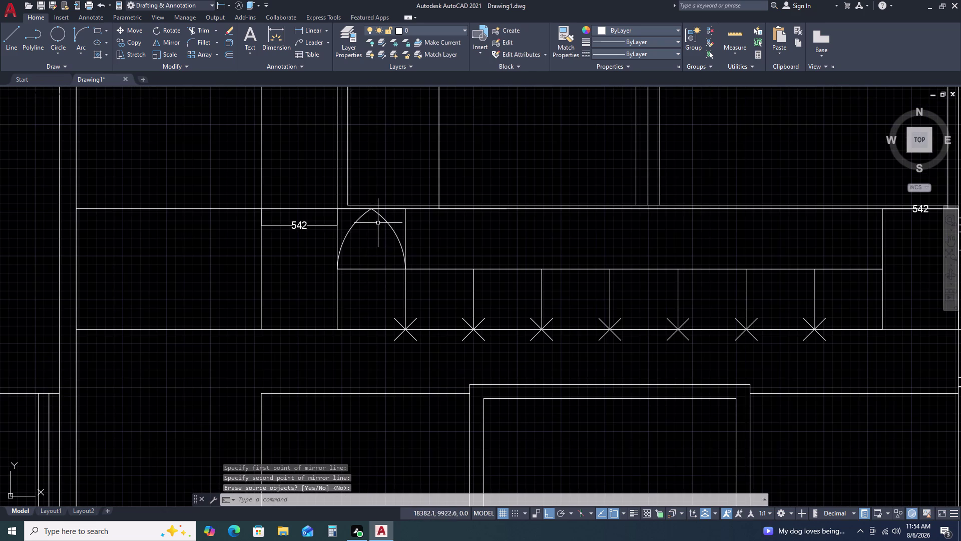
scroll(up, 3)
Join the two curves into one pointed arch and select it.
click(410, 202)
click(328, 220)
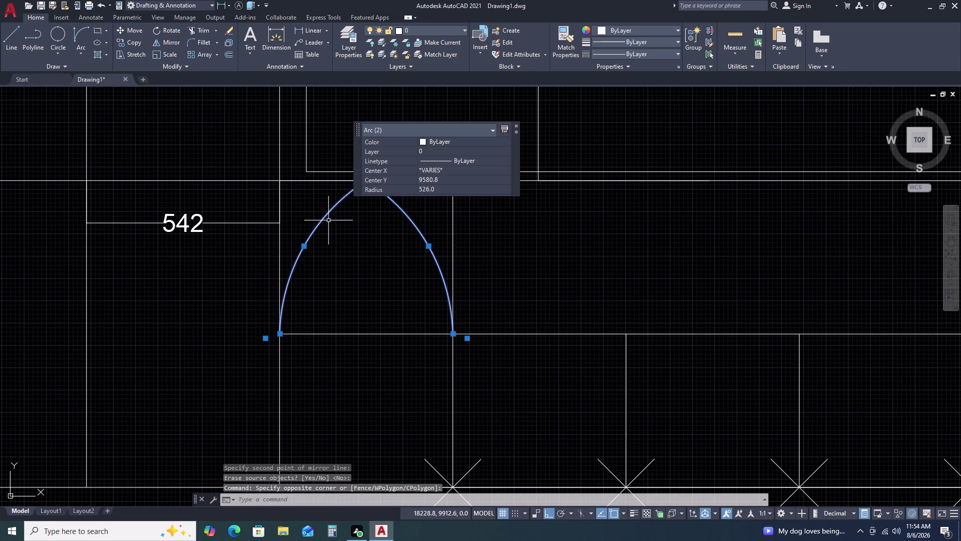
key(j)
key(Return)
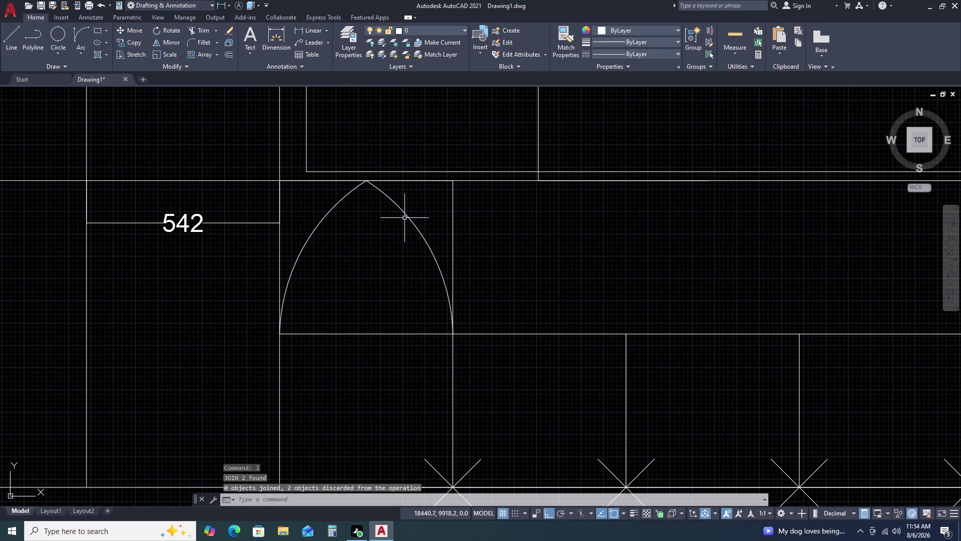
click(406, 217)
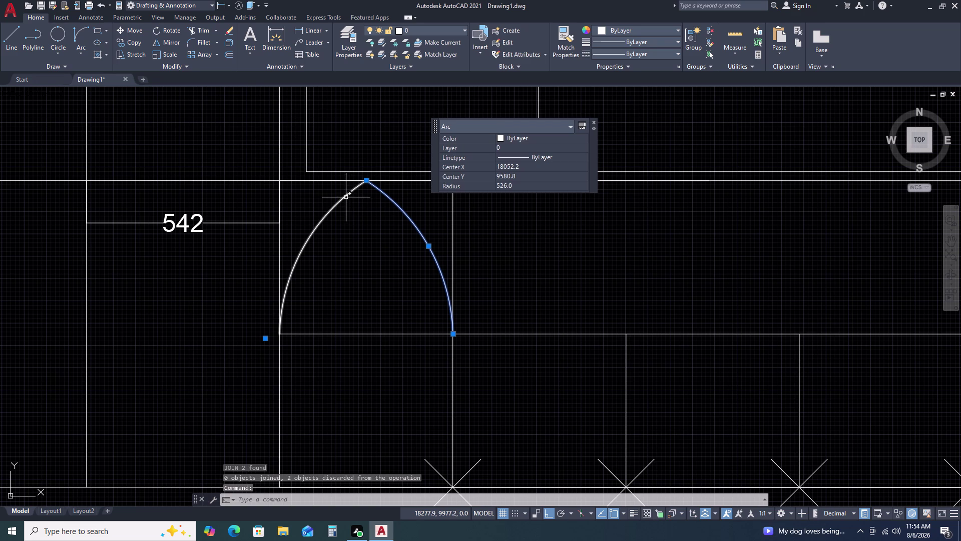
click(346, 197)
Copy the pointed arch from its left foot into seven successive bays along the row.
key(c)
text(O)
key(space)
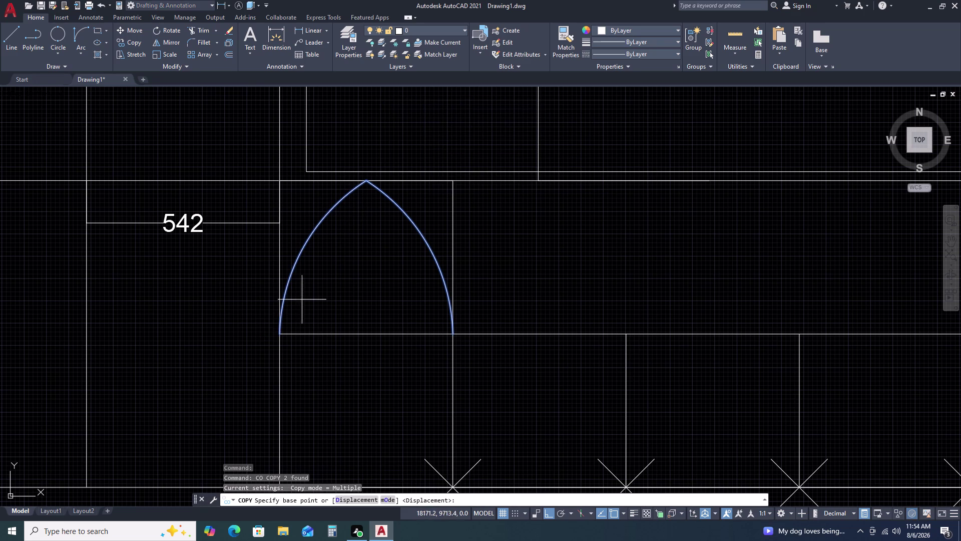
click(281, 333)
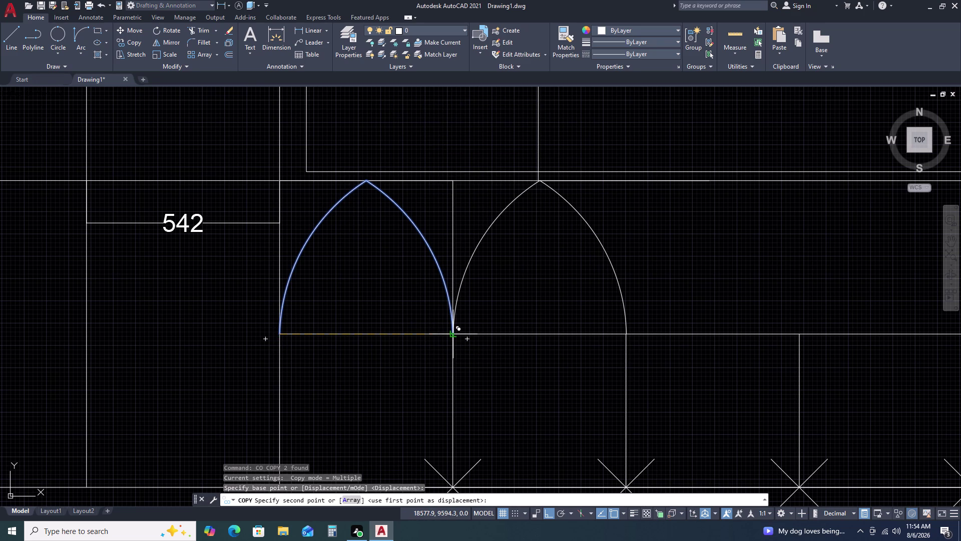
click(452, 336)
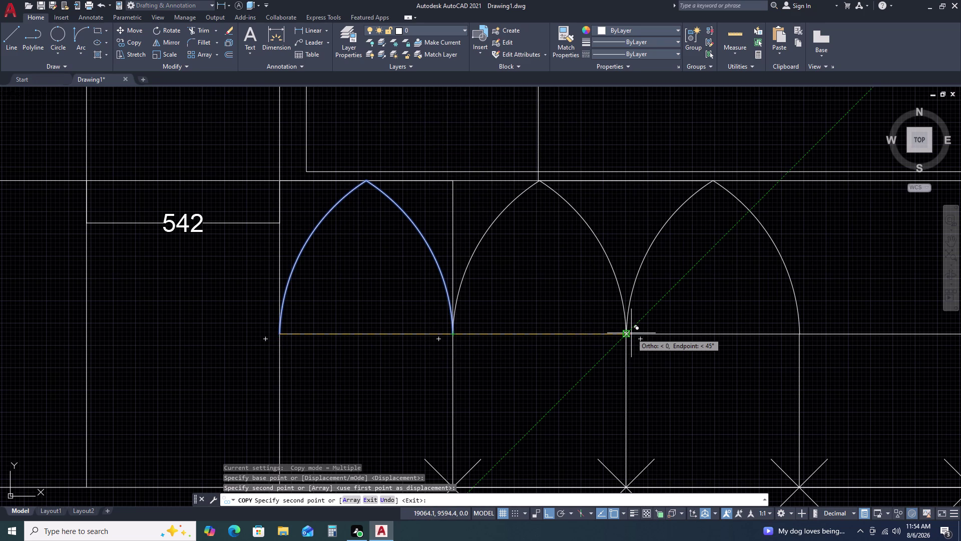
click(626, 333)
middle_drag(721, 334, 288, 322)
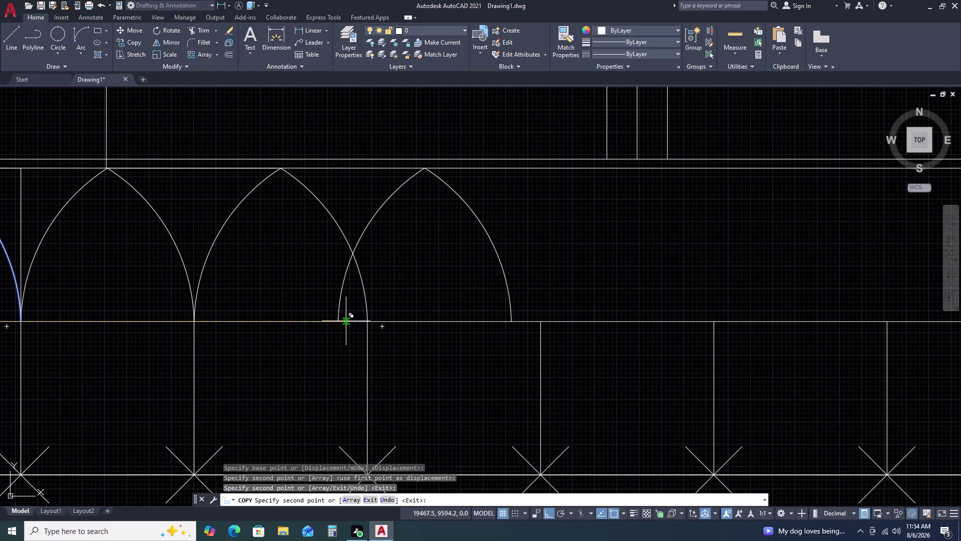
click(369, 318)
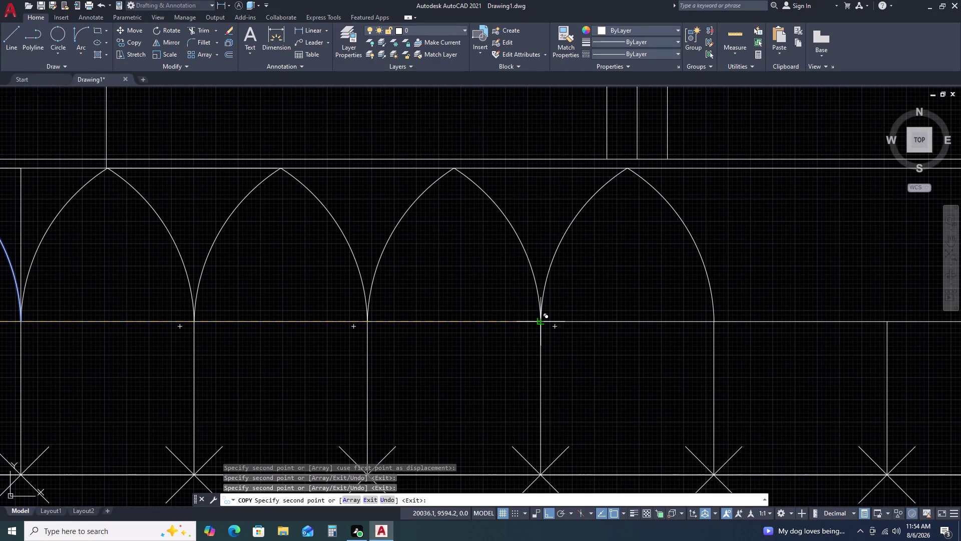
click(541, 324)
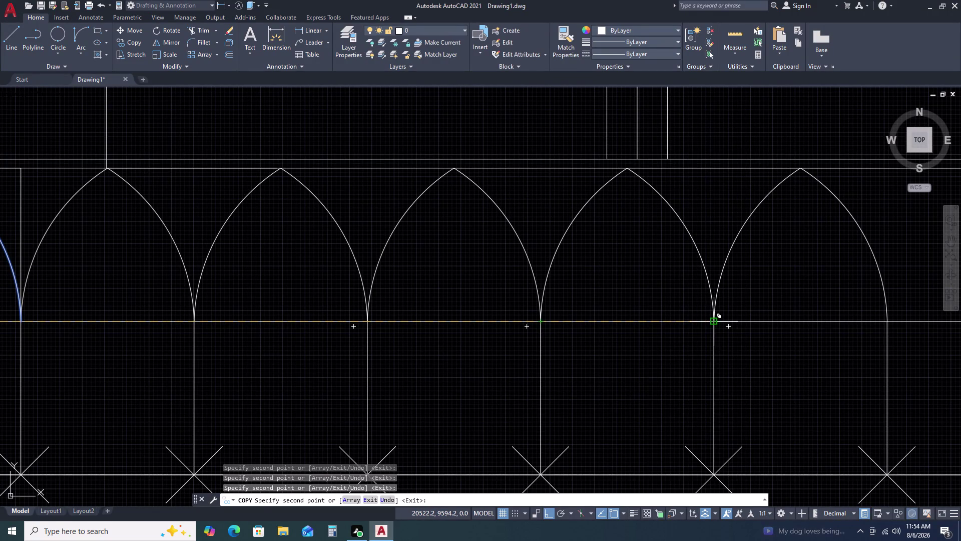
middle_drag(737, 323, 327, 333)
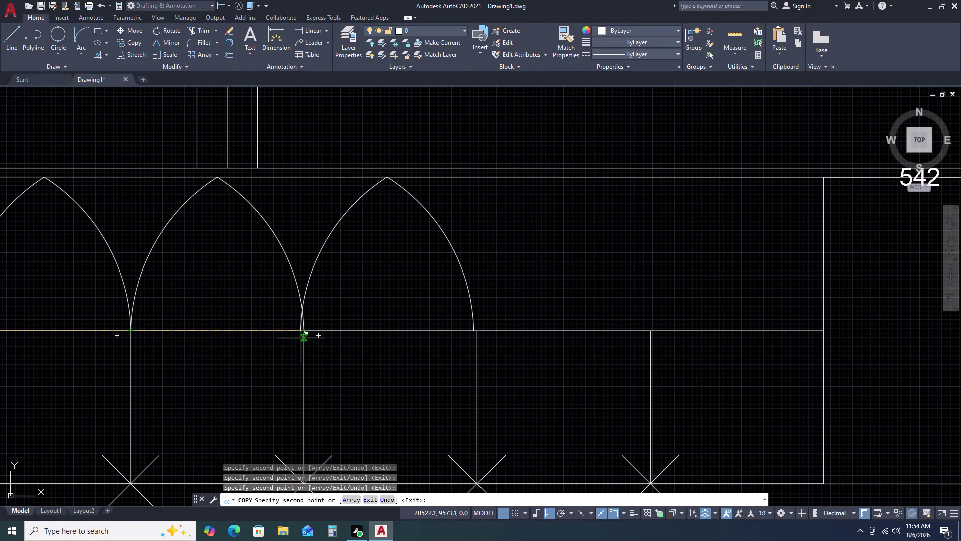
click(304, 329)
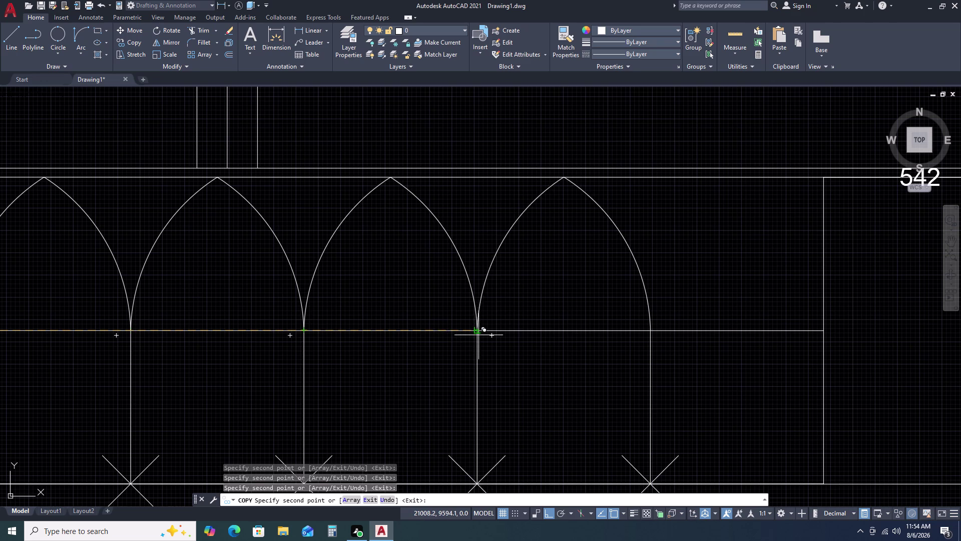
click(477, 332)
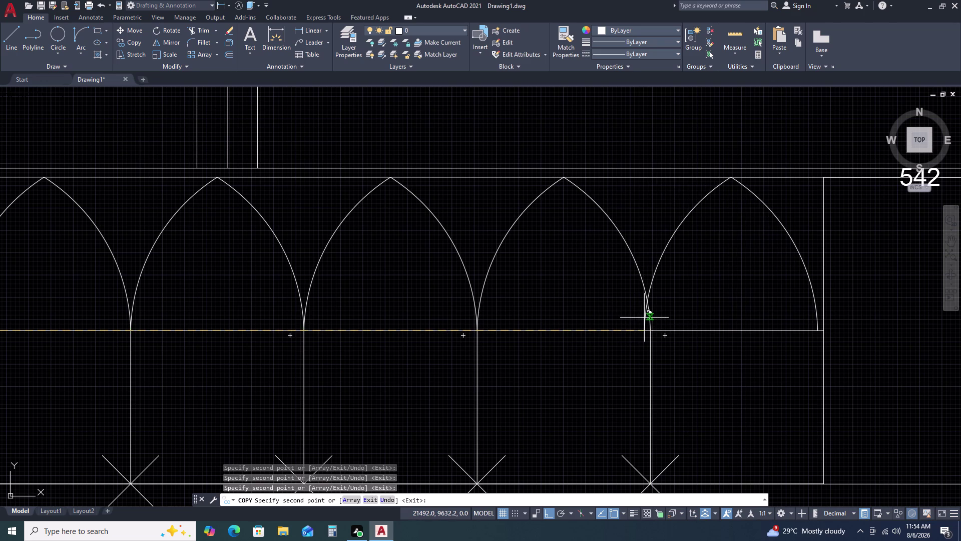
double_click(652, 329)
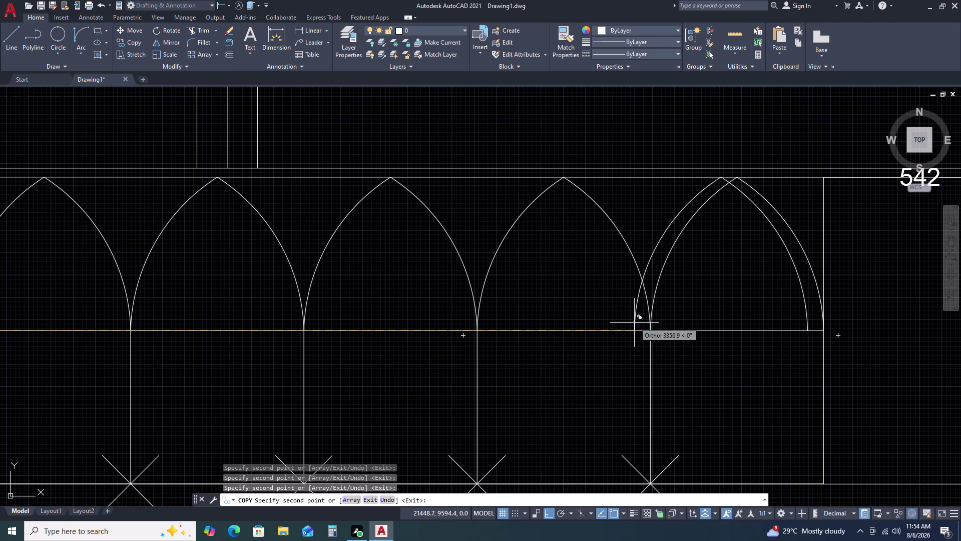
key(Escape)
scroll(down, 3)
scroll(up, 3)
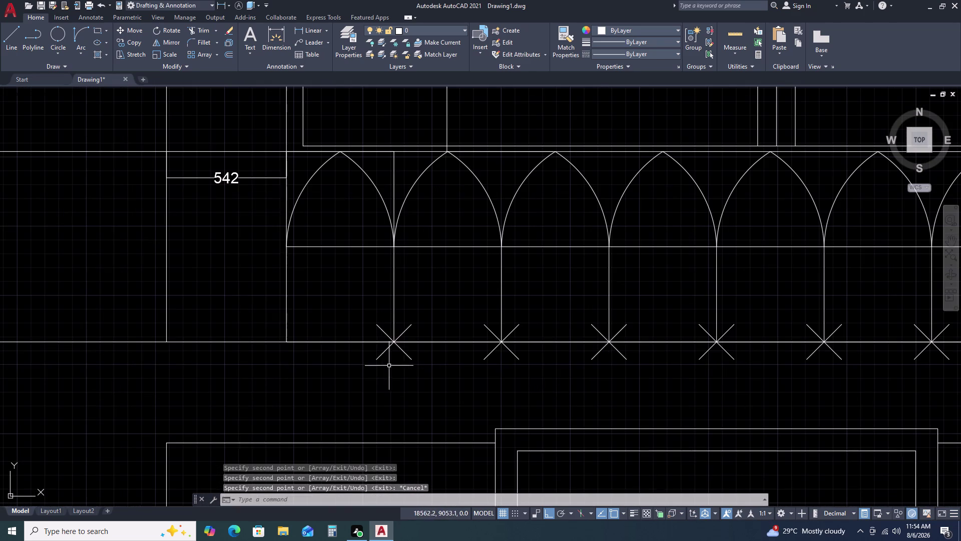
Window-select and erase the whole row of cross marks under the arches.
click(242, 290)
scroll(down, 3)
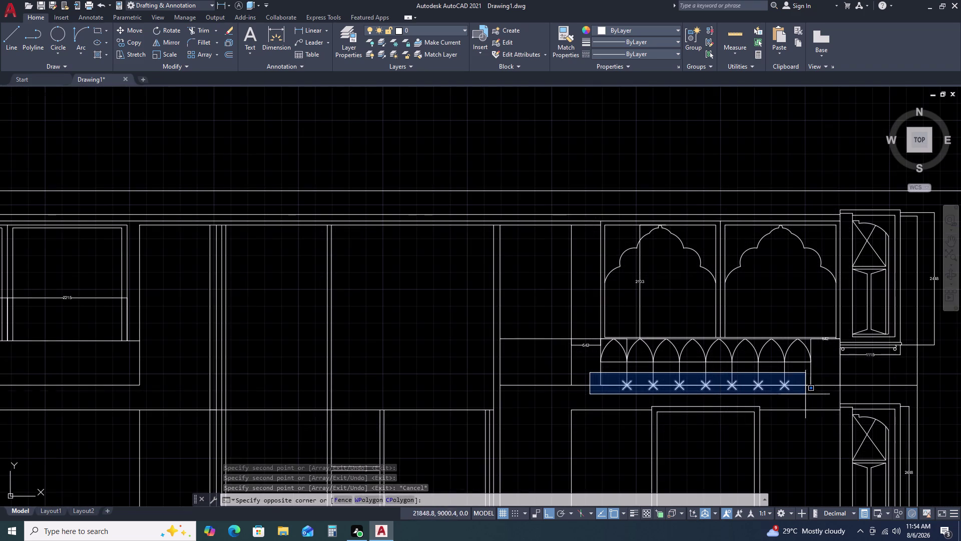
click(825, 397)
key(Delete)
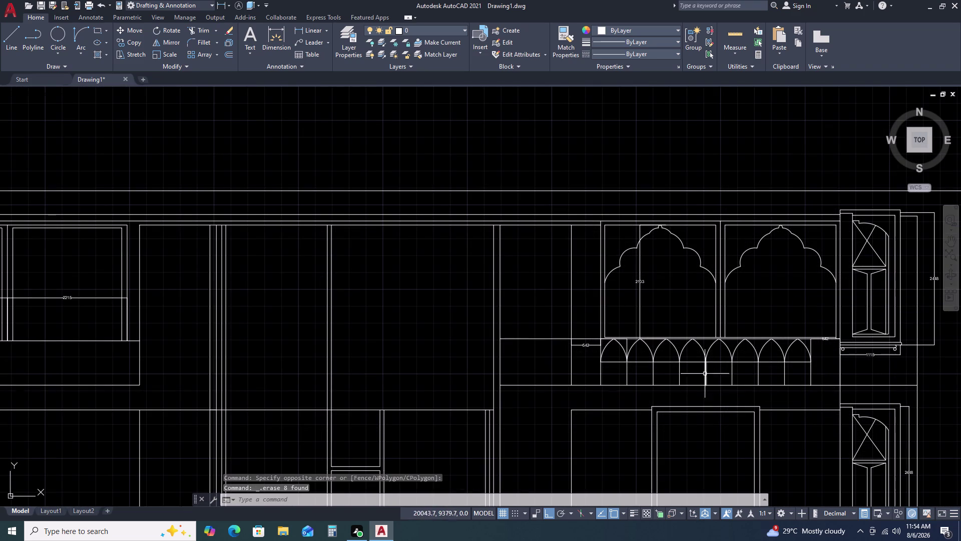
scroll(up, 3)
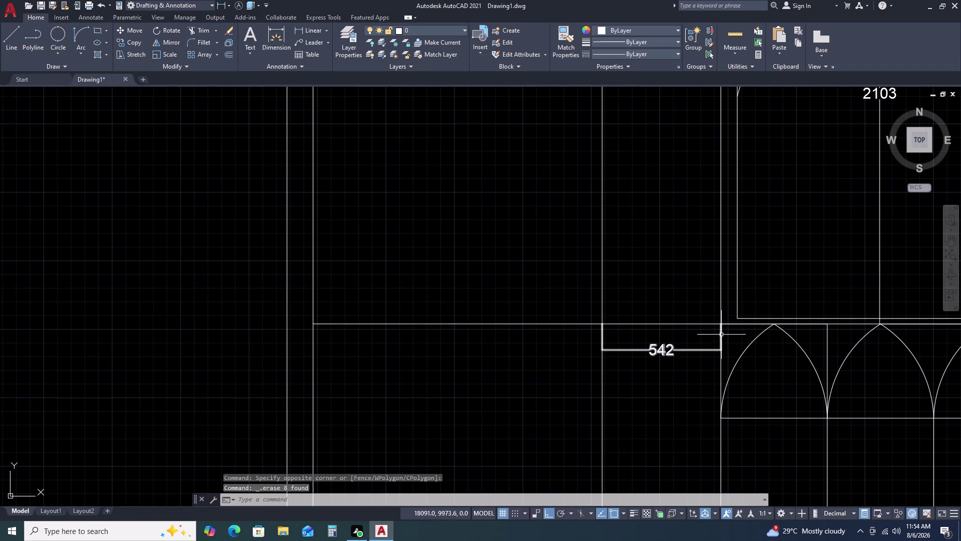
Erase the stray line beside the dimension and two leftover line segments.
click(721, 360)
key(Delete)
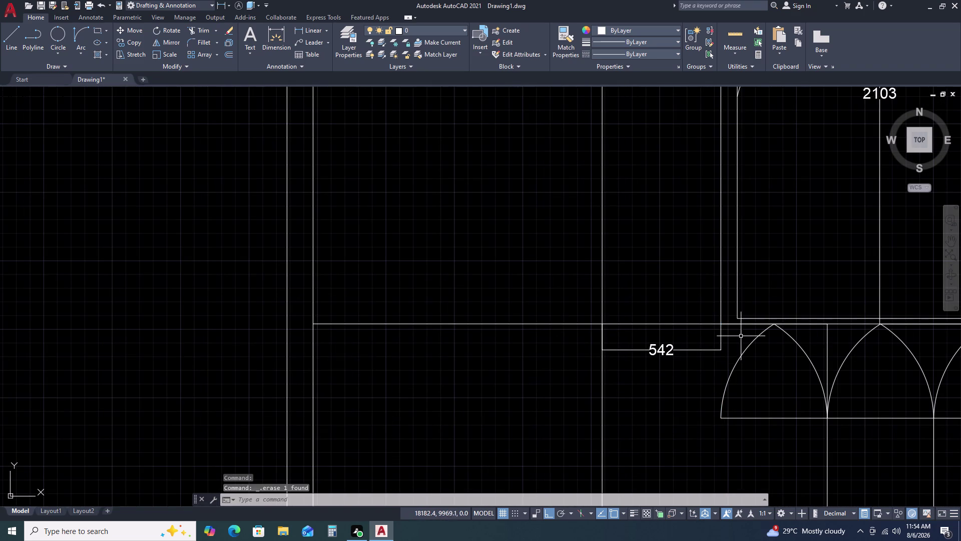
click(743, 324)
key(Delete)
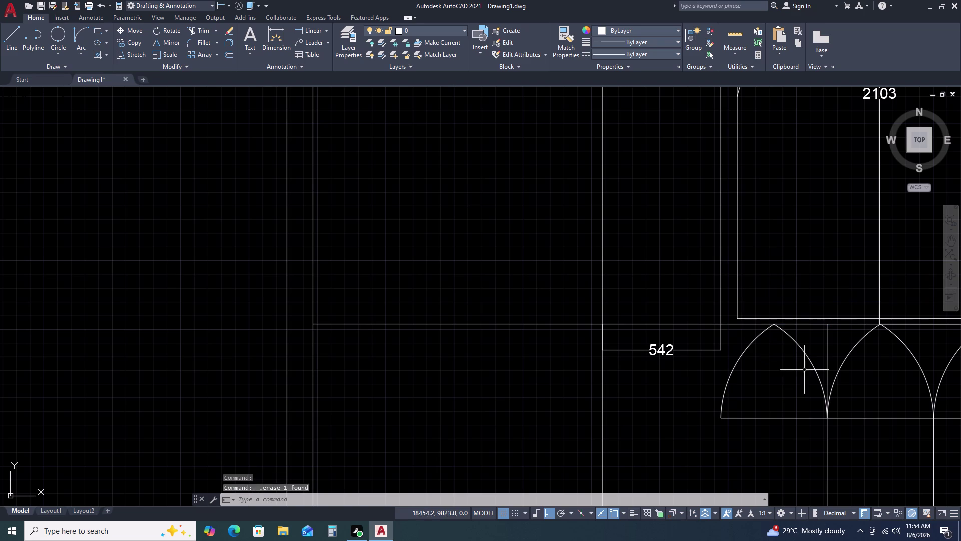
double_click(836, 341)
double_click(822, 340)
key(Delete)
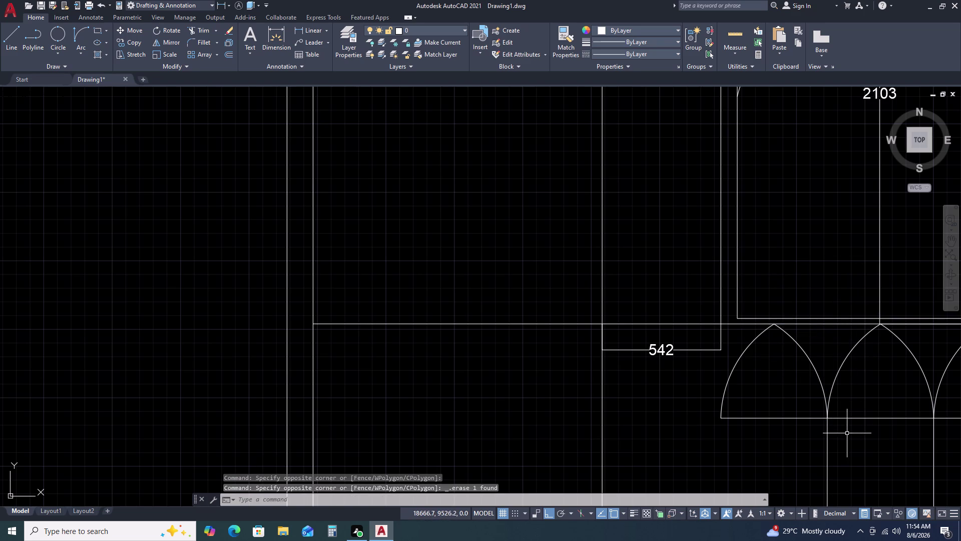
Erase part of the first arch, then undo the mistaken deletions.
click(846, 438)
click(800, 454)
key(Delete)
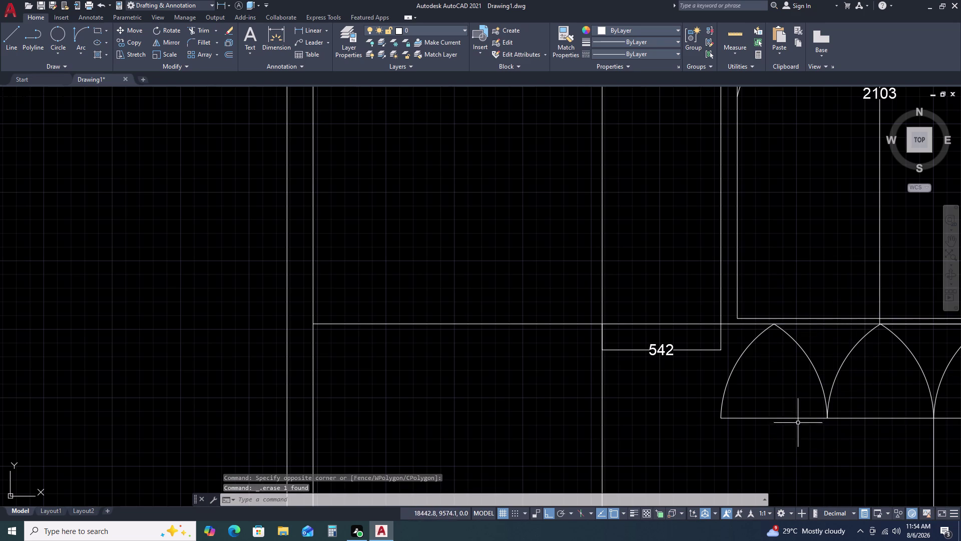
key(ctrl+z)
key(ctrl+z)
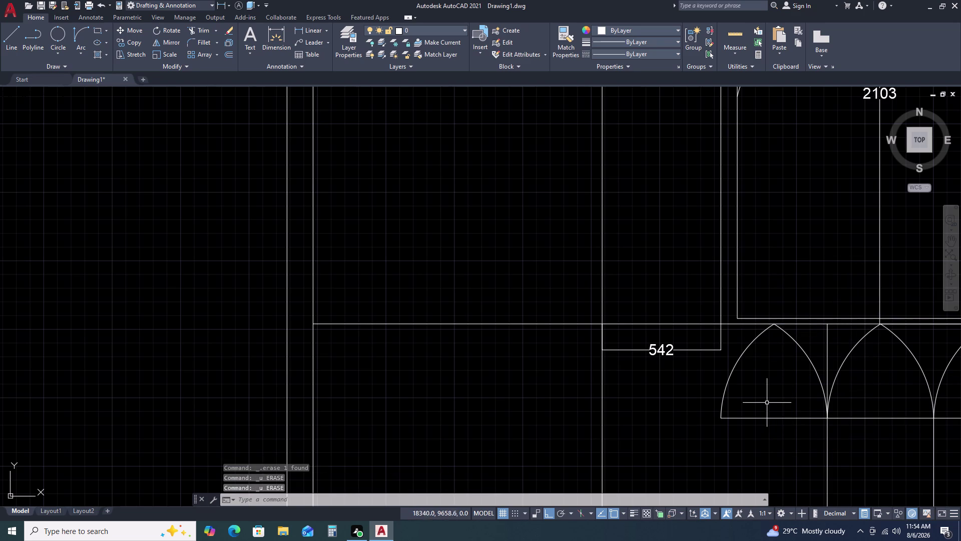
key(ctrl+z)
key(ctrl+z)
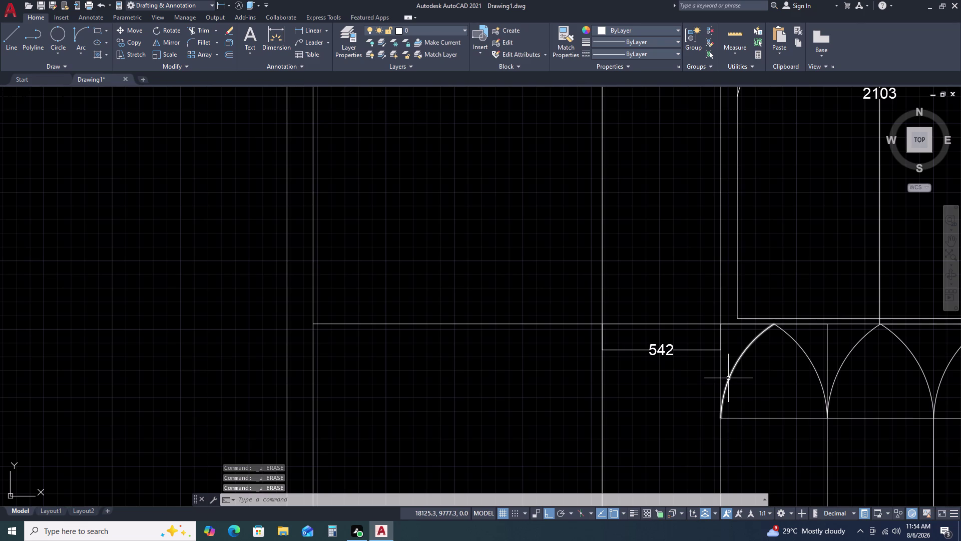
Fence-trim the stray lines near the dimension with TR.
key(t)
key(r)
key(space)
click(722, 370)
click(697, 373)
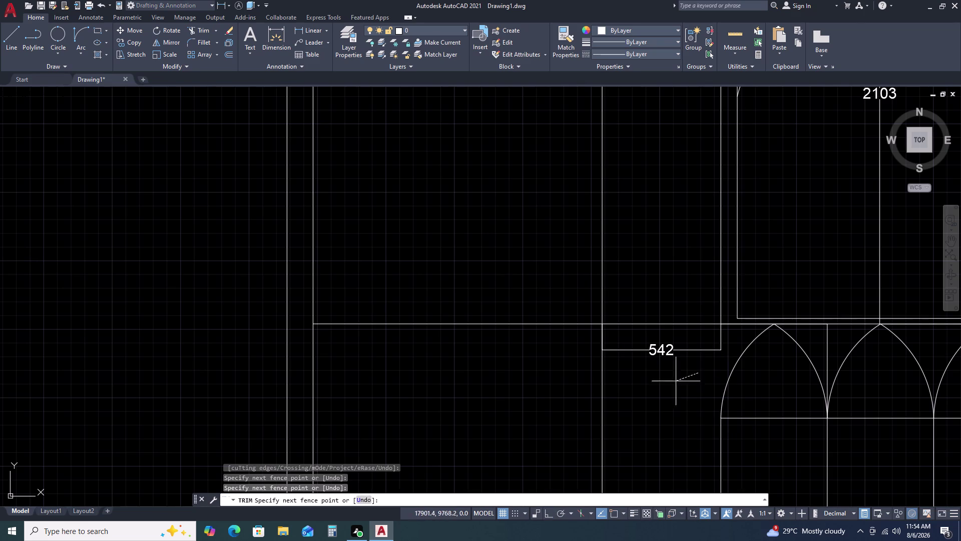
scroll(down, 3)
key(Escape)
scroll(up, 3)
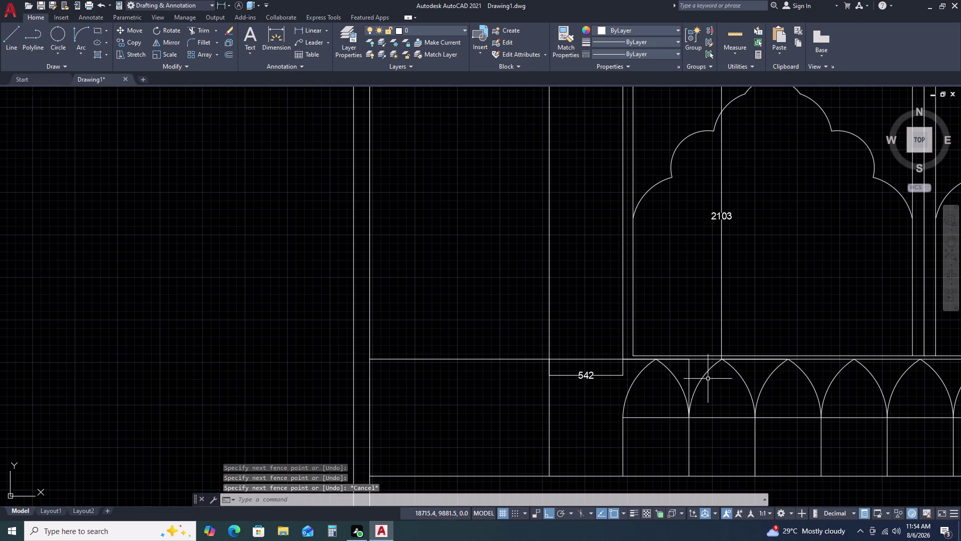
Erase two stray lines between the arches.
click(695, 372)
click(684, 371)
key(Delete)
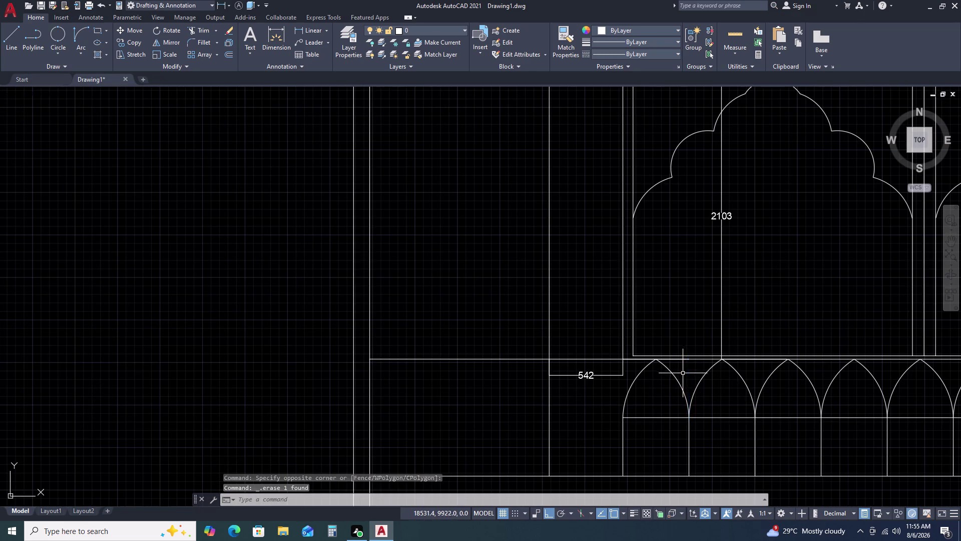
scroll(down, 3)
scroll(up, 3)
click(683, 365)
key(Delete)
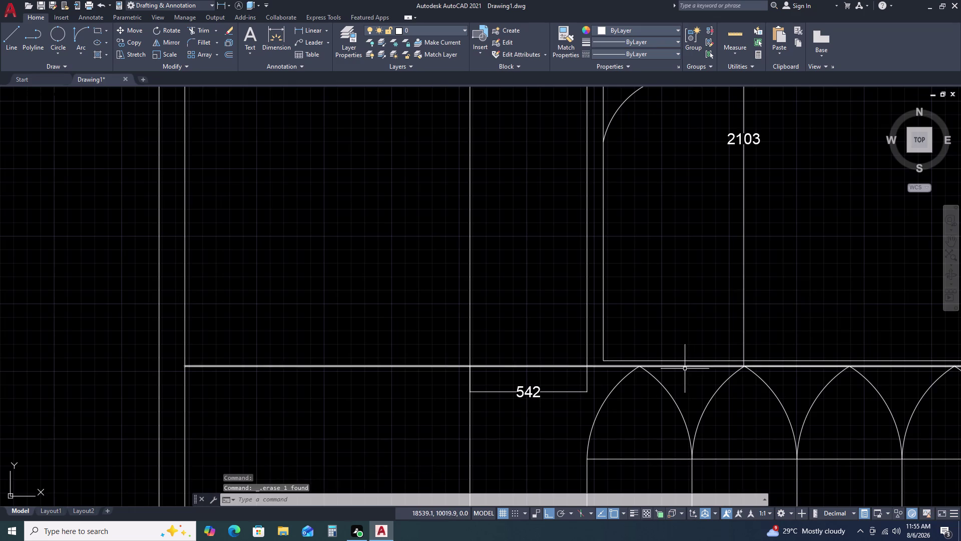
scroll(down, 3)
Erase another stray line in the arch row.
middle_drag(737, 385, 551, 343)
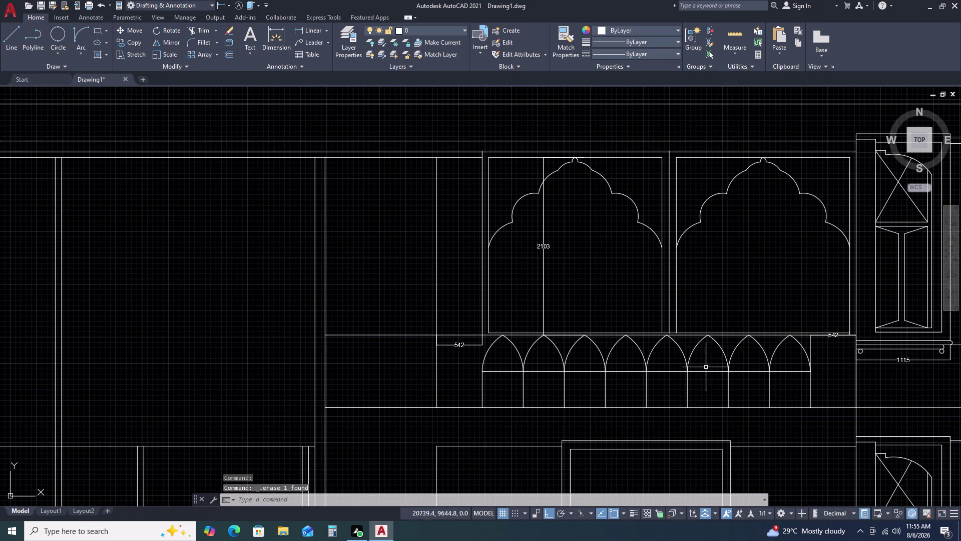
click(705, 367)
click(704, 381)
key(Delete)
scroll(down, 3)
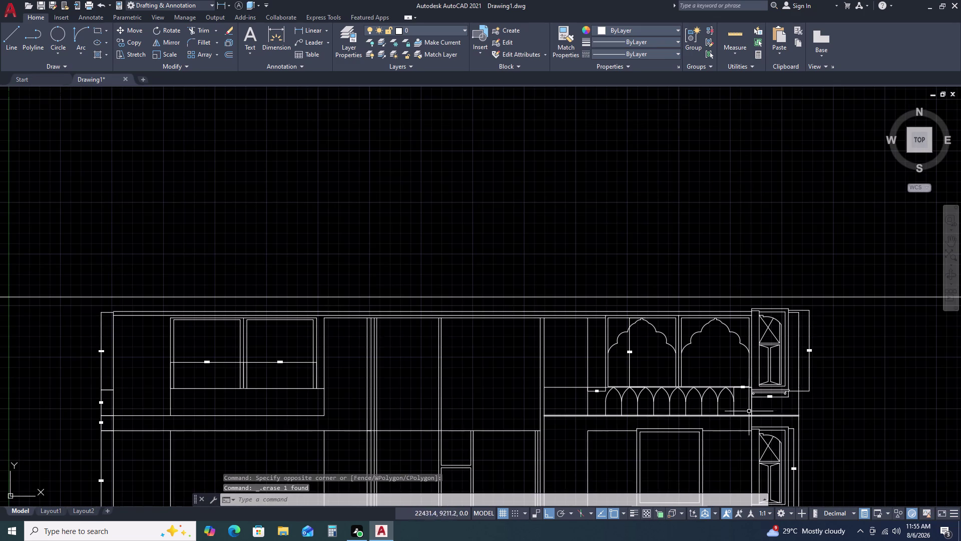
scroll(up, 3)
middle_drag(736, 408, 707, 349)
scroll(up, 3)
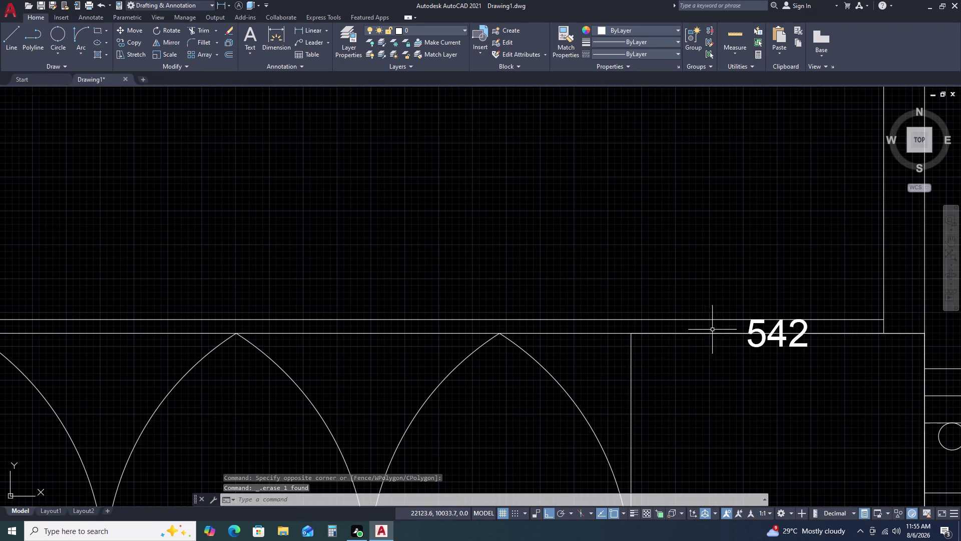
Erase the right-hand 542 dimension.
click(777, 326)
click(734, 326)
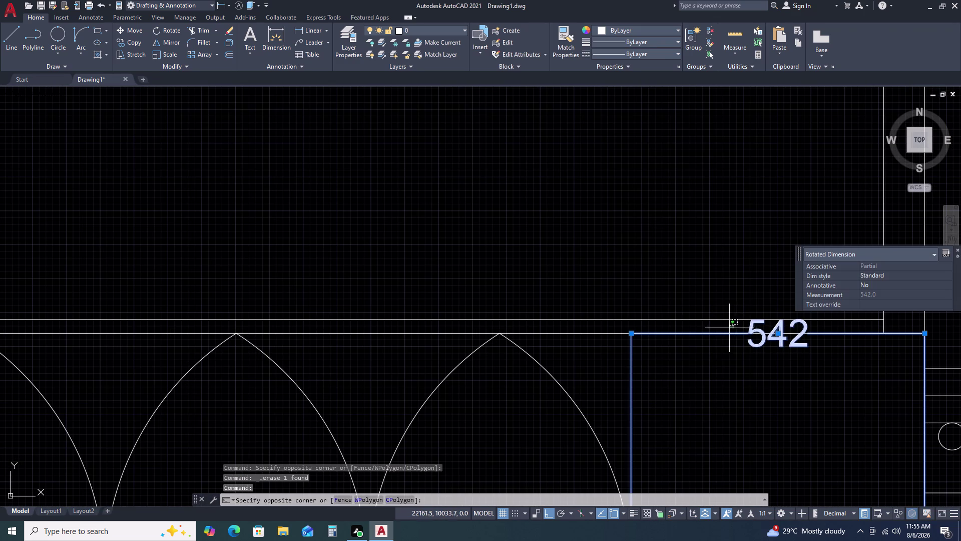
key(Delete)
scroll(down, 3)
scroll(down, 3)
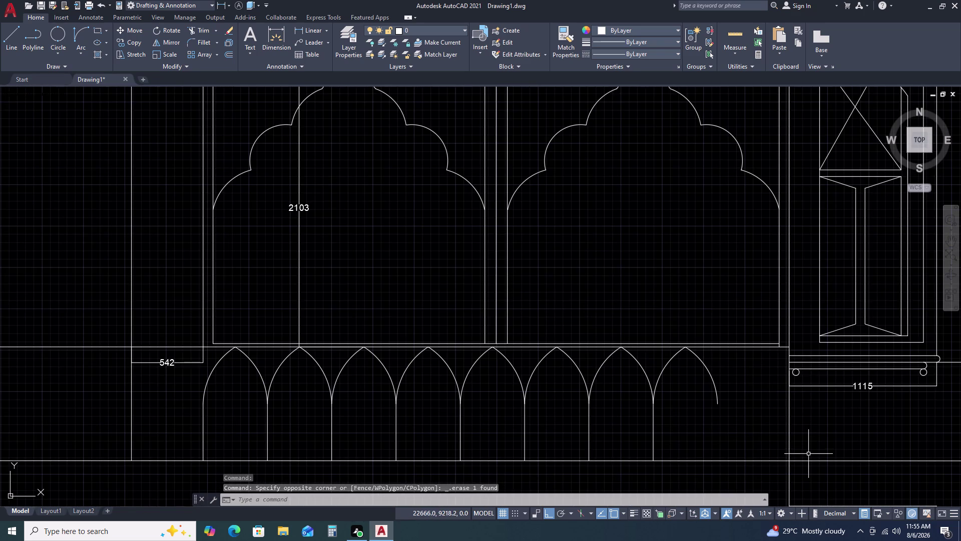
key(l)
key(space)
Abandon the started line and erase the left-hand 542 dimension.
click(717, 403)
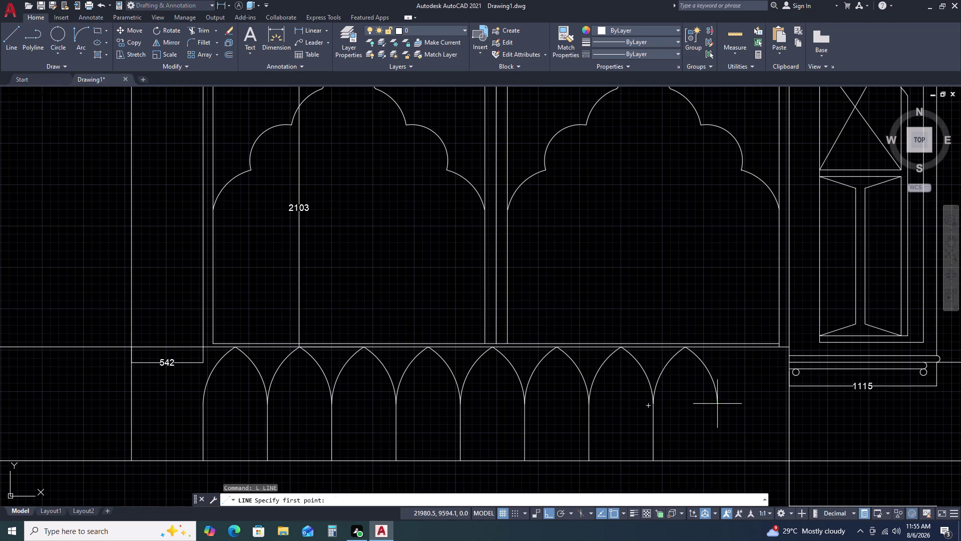
click(717, 460)
key(Escape)
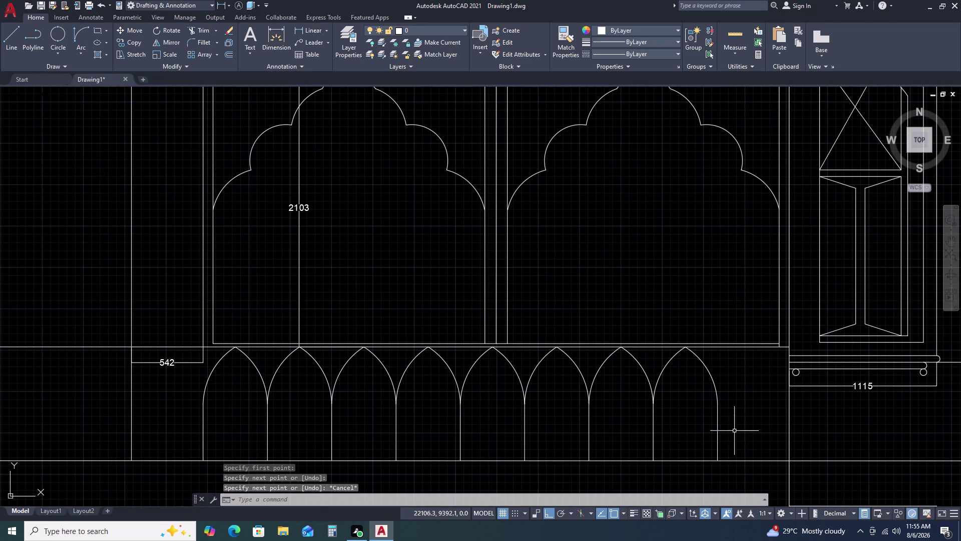
scroll(down, 3)
scroll(up, 3)
click(554, 421)
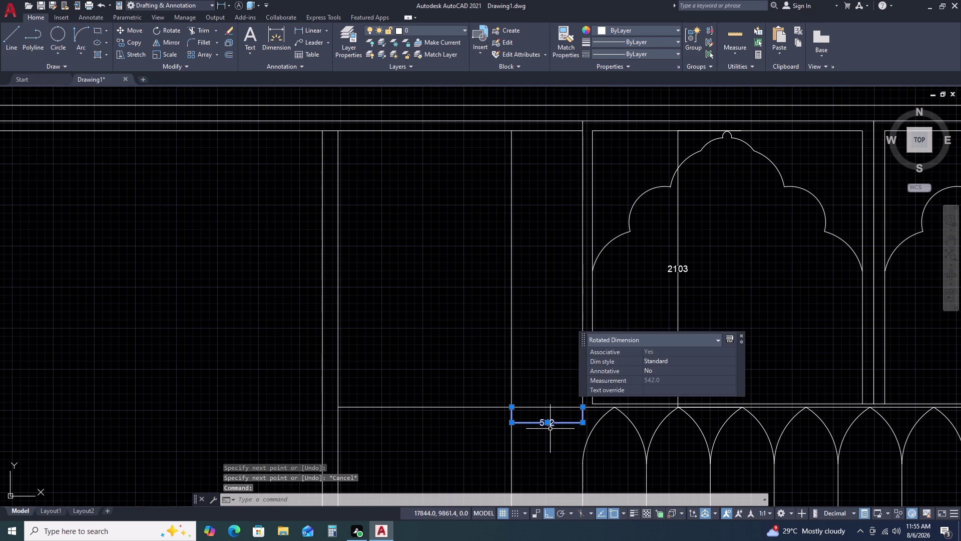
key(Delete)
Pan and zoom back over the arch row and pick its base line.
scroll(down, 3)
middle_drag(610, 446, 603, 370)
middle_drag(603, 367, 604, 361)
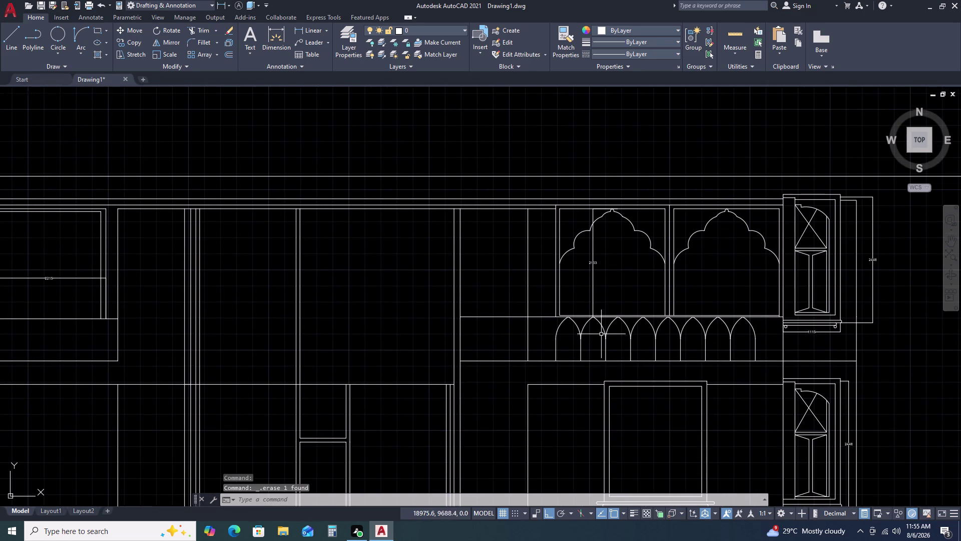
scroll(up, 3)
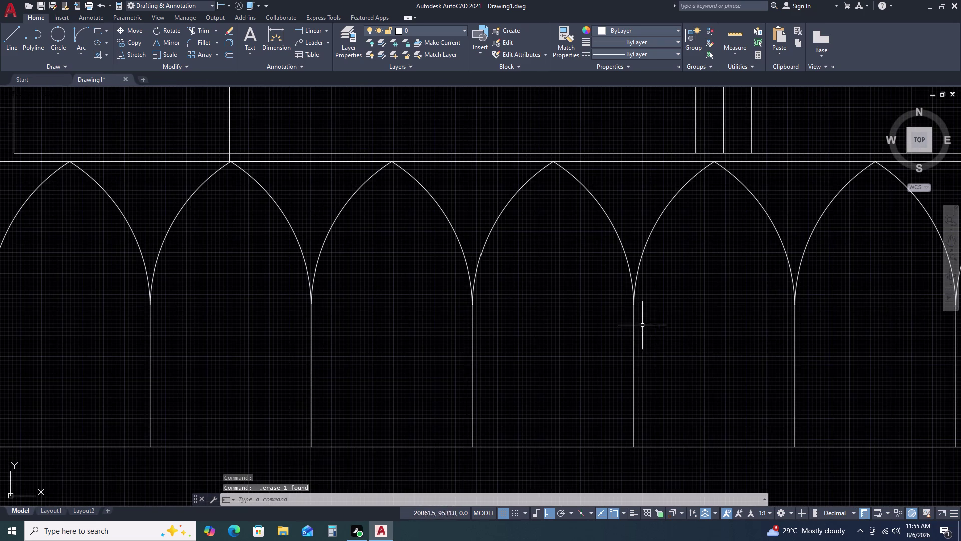
scroll(up, 3)
scroll(down, 3)
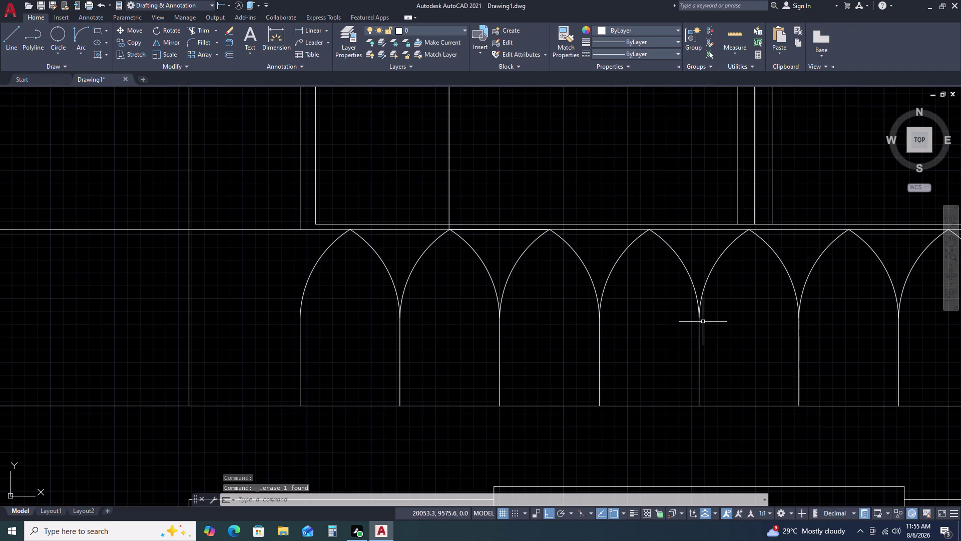
scroll(down, 3)
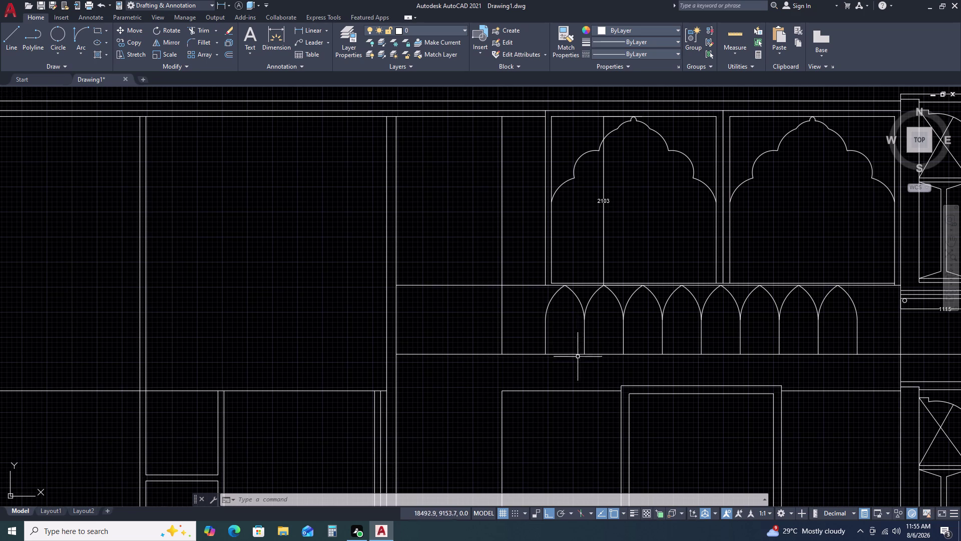
click(565, 353)
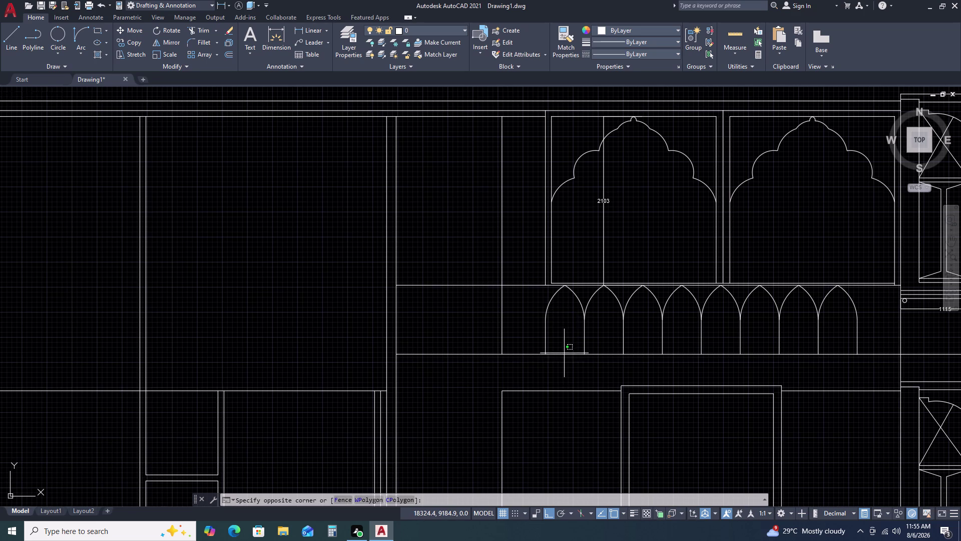
Start a 50-unit offset of the base line, then cancel it.
click(565, 356)
key(o)
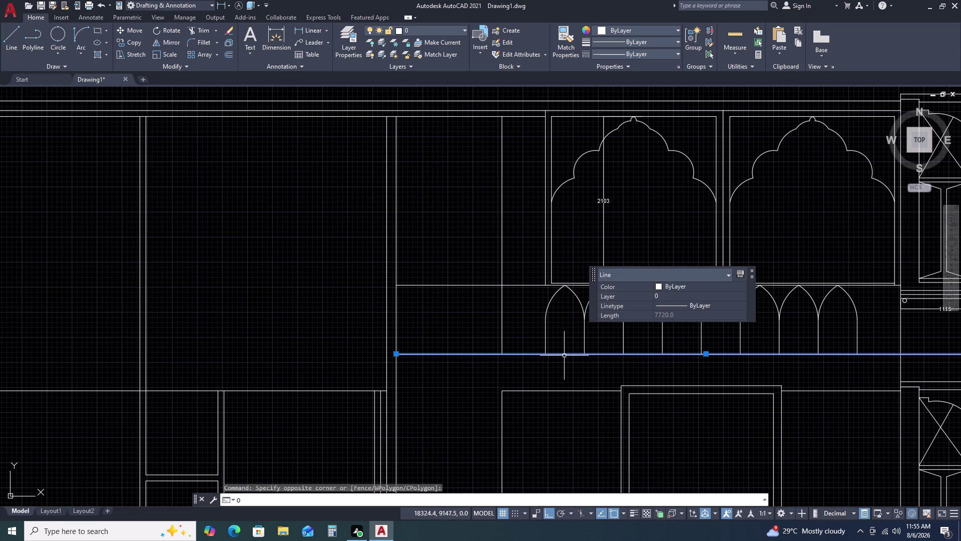
key(space)
text(50)
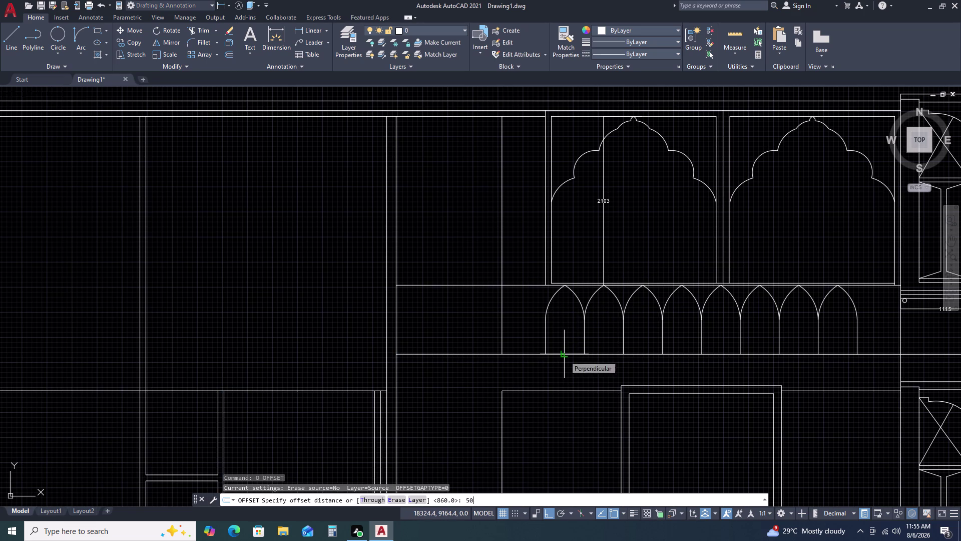
key(space)
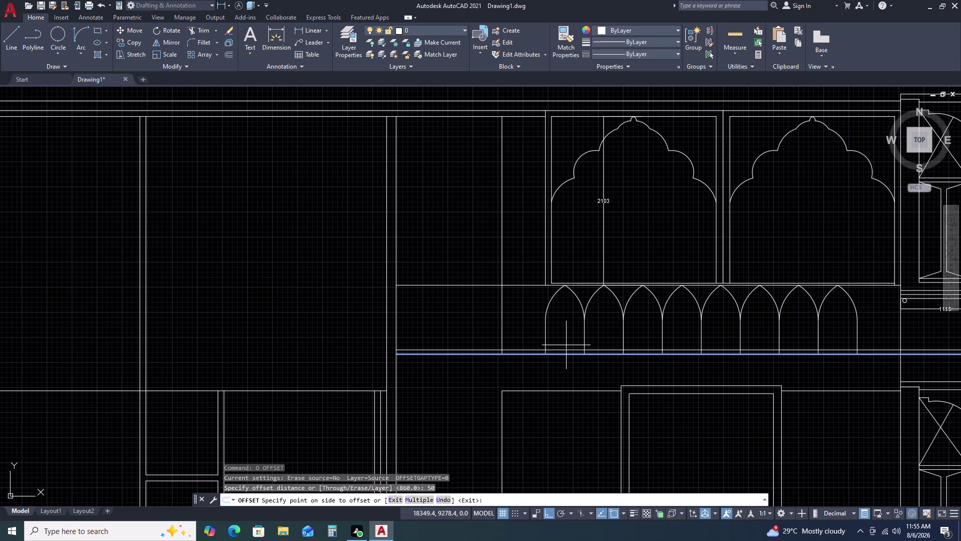
key(Escape)
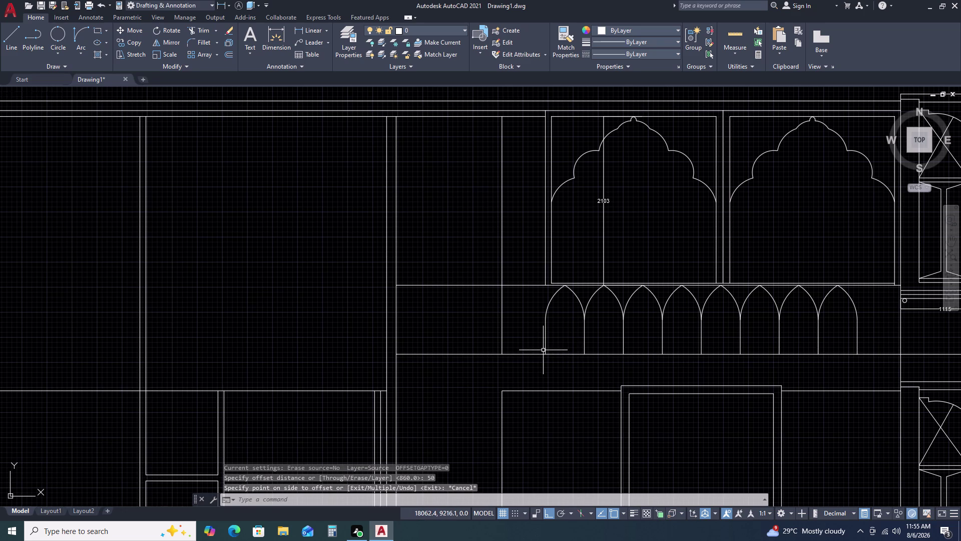
Offset the line beneath the arch row by 25 units.
text(O)
key(space)
text(25)
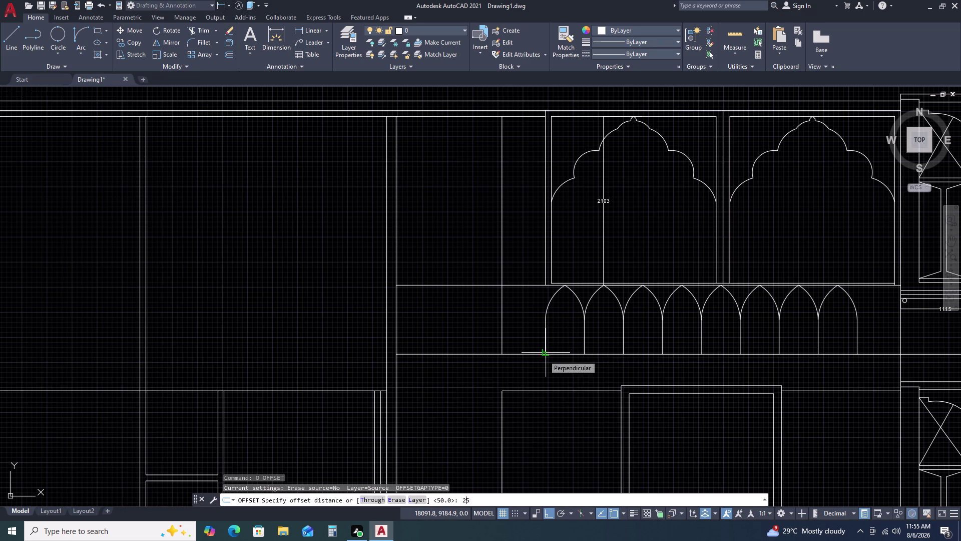
key(space)
click(536, 354)
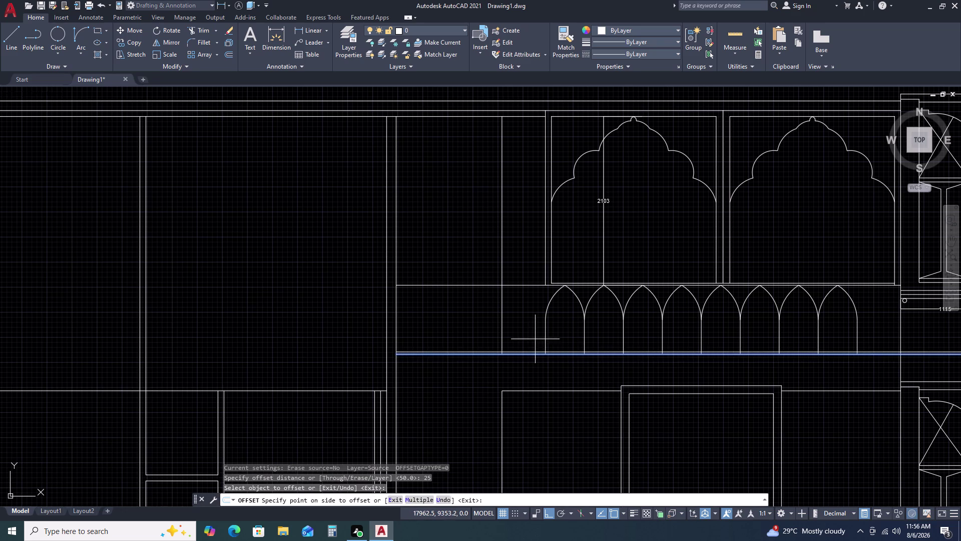
click(535, 338)
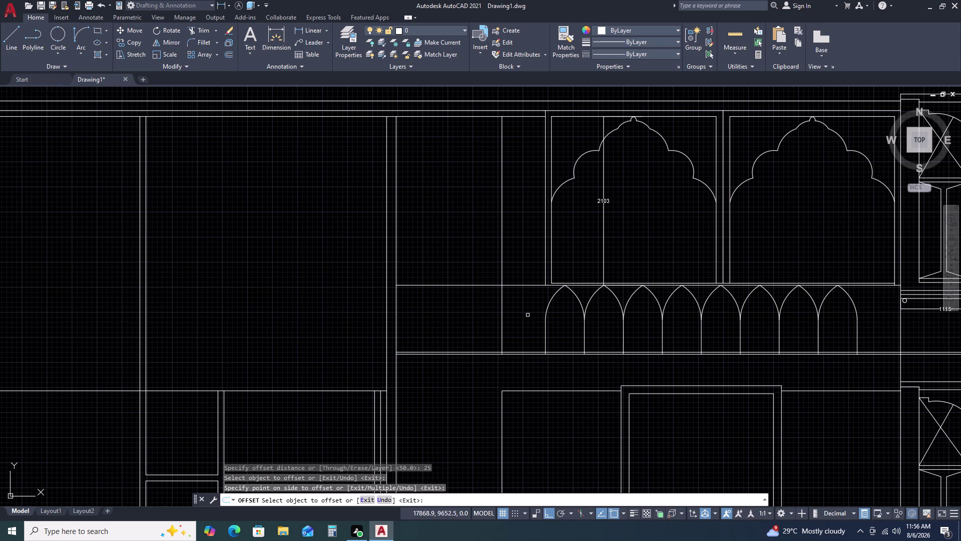
key(Escape)
scroll(up, 3)
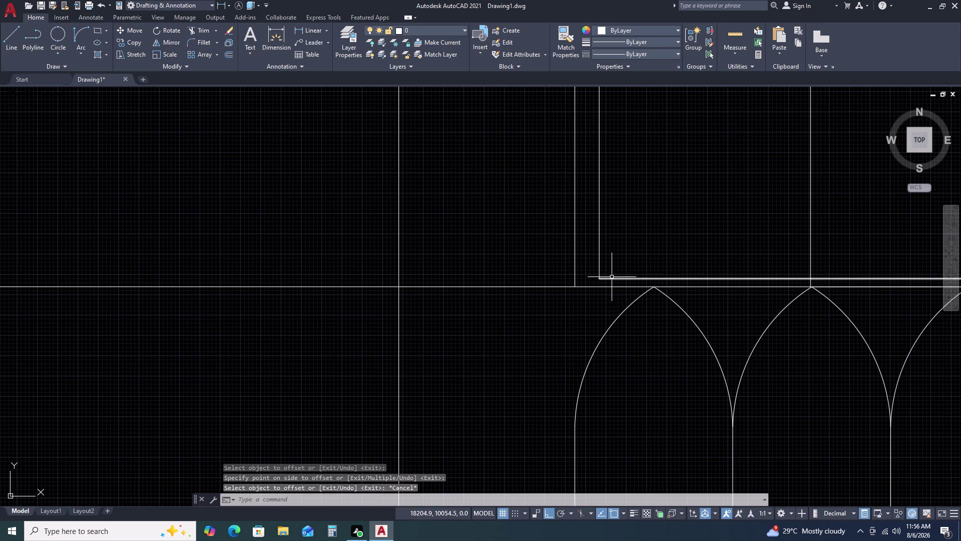
Try extending the upper line above the arch tops left to the wall line.
key(e)
key(x)
key(space)
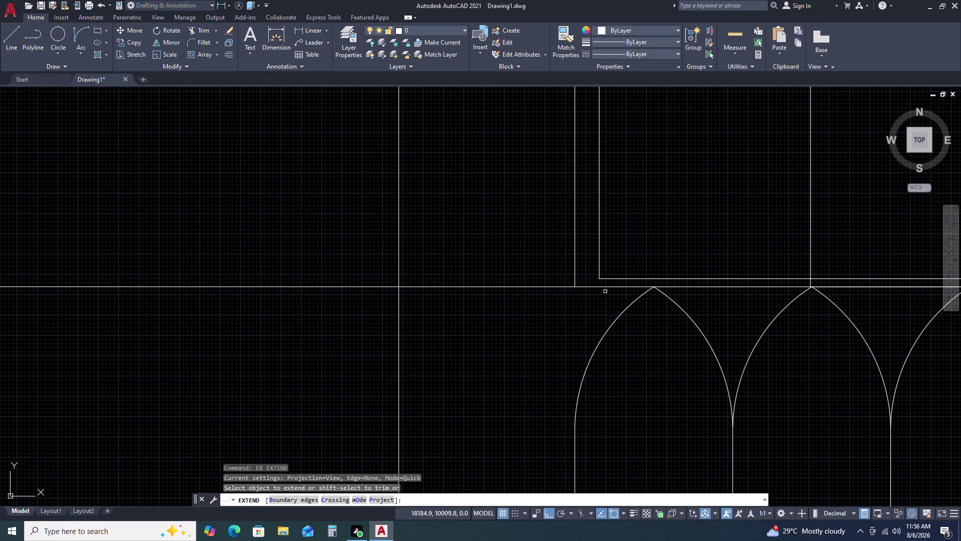
click(613, 279)
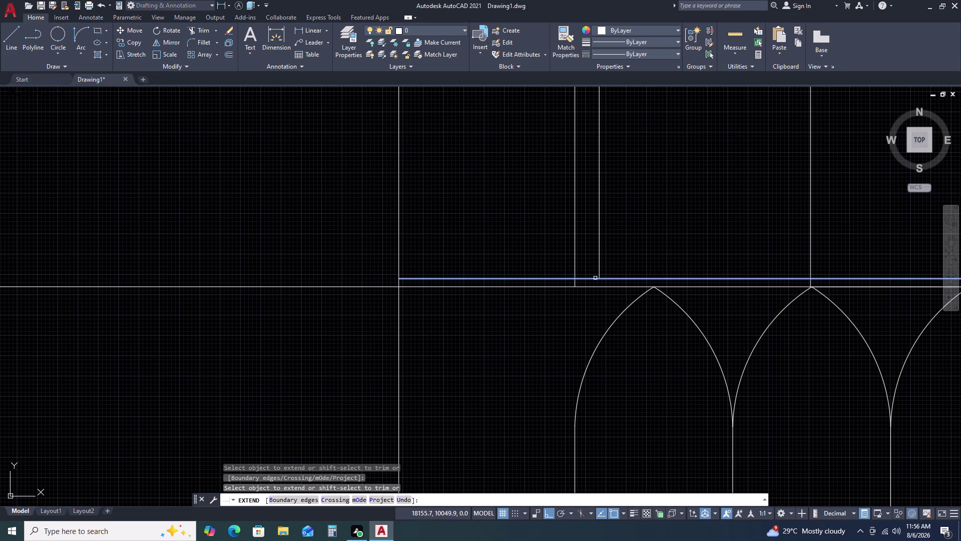
click(595, 278)
key(Escape)
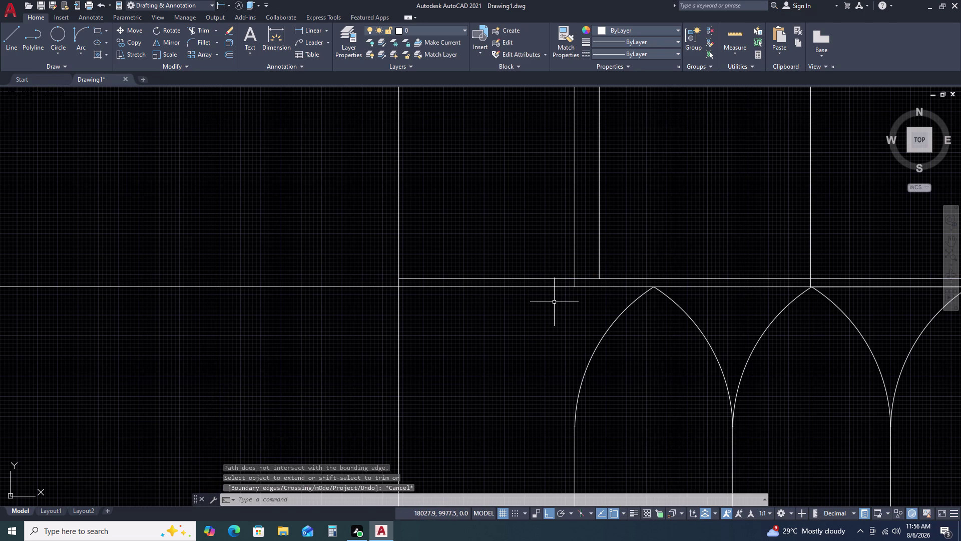
text(TR)
key(space)
scroll(up, 3)
Fence-trim across the upper line ends, then exit the trim.
click(631, 284)
click(540, 282)
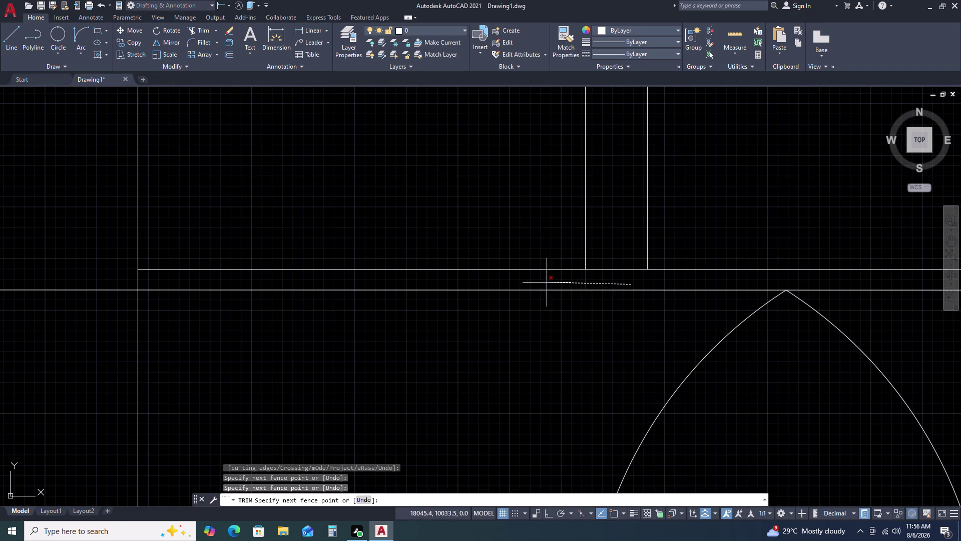
scroll(down, 3)
key(Escape)
scroll(down, 3)
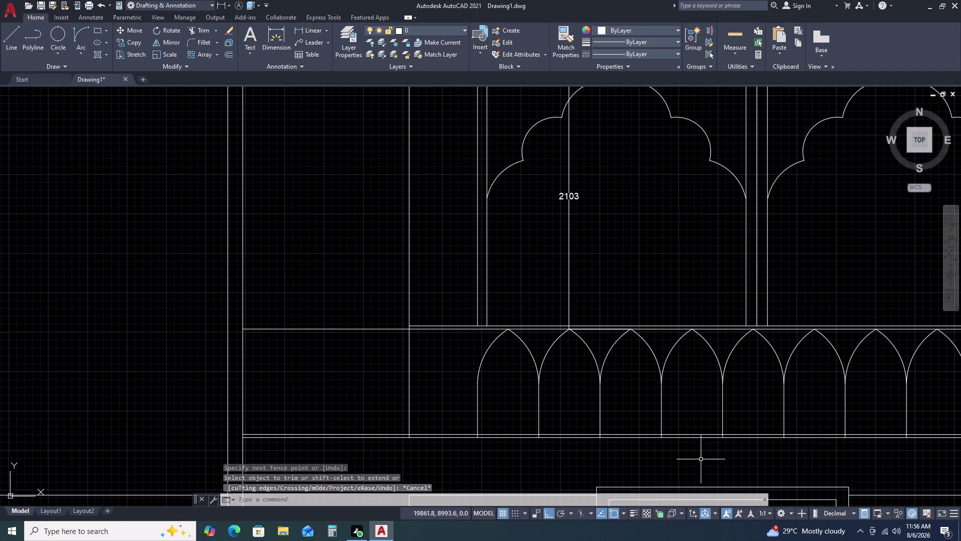
middle_drag(701, 459, 621, 338)
scroll(up, 3)
Restart TRIM and fence across the leg ends between the doubled lines.
text(TR)
key(space)
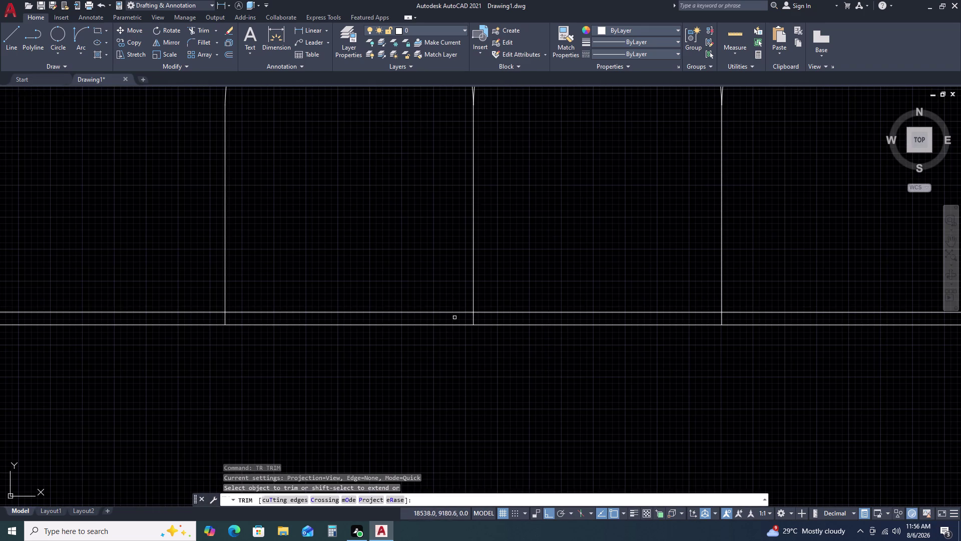
scroll(up, 3)
drag(532, 303, 526, 304)
click(358, 309)
Fence-trim the protruding ends along the base of the arches.
scroll(down, 3)
scroll(down, 3)
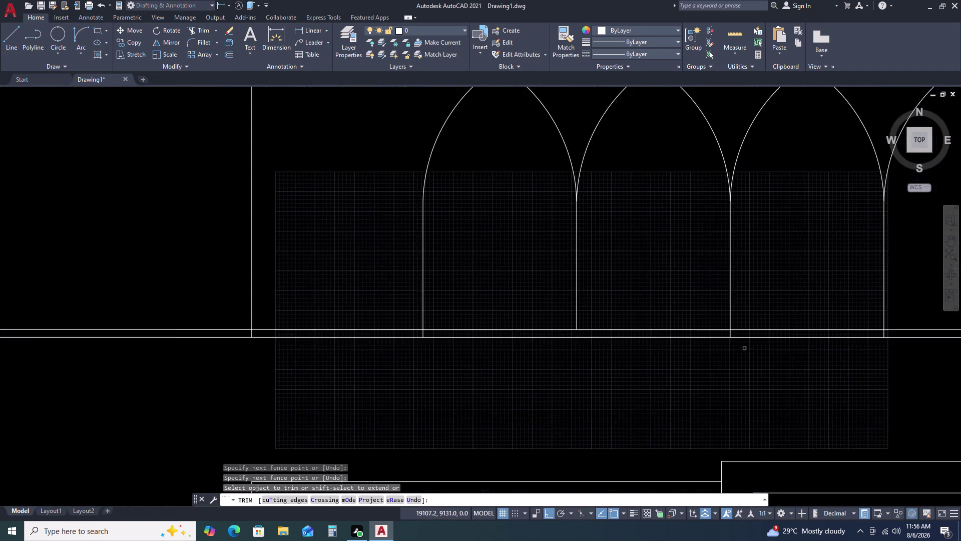
scroll(down, 3)
middle_drag(836, 366, 440, 310)
scroll(up, 3)
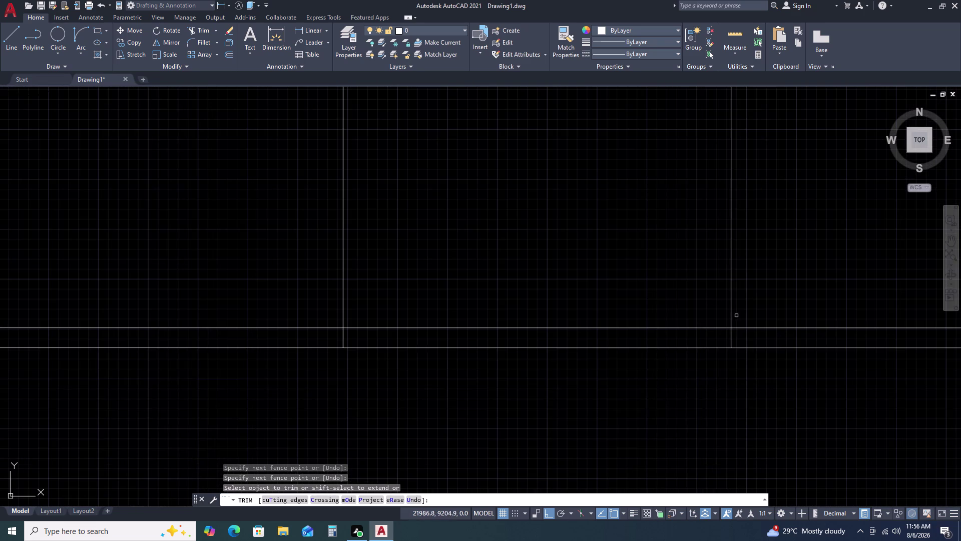
click(741, 339)
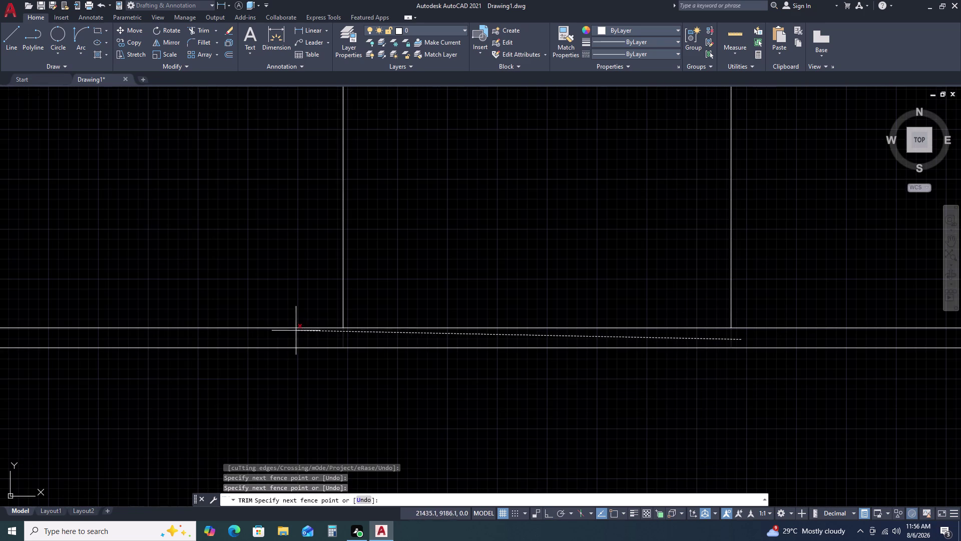
click(277, 334)
scroll(down, 3)
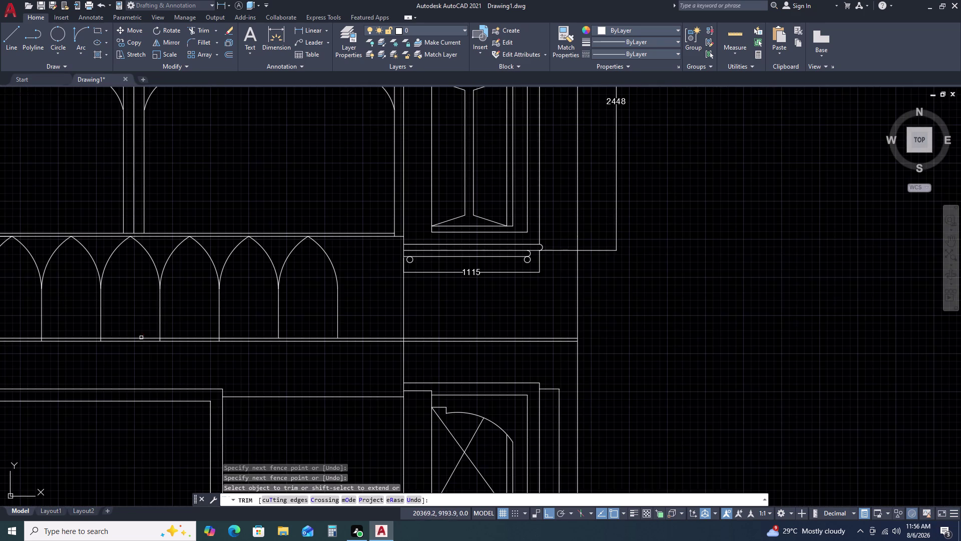
Fence-trim the leftover leg ends further along the arch row.
middle_click(141, 337)
middle_drag(407, 347, 464, 347)
middle_drag(199, 323, 551, 310)
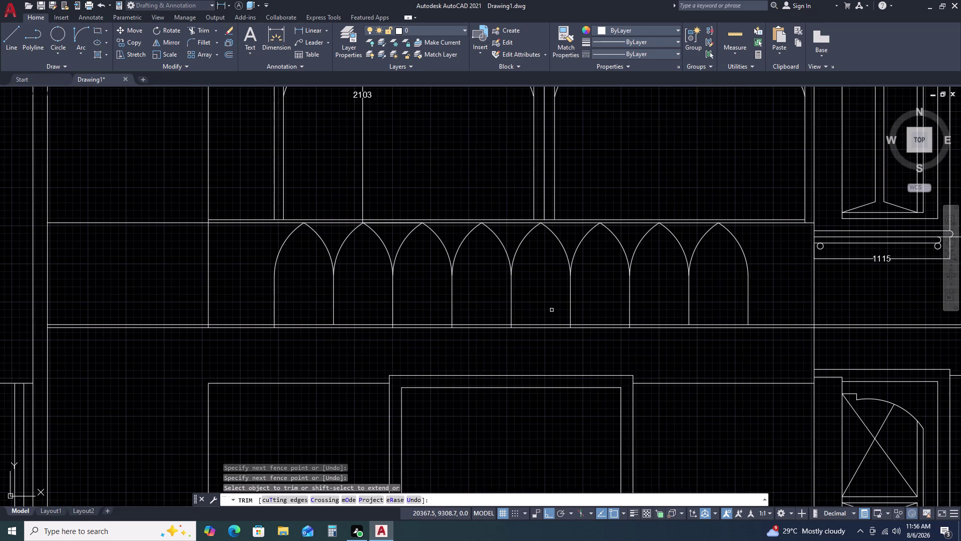
scroll(up, 3)
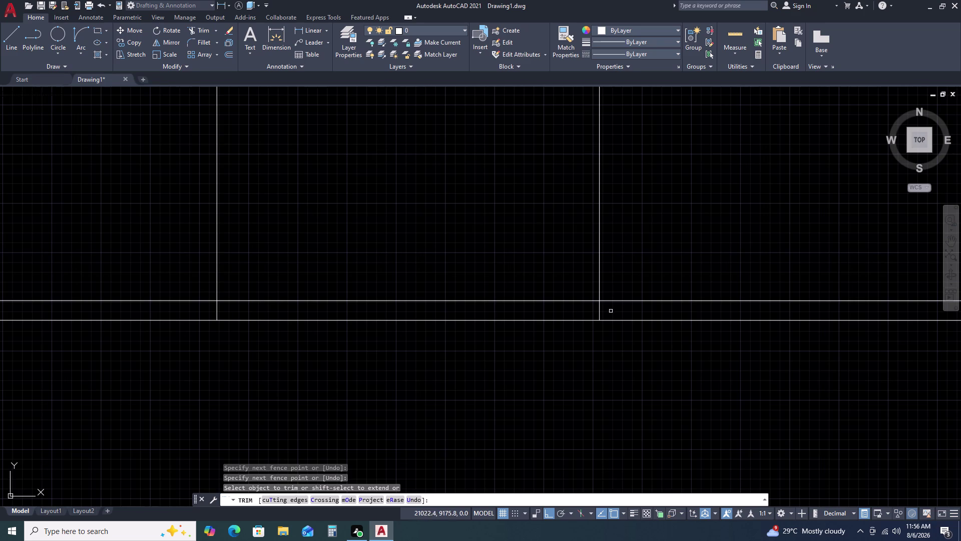
click(615, 311)
click(201, 306)
scroll(down, 3)
Fence-trim the arch leg ends across the whole row.
middle_drag(208, 324, 281, 321)
middle_drag(354, 317, 421, 308)
middle_drag(502, 307, 513, 307)
middle_drag(594, 308, 604, 310)
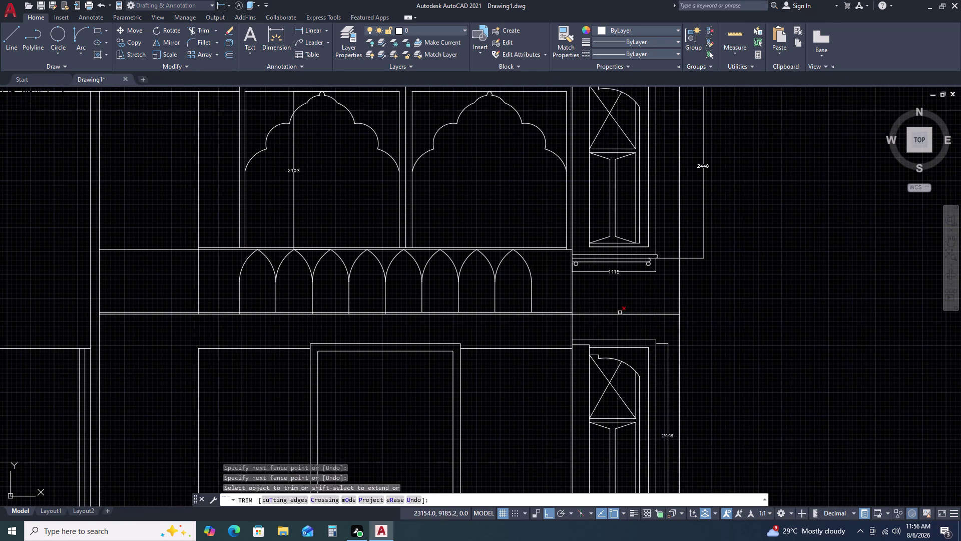
scroll(up, 3)
scroll(down, 3)
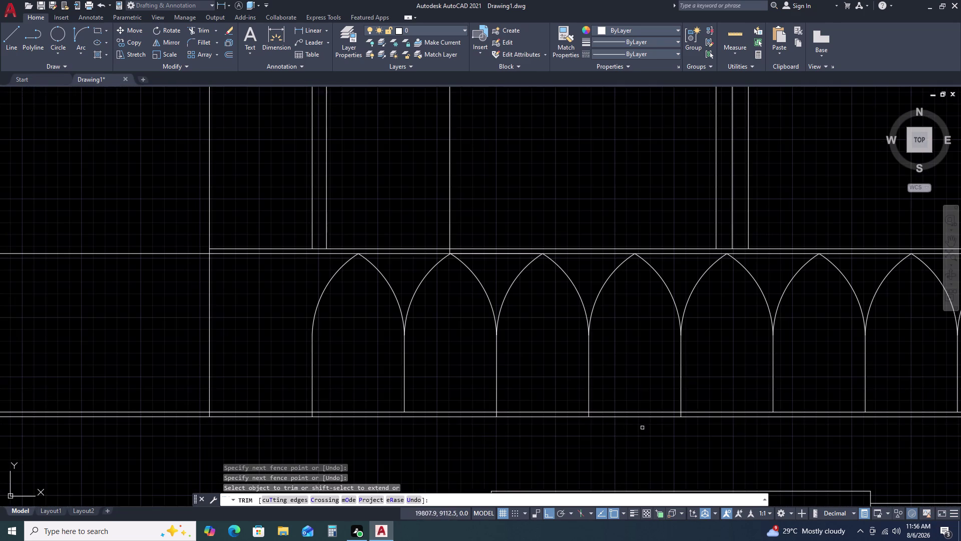
scroll(up, 3)
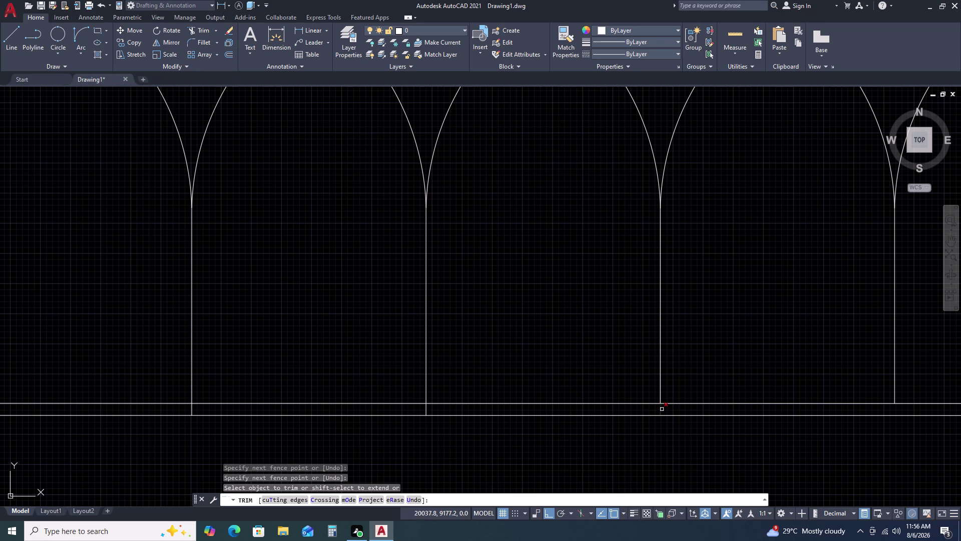
click(662, 409)
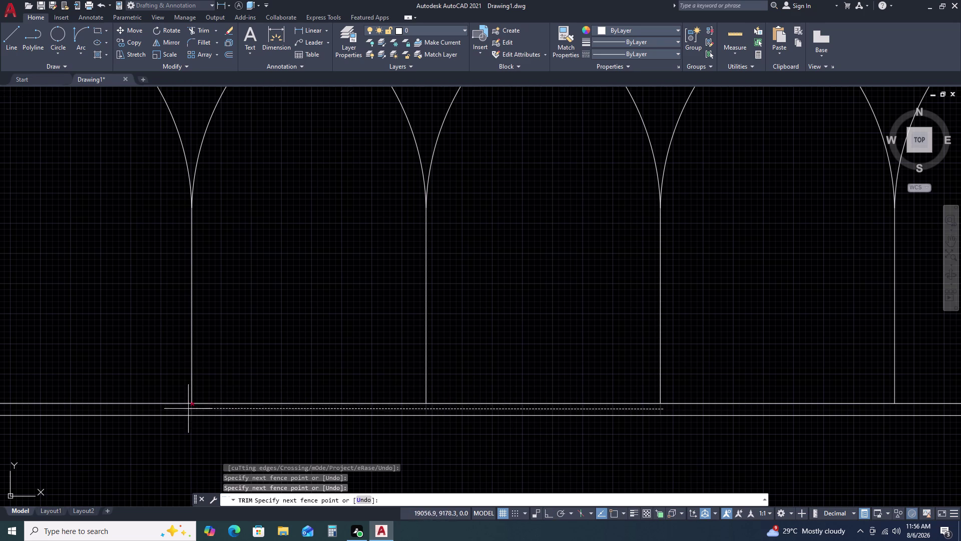
click(182, 409)
scroll(down, 3)
Trim one last leftover end and finish the trim.
middle_drag(223, 414, 245, 408)
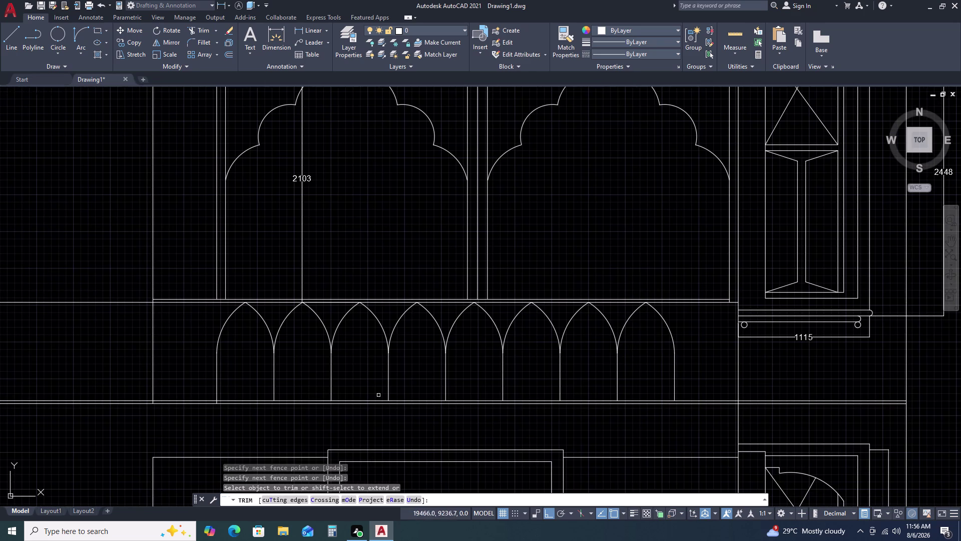
scroll(up, 3)
click(222, 394)
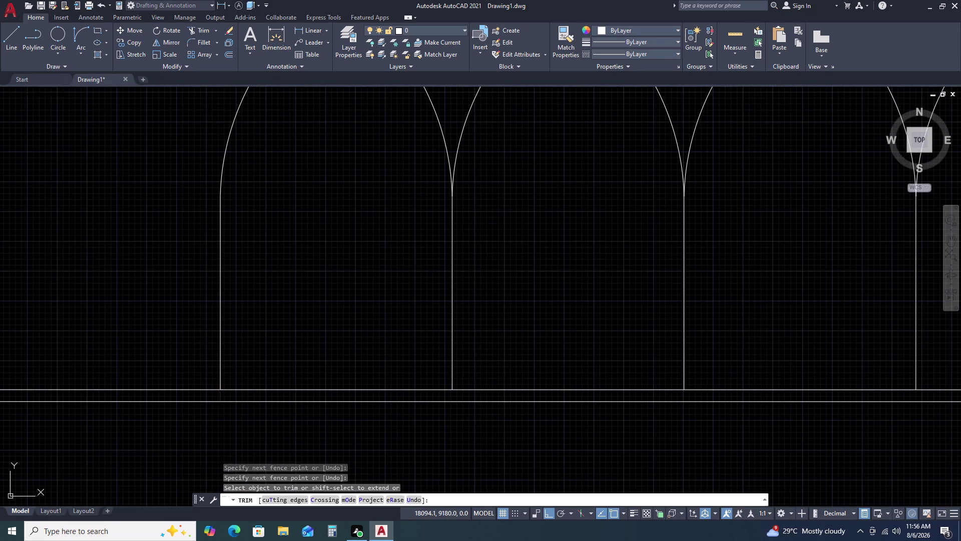
scroll(down, 3)
key(Escape)
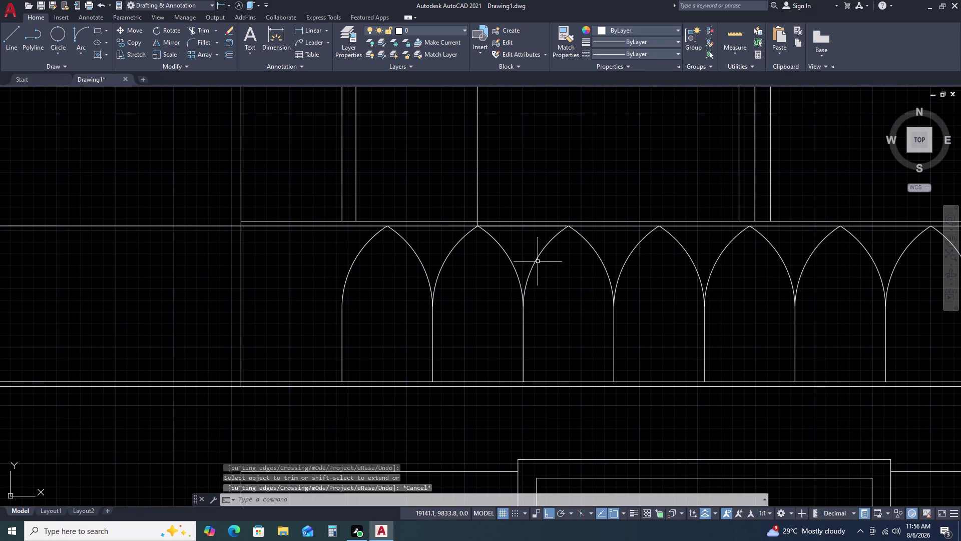
click(526, 225)
scroll(down, 3)
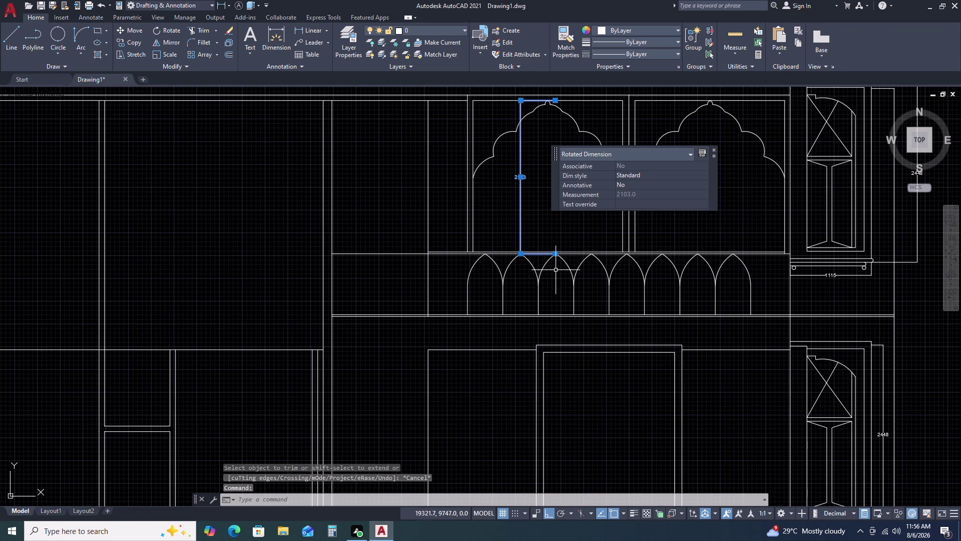
key(Escape)
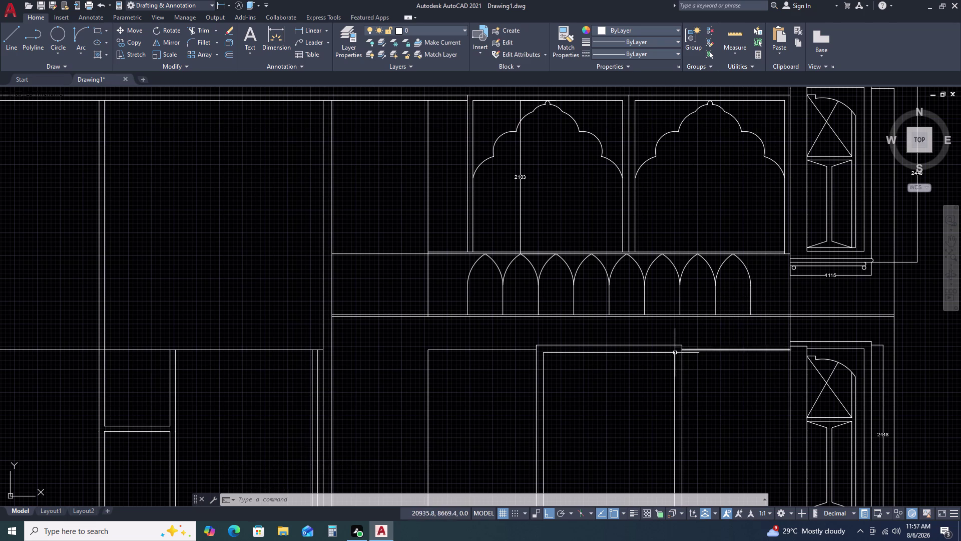
scroll(down, 3)
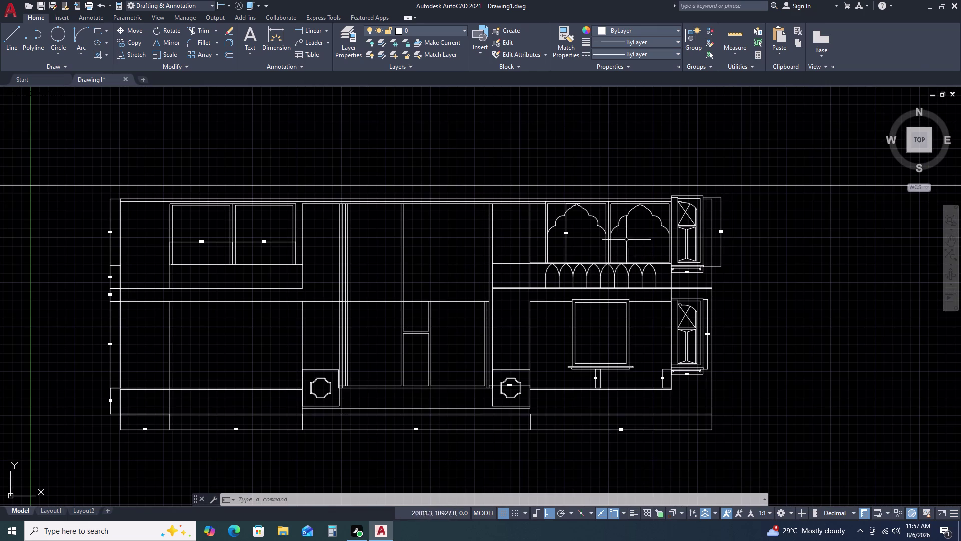
scroll(up, 3)
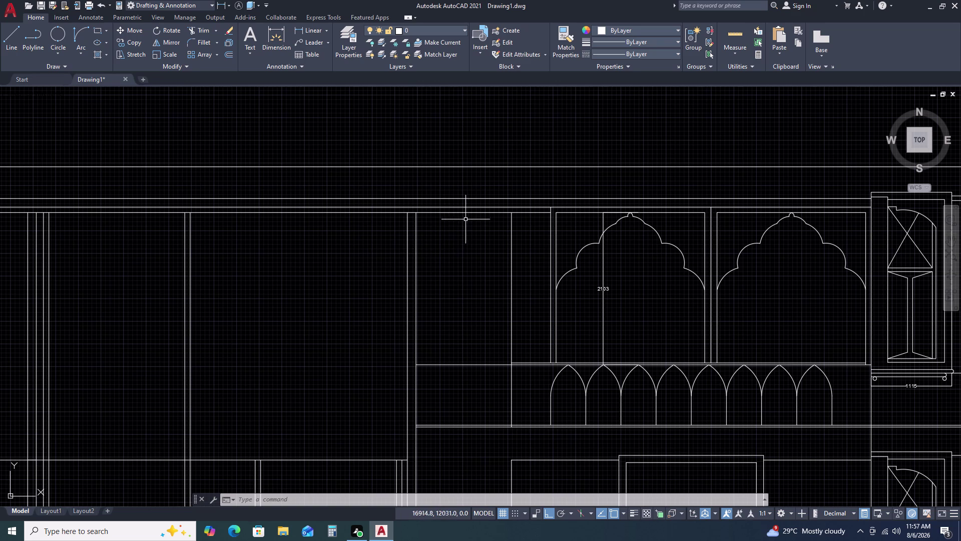
scroll(down, 3)
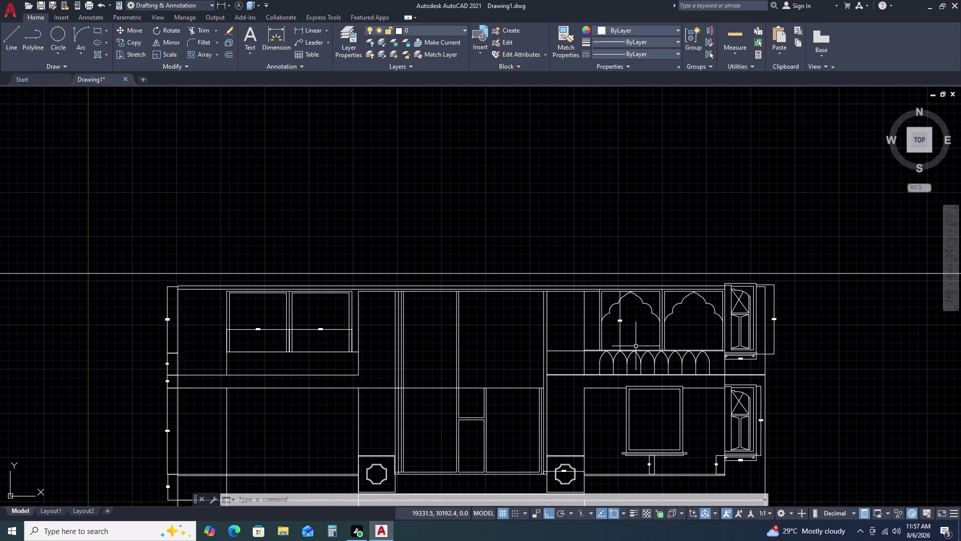
scroll(up, 3)
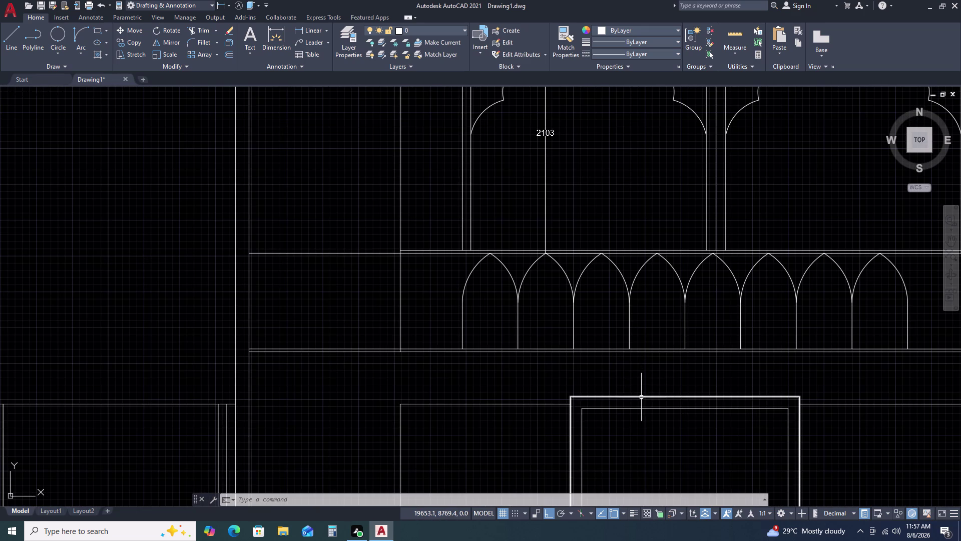
Explode the lower window polyline with X and select its top edge.
click(642, 397)
key(x)
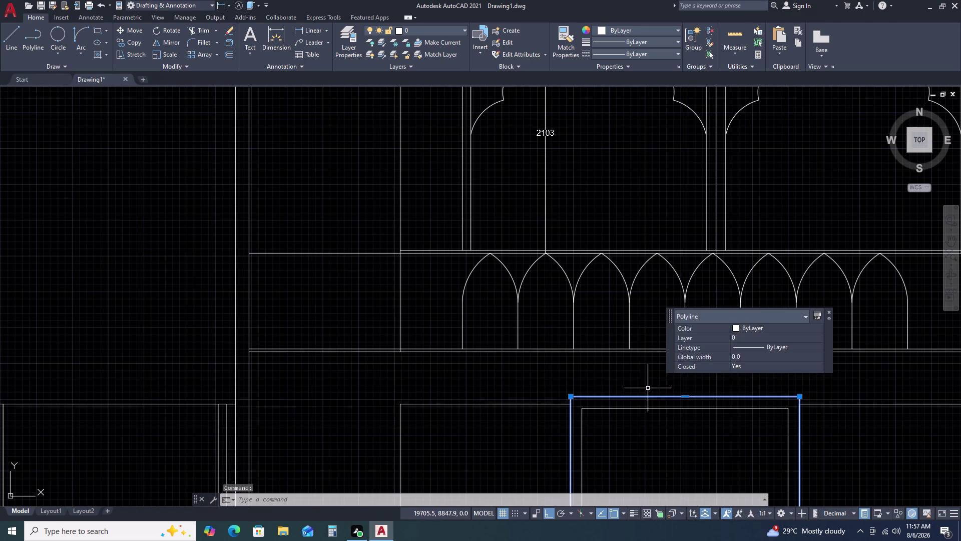
key(space)
click(649, 395)
text(O)
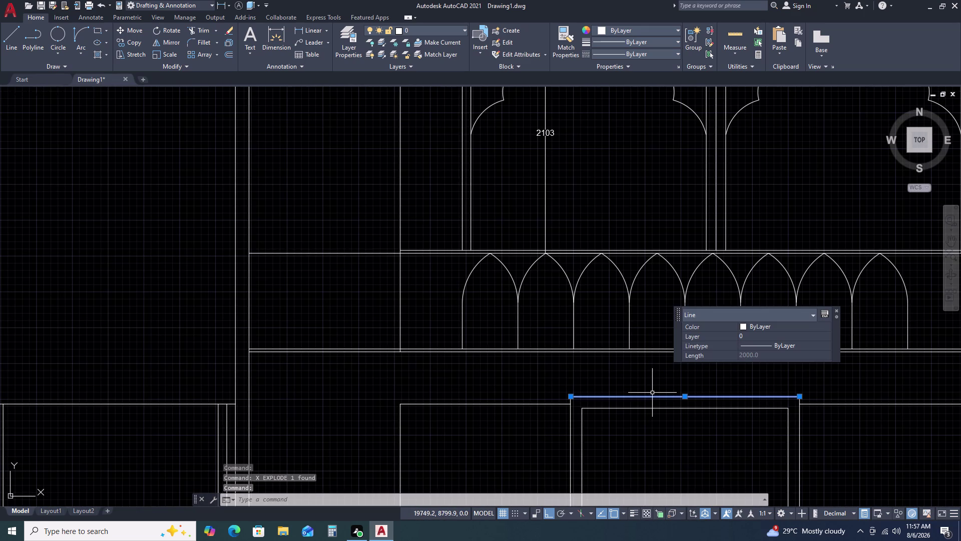
key(space)
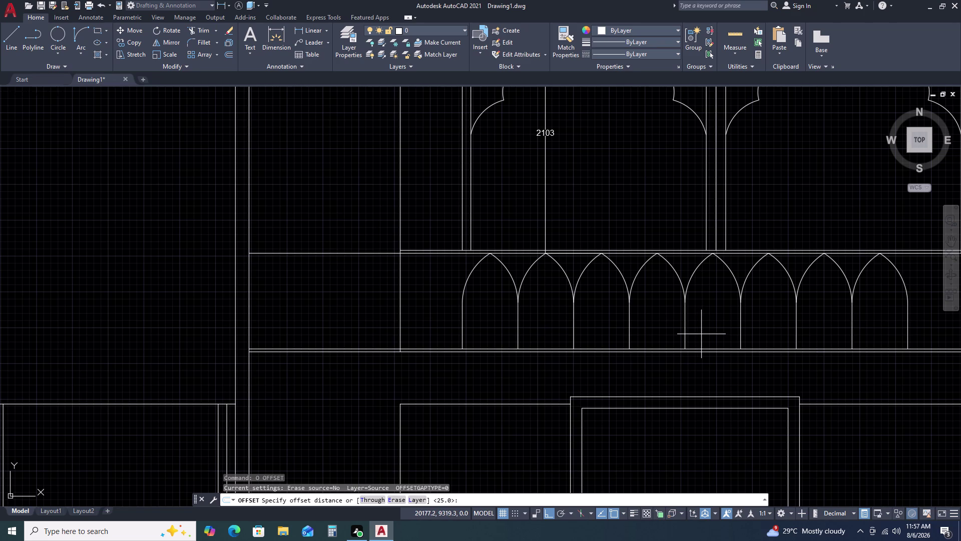
Offset the lower window's top edge 50 units upward.
key(5)
key(0)
key(space)
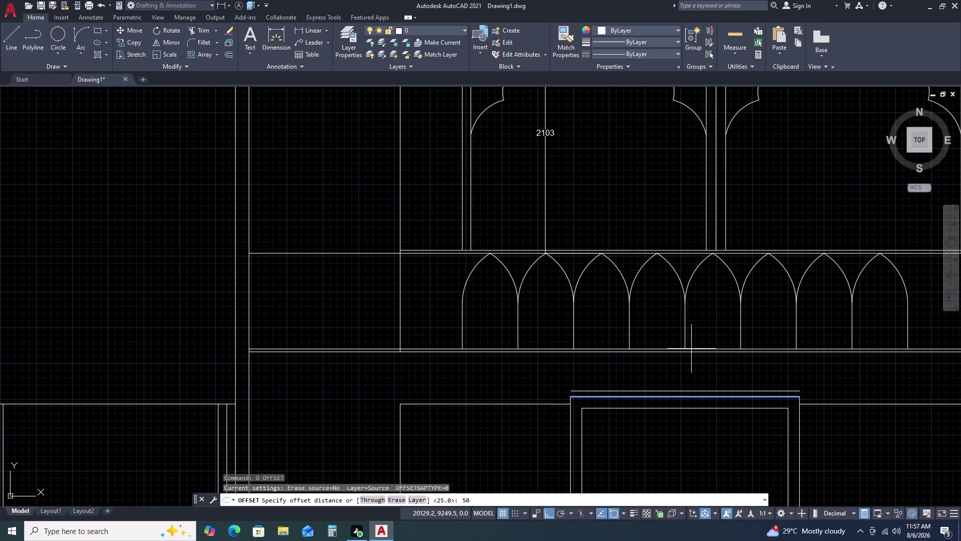
click(660, 373)
key(Escape)
Make a trial 325/25 offset above the new line, then undo it.
key(space)
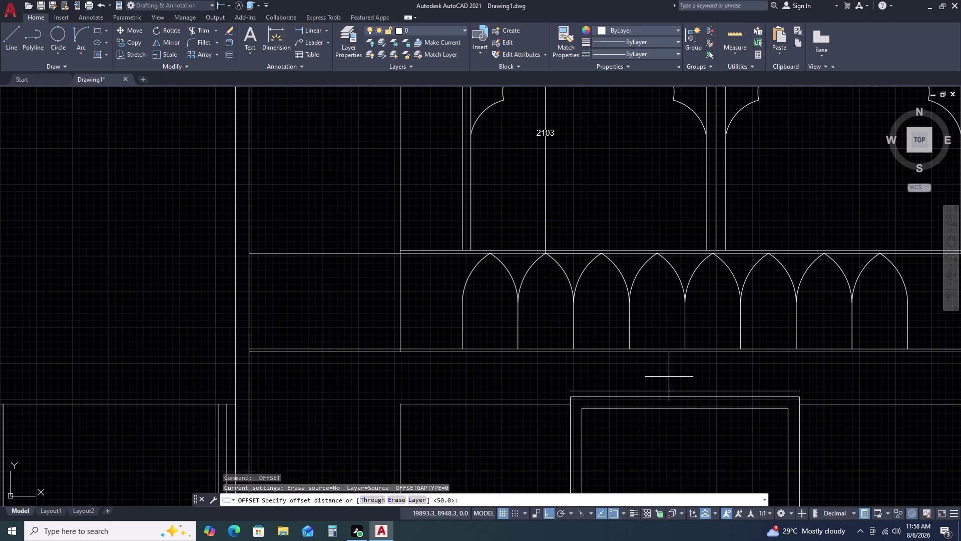
text(325)
key(space)
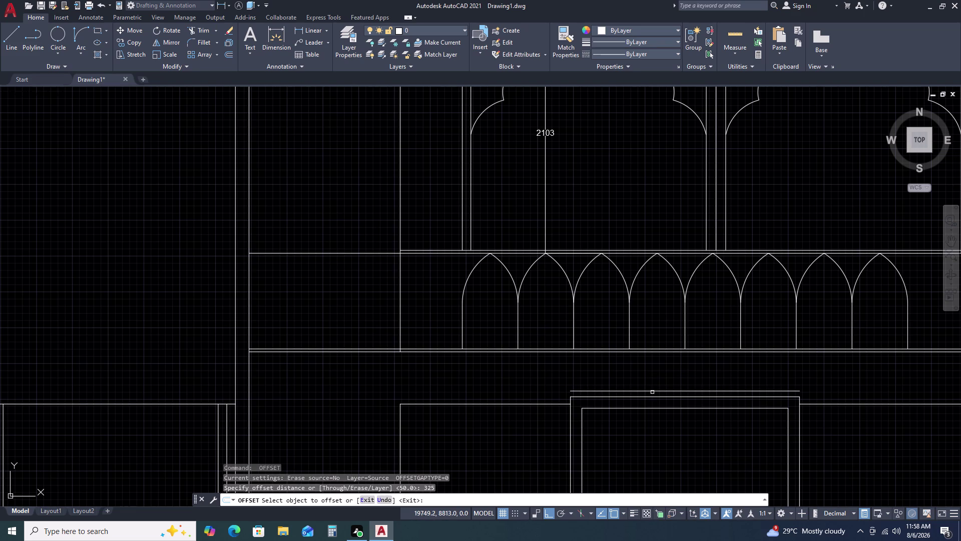
text(25)
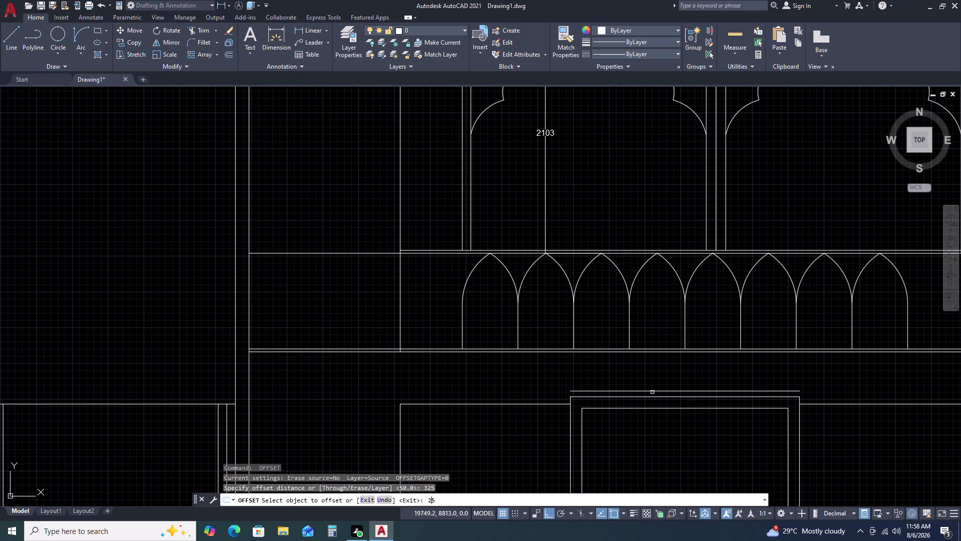
key(space)
click(646, 390)
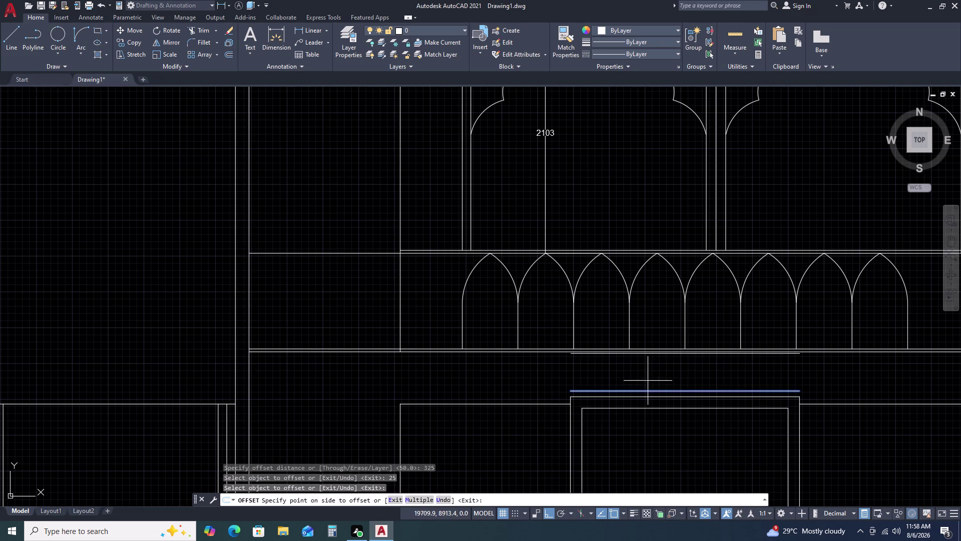
click(648, 381)
key(Escape)
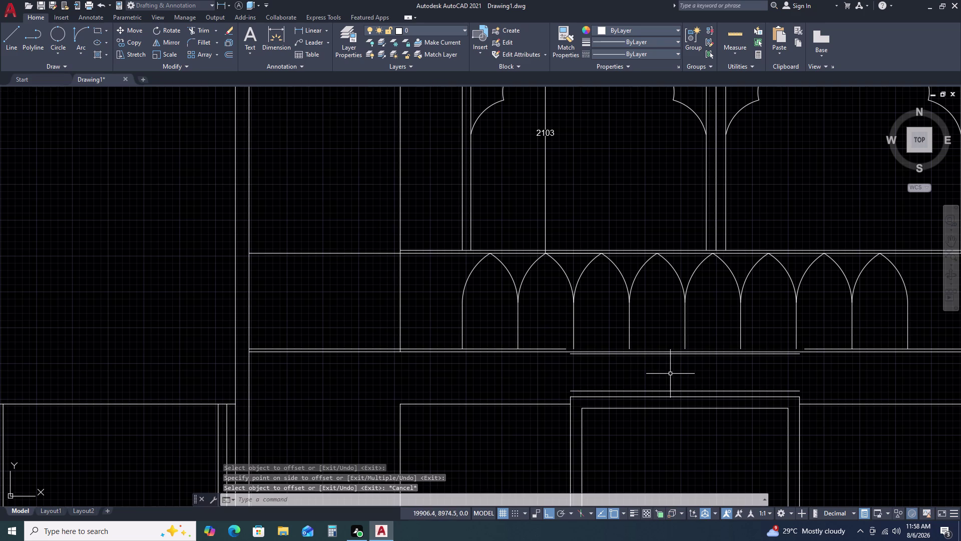
key(ctrl+z)
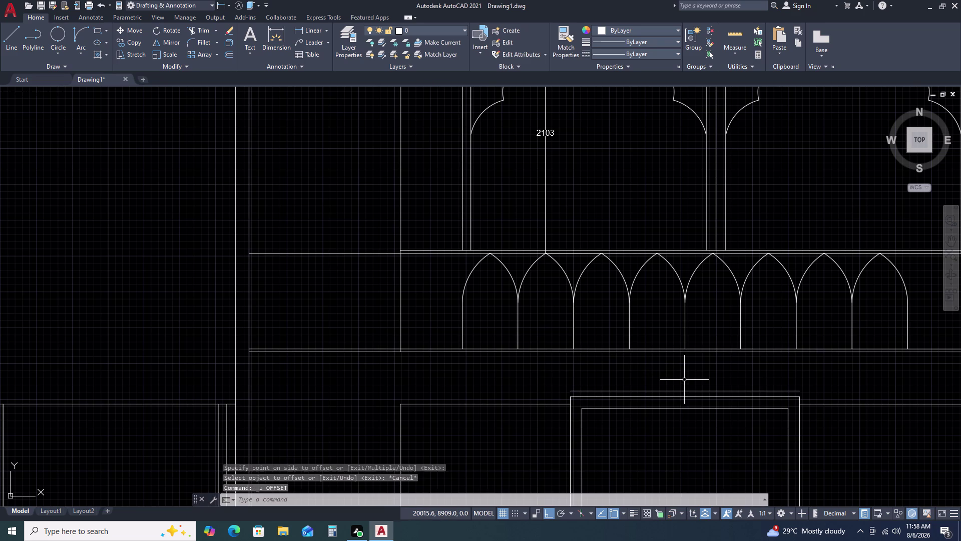
Offset the new line a further 25 units upward.
click(675, 391)
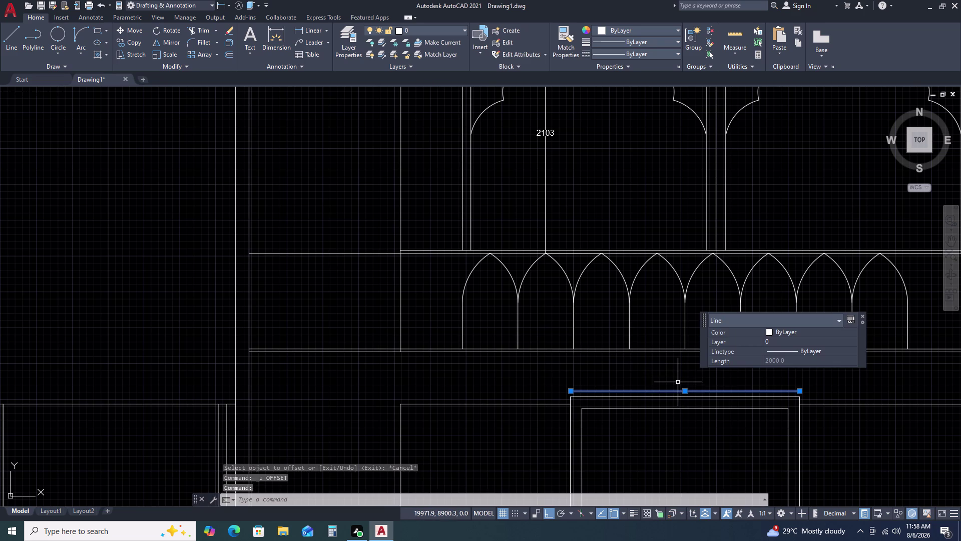
key(o)
key(space)
key(2)
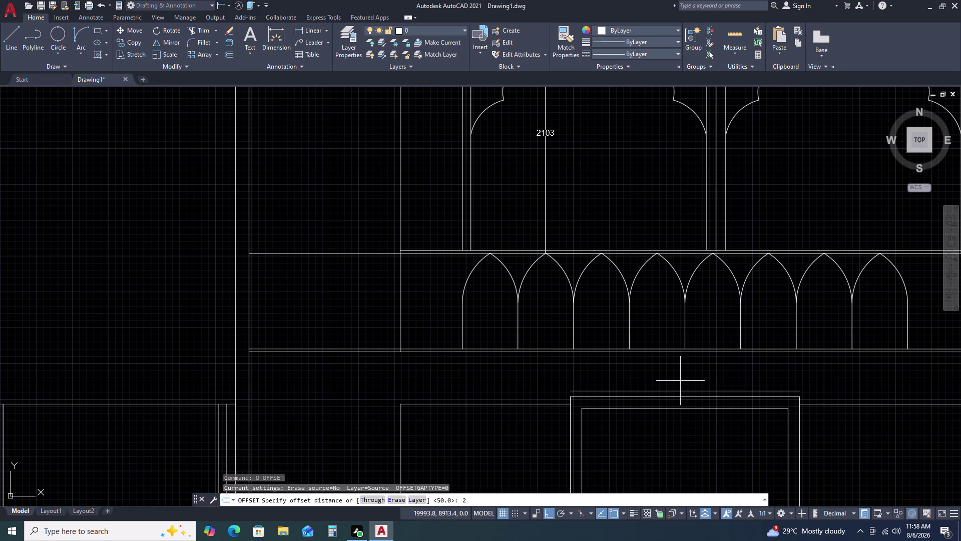
text(5)
key(space)
click(682, 374)
key(Escape)
scroll(down, 3)
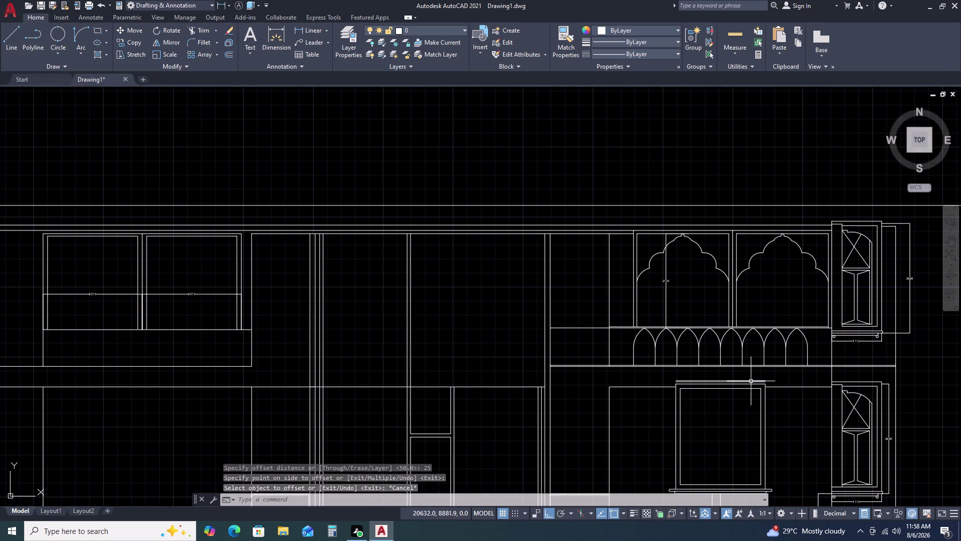
middle_drag(777, 394, 721, 379)
scroll(up, 3)
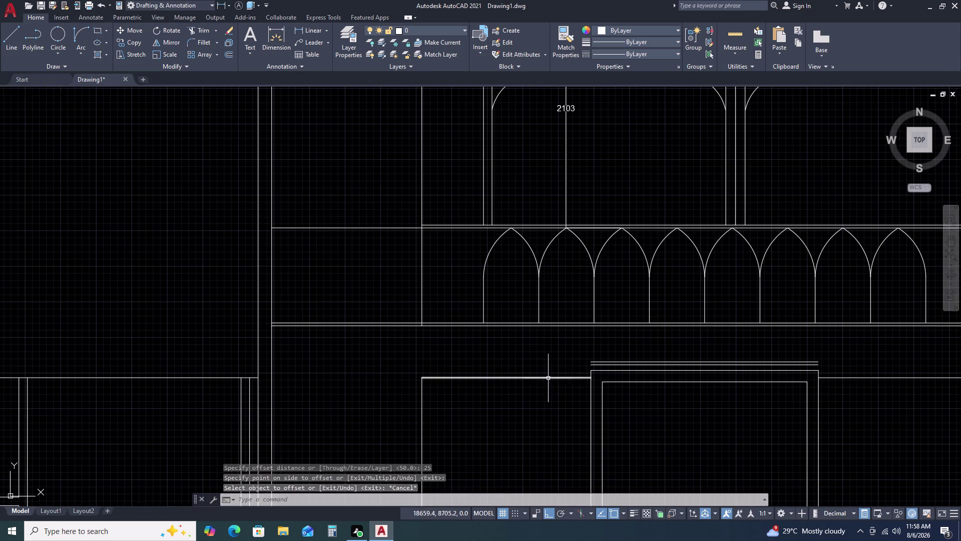
Extend the two offset lines left to the wall line and right toward the side window.
text(EX)
key(space)
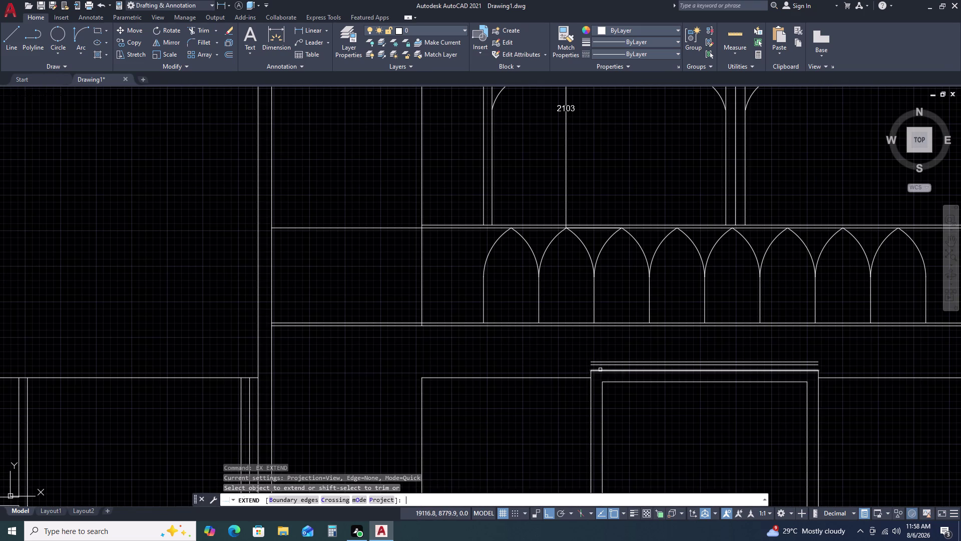
click(608, 364)
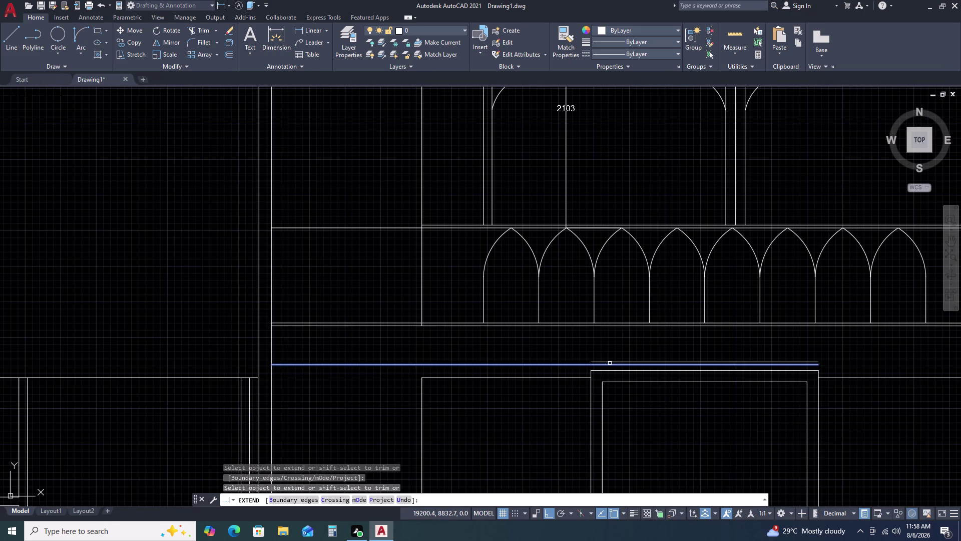
click(611, 362)
click(819, 366)
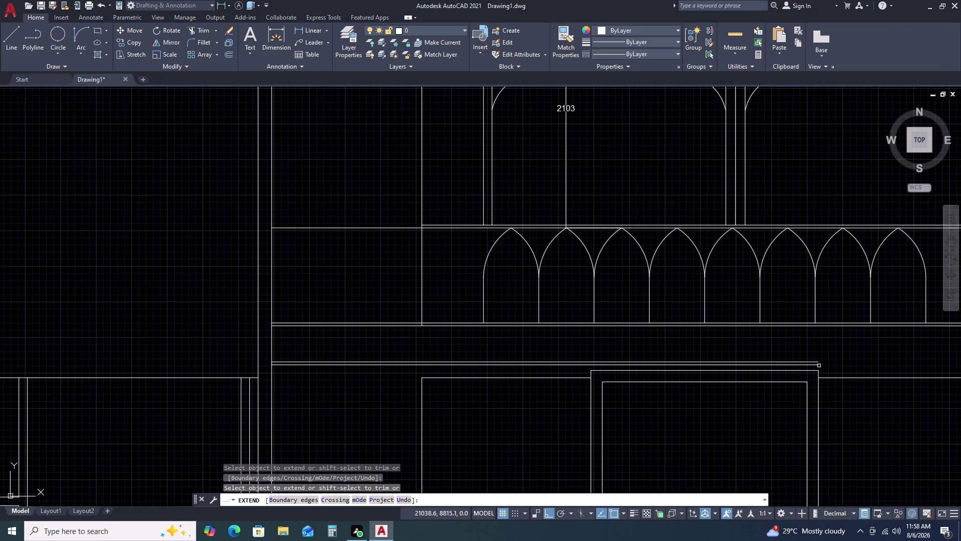
middle_drag(814, 360, 591, 311)
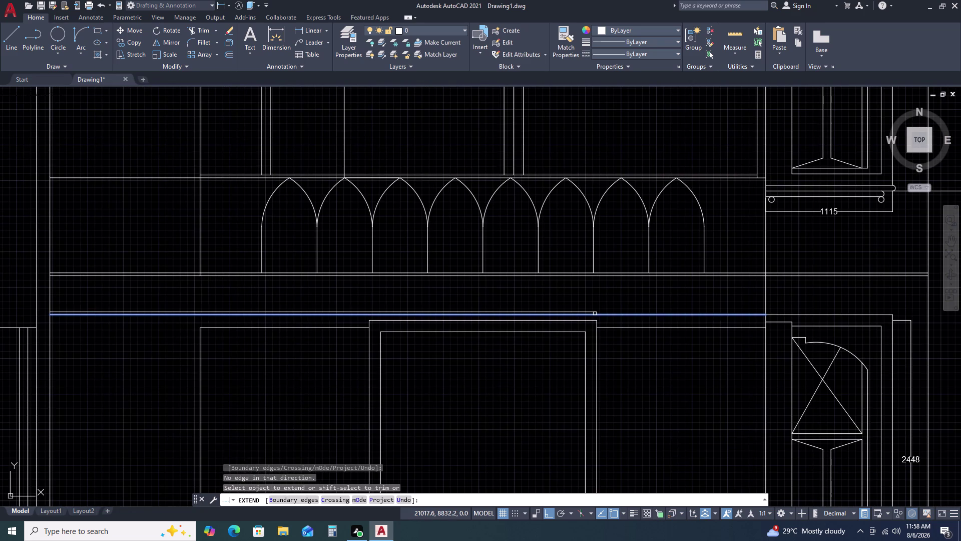
click(594, 314)
click(594, 310)
scroll(down, 3)
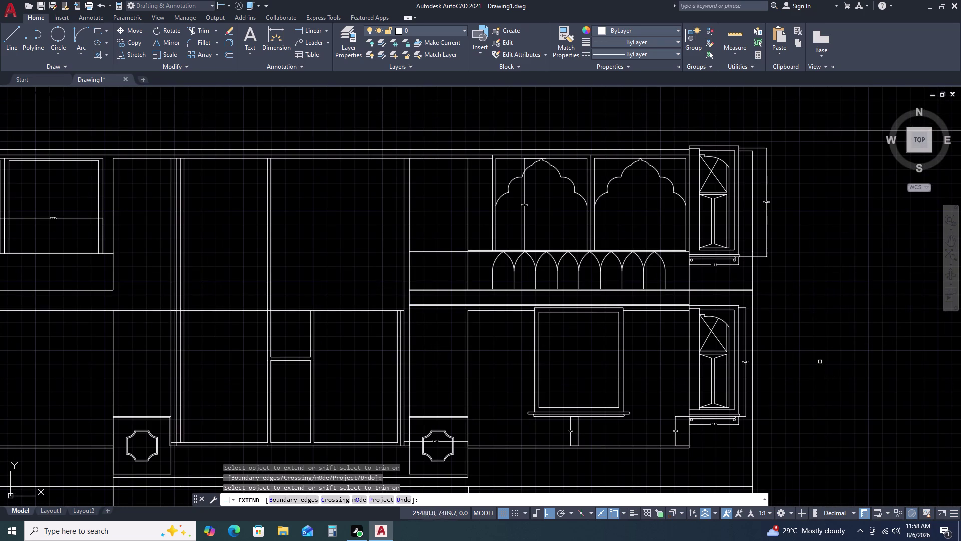
key(Escape)
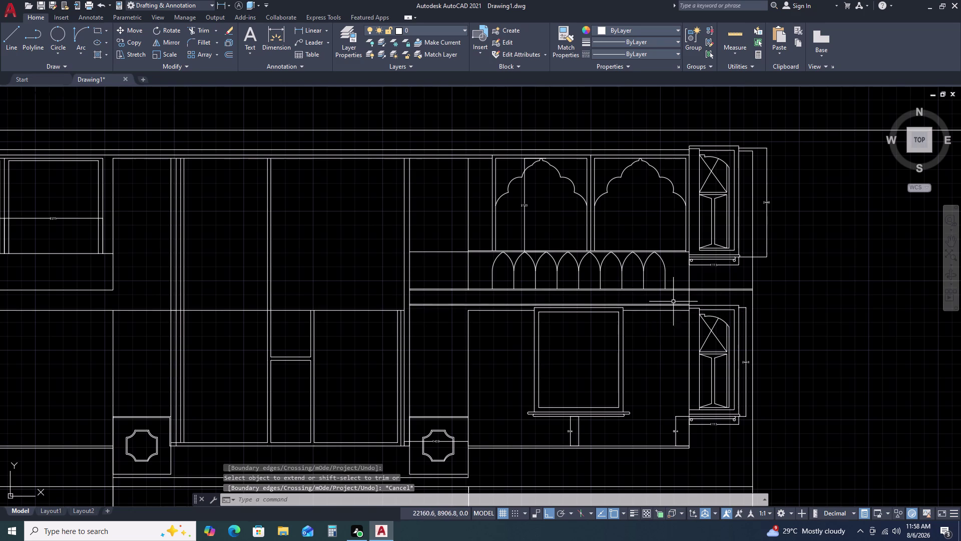
scroll(up, 3)
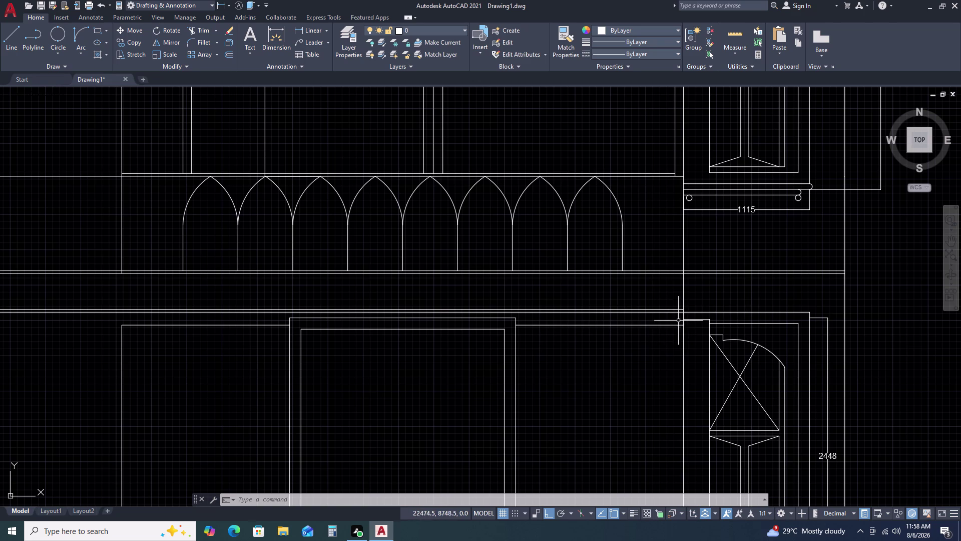
Start a line at the side window's upper corner, then cancel it.
key(l)
key(space)
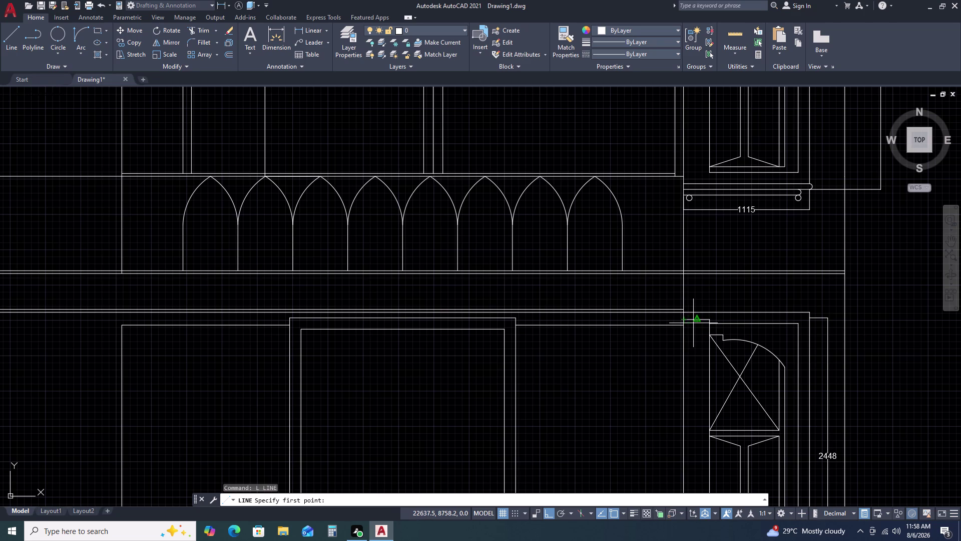
scroll(up, 3)
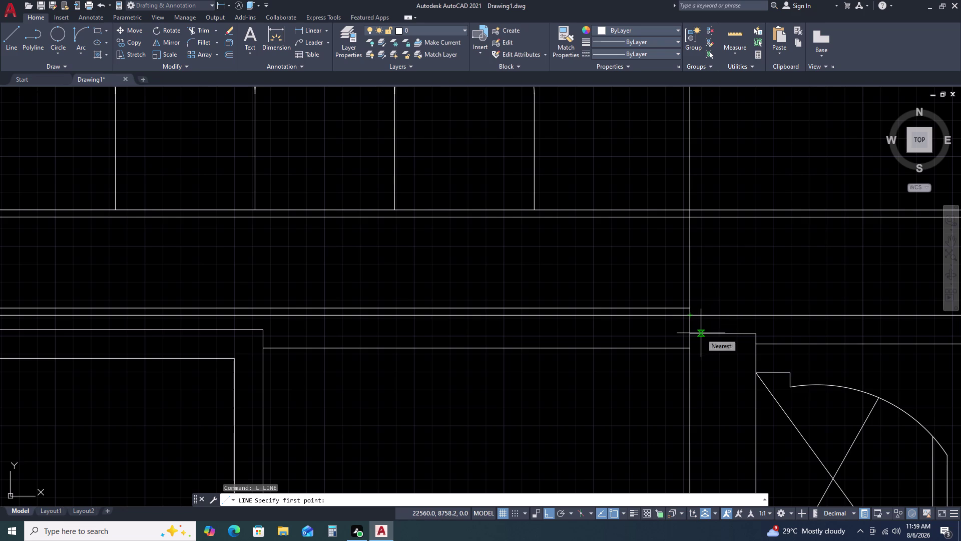
scroll(down, 3)
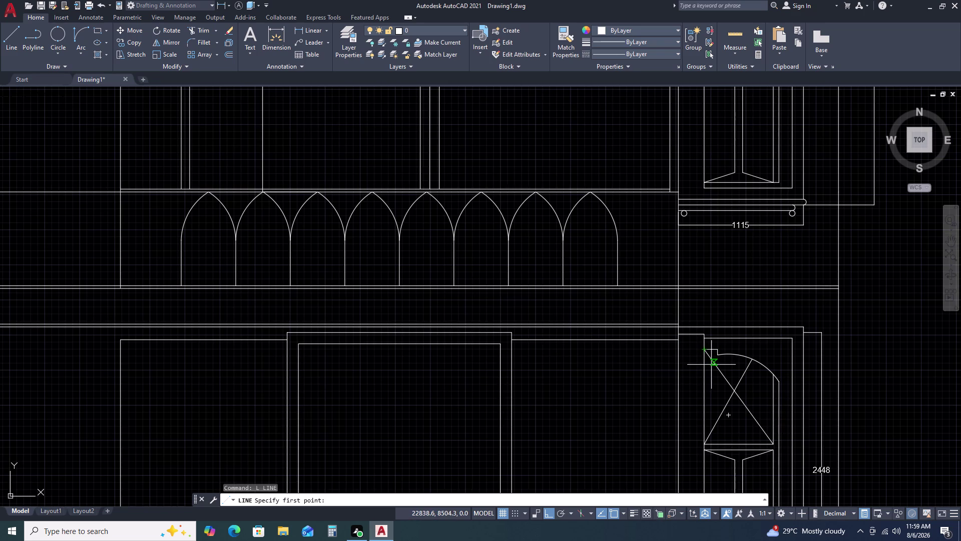
click(753, 323)
key(Escape)
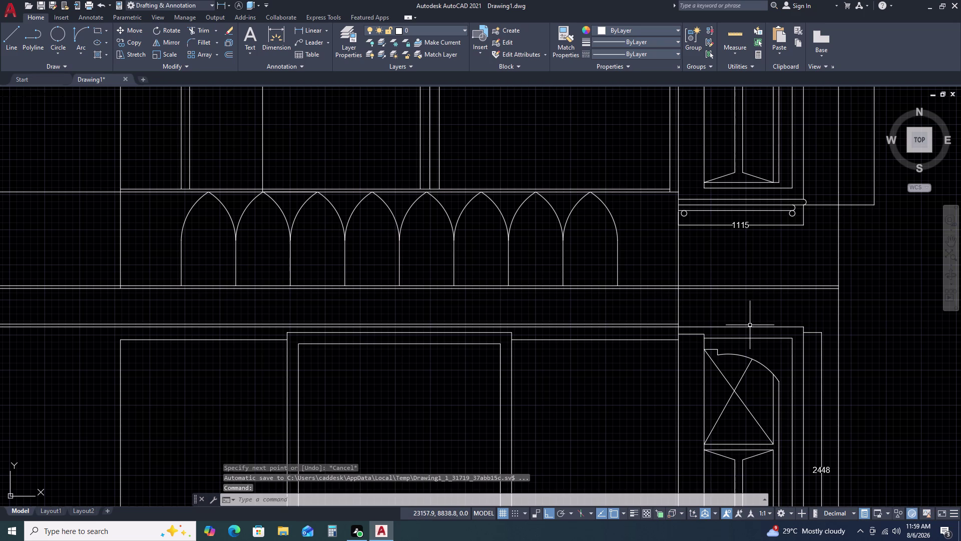
click(750, 325)
click(744, 331)
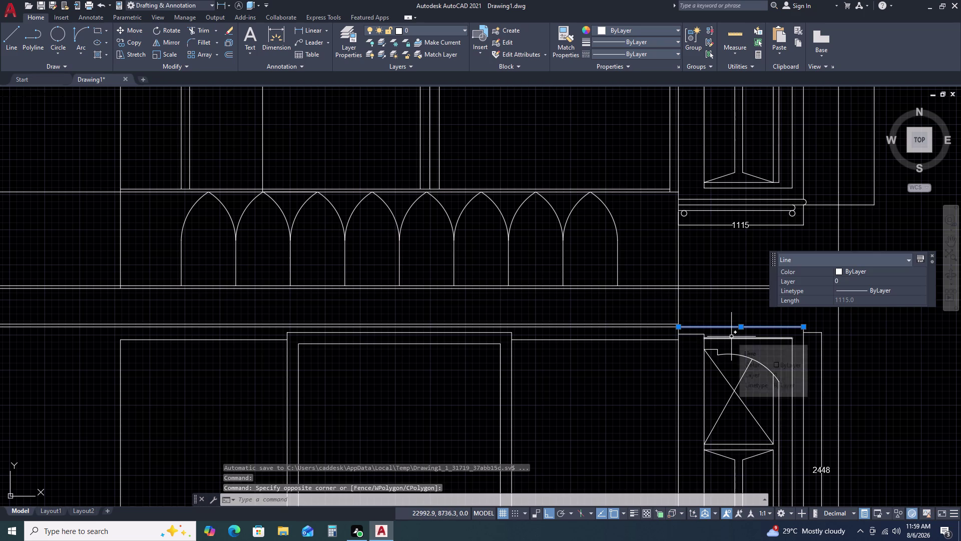
text(M)
key(space)
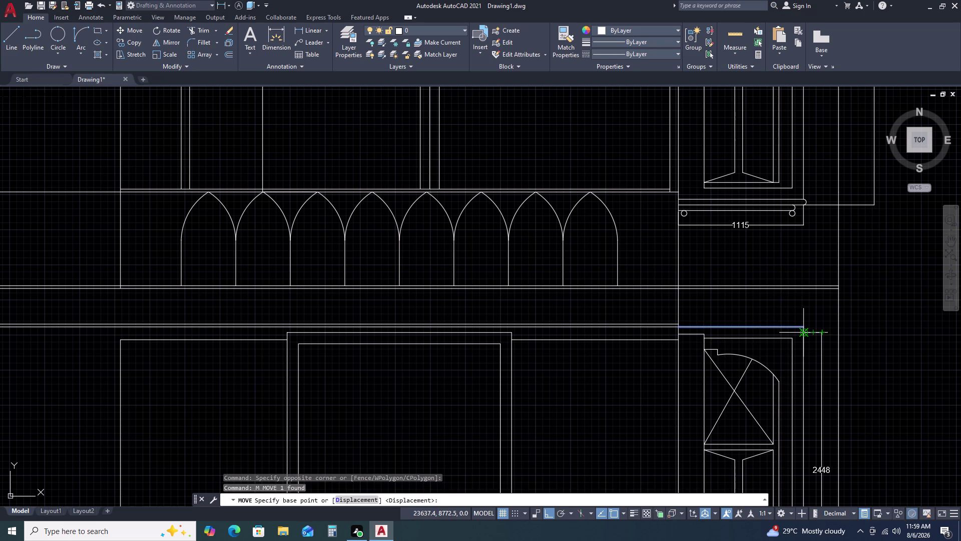
click(802, 324)
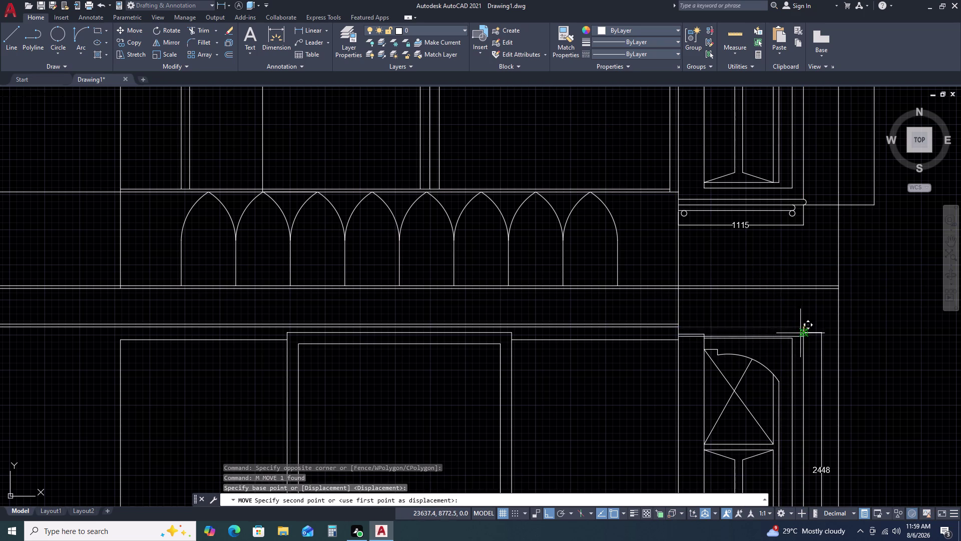
key(Escape)
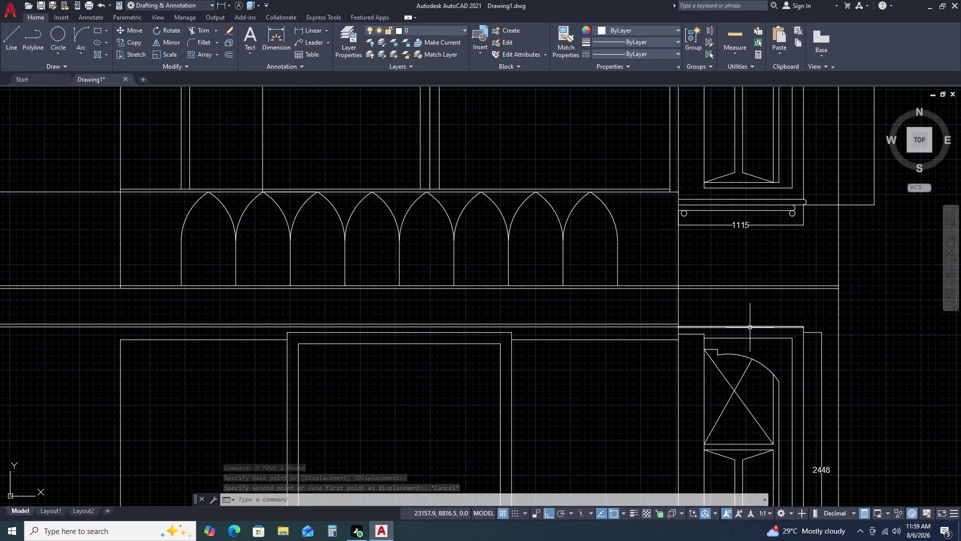
scroll(down, 3)
scroll(down, 3)
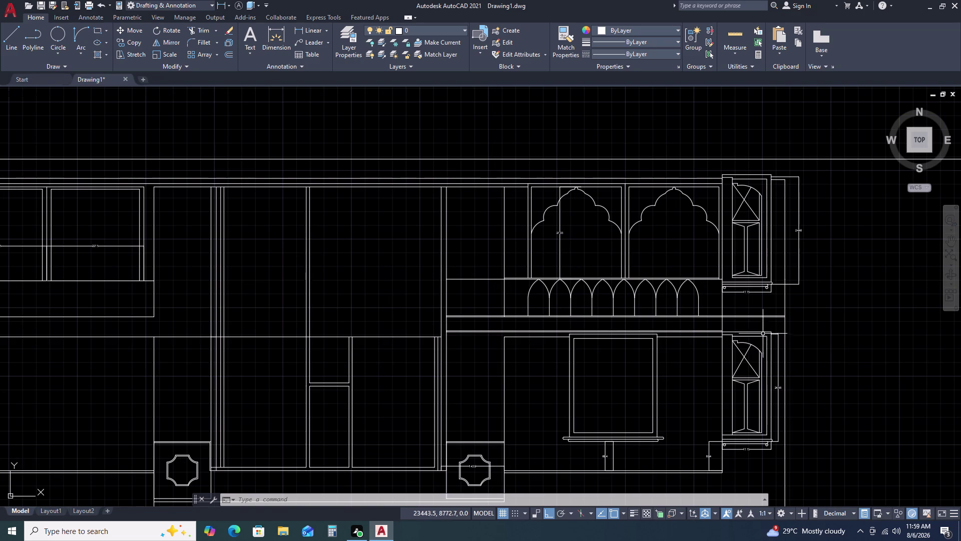
Window-select and erase the two 6292.5-long horizontal lines.
scroll(up, 3)
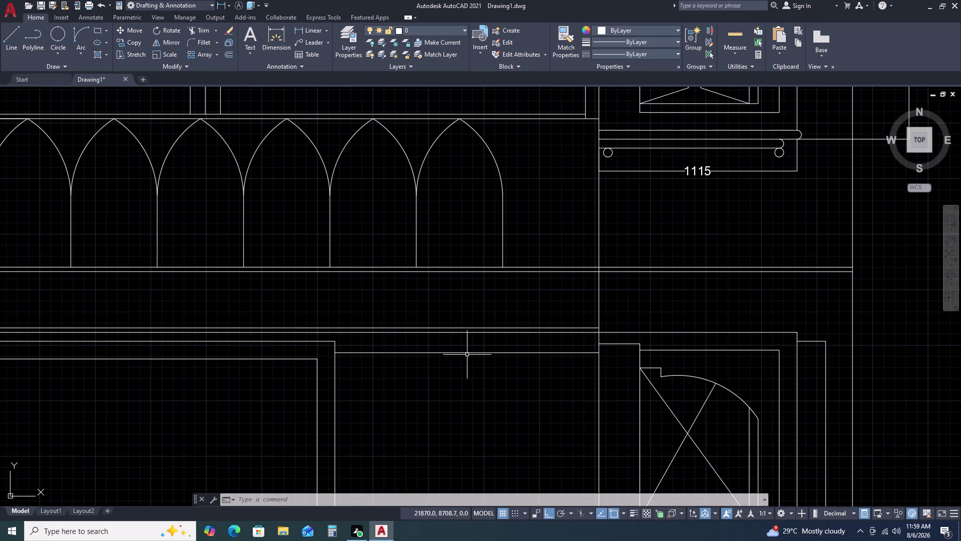
scroll(down, 3)
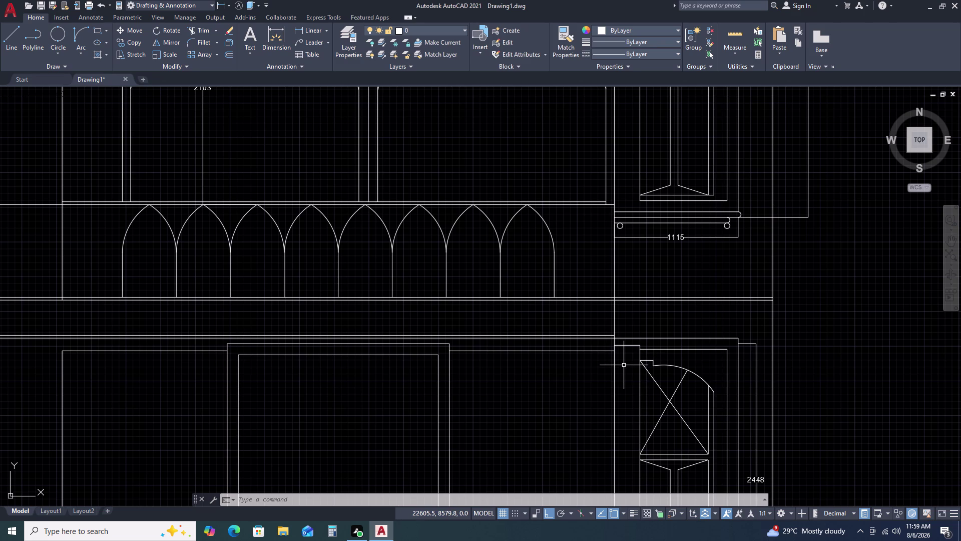
scroll(up, 3)
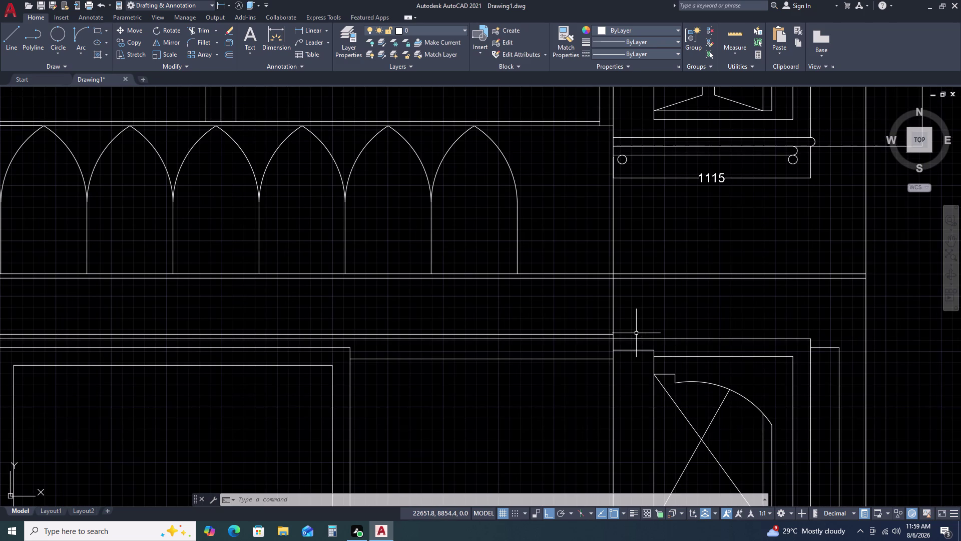
click(699, 339)
key(Escape)
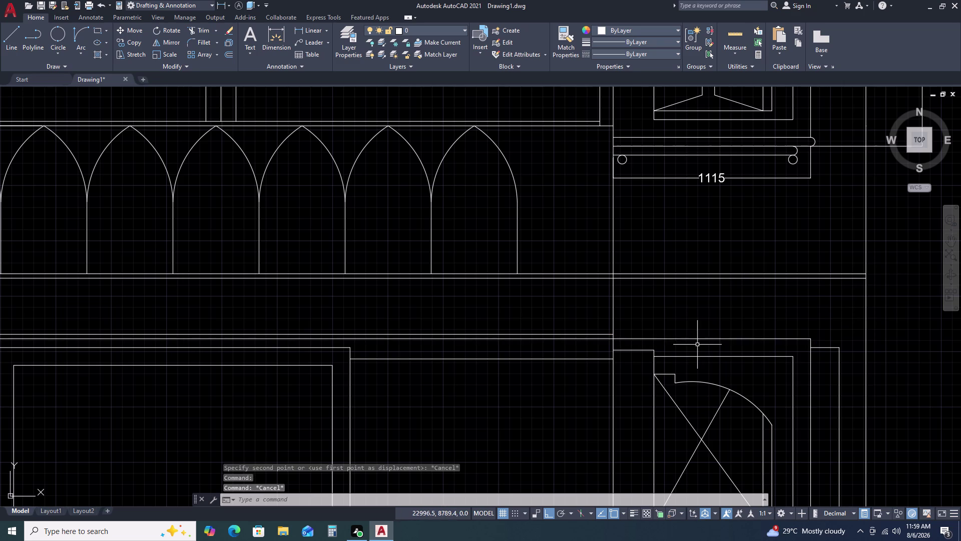
drag(574, 327, 568, 329)
click(527, 338)
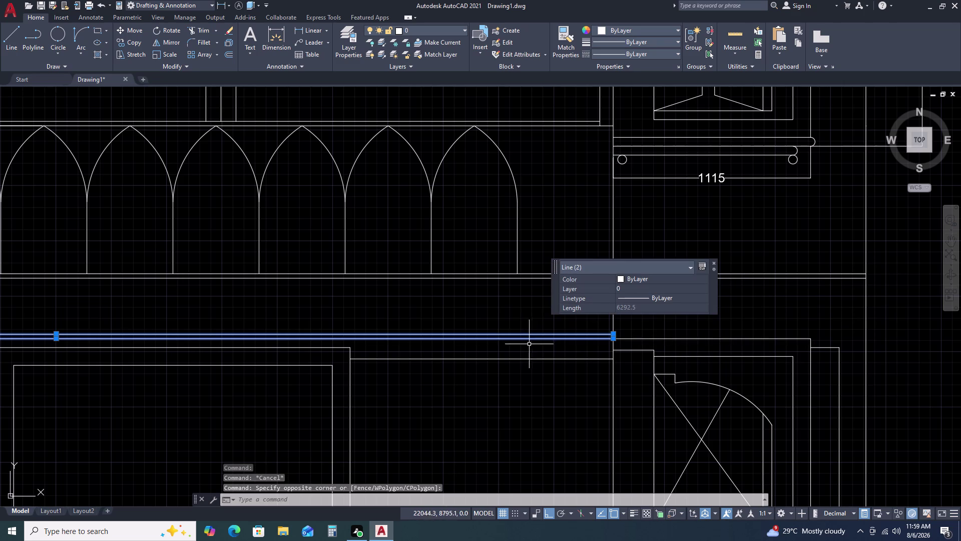
key(Delete)
Pan over to the wall corner and start a new line.
scroll(down, 3)
scroll(up, 3)
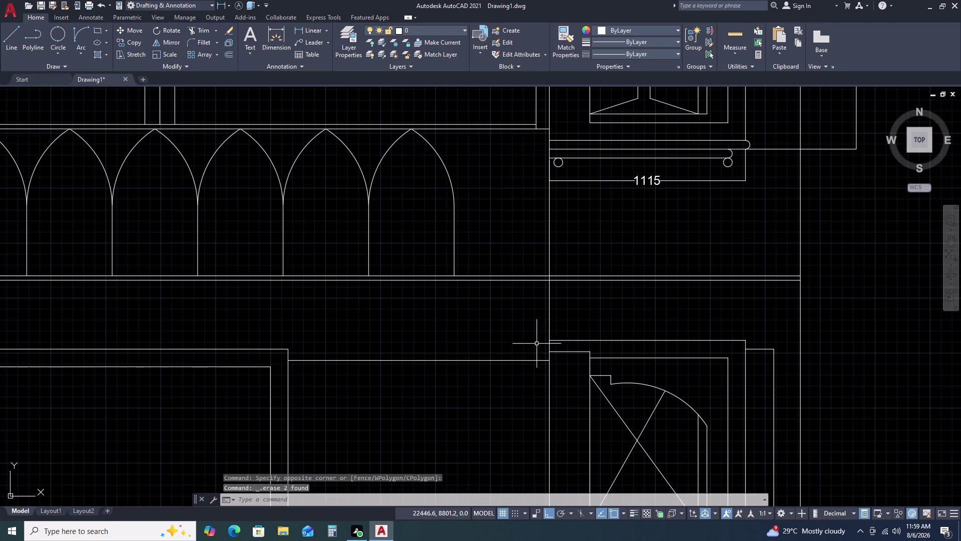
middle_drag(561, 339, 567, 340)
middle_drag(579, 342, 584, 341)
middle_drag(619, 342, 627, 341)
middle_drag(644, 341, 658, 342)
middle_click(700, 342)
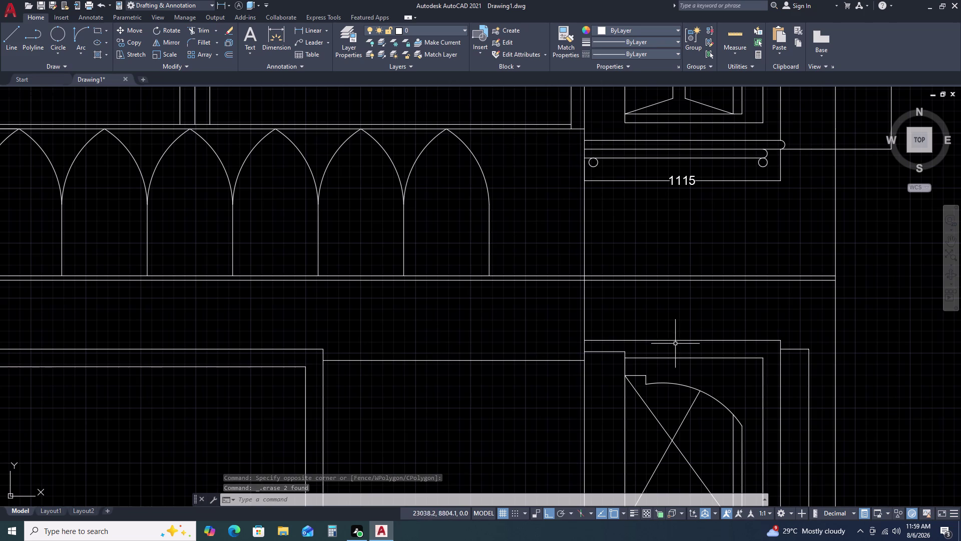
text(L)
key(space)
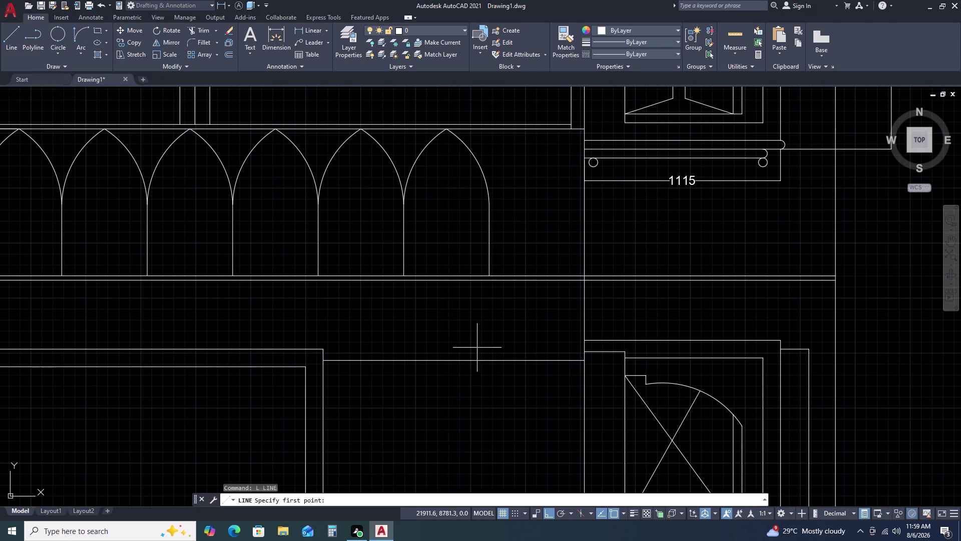
Start a line at the wall corner and run it 50 units up.
scroll(down, 3)
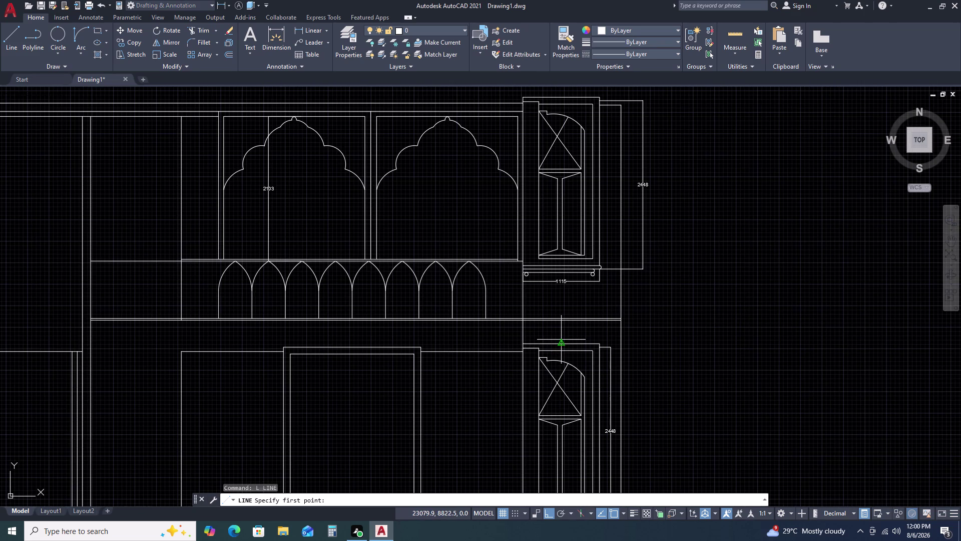
scroll(up, 3)
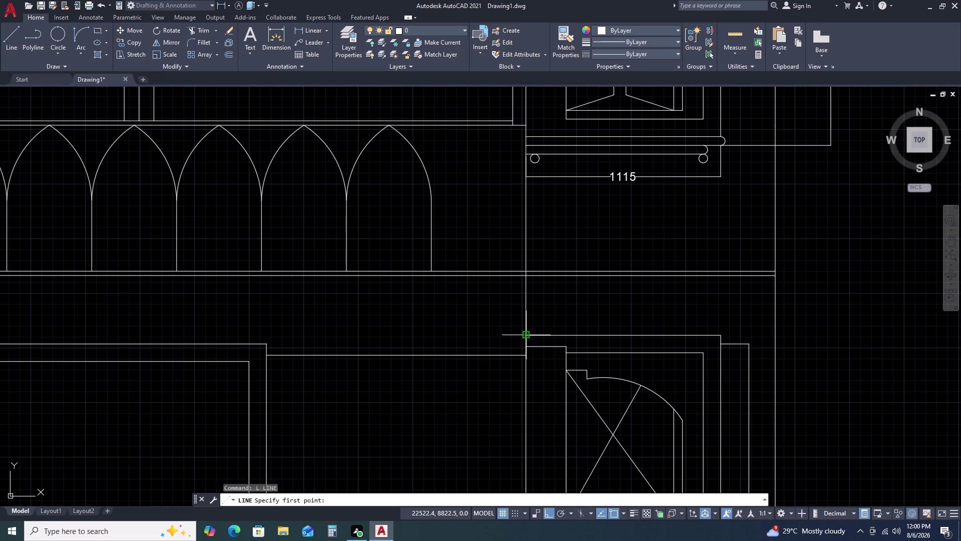
click(526, 334)
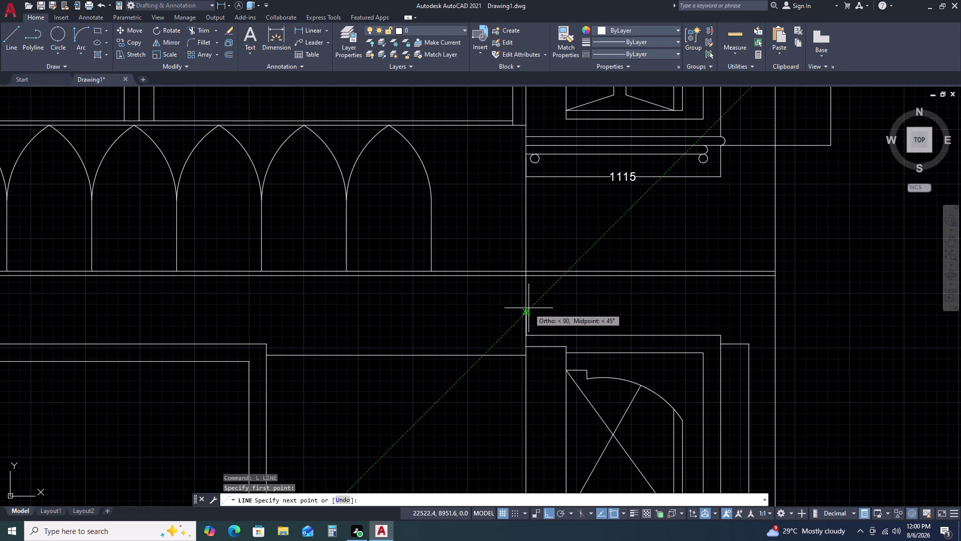
text(50)
key(space)
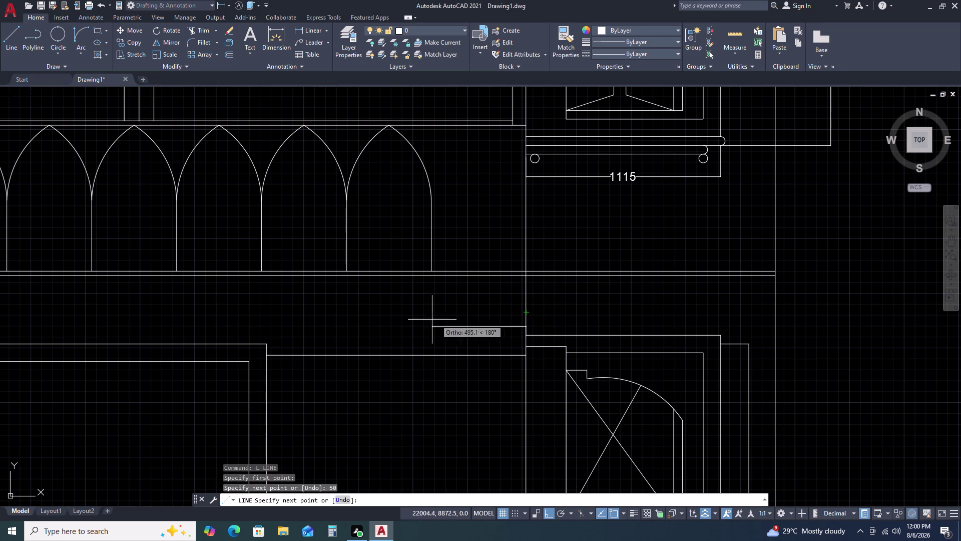
Continue the line horizontally left, ending it at the far wall.
scroll(down, 3)
middle_drag(286, 335, 350, 340)
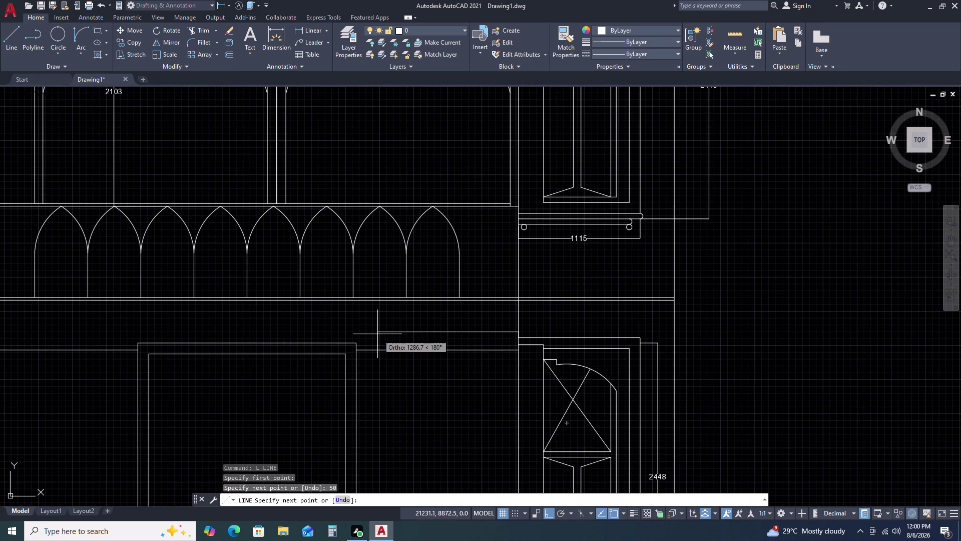
middle_drag(378, 334, 520, 351)
middle_drag(630, 367, 695, 377)
middle_click(827, 397)
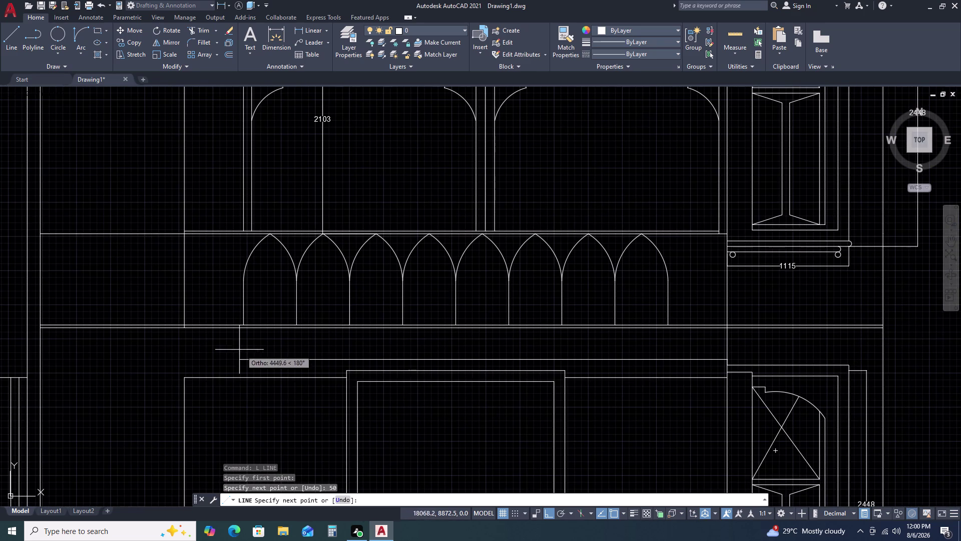
middle_drag(171, 350, 446, 373)
middle_drag(486, 375, 603, 376)
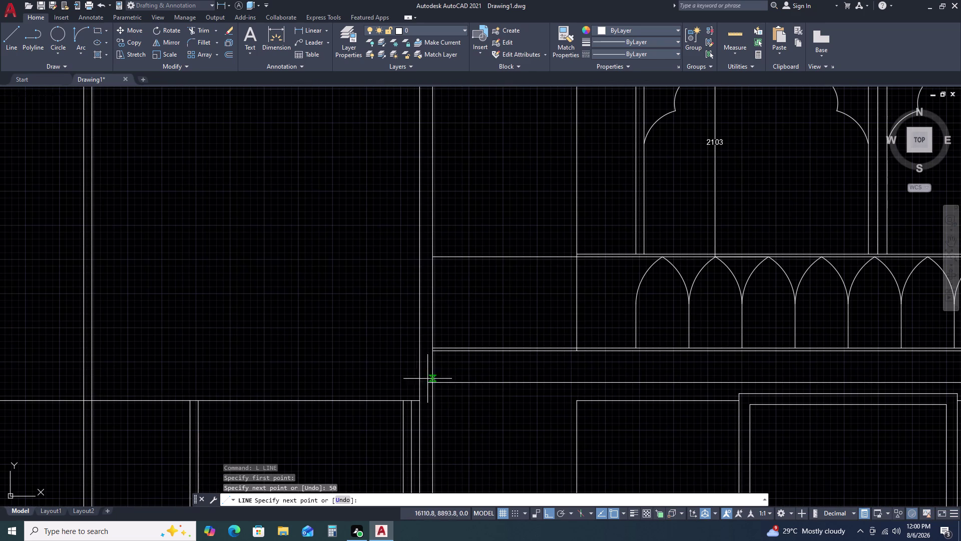
click(432, 381)
key(Escape)
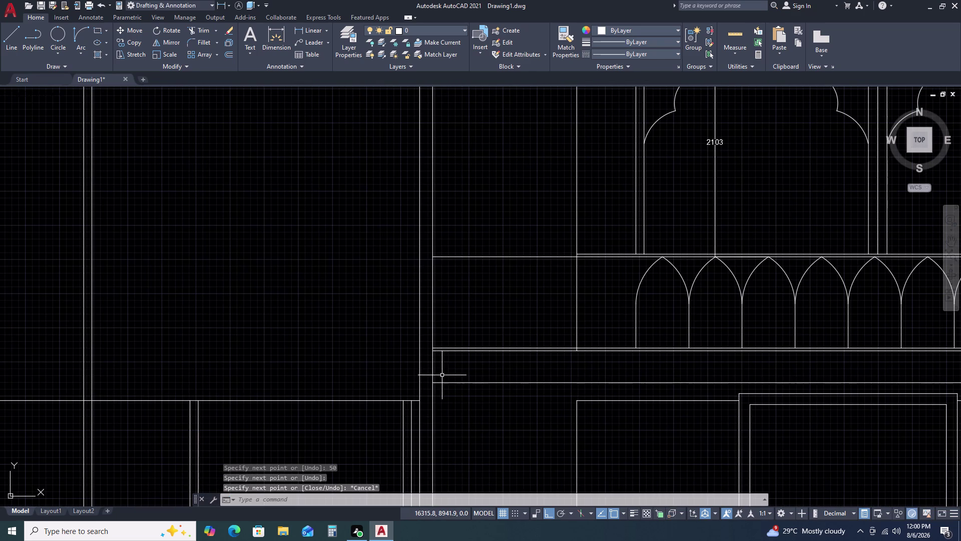
Pick lines near the far wall and start the Offset command.
click(461, 378)
double_click(449, 392)
text(O)
key(space)
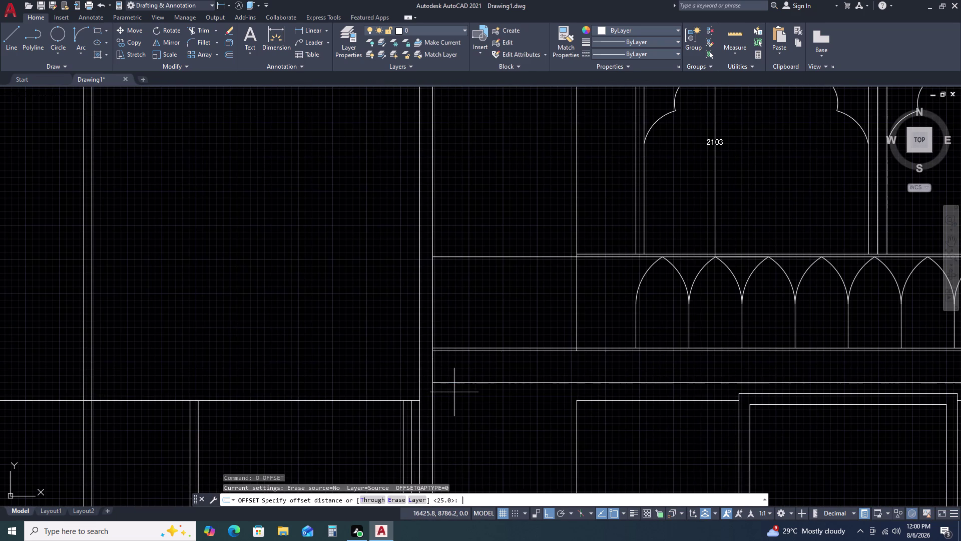
Offset the new horizontal line 25 units to make a parallel copy.
key(2)
key(5)
key(space)
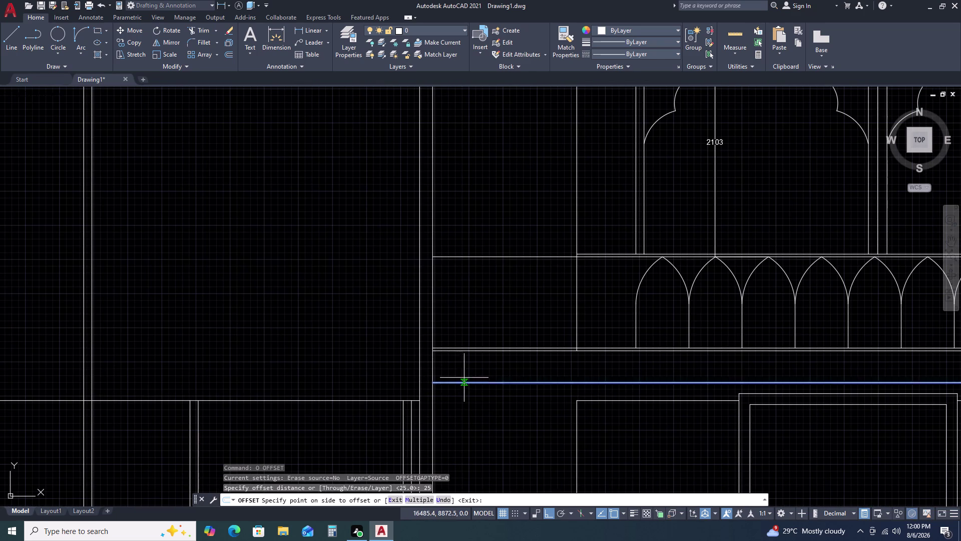
click(467, 373)
scroll(down, 3)
middle_drag(682, 402, 564, 376)
key(Escape)
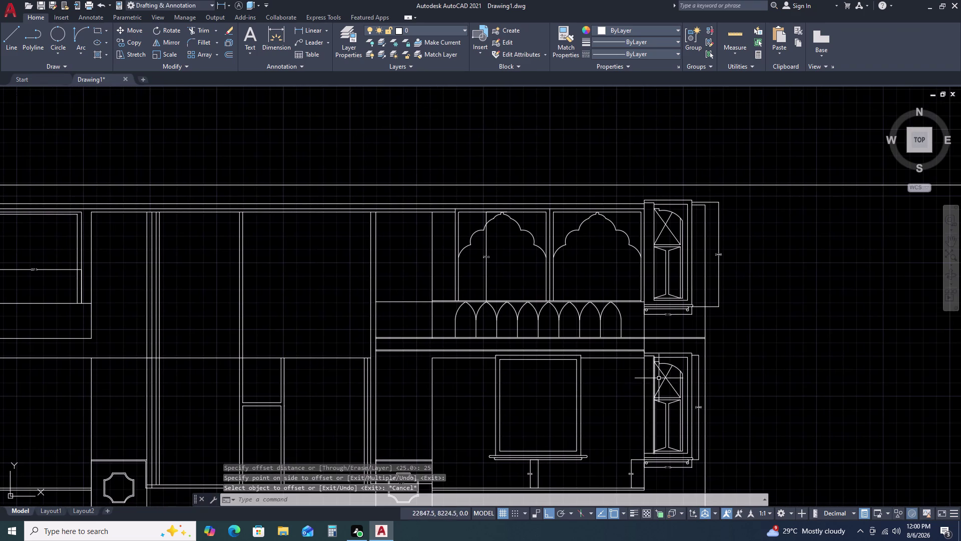
scroll(up, 3)
Select the two parallel horizontal lines, then clear the selection.
click(647, 334)
click(625, 358)
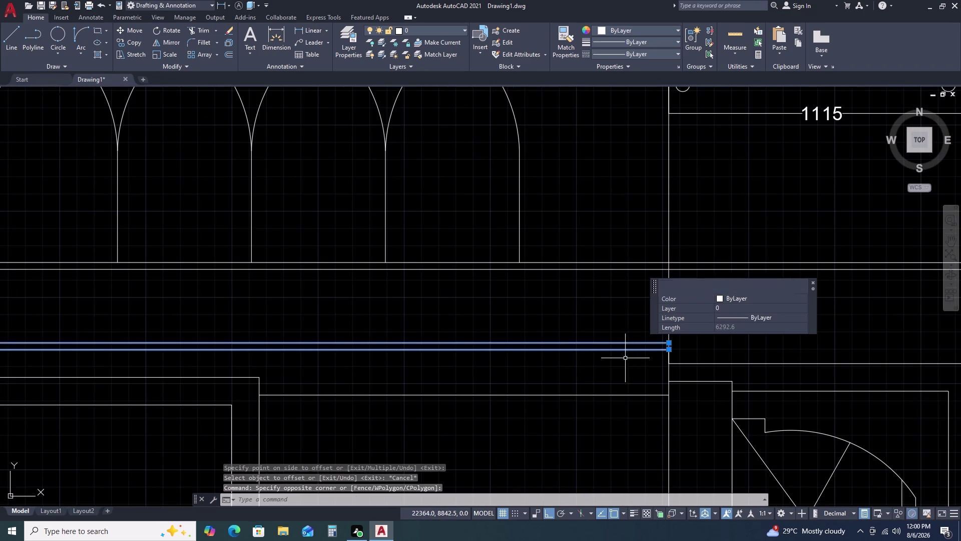
scroll(up, 3)
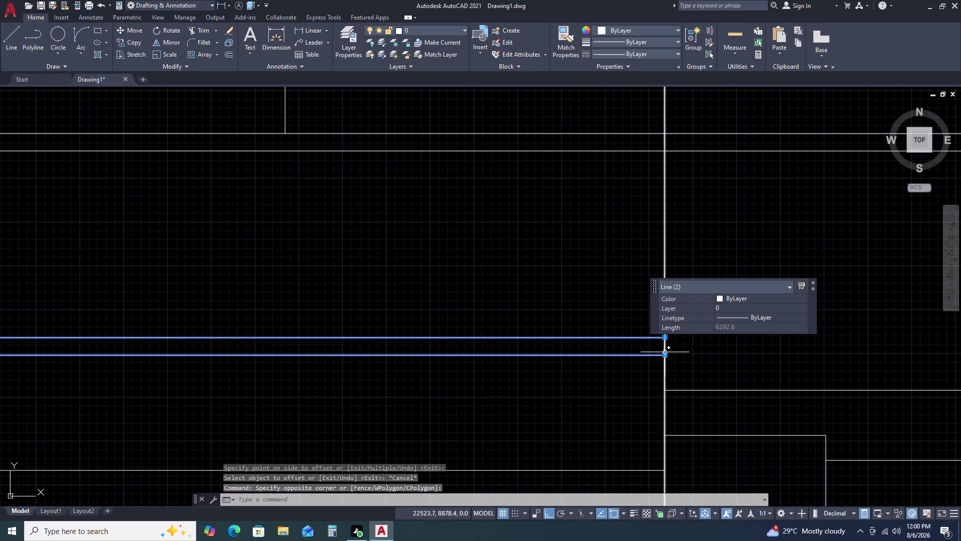
key(Escape)
key(Escape)
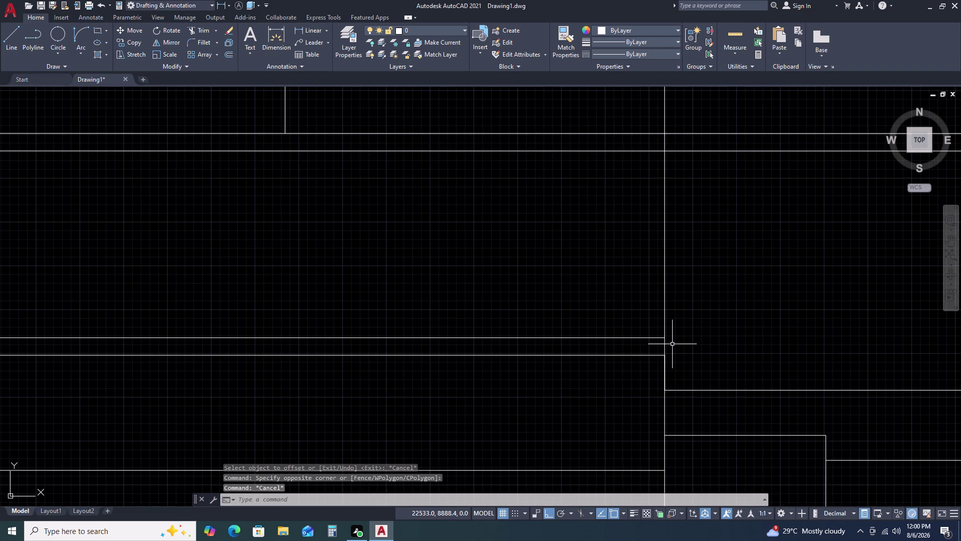
text(L)
key(space)
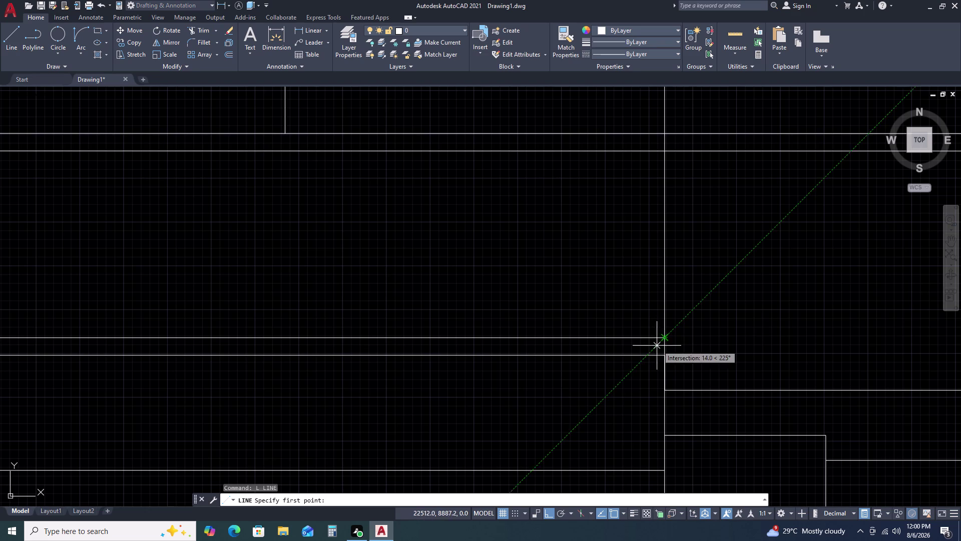
key(Escape)
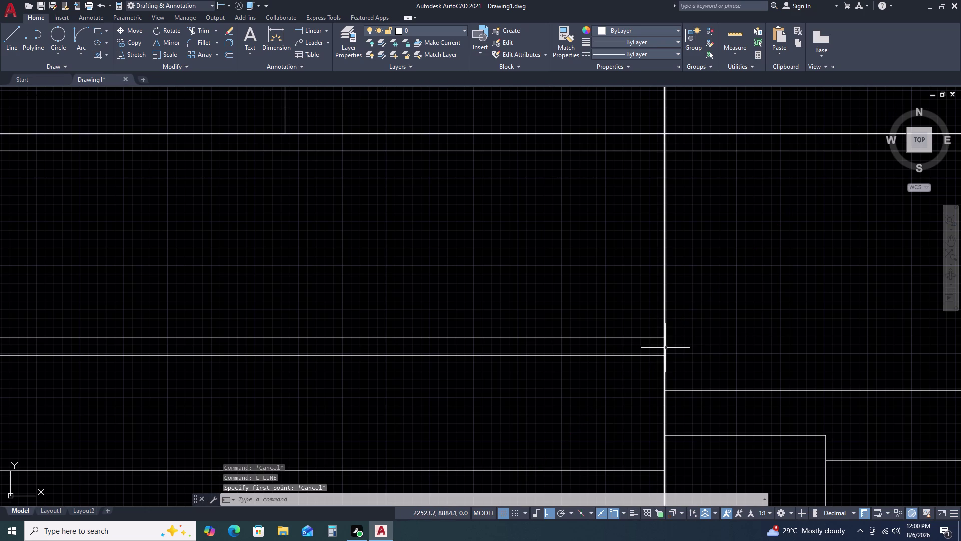
Erase the short 50-unit stub line at the side window's corner.
click(666, 348)
key(Escape)
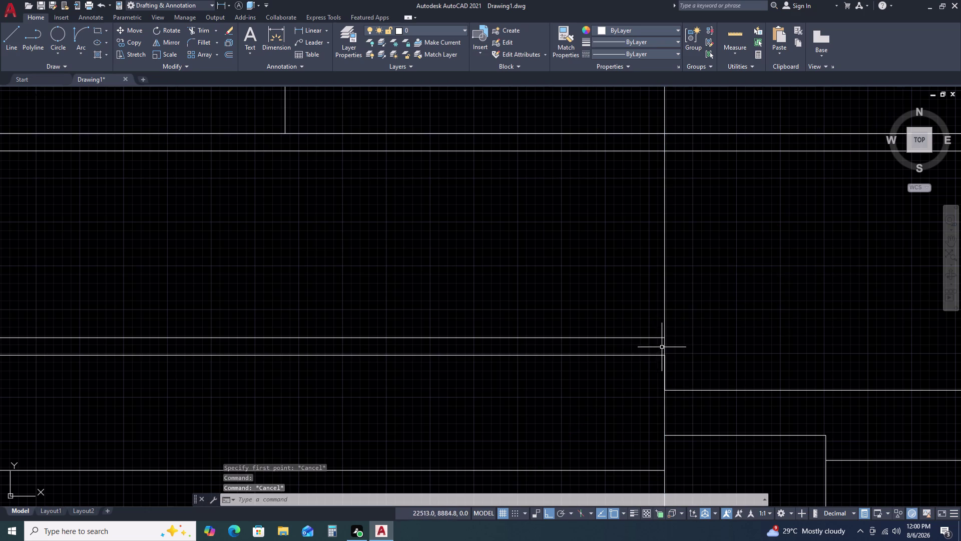
click(649, 328)
click(672, 376)
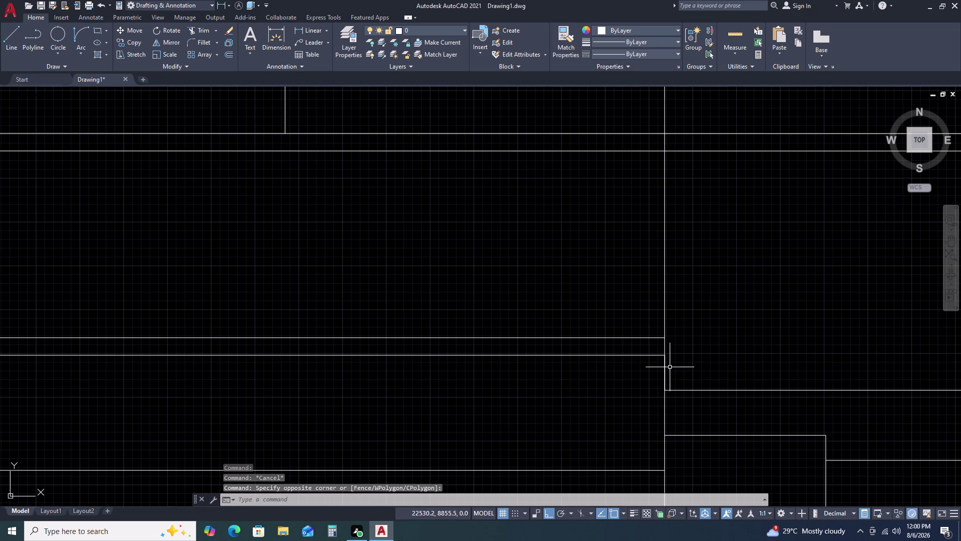
key(Escape)
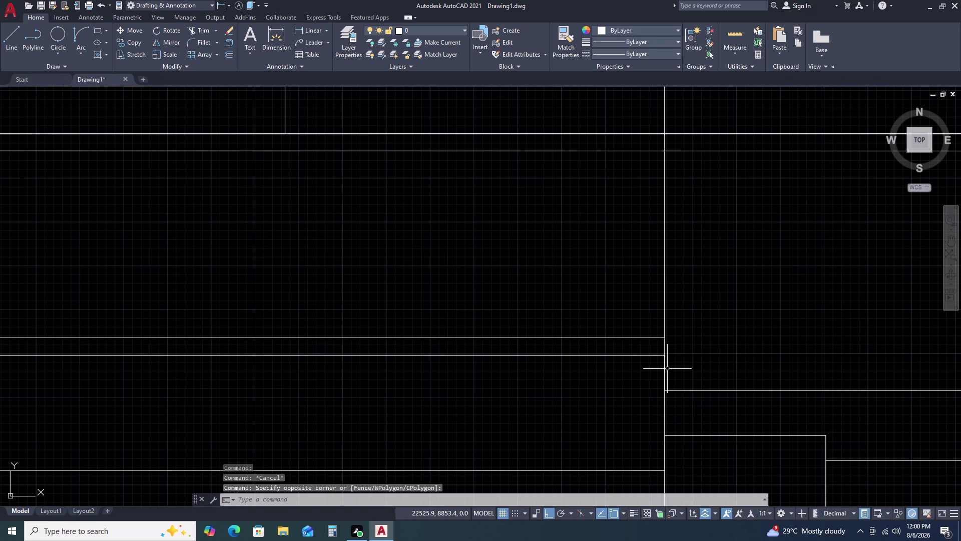
double_click(667, 363)
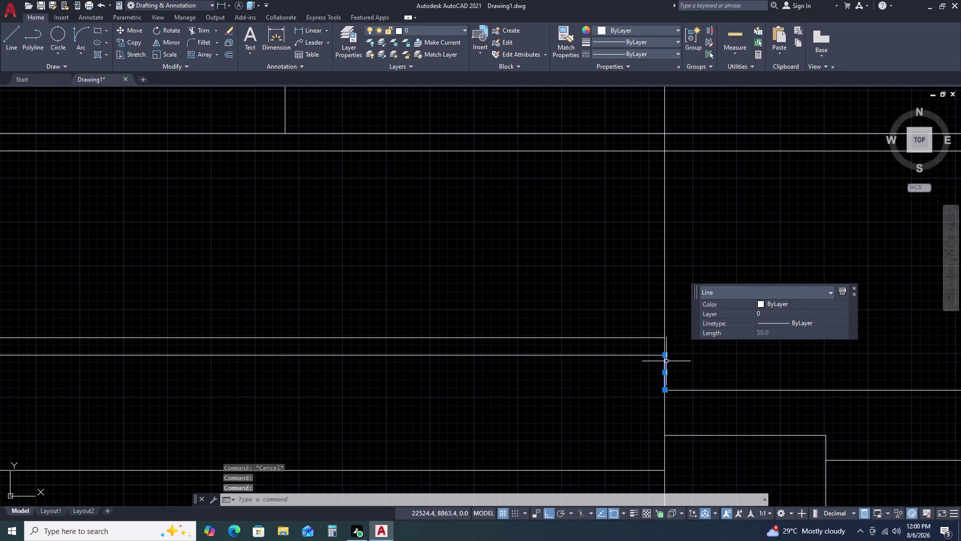
key(Delete)
text(L)
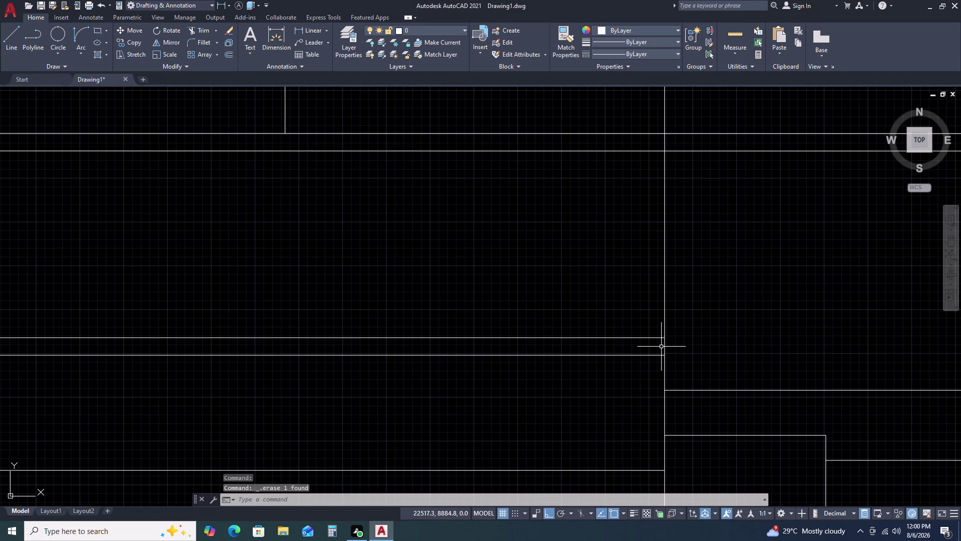
key(space)
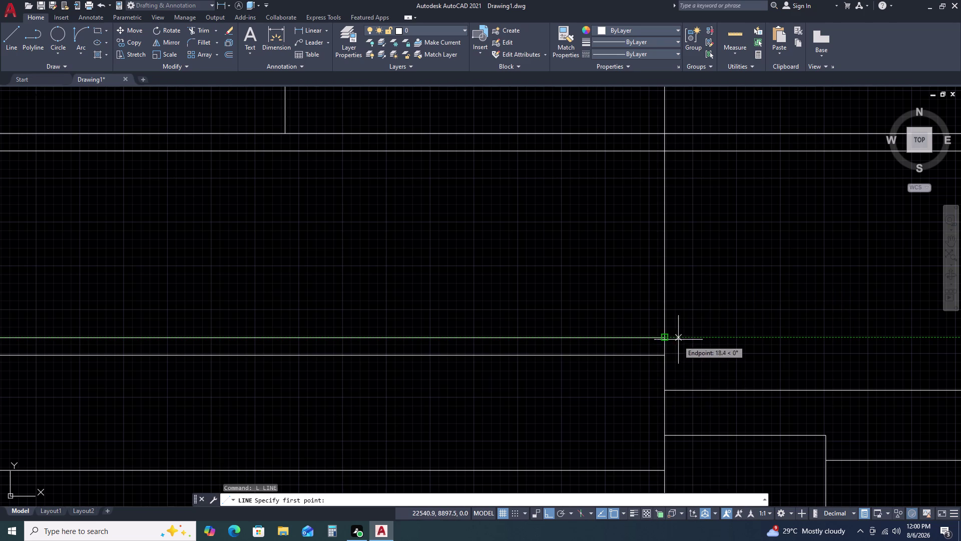
Draw a short 25-unit vertical line at the upper ledge line's end.
click(685, 338)
double_click(684, 353)
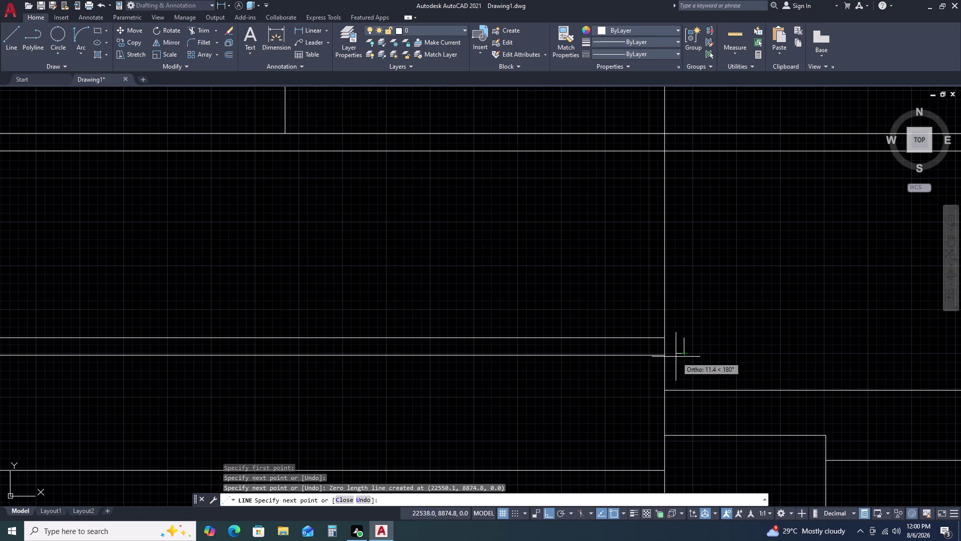
key(Escape)
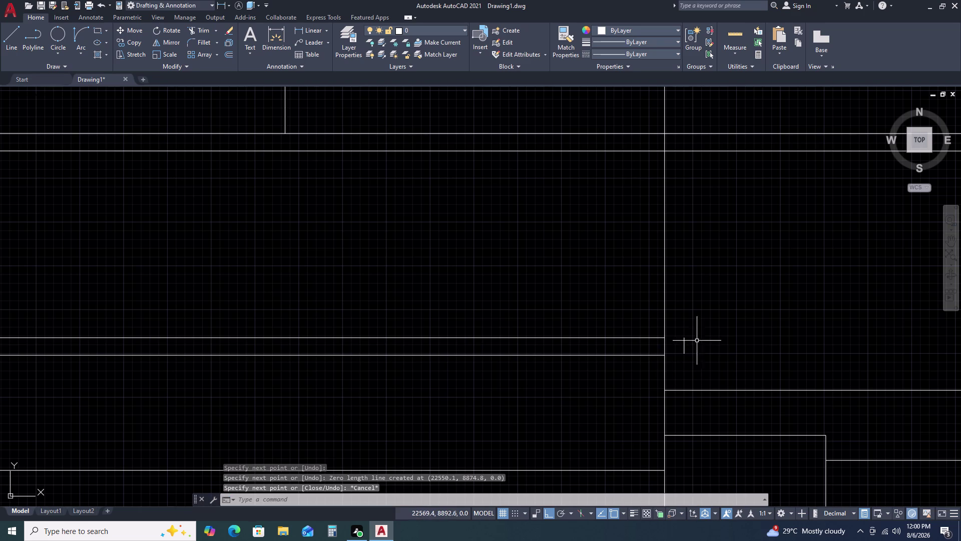
scroll(up, 3)
click(687, 342)
click(666, 346)
click(663, 346)
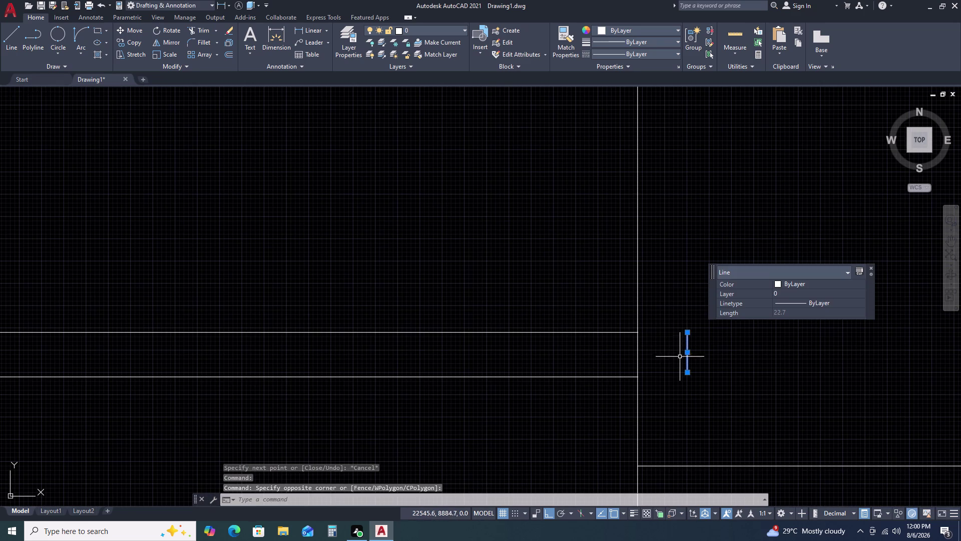
key(Escape)
Stretch the short vertical line's ends downward and upward past the ledge lines.
double_click(691, 361)
click(682, 370)
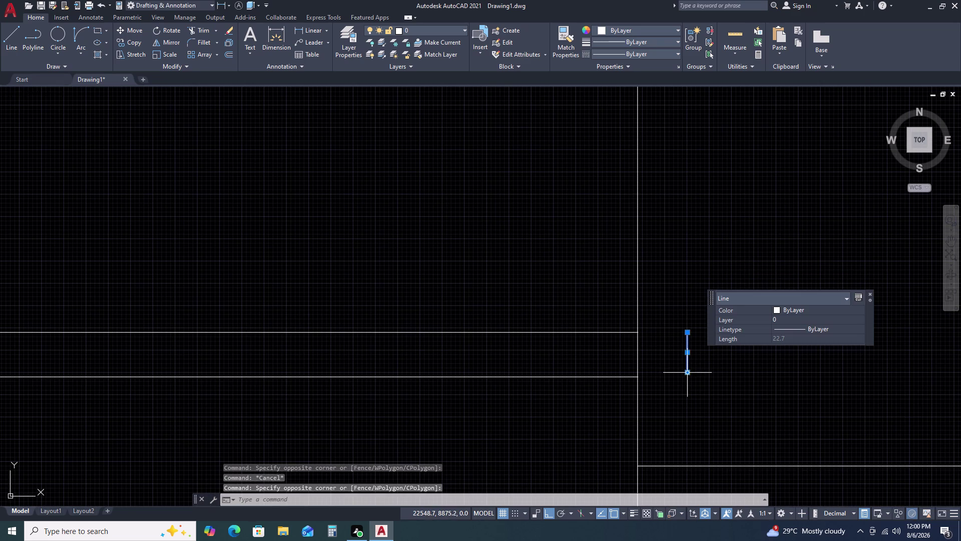
click(688, 371)
click(690, 405)
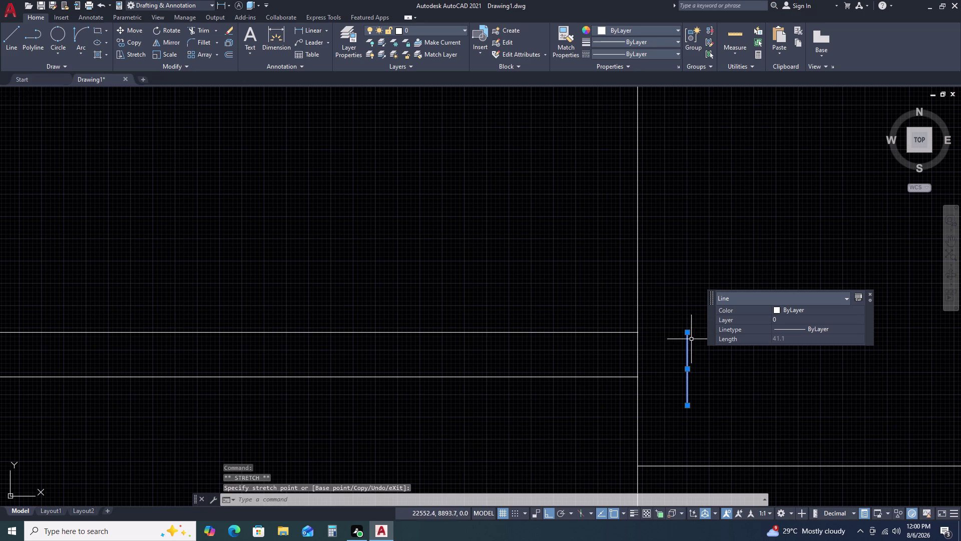
click(689, 332)
click(689, 300)
key(Escape)
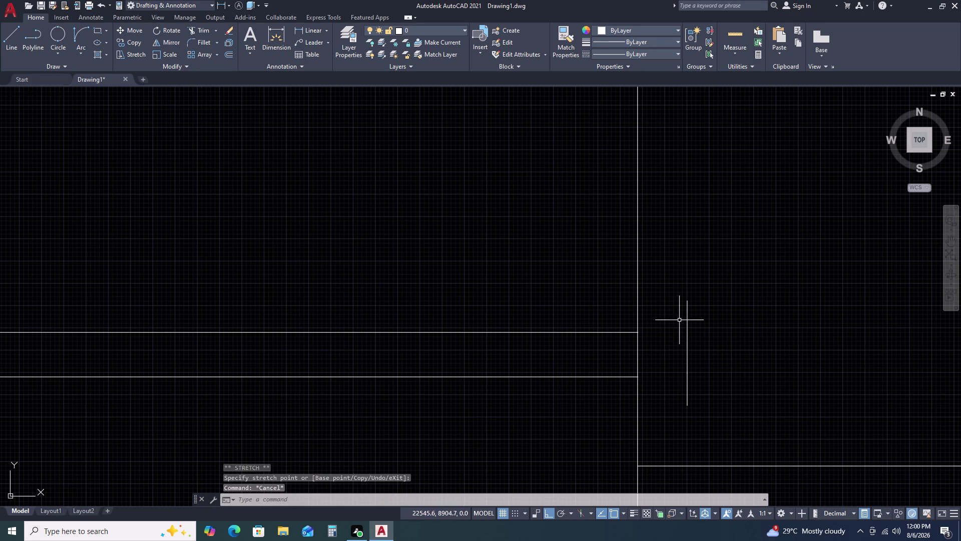
Extend the two ledge lines to the short vertical edge with EX.
text(EX)
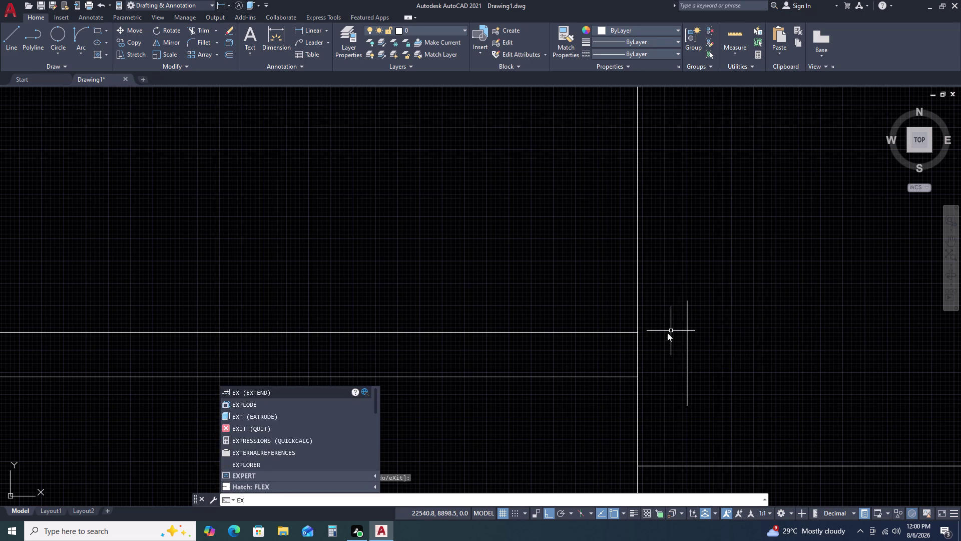
key(space)
click(607, 323)
click(589, 385)
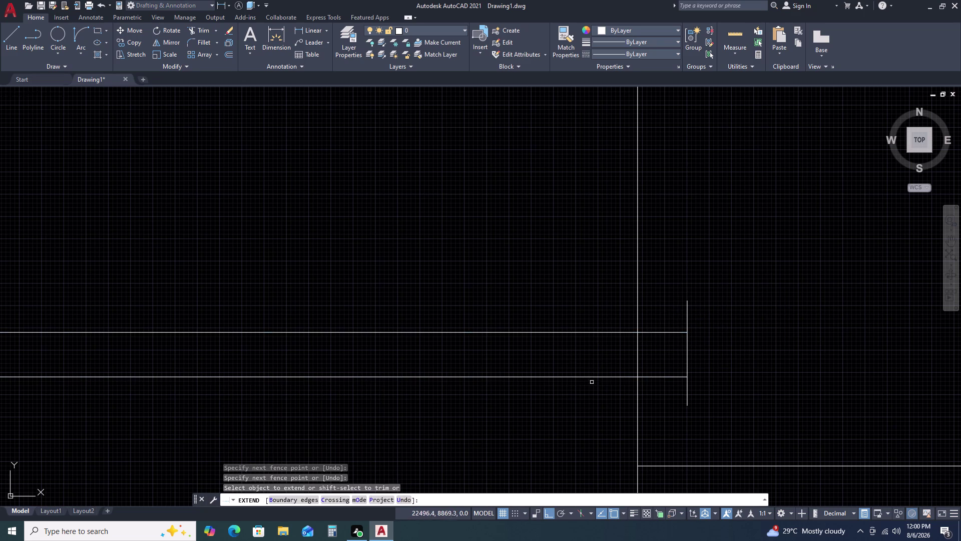
key(Escape)
Trim the vertical line's overhangs above and below the ledge.
text(TR)
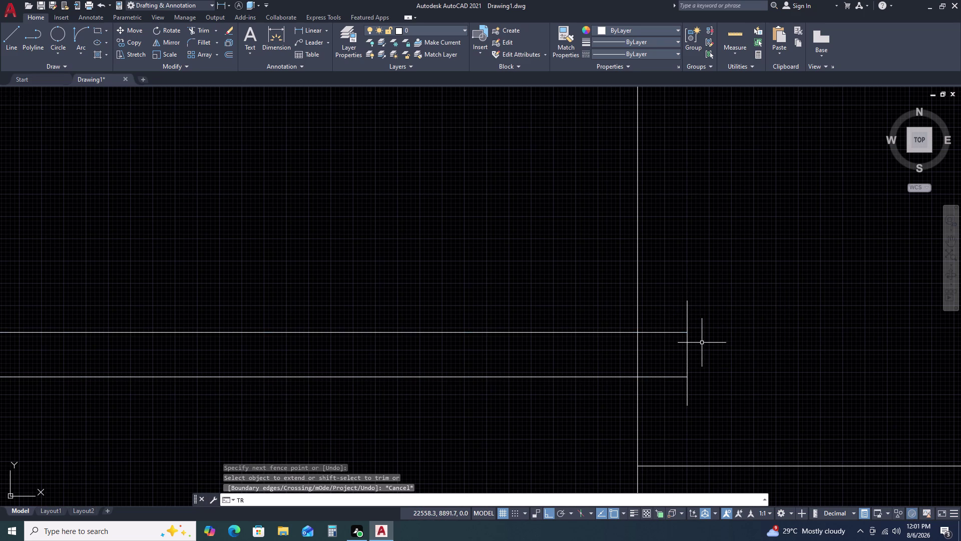
key(space)
click(701, 316)
click(681, 306)
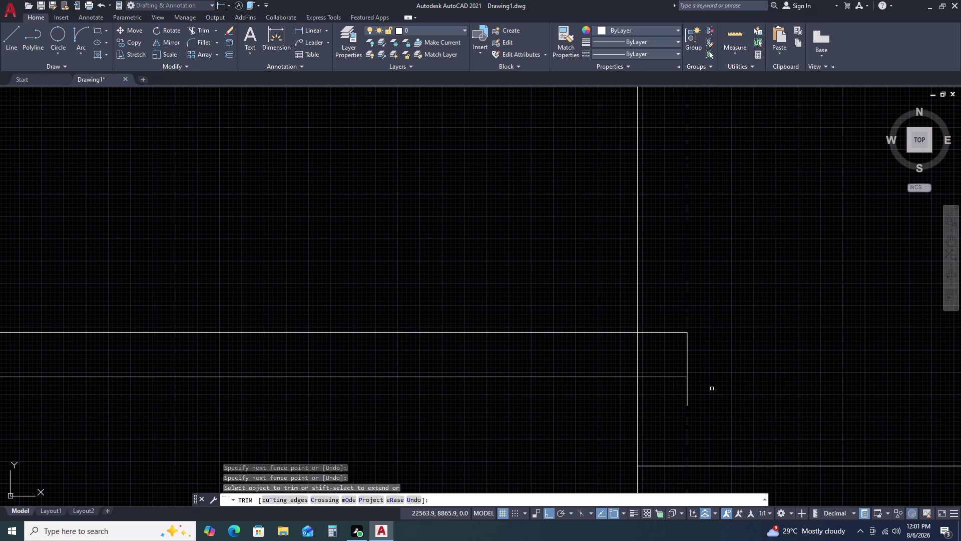
click(710, 386)
click(670, 401)
click(654, 343)
click(603, 332)
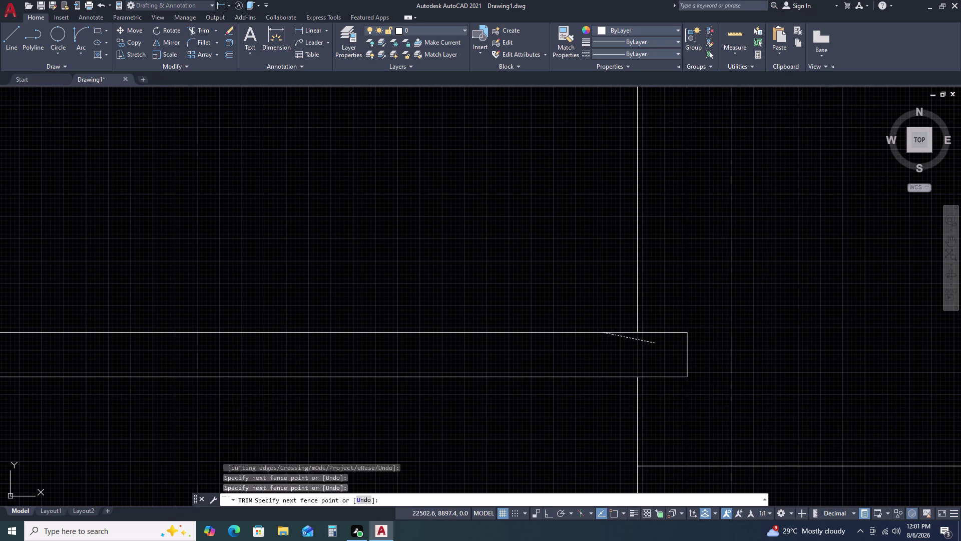
scroll(down, 3)
key(Escape)
Look over the facade, return to the side window corner, and select the short end line.
scroll(down, 3)
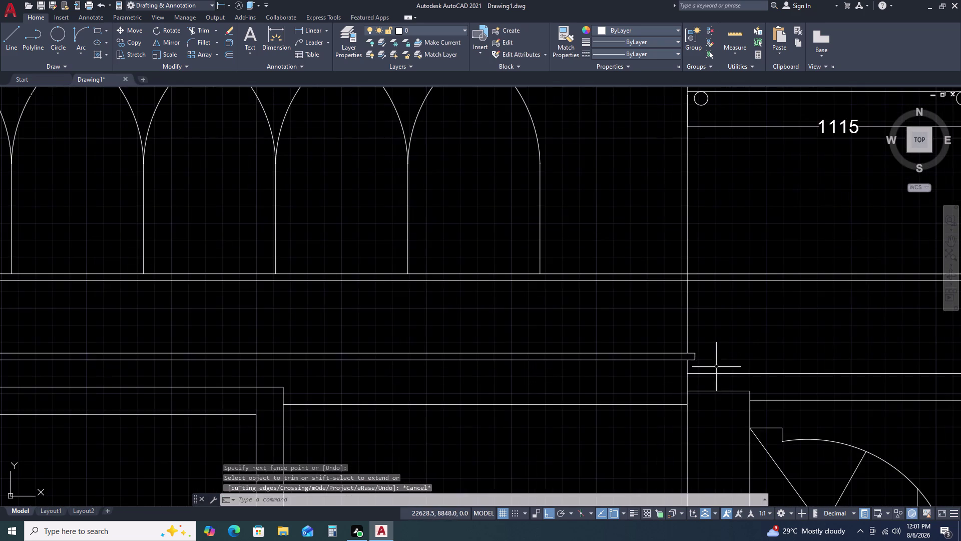
scroll(down, 3)
middle_drag(543, 401, 648, 342)
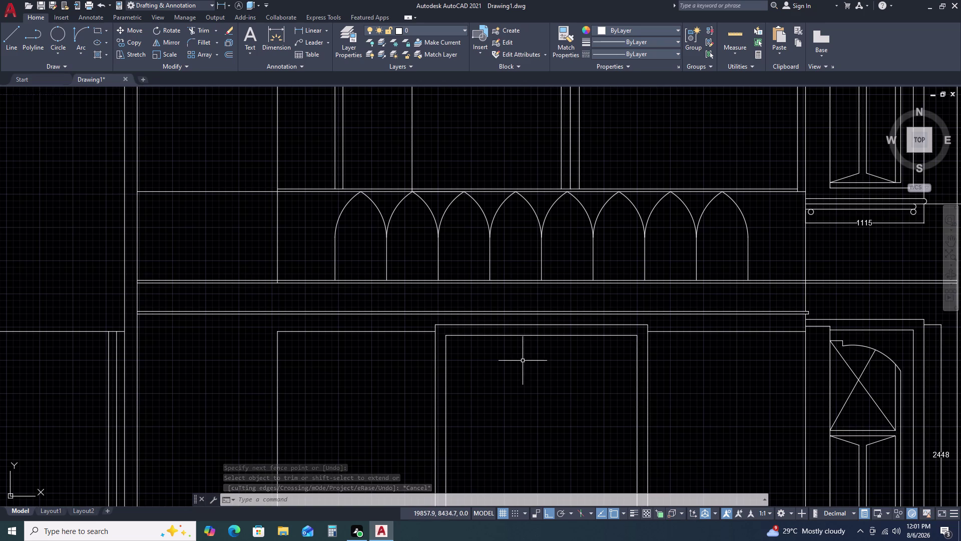
scroll(down, 3)
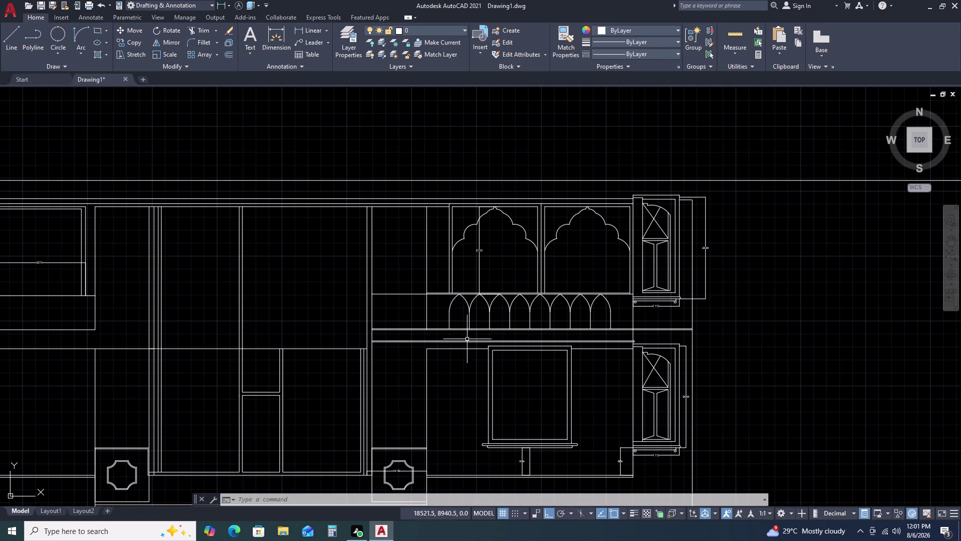
scroll(up, 3)
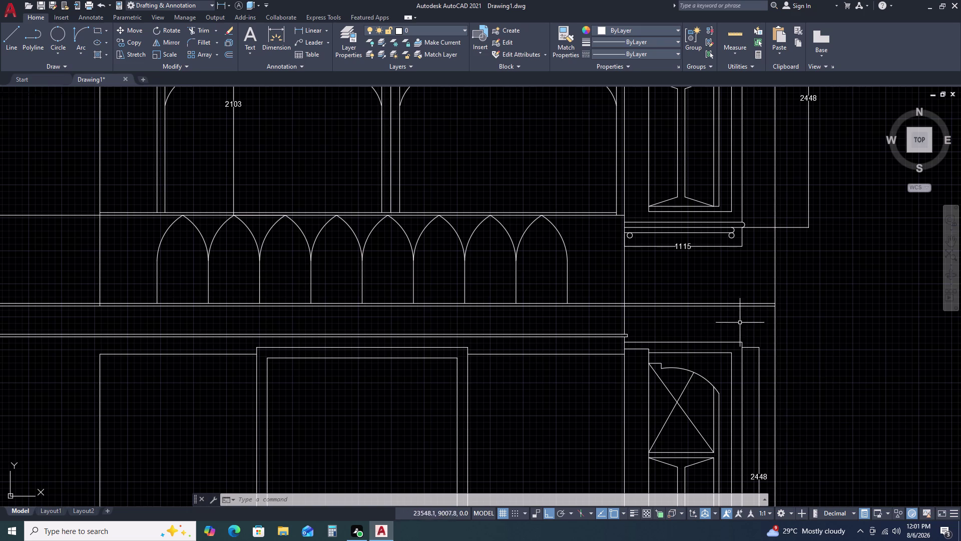
scroll(down, 3)
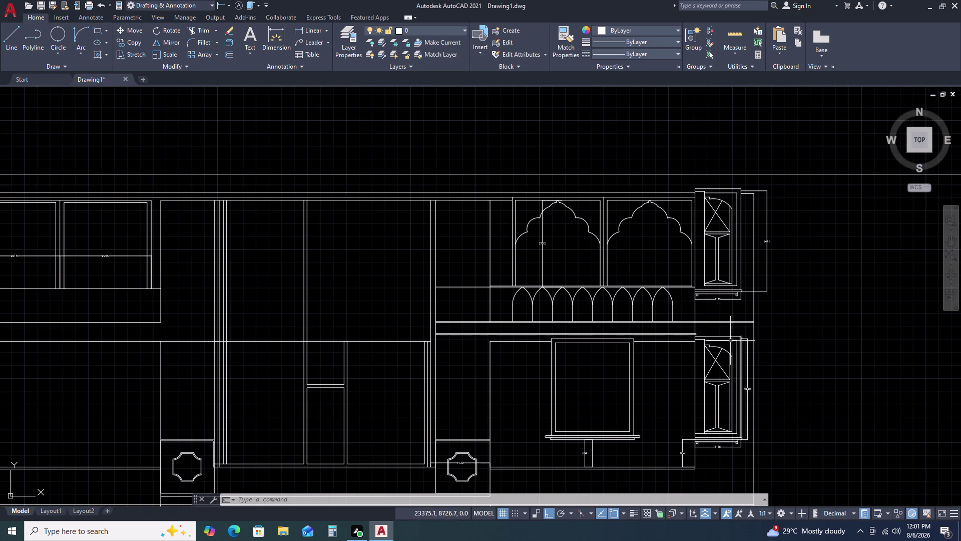
scroll(up, 3)
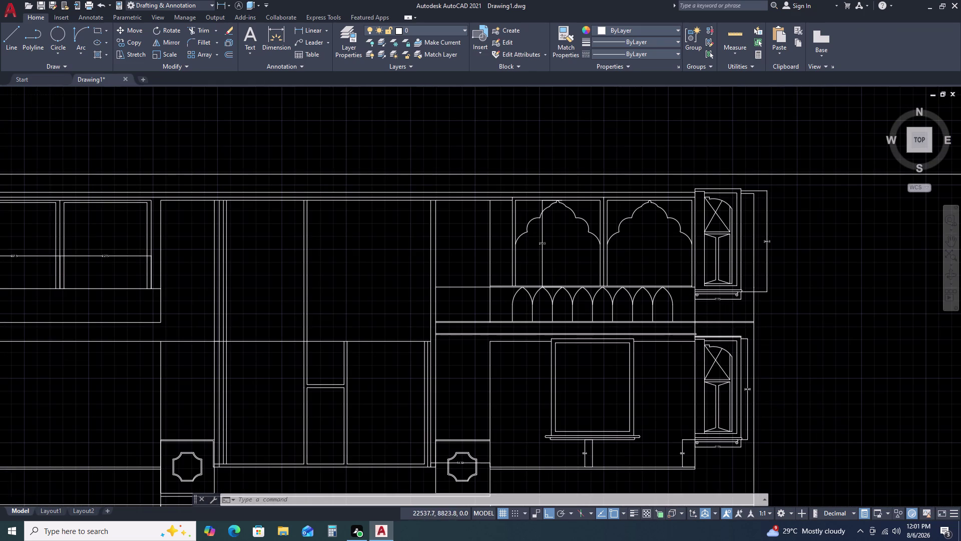
scroll(up, 3)
middle_drag(756, 335, 714, 345)
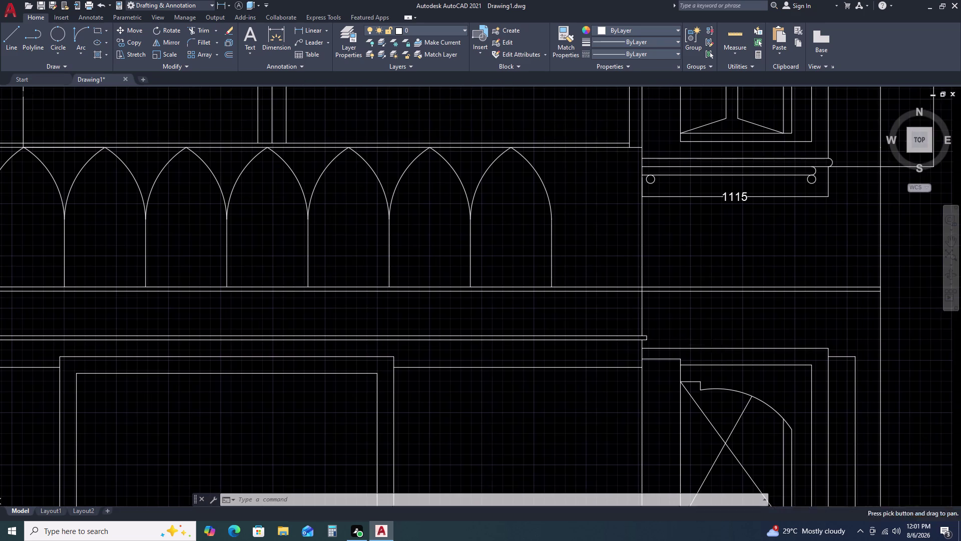
scroll(up, 3)
drag(610, 327, 601, 327)
Move the first band's vertical end line to the window frame's outer edge.
click(551, 326)
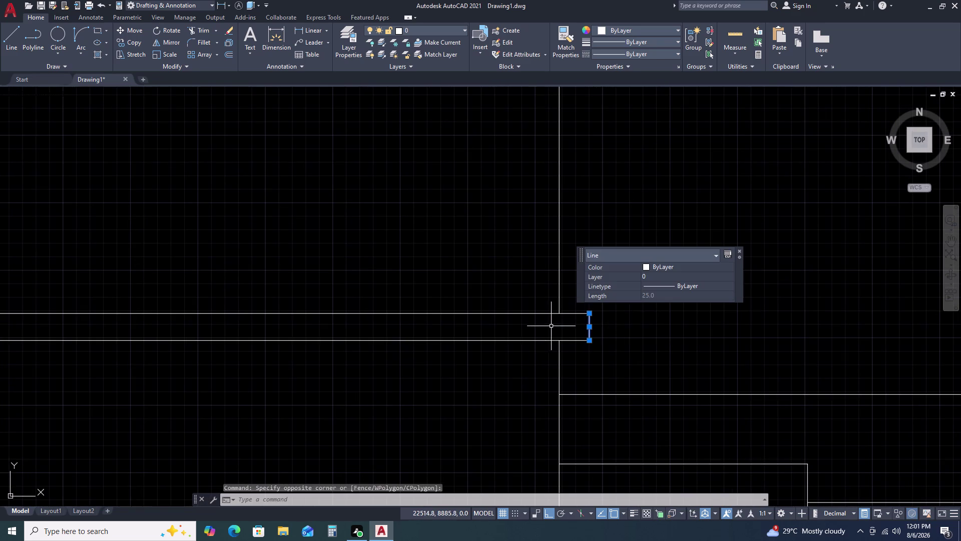
click(581, 305)
click(576, 349)
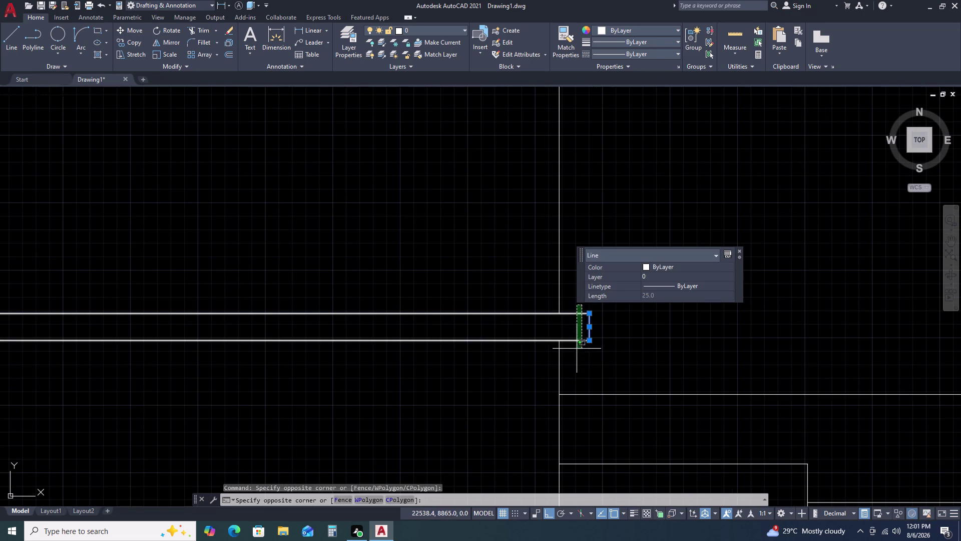
key(Escape)
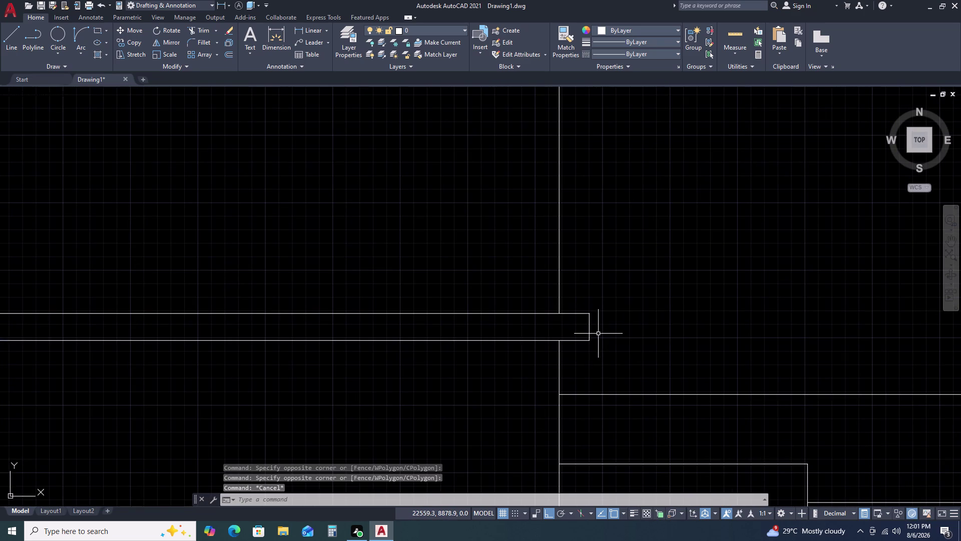
click(593, 322)
click(577, 325)
text(M)
key(space)
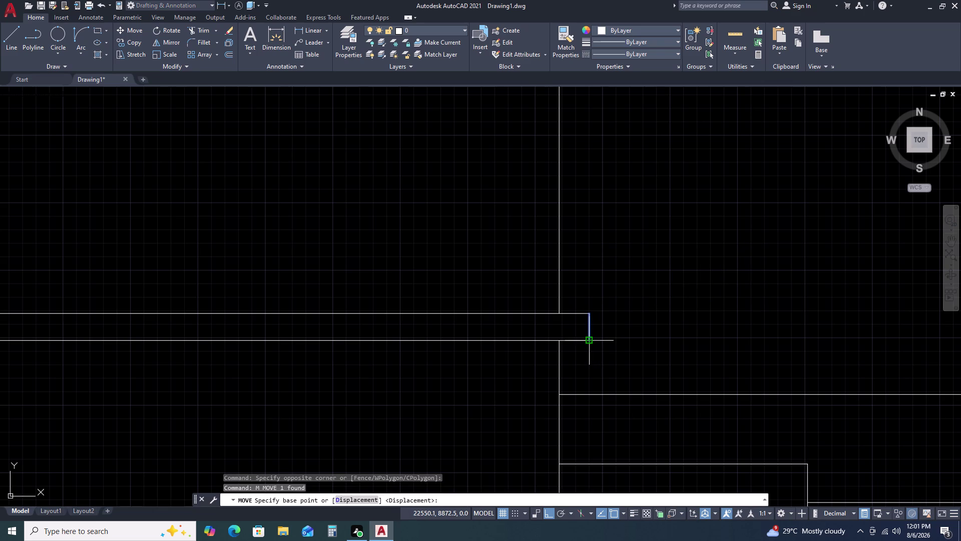
click(587, 338)
middle_drag(823, 356, 537, 344)
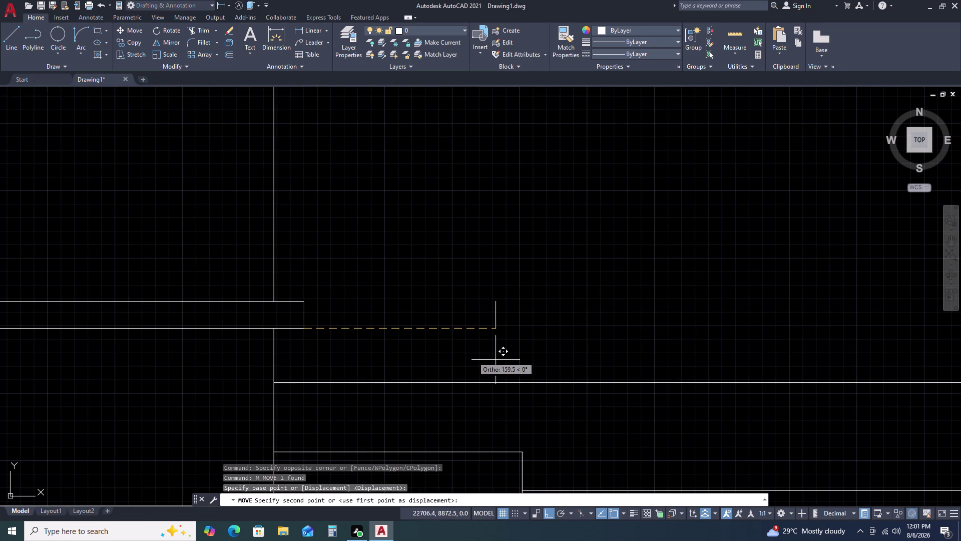
middle_drag(784, 348, 551, 328)
scroll(down, 3)
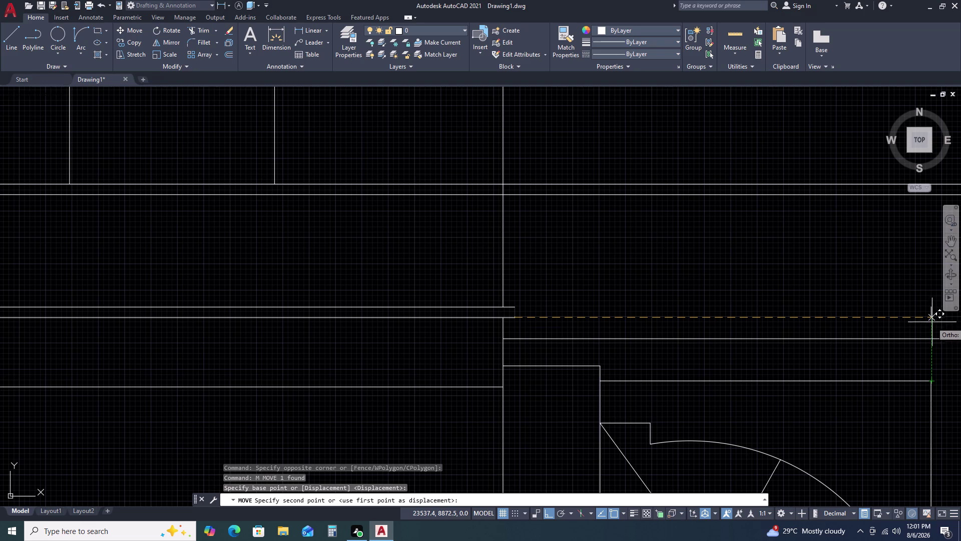
click(932, 317)
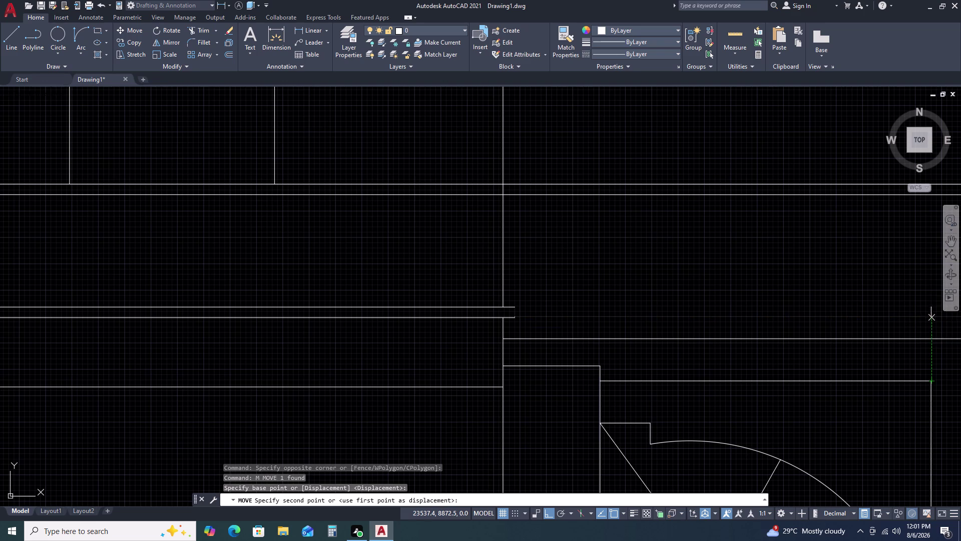
key(Escape)
Extend the first band's lines to the moved end line.
key(e)
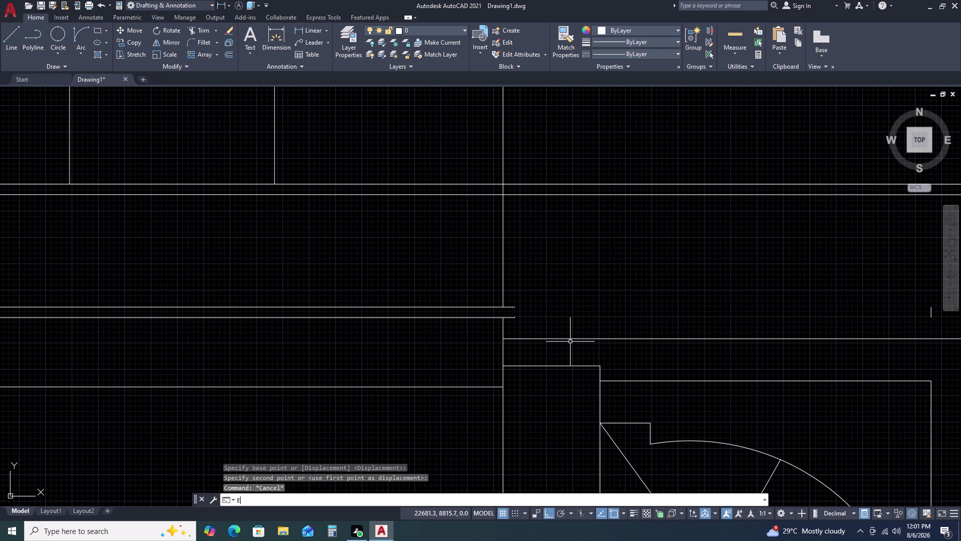
key(x)
key(space)
click(507, 306)
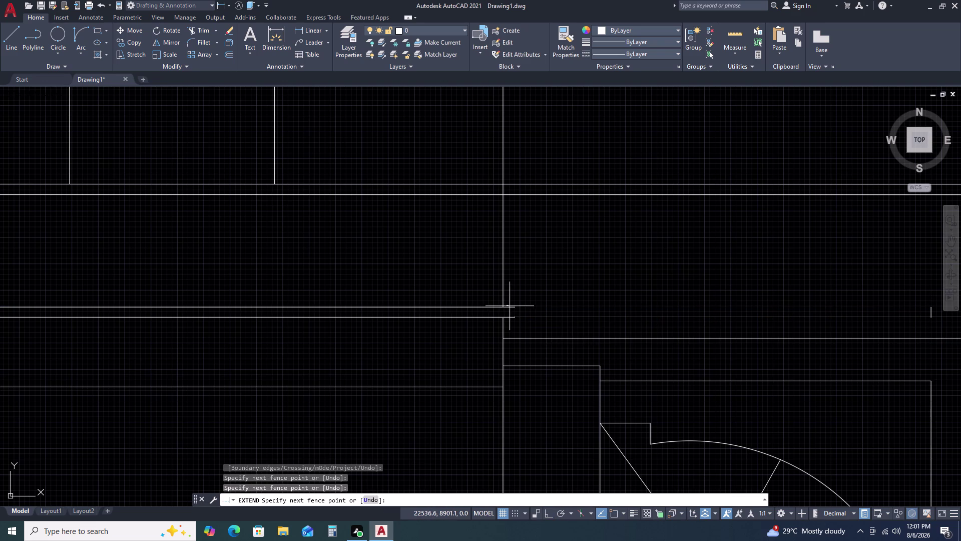
click(511, 321)
scroll(down, 3)
key(Escape)
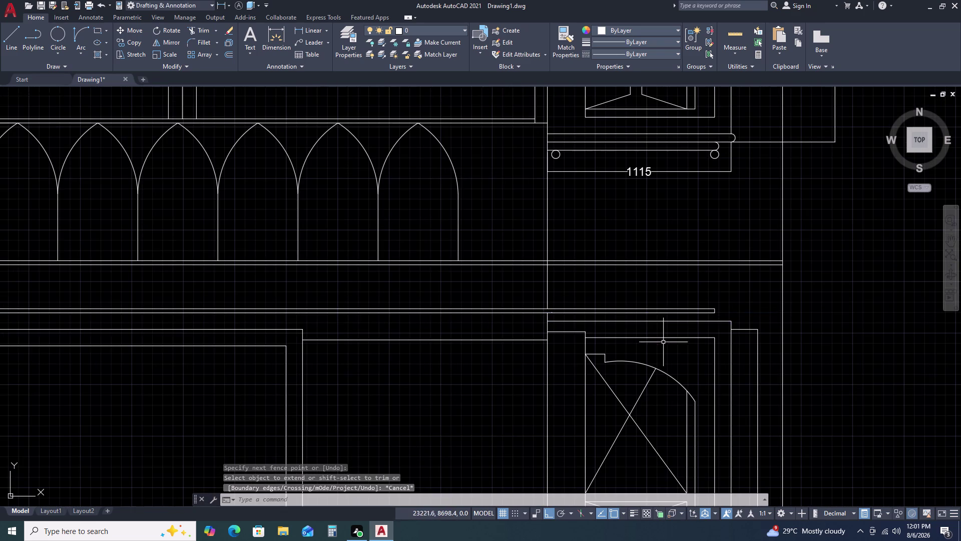
middle_drag(731, 320, 658, 316)
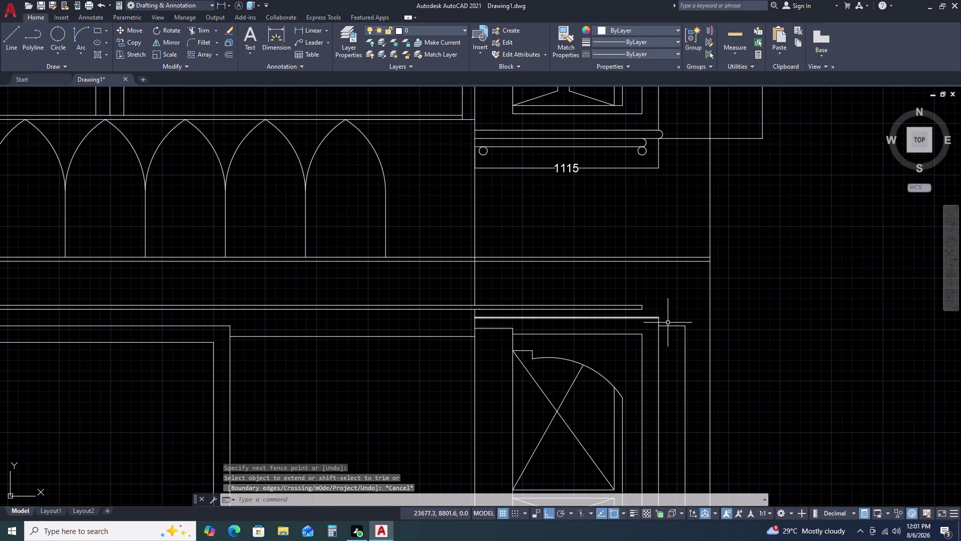
key(Escape)
scroll(up, 3)
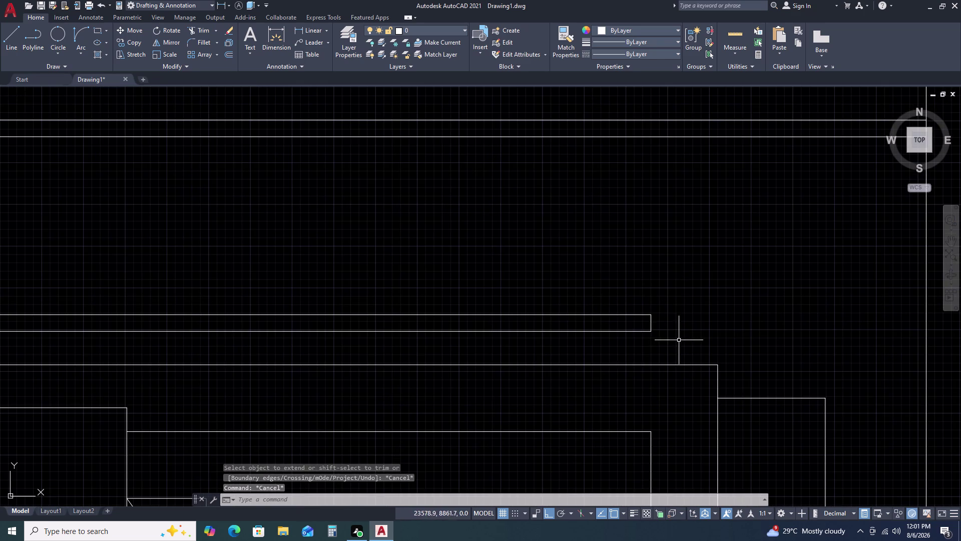
Move the other band's end line onto the window's outer edge.
click(679, 329)
click(646, 325)
text(M)
key(space)
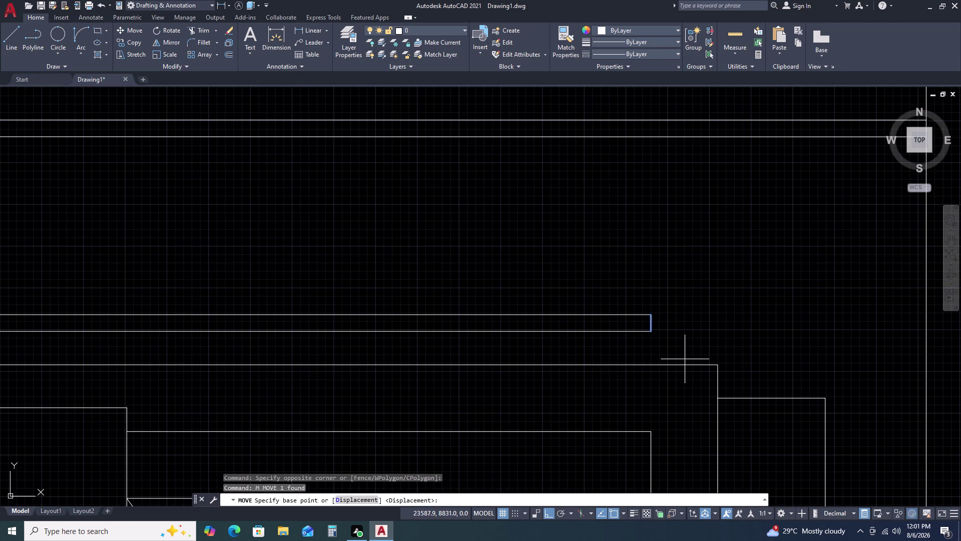
click(654, 331)
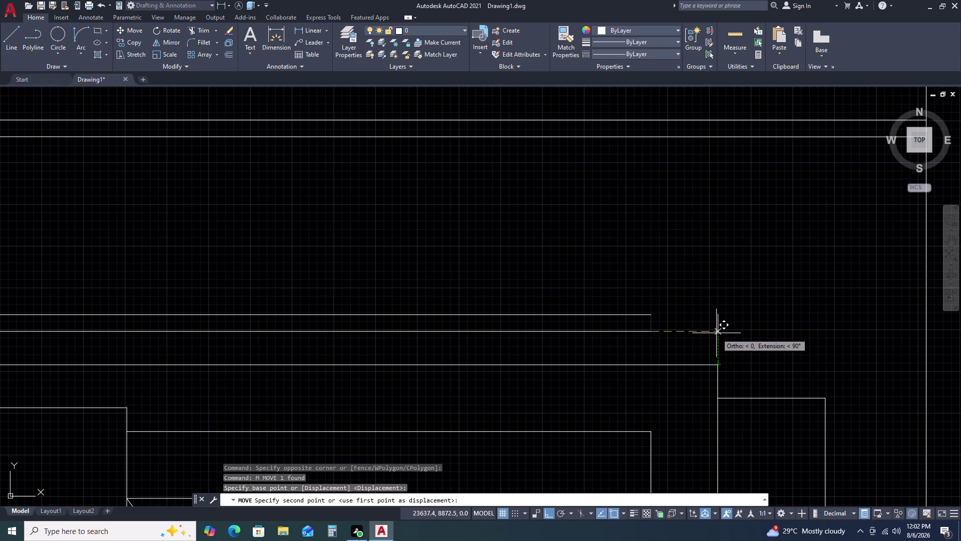
click(717, 333)
key(Escape)
Extend the other band's lines to its relocated end line.
key(e)
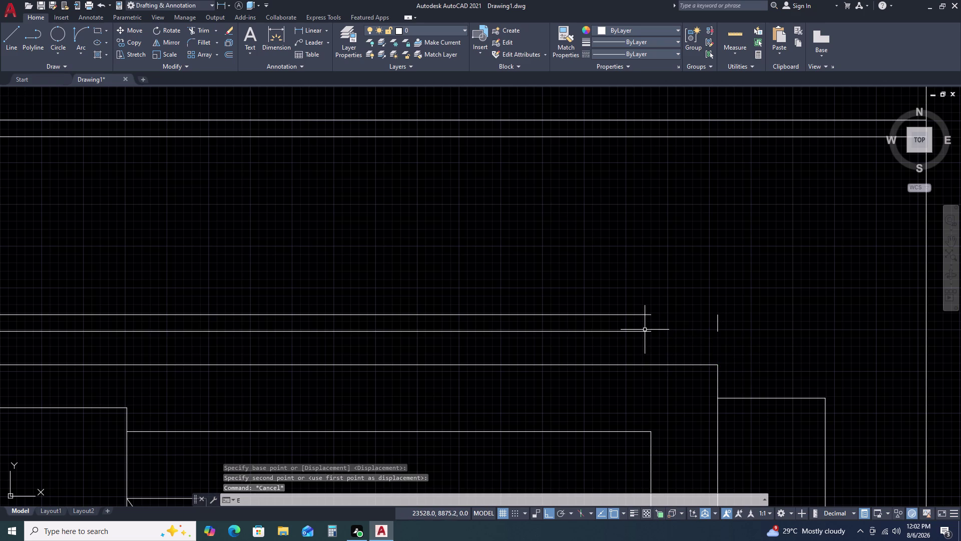
key(x)
key(space)
click(651, 298)
click(648, 338)
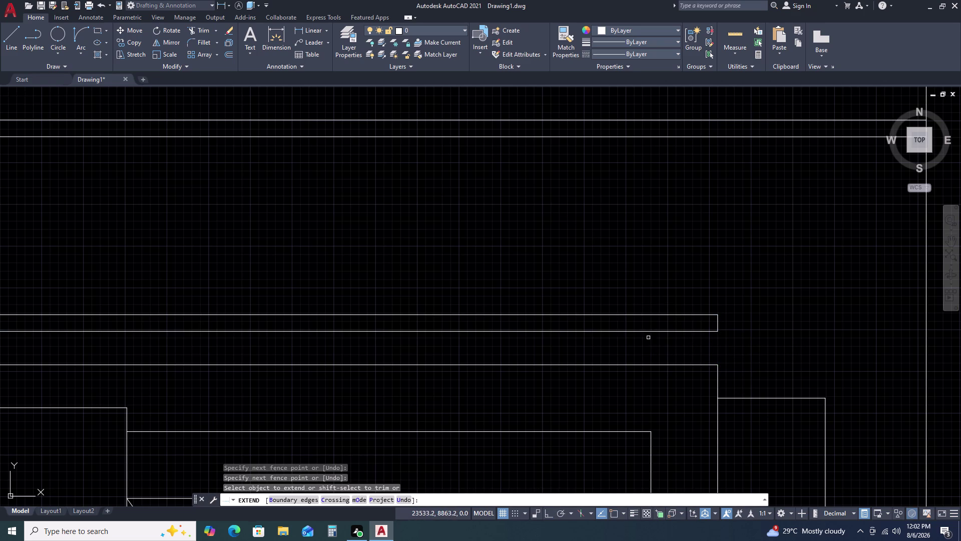
key(Escape)
scroll(down, 3)
scroll(down, 3)
scroll(up, 3)
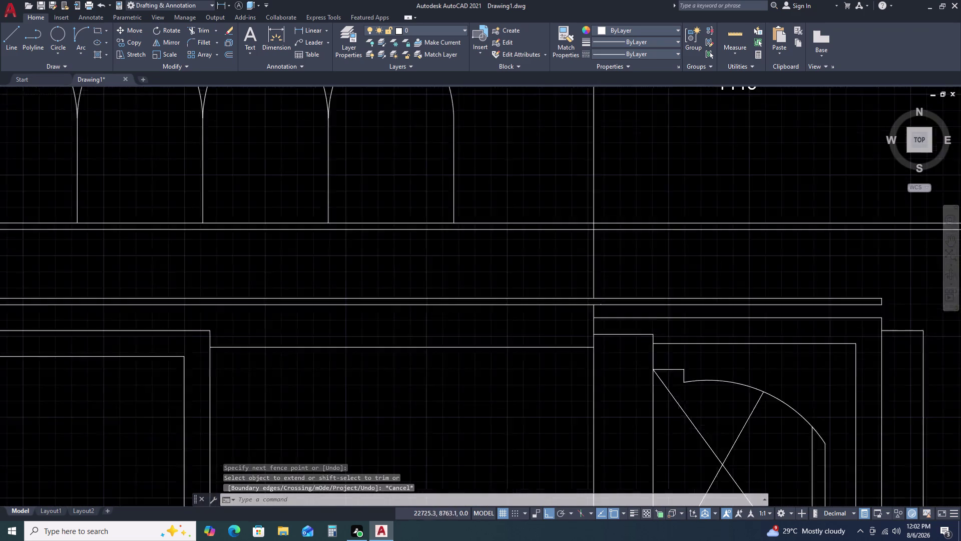
scroll(up, 3)
scroll(up, 3)
Delete the leftover zero-length line.
click(531, 269)
click(544, 304)
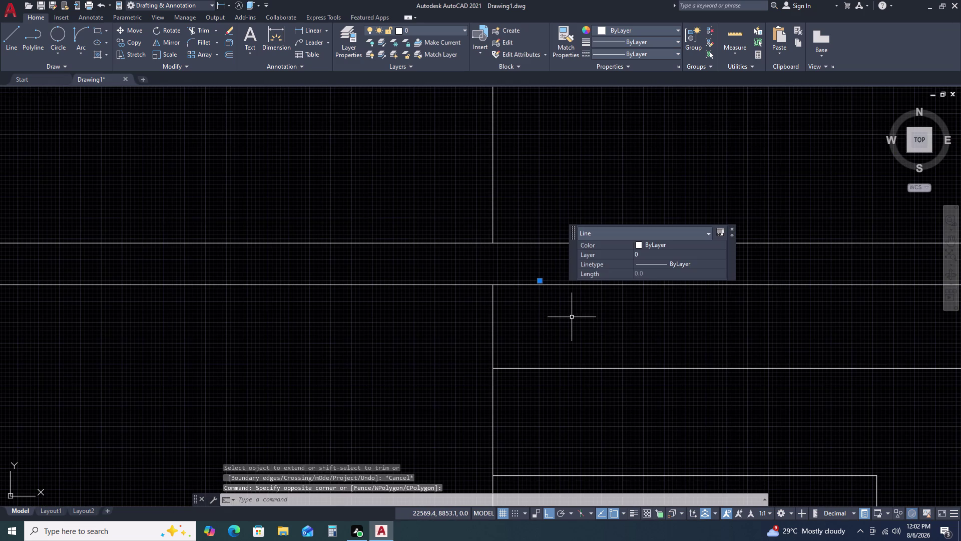
key(Delete)
Zoom and pan over the corner side window beside the central window.
scroll(down, 3)
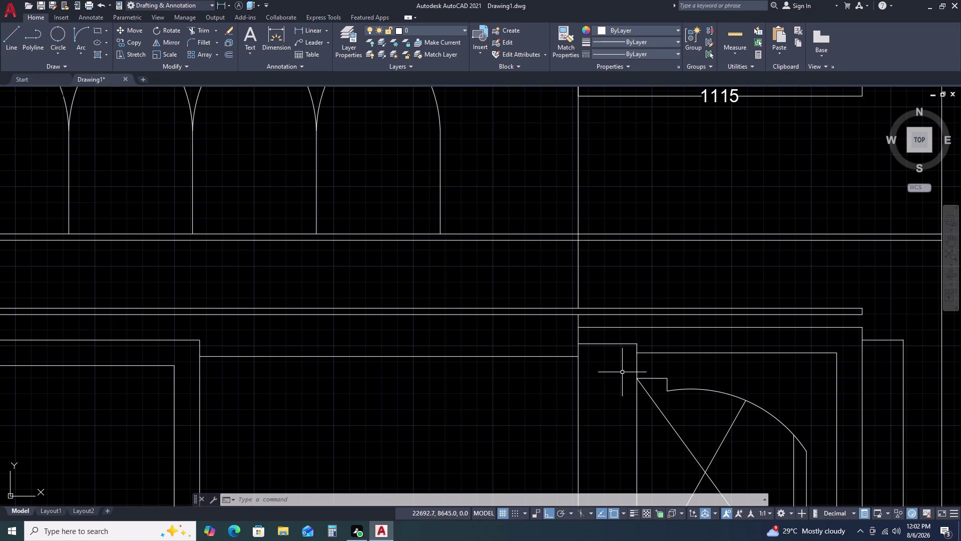
scroll(down, 3)
scroll(up, 3)
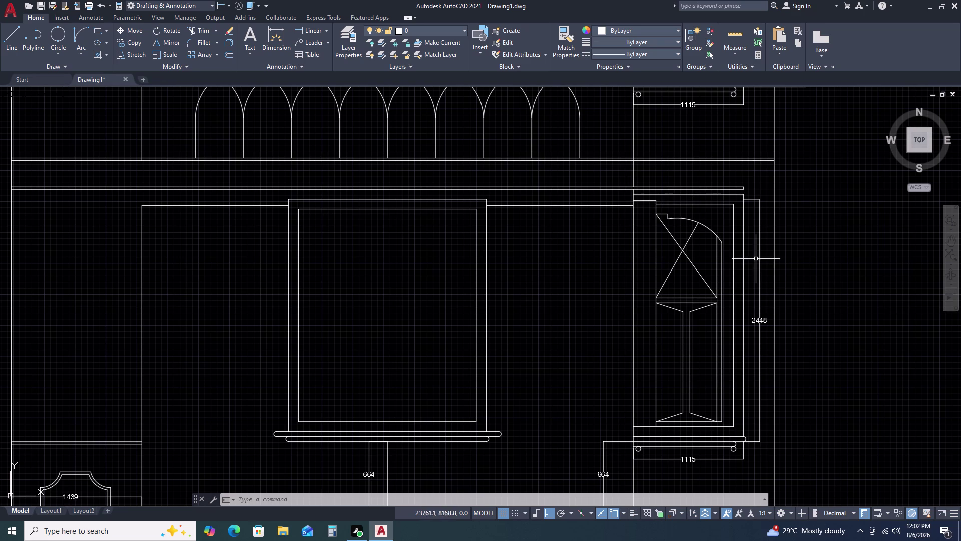
middle_drag(668, 464, 671, 437)
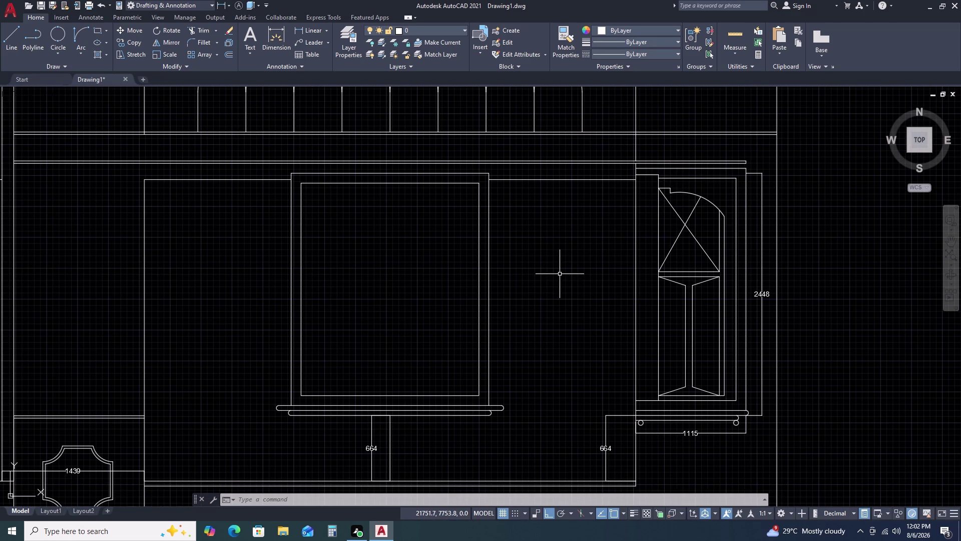
Draw a line carrying the top edge over to the side window.
text(L)
key(space)
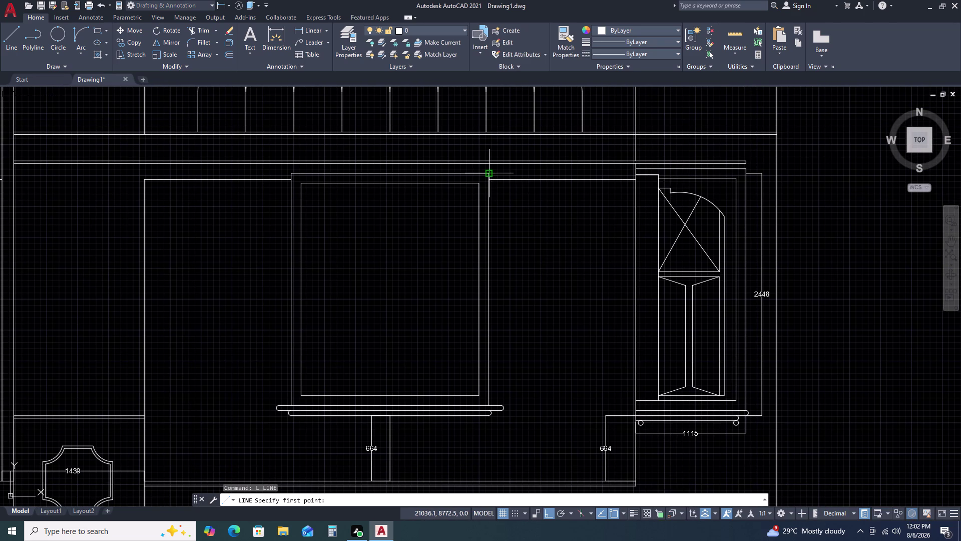
click(488, 172)
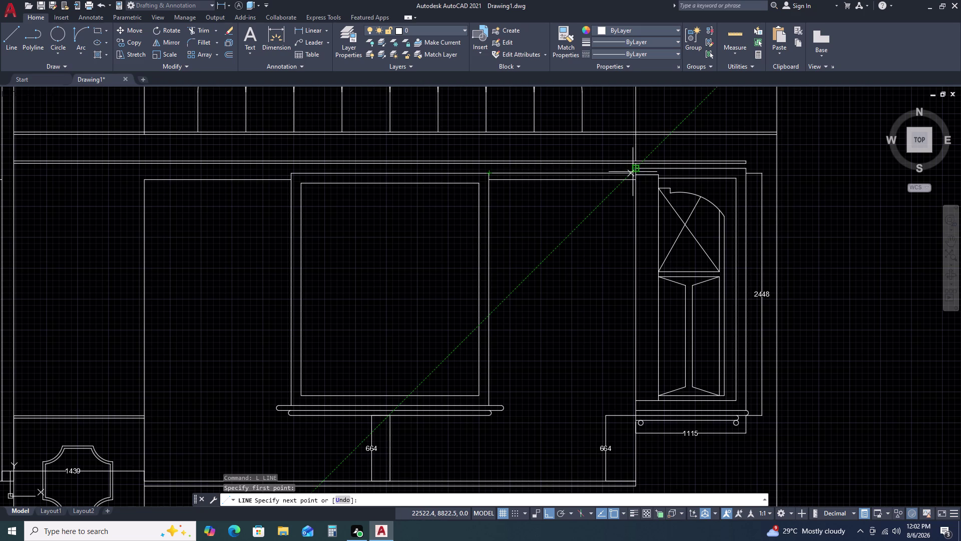
click(635, 174)
key(Escape)
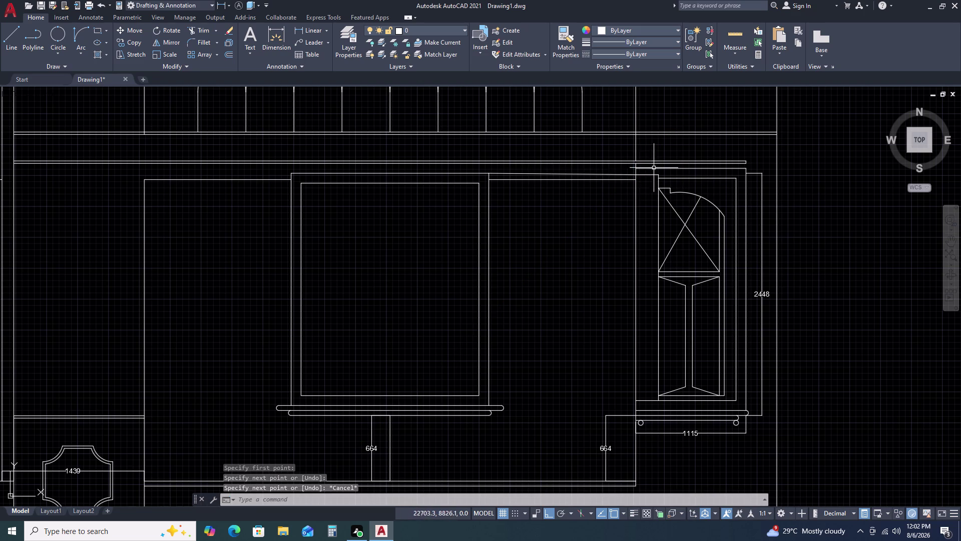
Move the 34-object side window from its top corner to the new line's end.
scroll(up, 3)
click(624, 153)
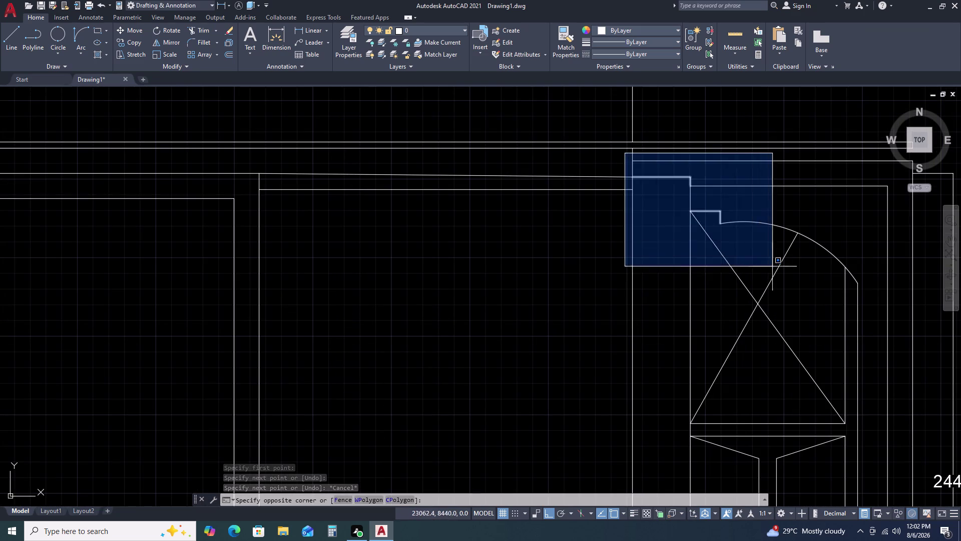
scroll(down, 3)
scroll(down, 3)
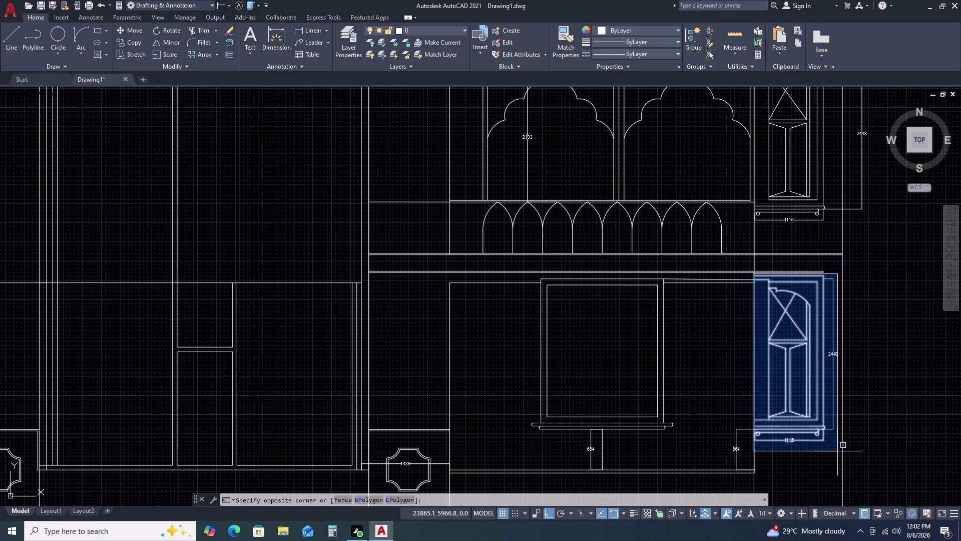
click(838, 451)
key(m)
key(space)
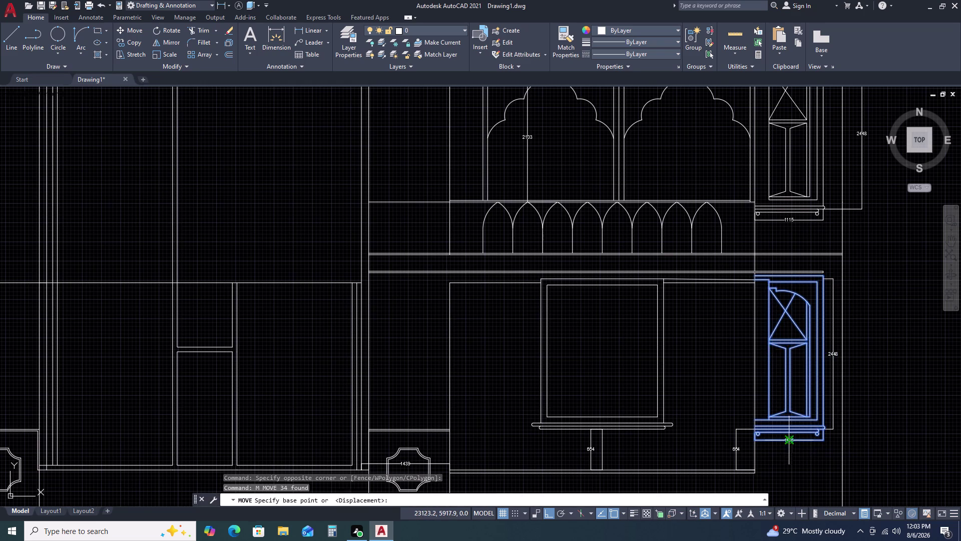
scroll(up, 3)
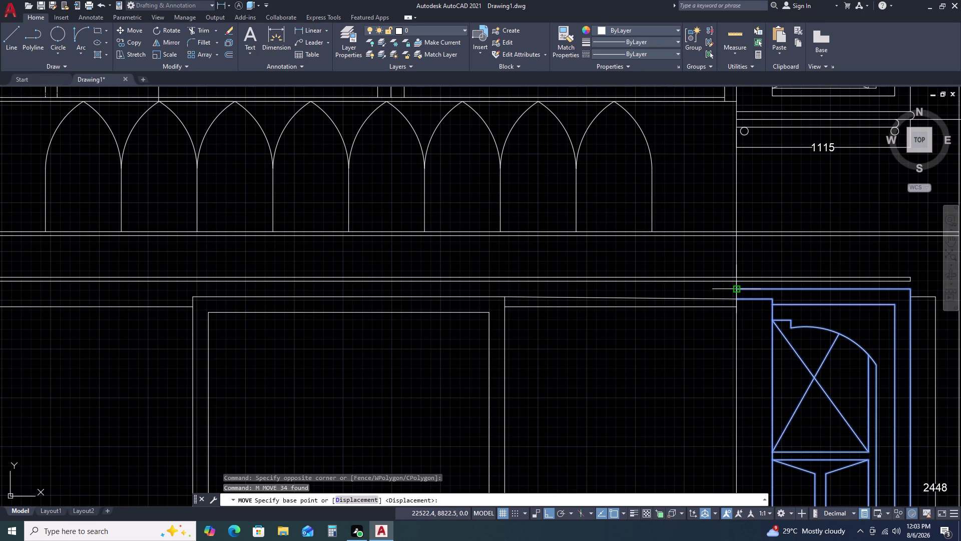
click(738, 289)
click(736, 300)
scroll(down, 3)
middle_drag(803, 347, 709, 265)
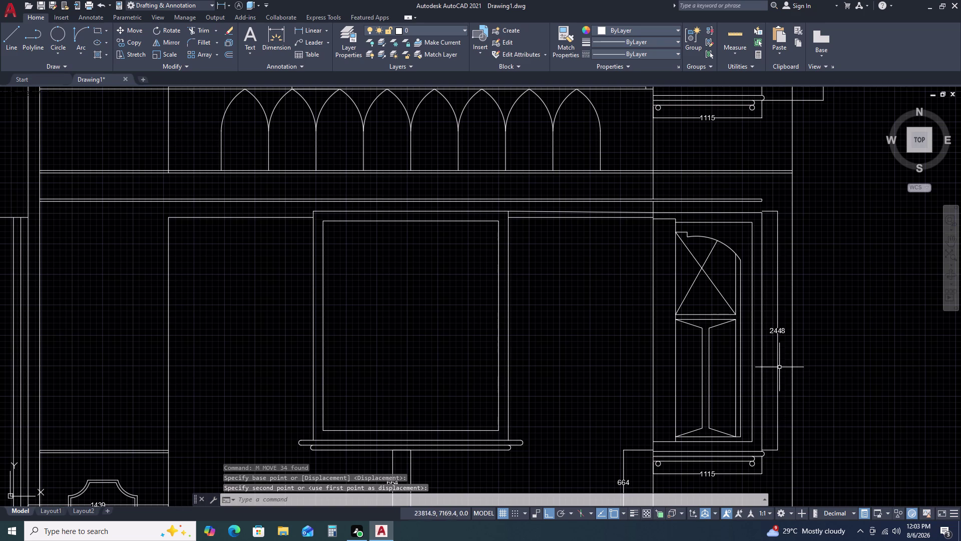
middle_drag(783, 386, 759, 315)
middle_click(753, 302)
click(758, 385)
click(745, 346)
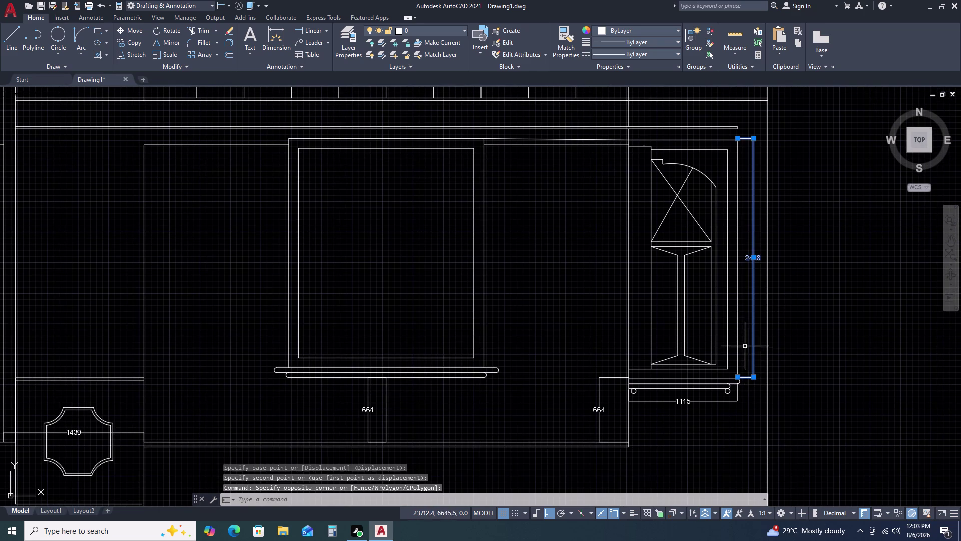
click(736, 378)
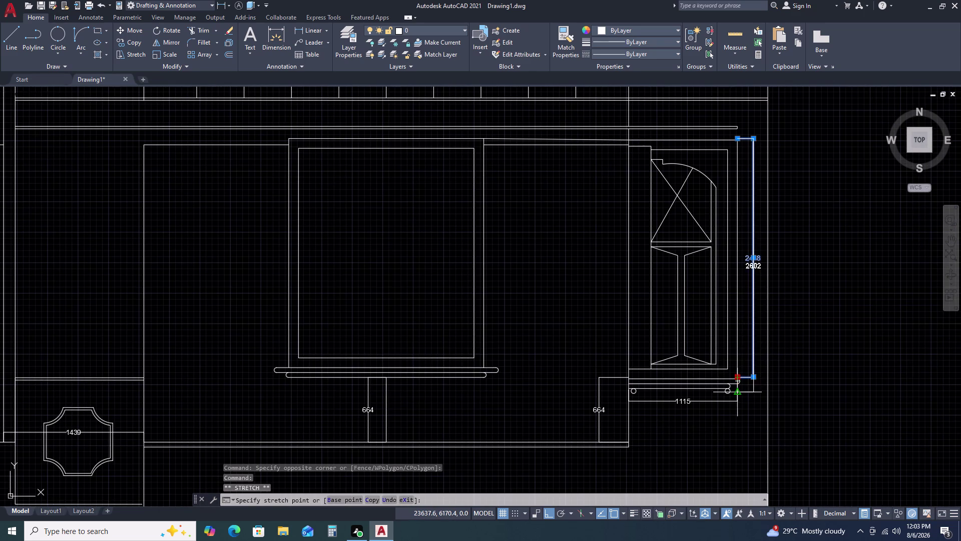
scroll(up, 3)
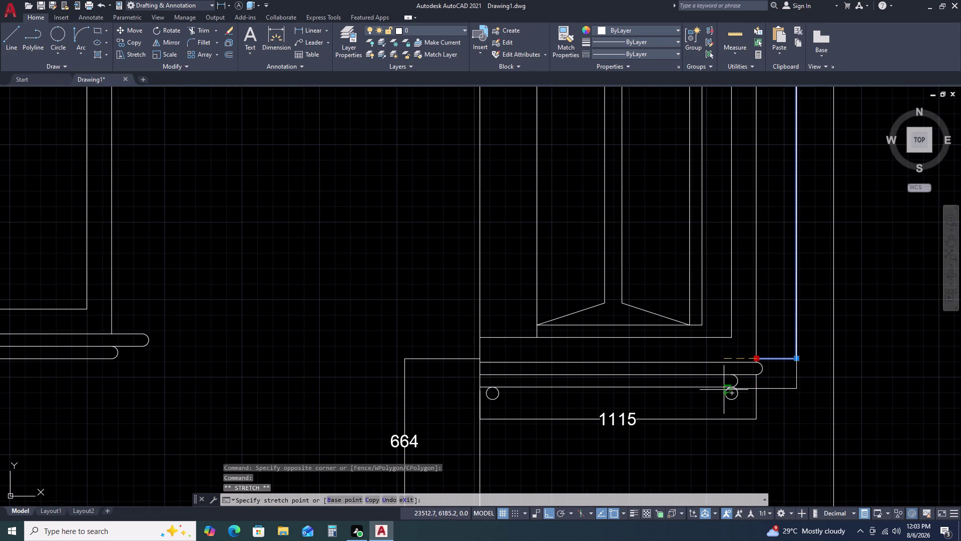
click(731, 386)
scroll(down, 3)
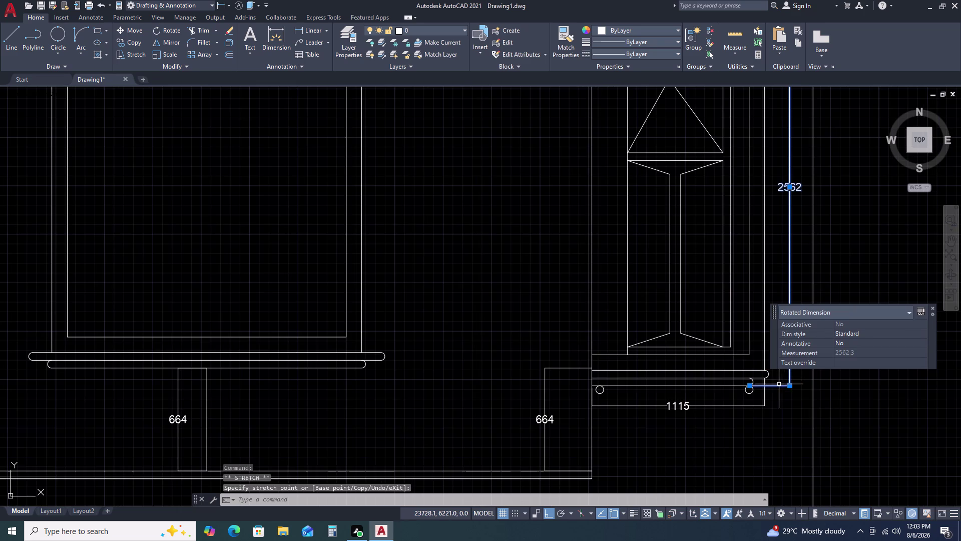
key(Escape)
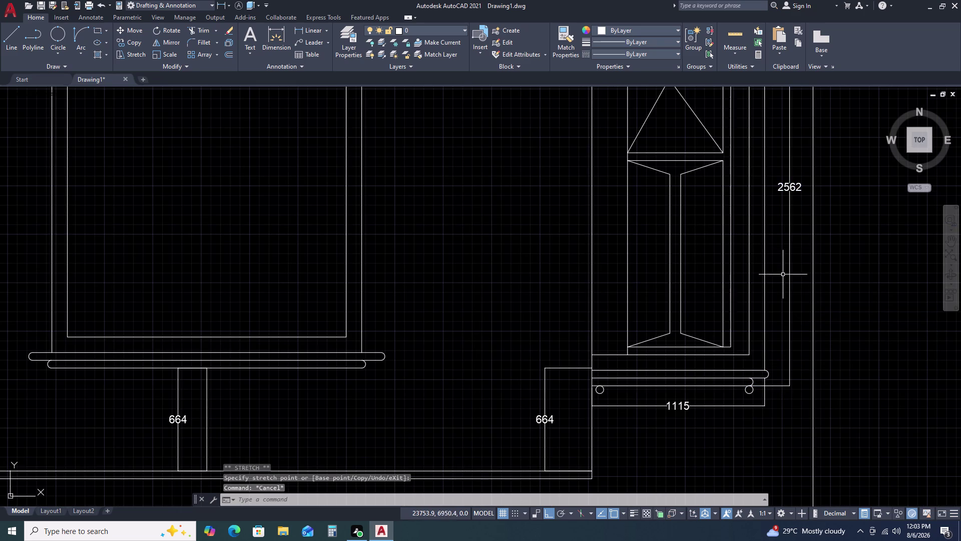
key(ctrl+z)
scroll(down, 3)
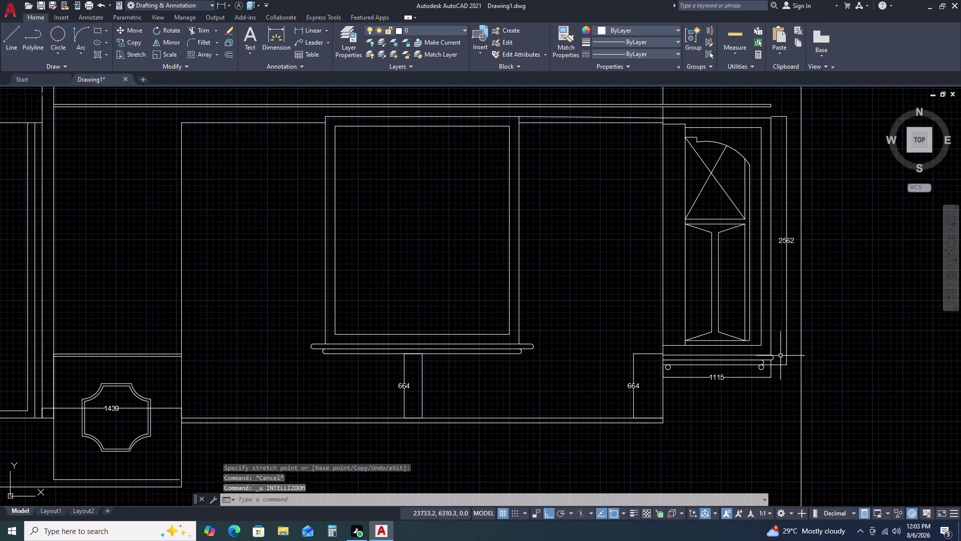
key(ctrl+z)
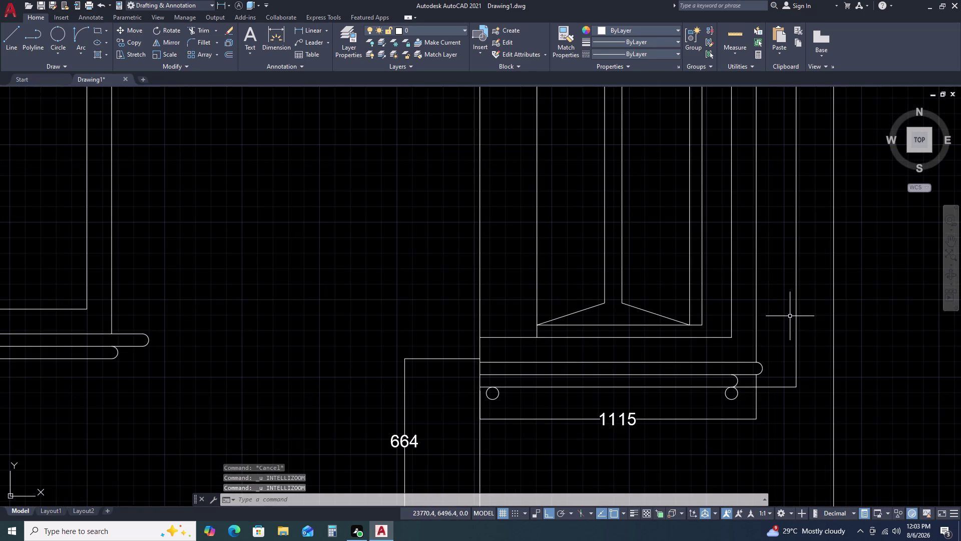
click(789, 383)
click(775, 401)
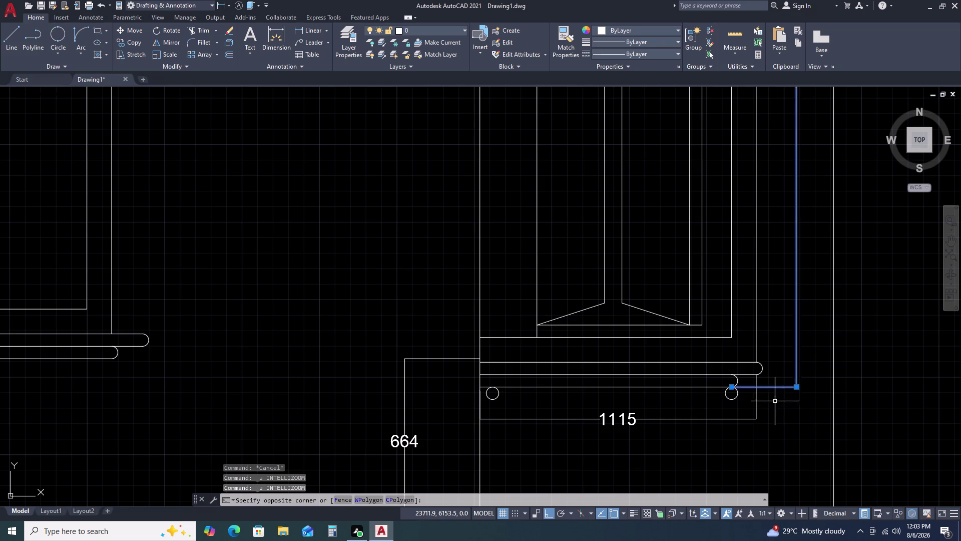
scroll(down, 3)
key(Escape)
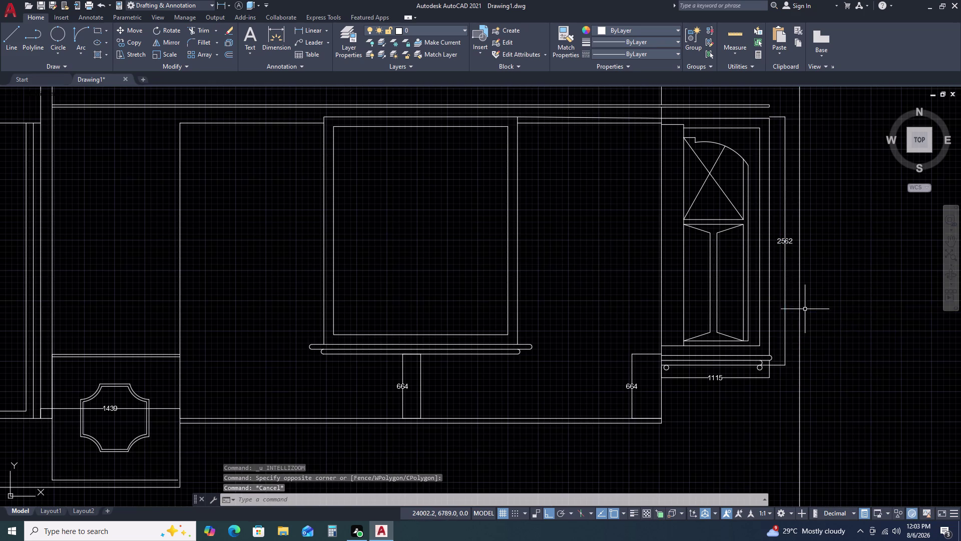
key(ctrl+z)
key(ctrl+z)
Move the 2448 height dimension so its lower end meets the window's bottom corner.
key(ctrl+z)
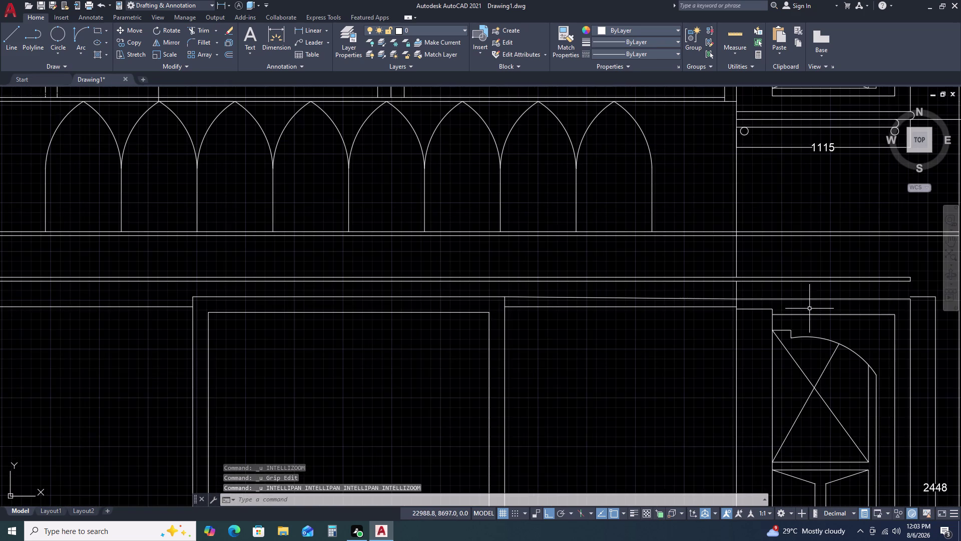
scroll(down, 3)
middle_drag(790, 369, 766, 295)
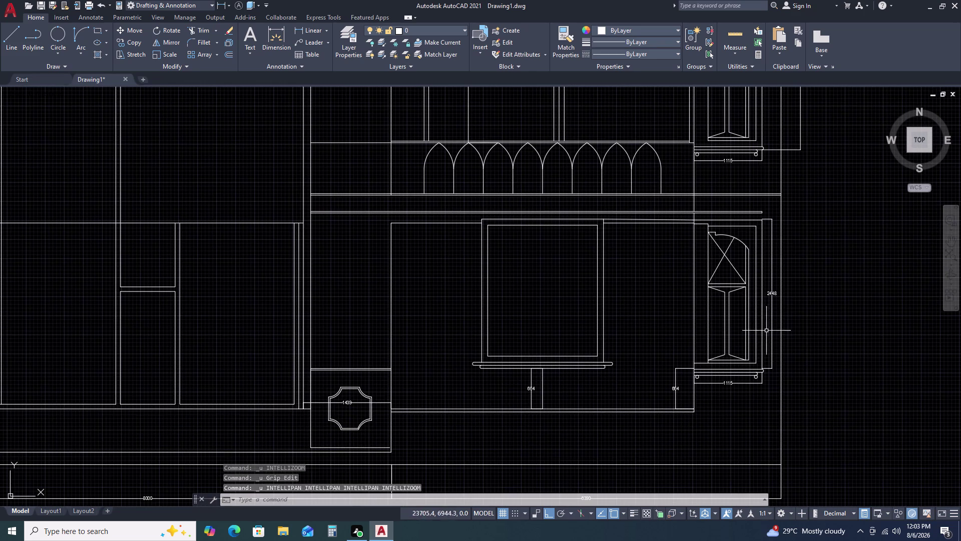
scroll(up, 3)
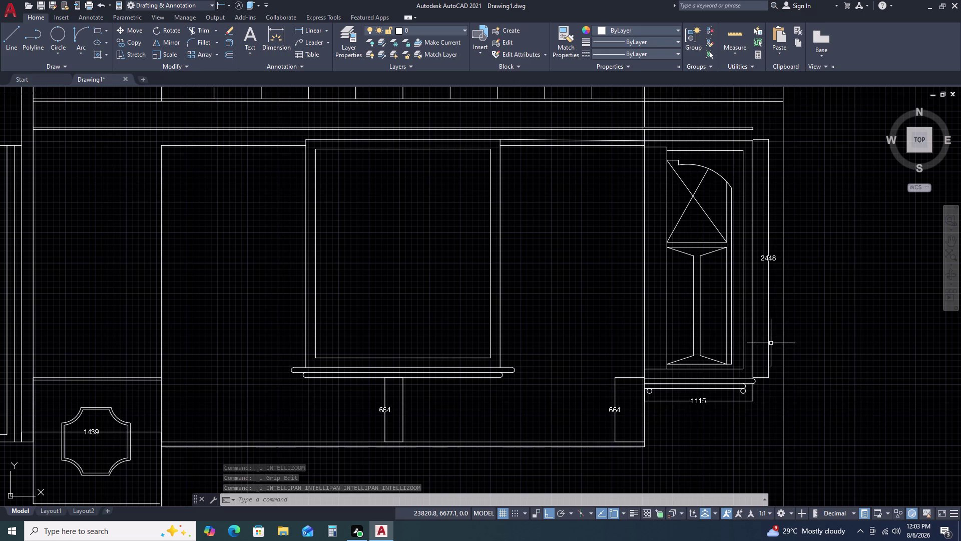
click(763, 380)
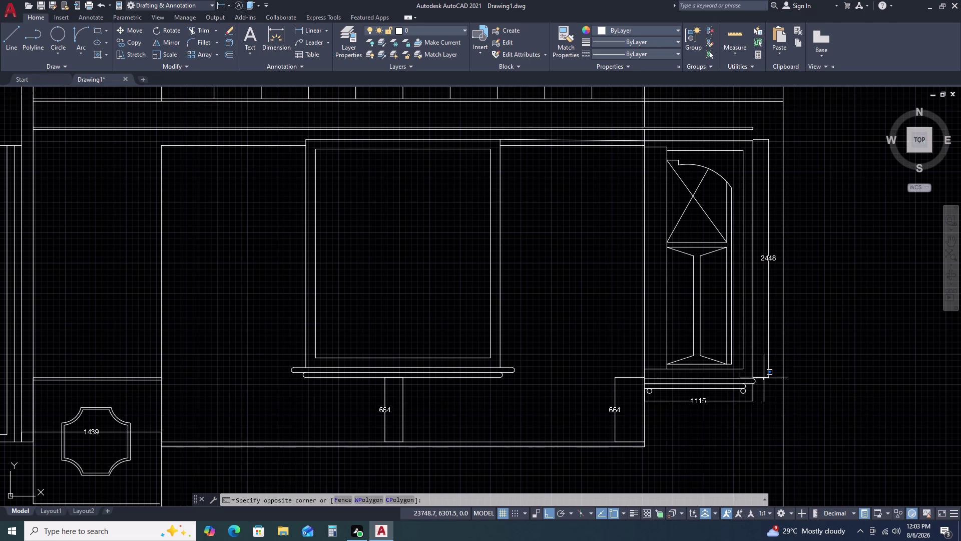
click(764, 376)
click(764, 377)
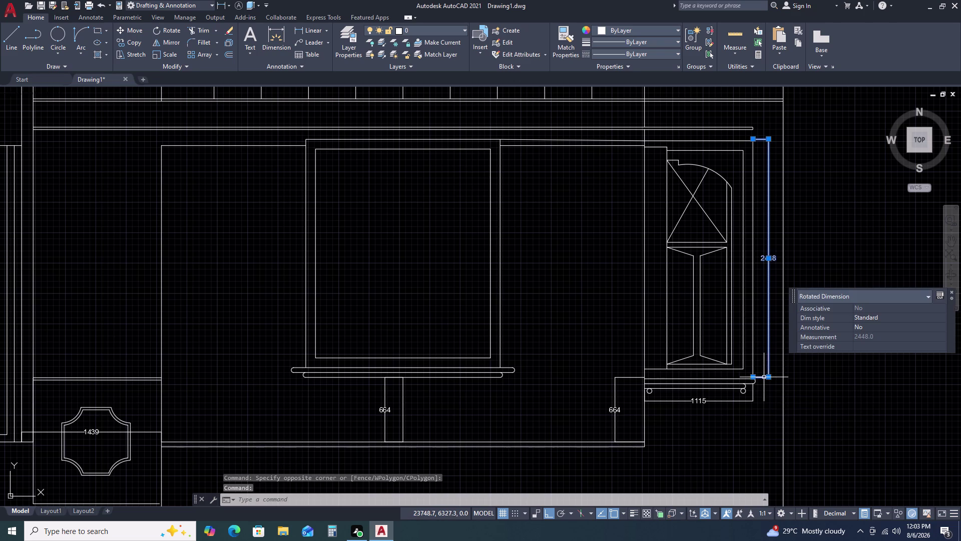
text(M)
key(space)
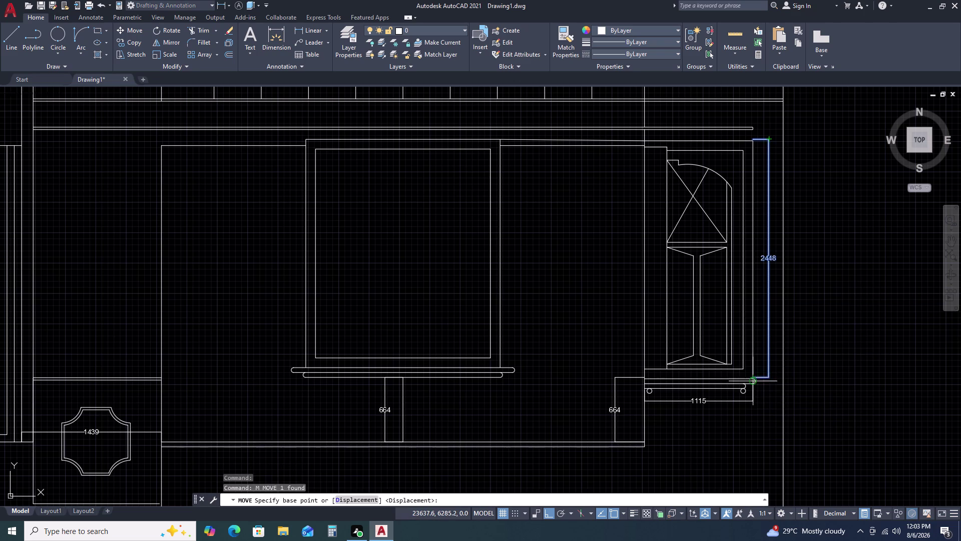
scroll(up, 3)
click(751, 366)
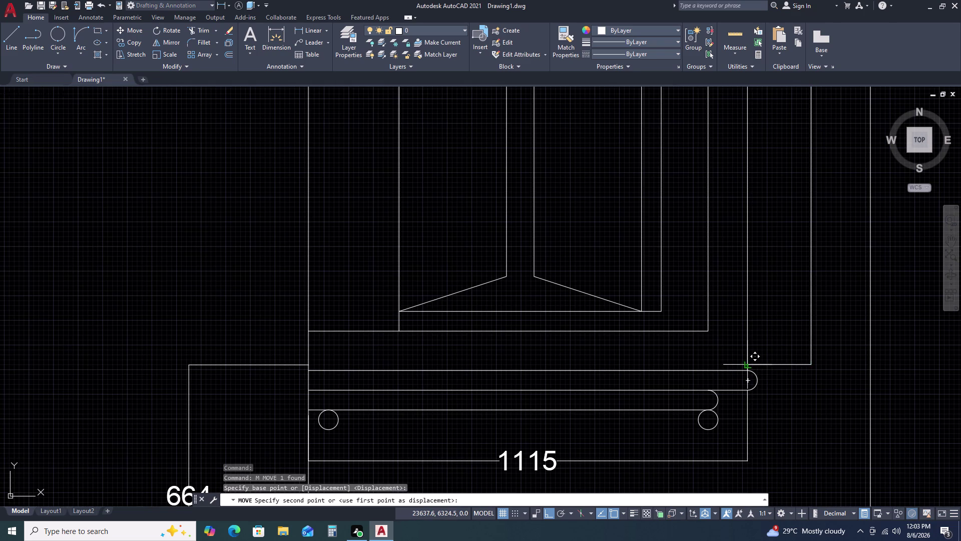
click(712, 411)
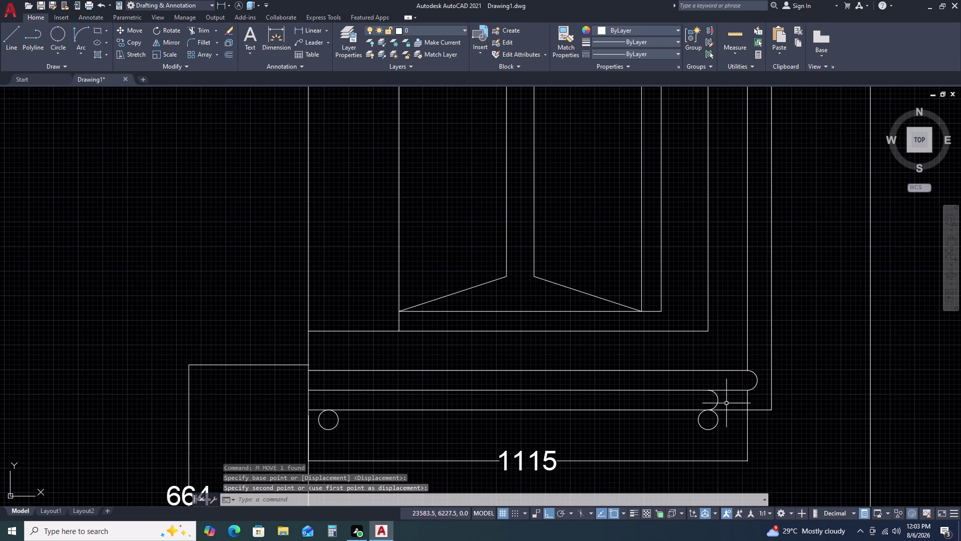
Check the moved 2448 dimension, then select the side window's top edge line.
scroll(down, 3)
middle_drag(783, 311, 783, 389)
middle_click(783, 401)
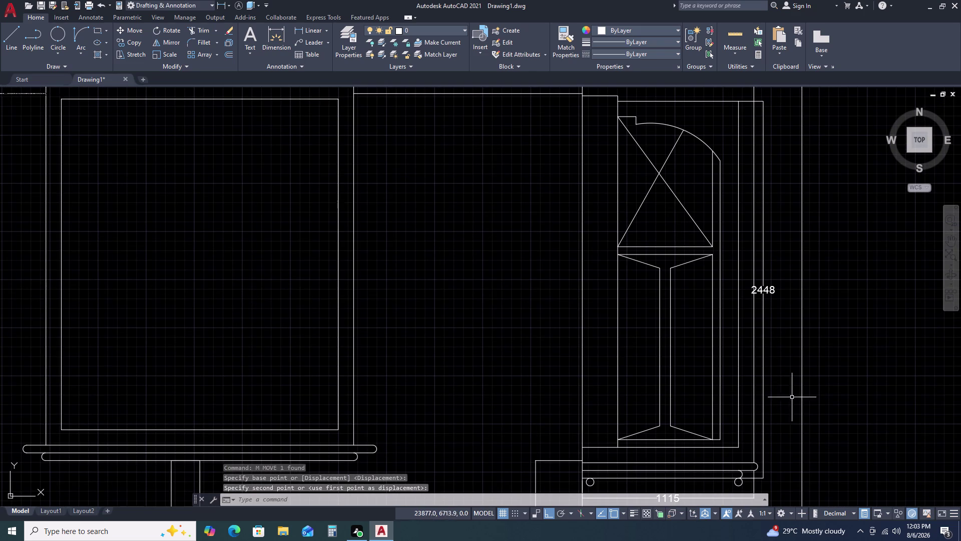
click(764, 102)
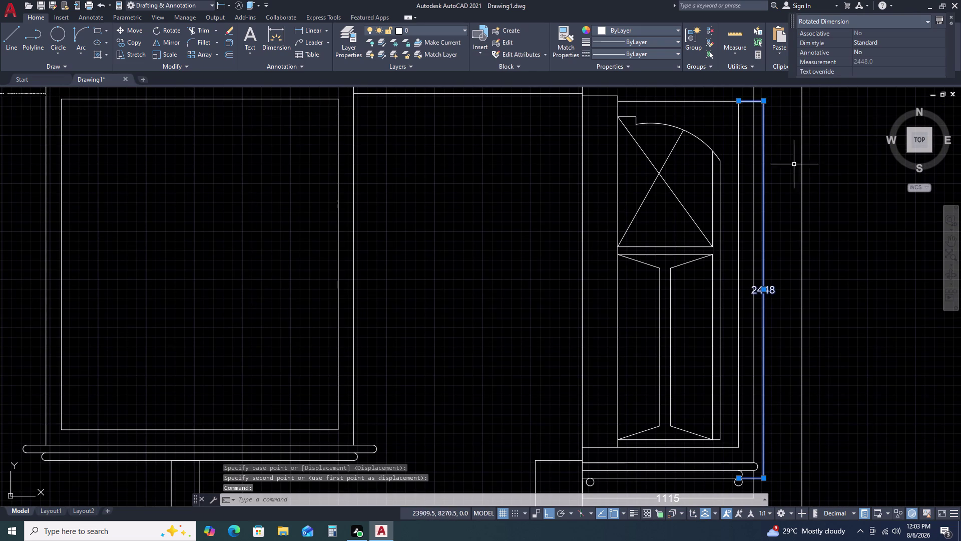
key(Escape)
middle_drag(757, 357, 750, 254)
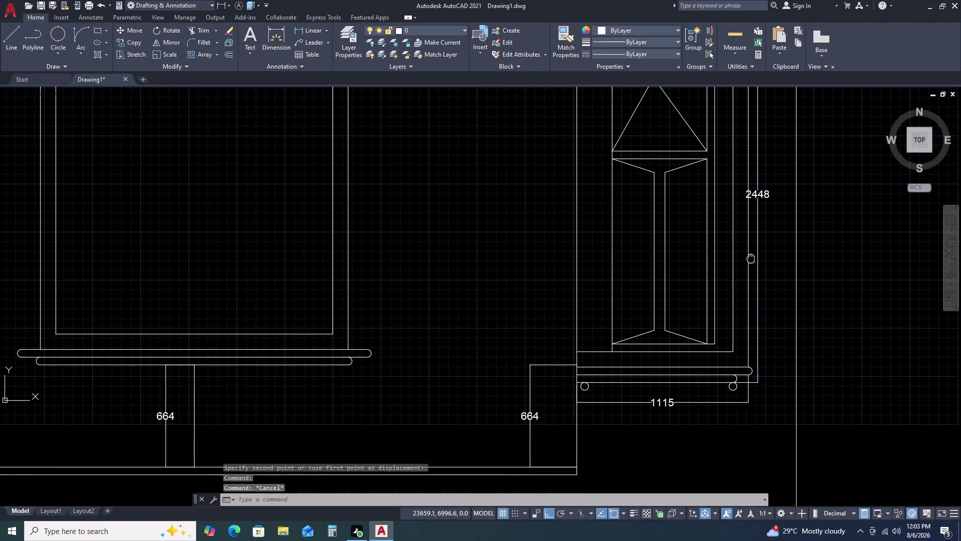
scroll(down, 3)
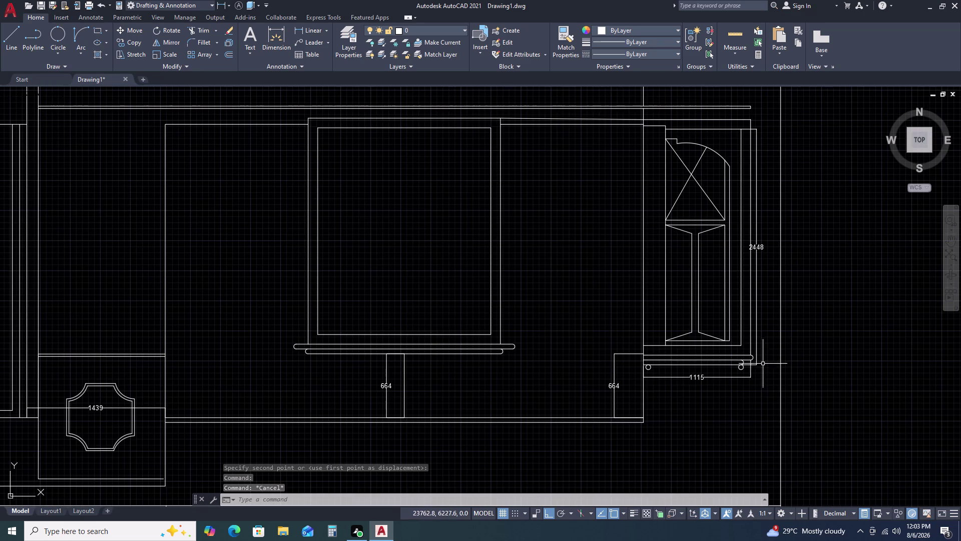
click(730, 119)
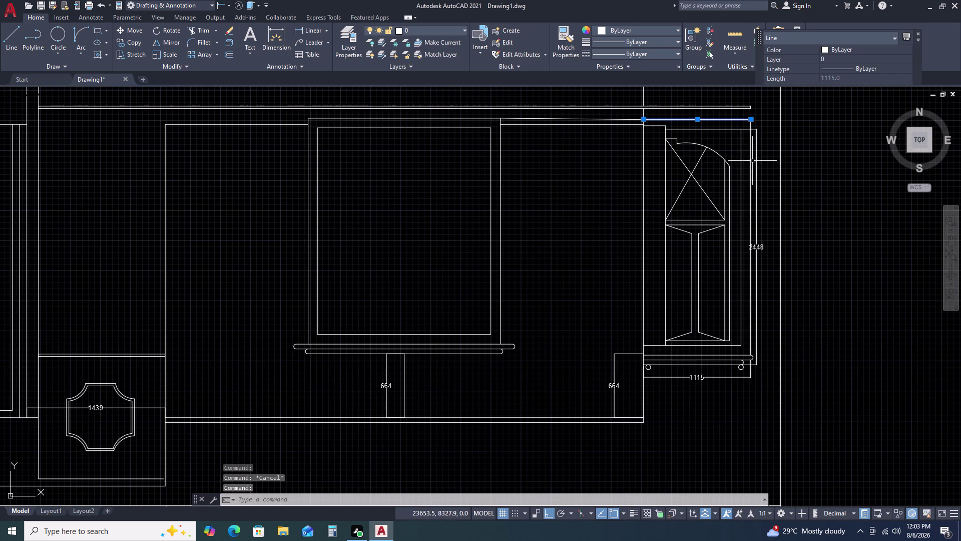
key(Escape)
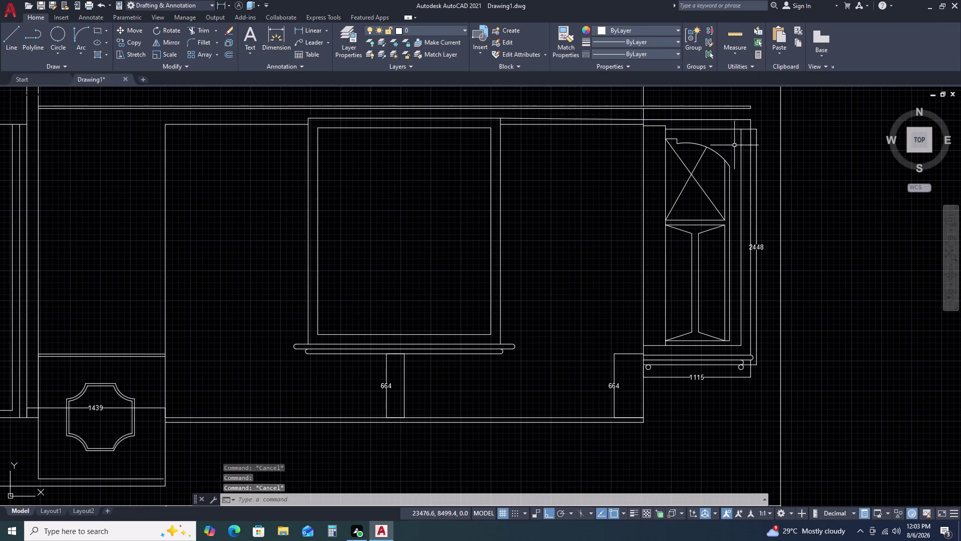
middle_drag(783, 244, 748, 140)
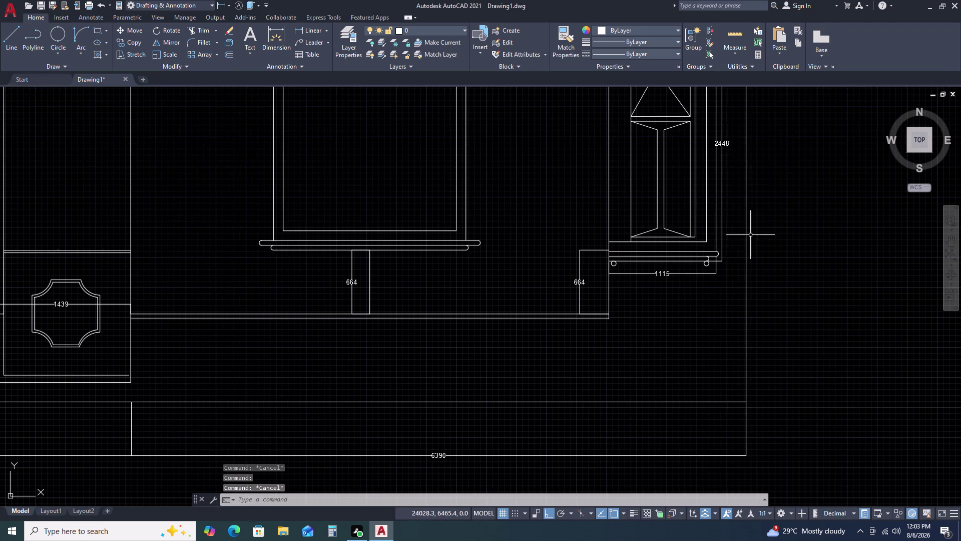
scroll(up, 3)
scroll(up, 3)
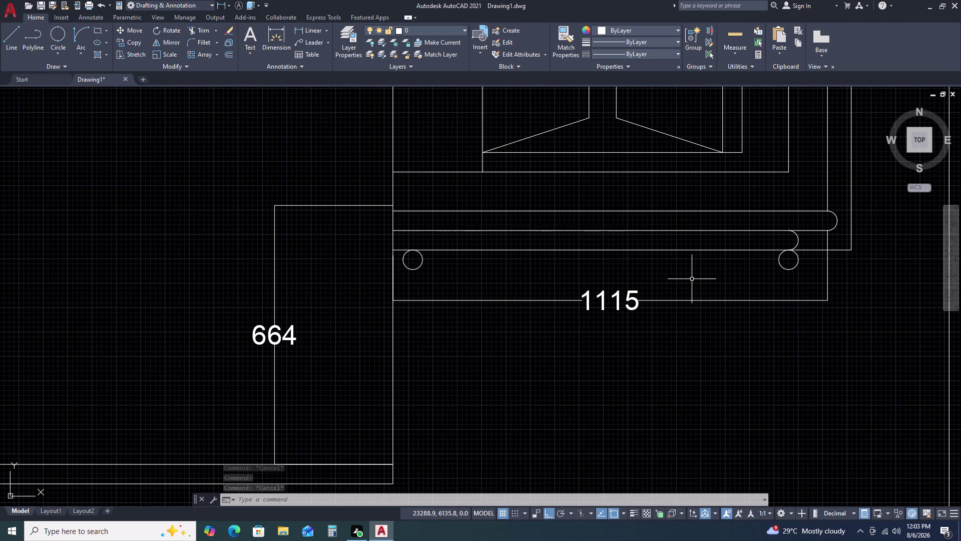
scroll(down, 3)
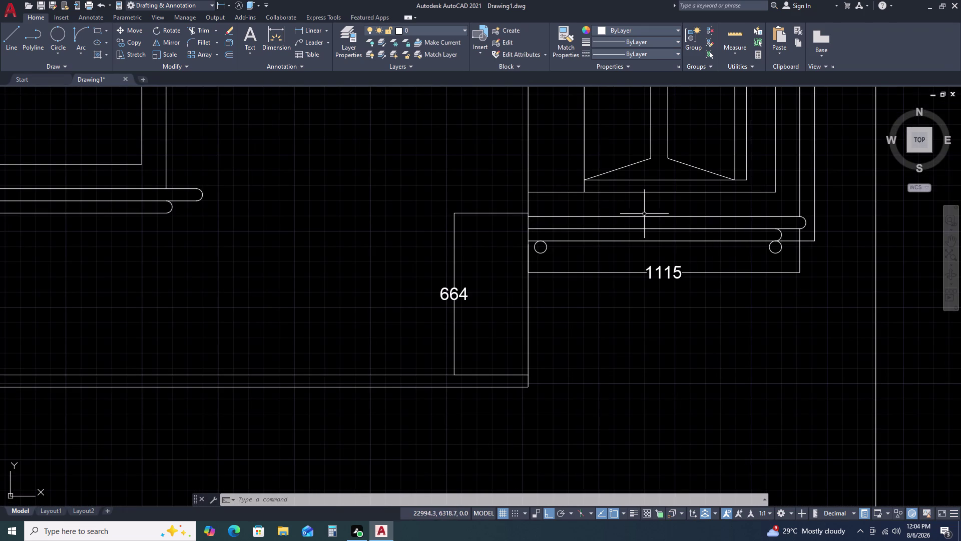
scroll(down, 3)
scroll(down, 3)
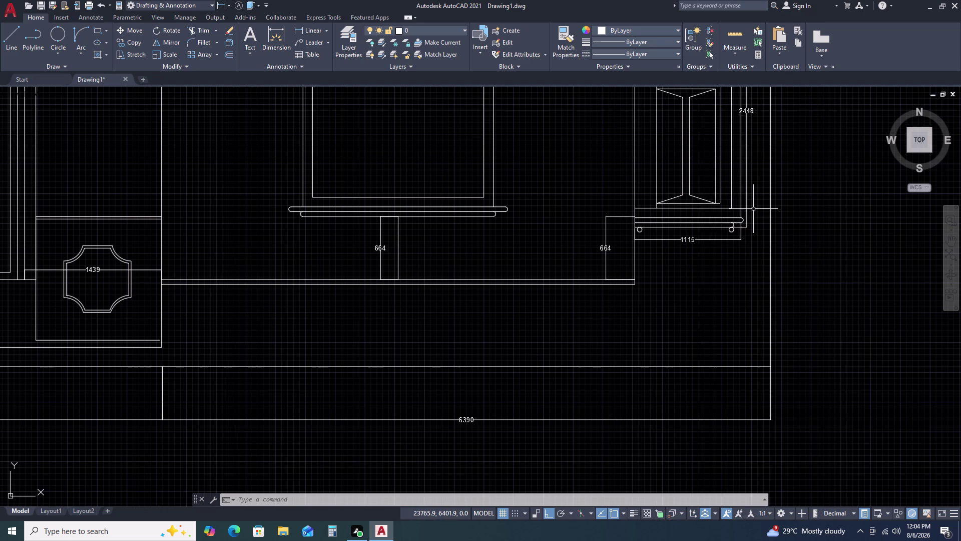
middle_drag(752, 209, 658, 251)
scroll(down, 3)
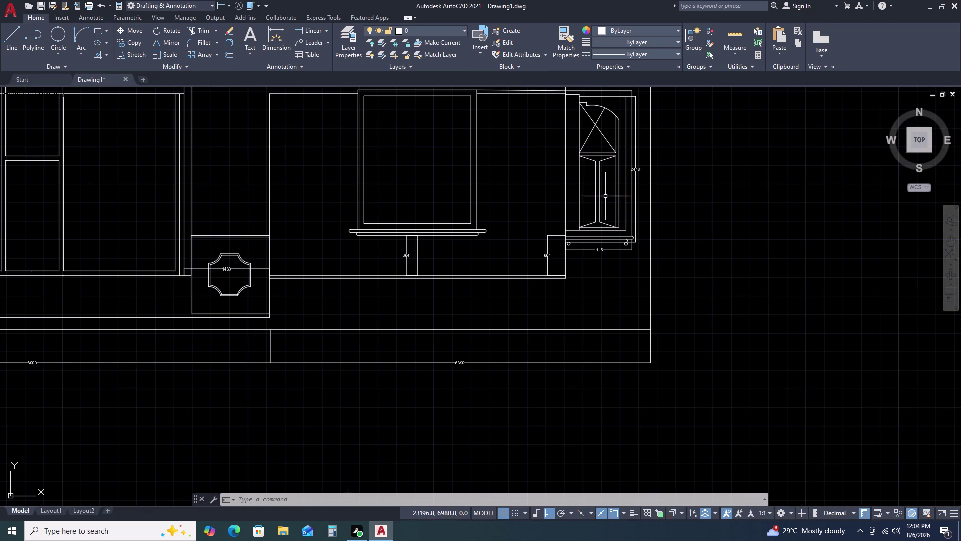
scroll(up, 3)
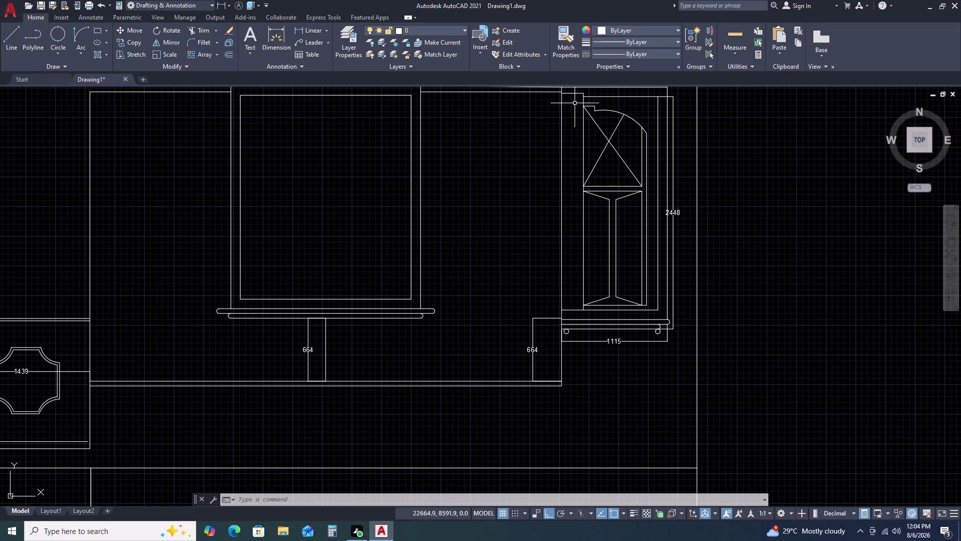
middle_drag(574, 102, 571, 182)
middle_click(571, 188)
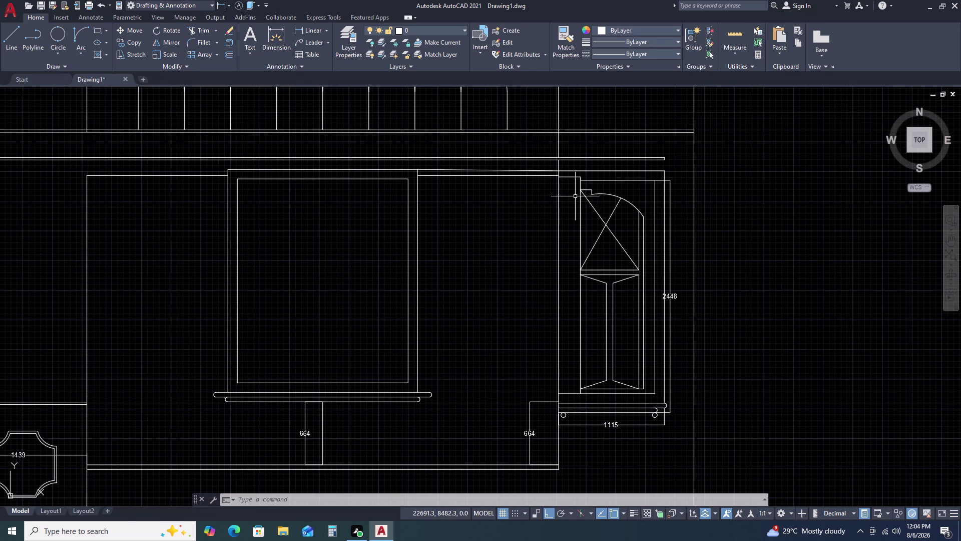
scroll(up, 3)
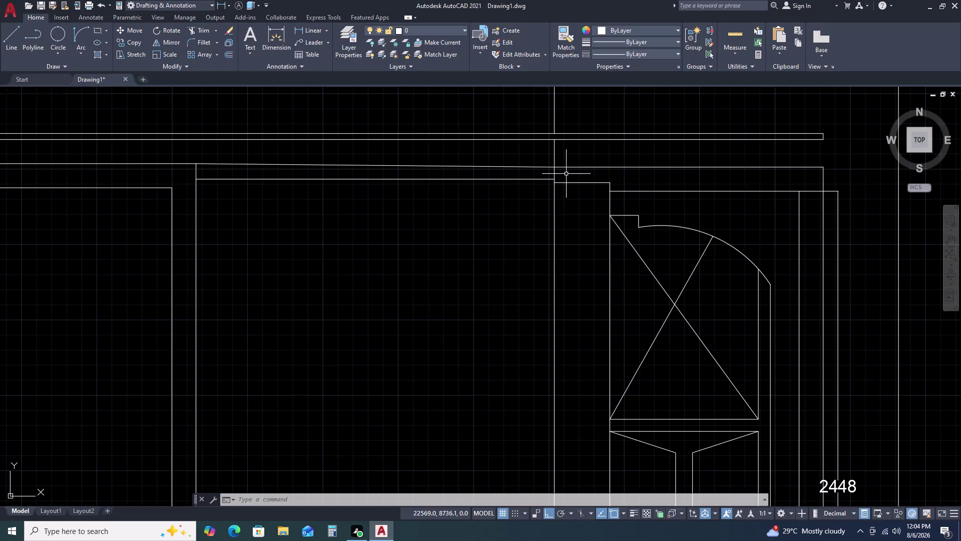
click(567, 176)
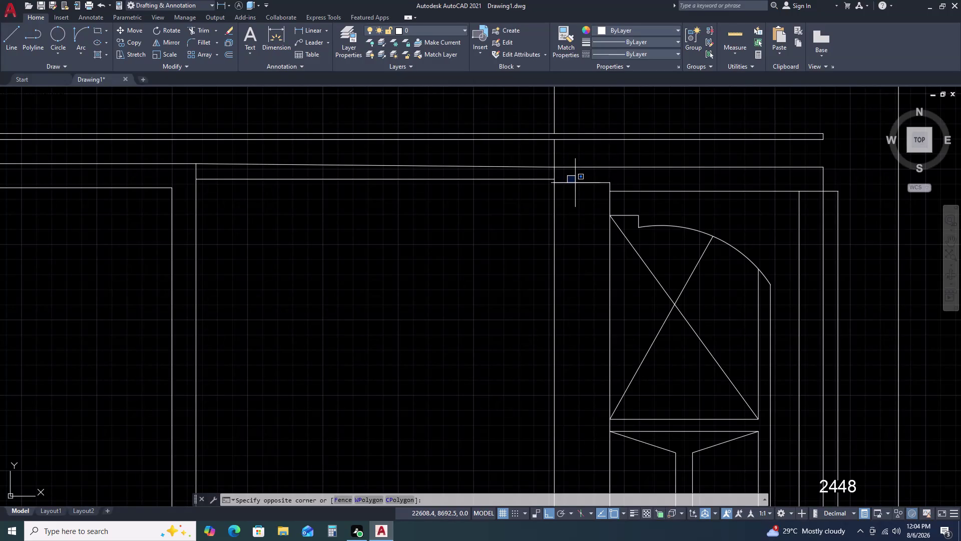
click(575, 183)
scroll(down, 3)
middle_drag(659, 265, 662, 177)
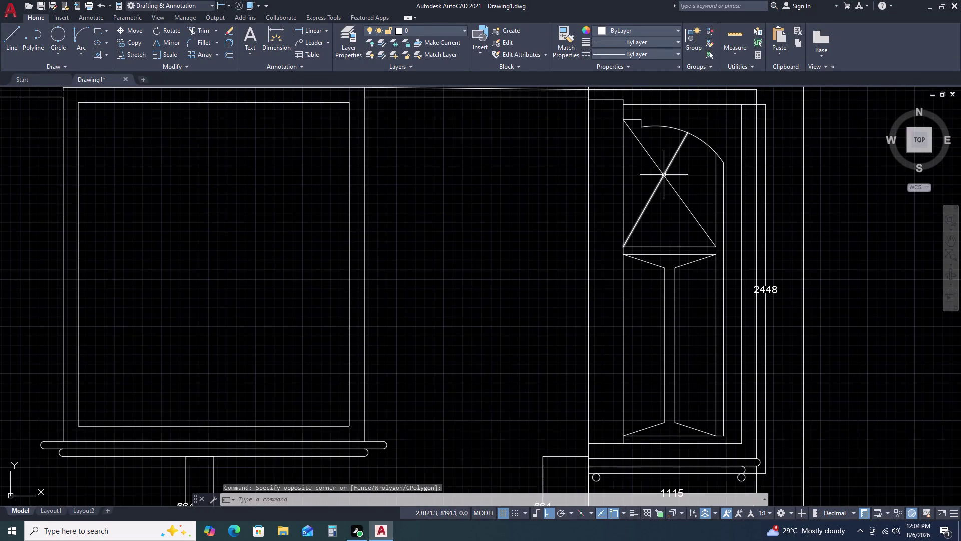
scroll(down, 3)
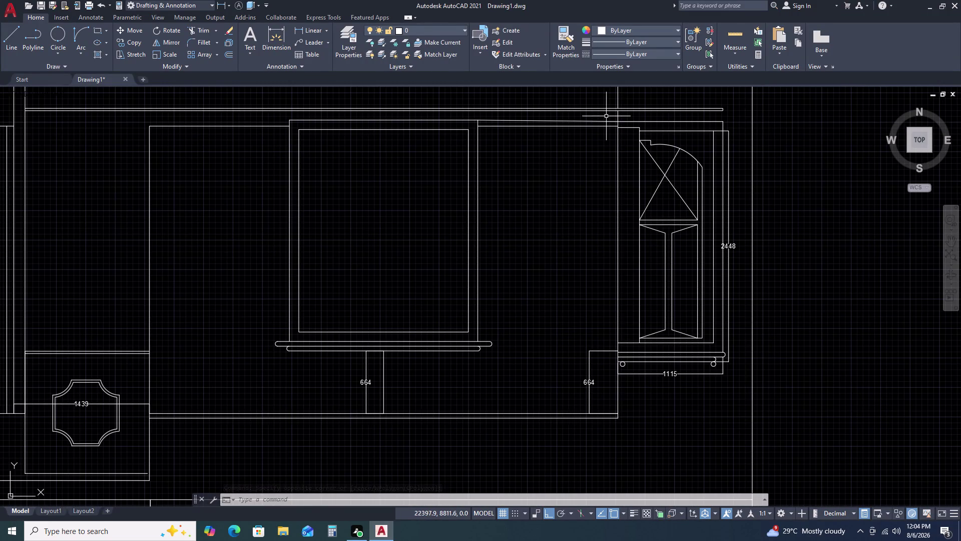
click(606, 117)
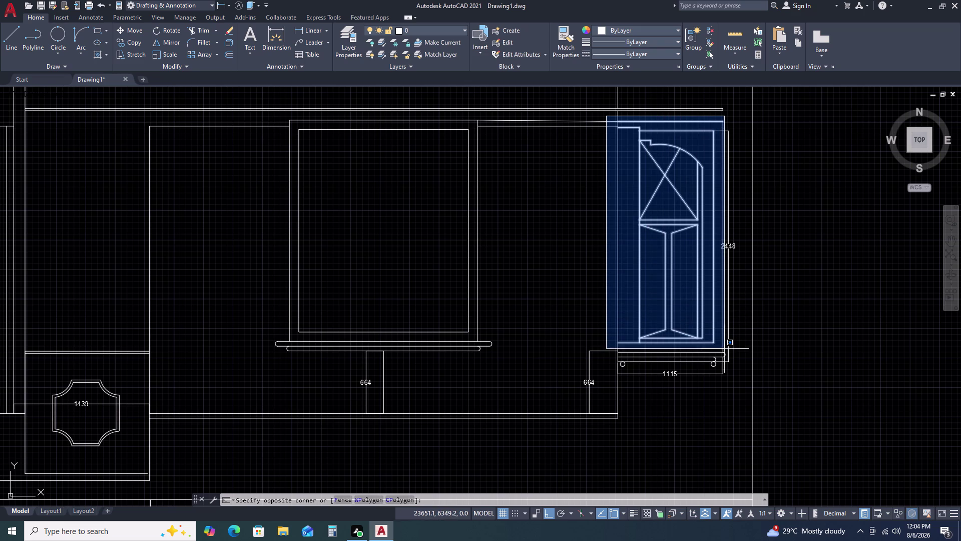
click(723, 350)
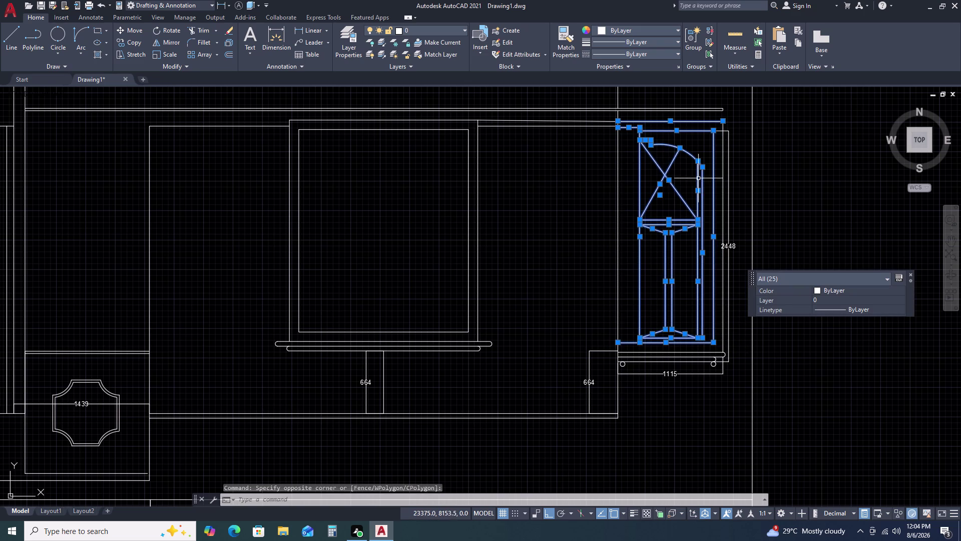
scroll(up, 3)
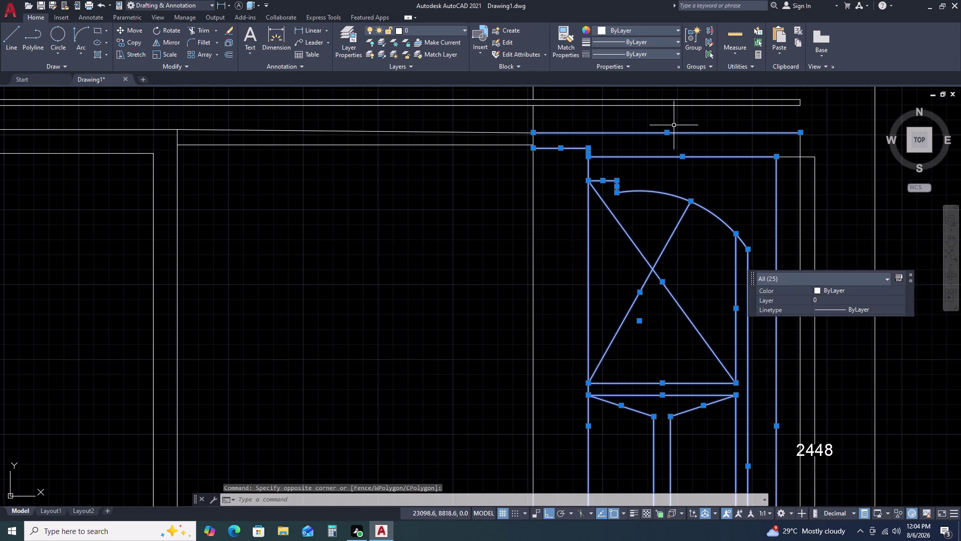
click(682, 125)
click(653, 143)
scroll(down, 3)
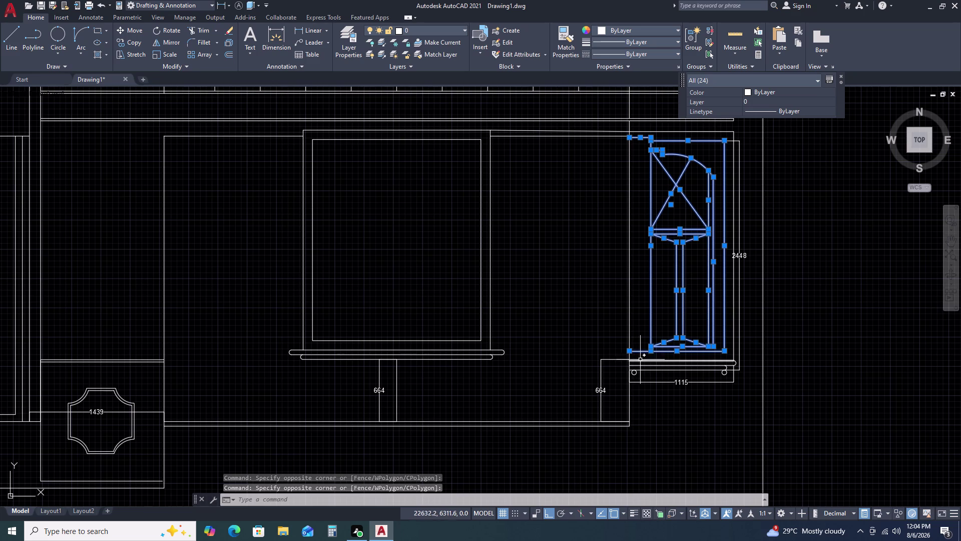
key(s)
text(C)
key(space)
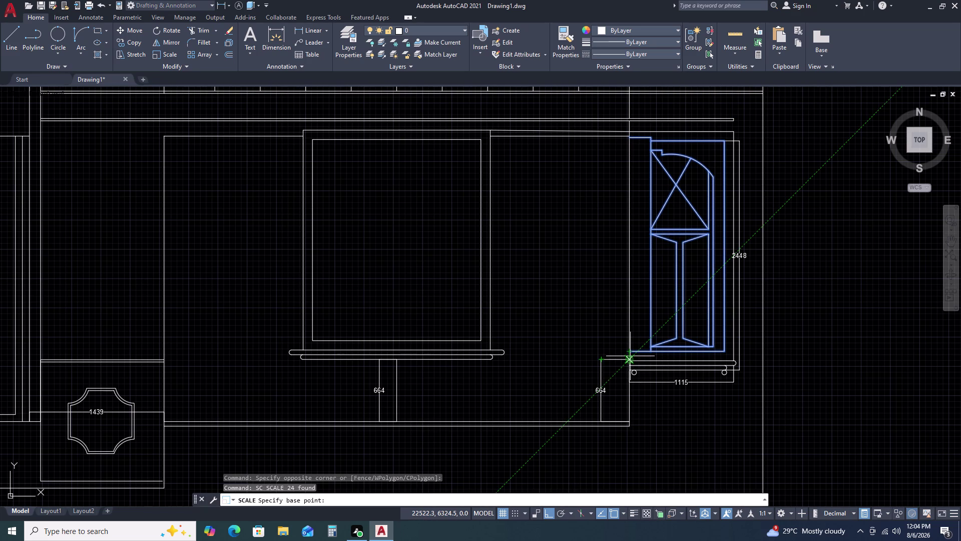
key(Escape)
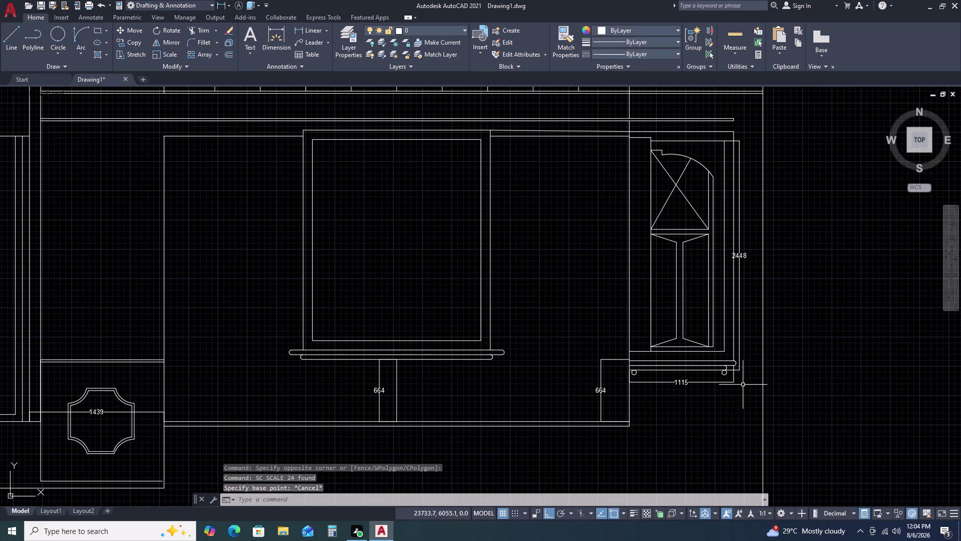
click(742, 320)
click(740, 333)
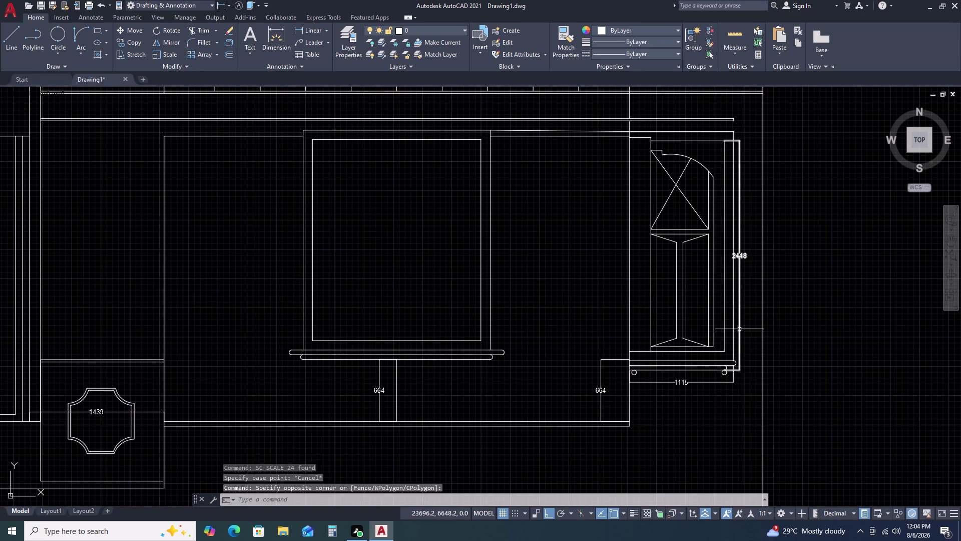
click(739, 329)
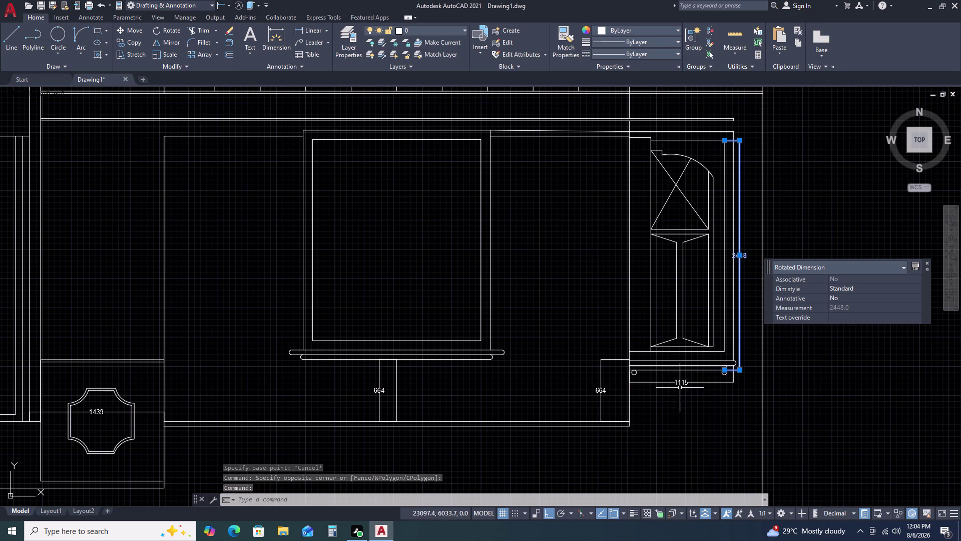
scroll(up, 3)
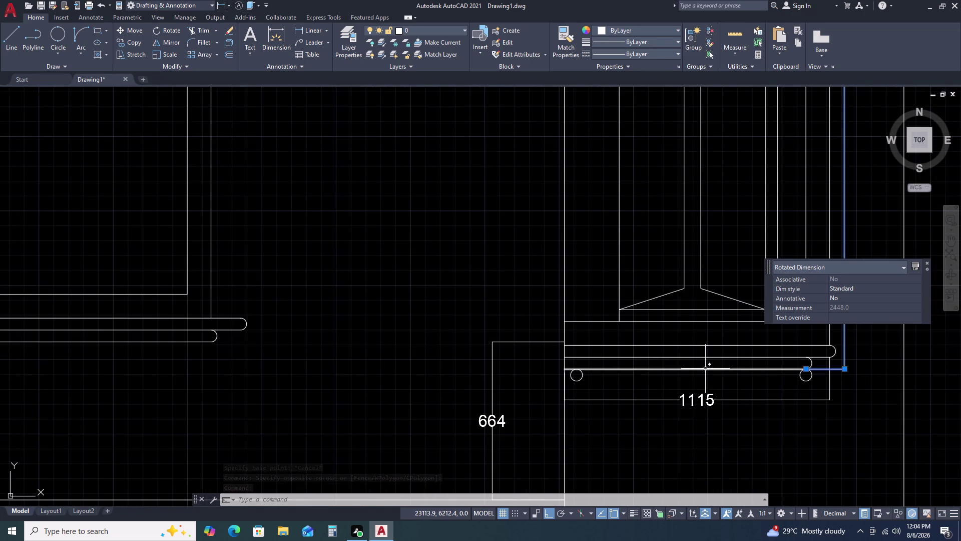
scroll(down, 3)
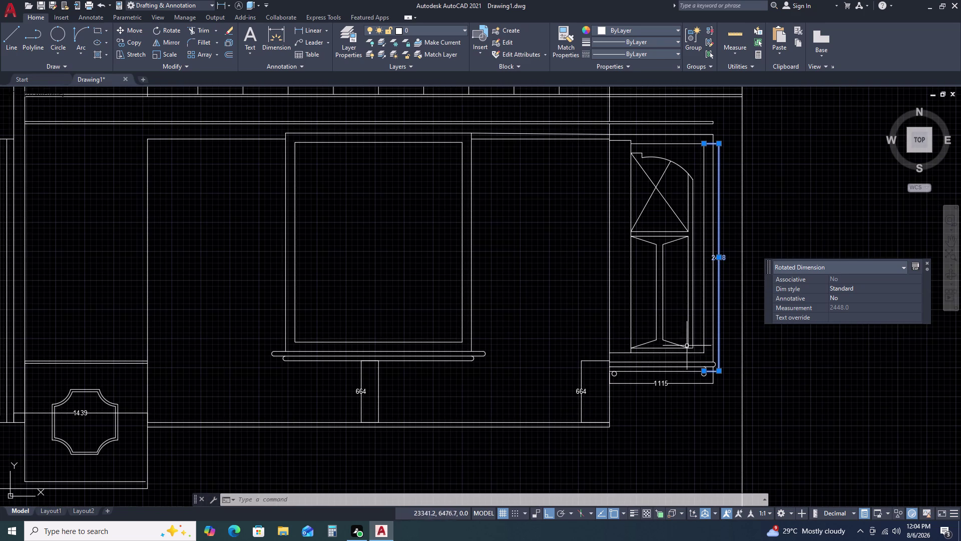
scroll(up, 3)
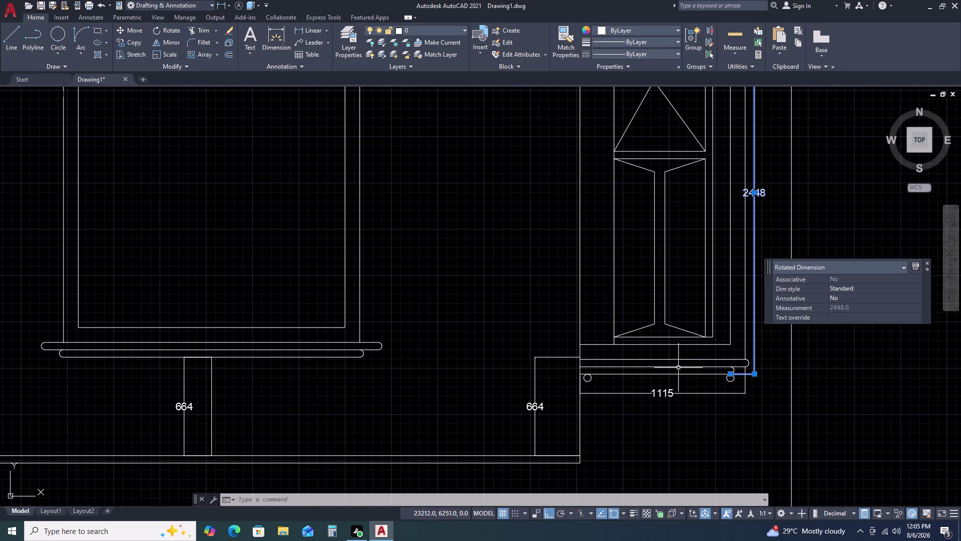
key(Escape)
Move the eight sill objects, including the 1115 dimension, up against the window base.
click(571, 349)
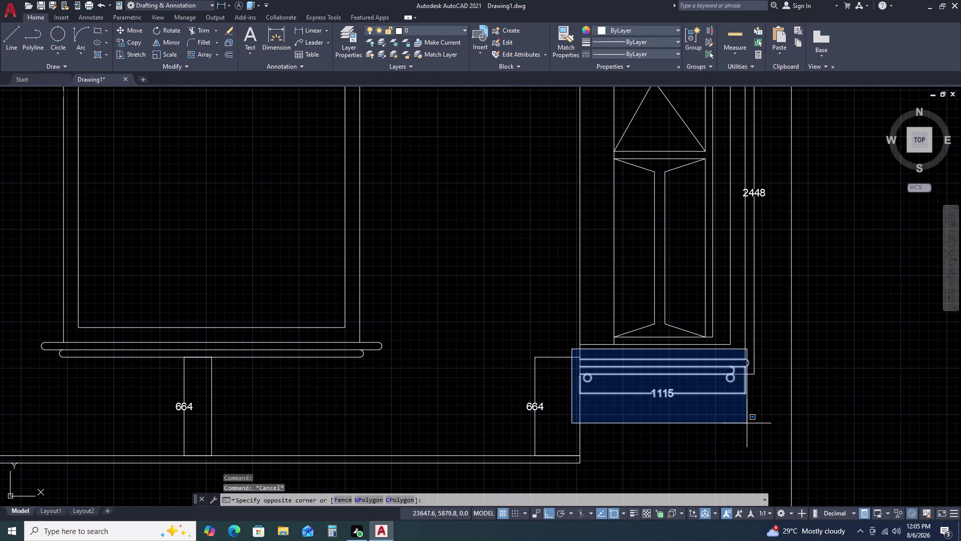
click(760, 427)
key(m)
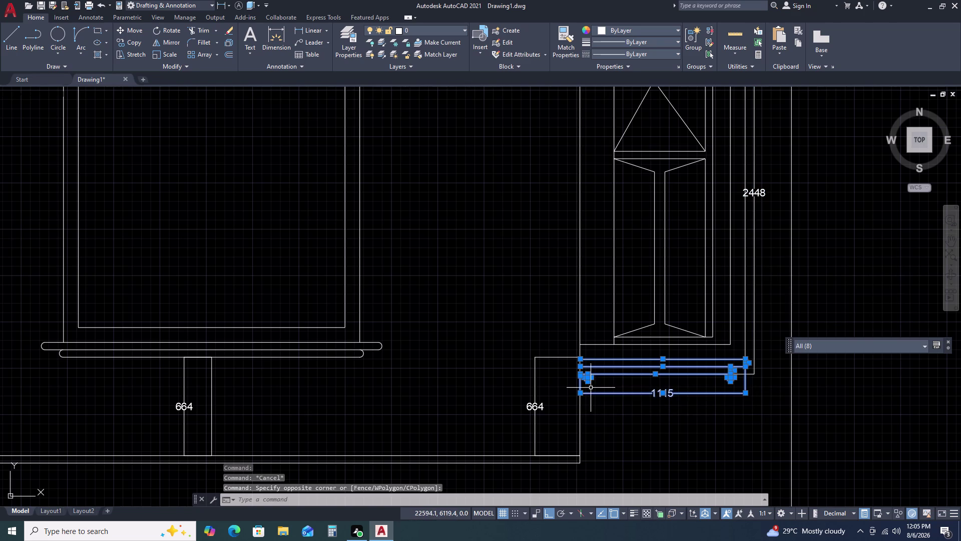
key(space)
scroll(up, 3)
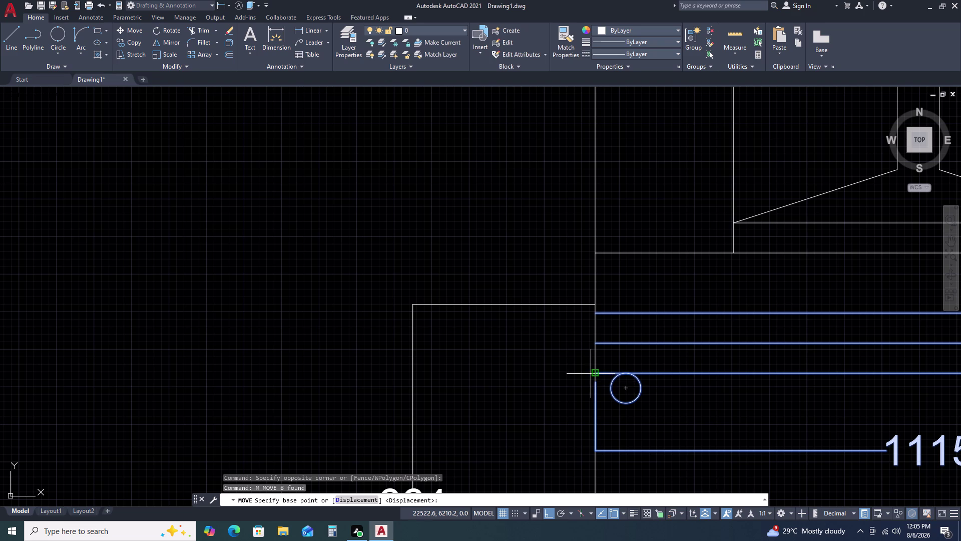
drag(598, 373, 600, 364)
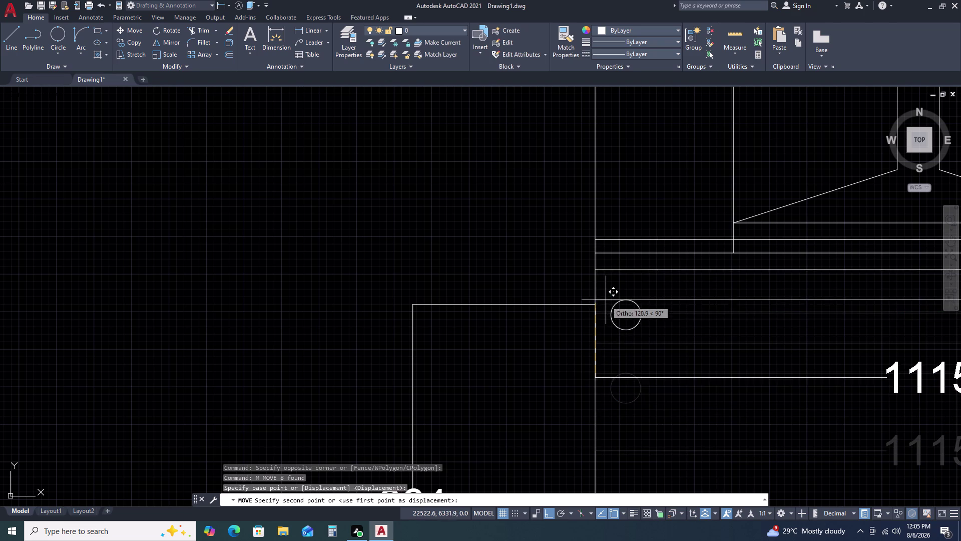
click(595, 304)
scroll(down, 3)
middle_drag(736, 320, 736, 324)
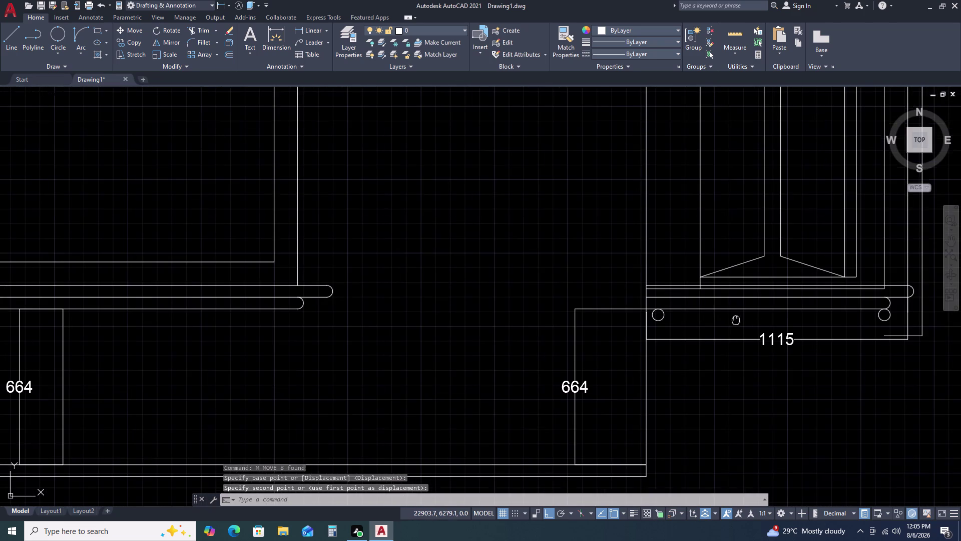
middle_drag(735, 324, 672, 383)
Check the moved sill, cancel the pending command and begin reselecting the side window.
middle_click(670, 387)
middle_click(667, 392)
scroll(down, 3)
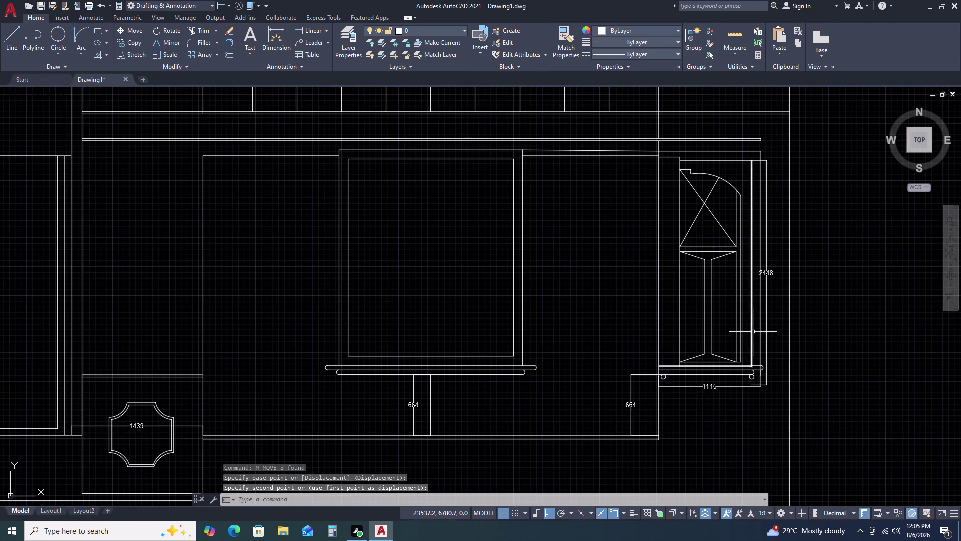
scroll(up, 3)
scroll(down, 3)
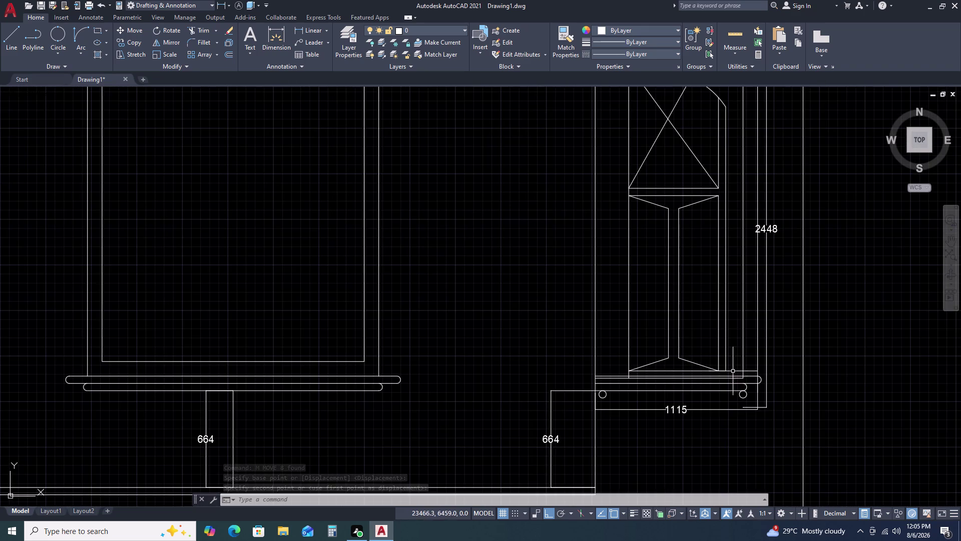
scroll(up, 3)
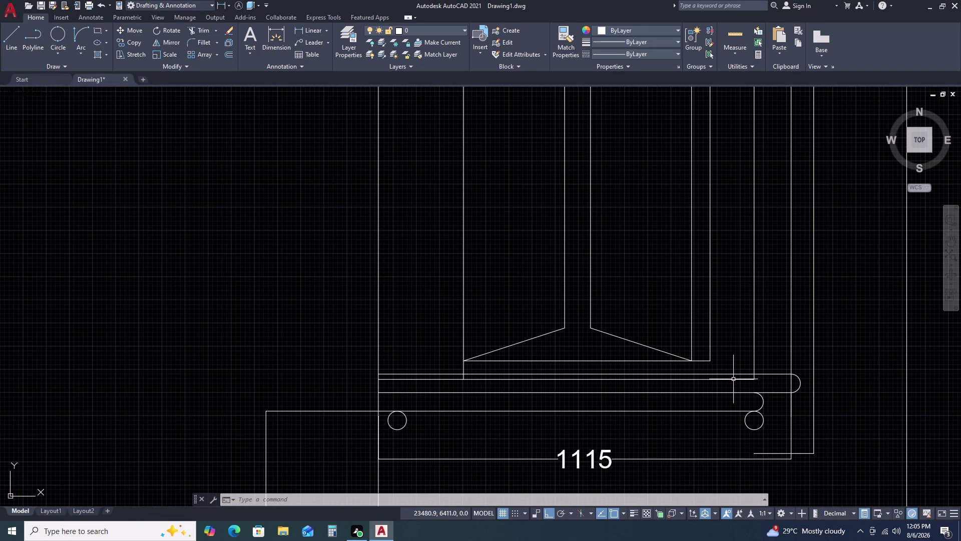
click(732, 379)
key(Escape)
scroll(down, 3)
scroll(down, 3)
scroll(up, 3)
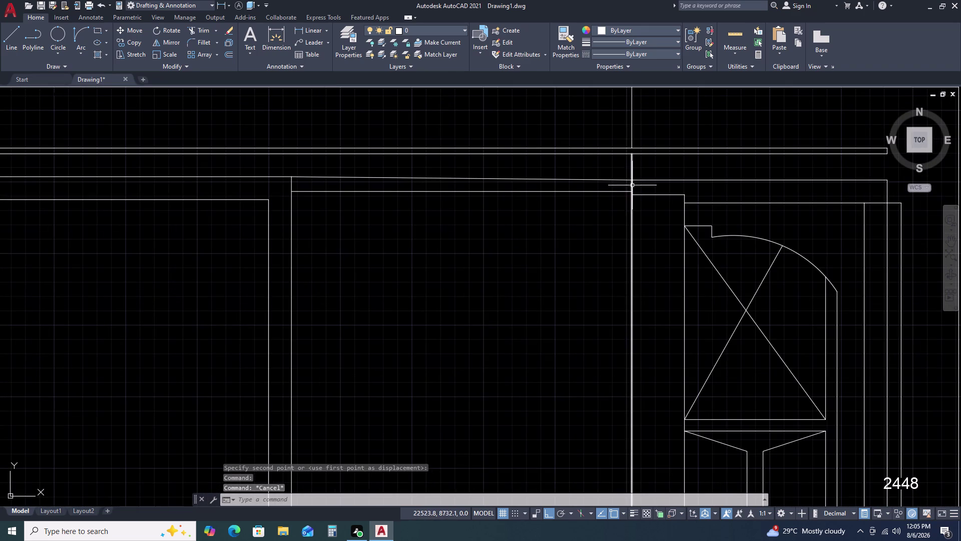
click(627, 185)
scroll(down, 3)
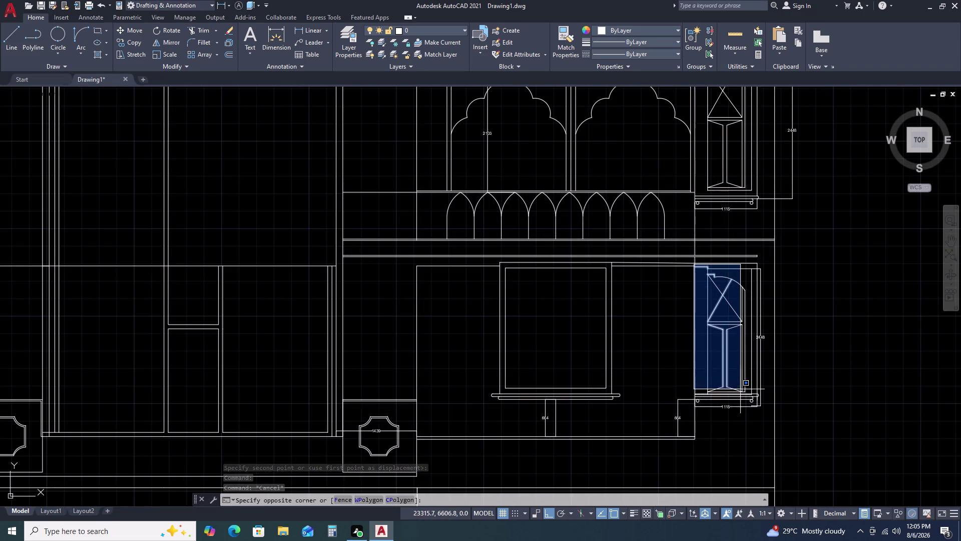
scroll(up, 3)
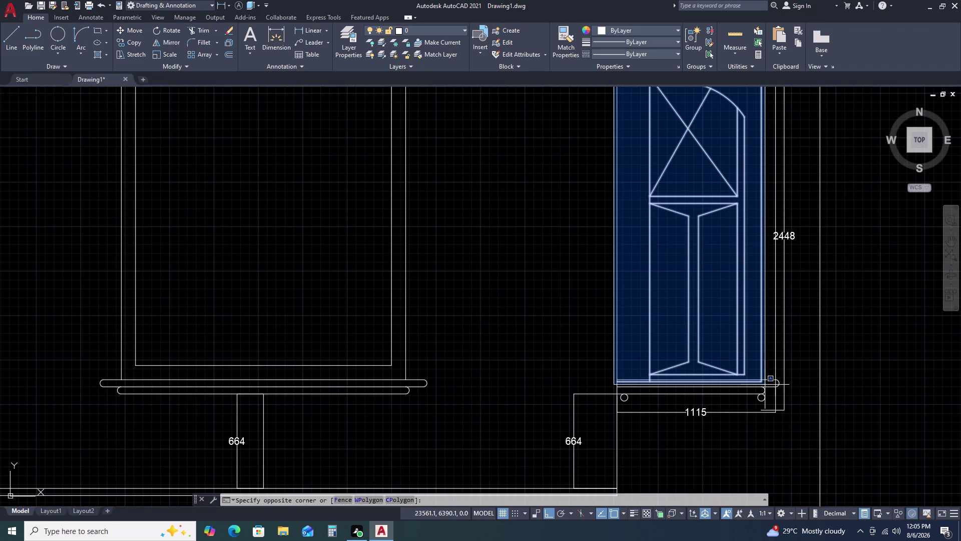
Start scaling the 24-object side window (SC) from its bottom-left corner.
click(764, 384)
text(S)
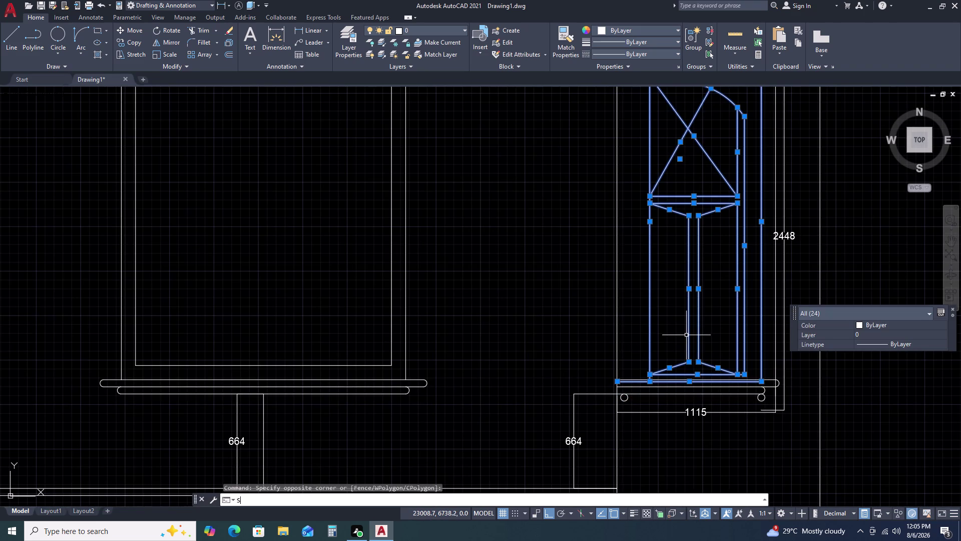
text(C)
key(space)
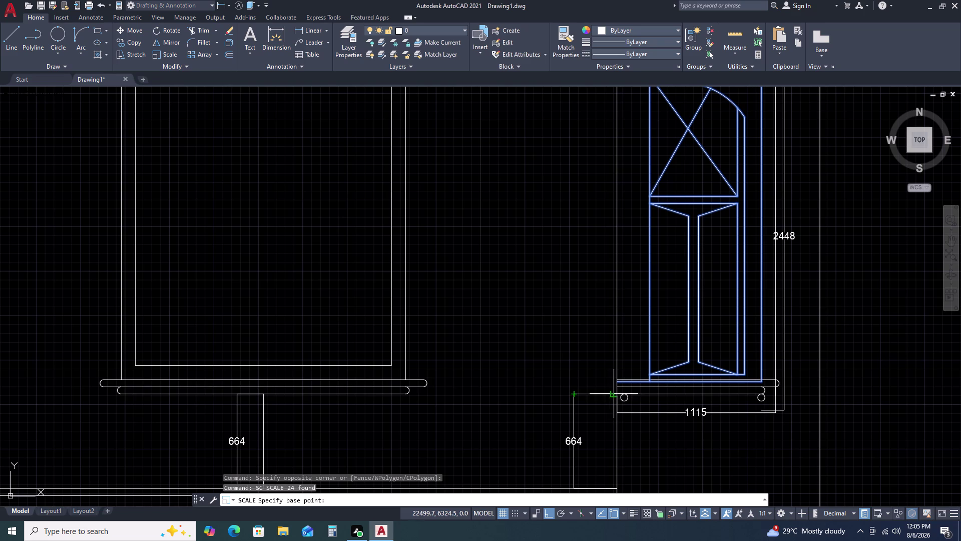
scroll(up, 3)
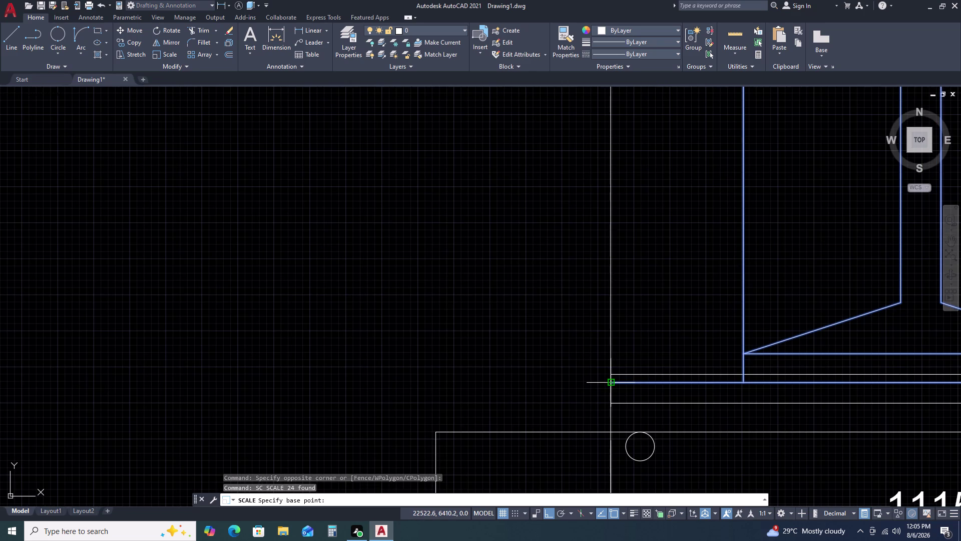
click(611, 381)
scroll(down, 3)
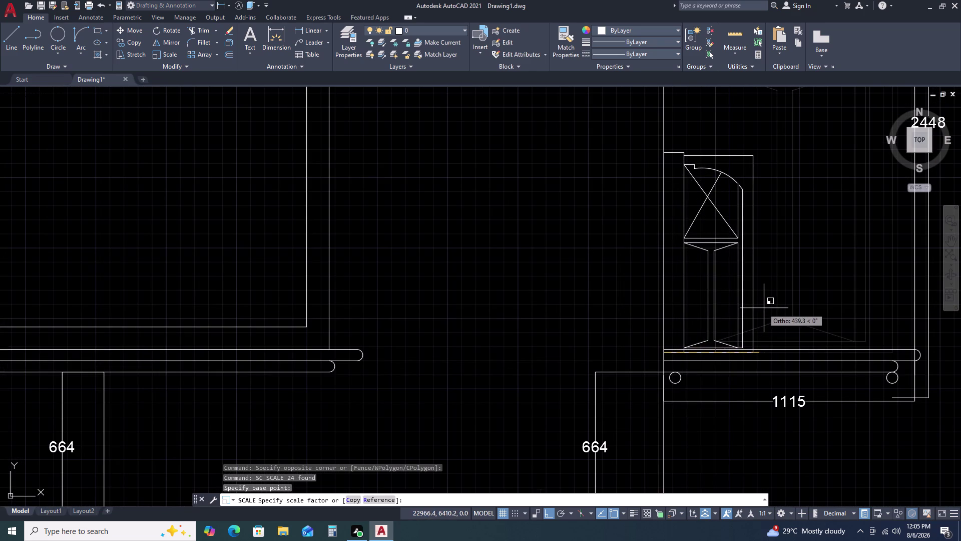
Scale by reference so the window height reaches the corner's top line.
text(R)
key(space)
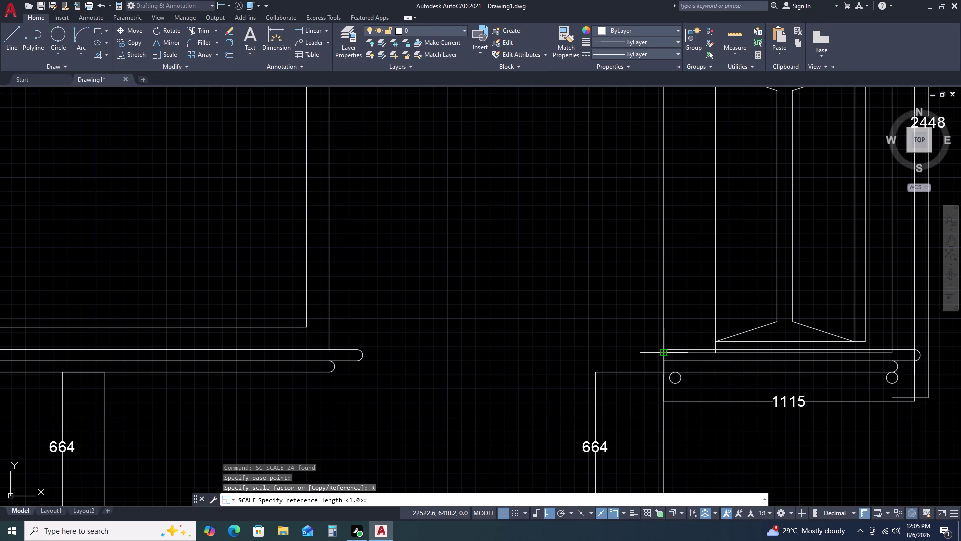
click(664, 354)
scroll(down, 3)
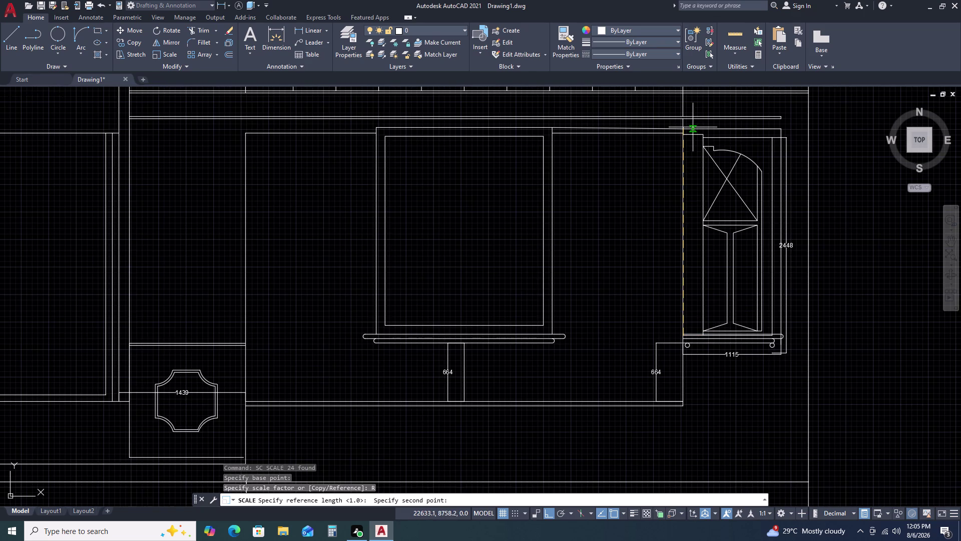
scroll(up, 3)
click(668, 120)
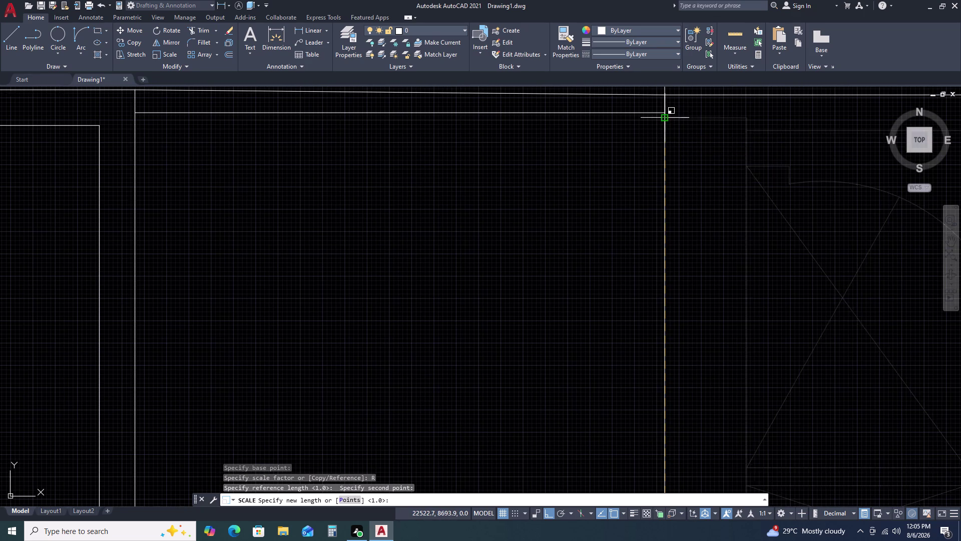
click(665, 105)
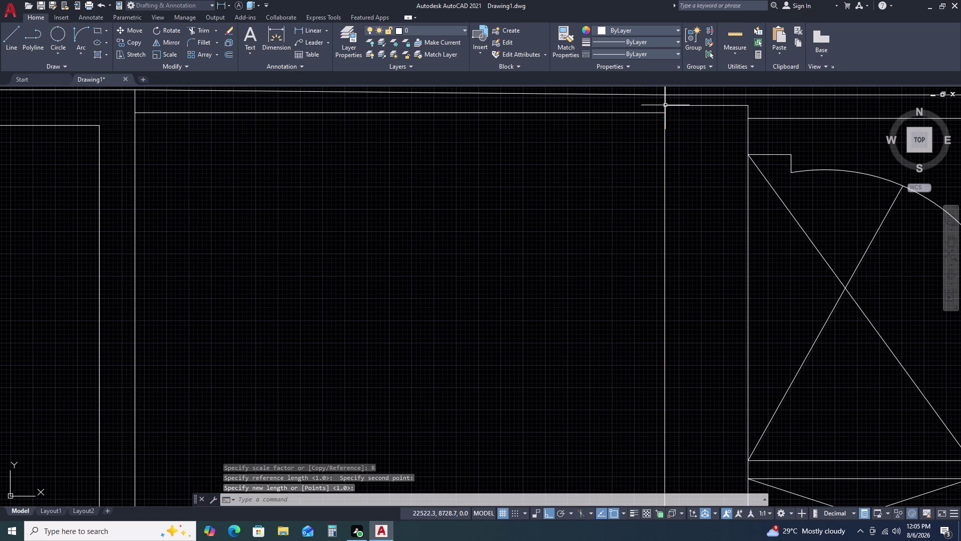
scroll(down, 3)
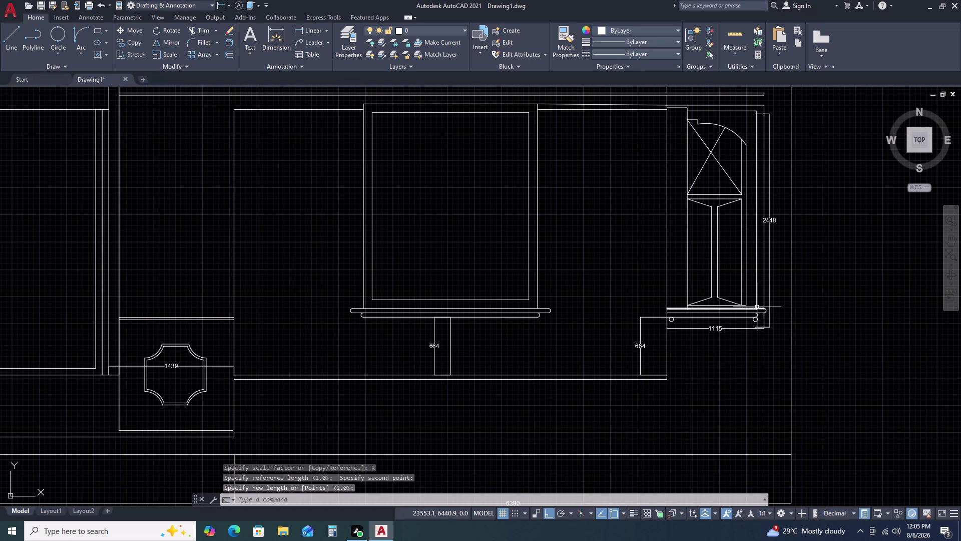
scroll(up, 3)
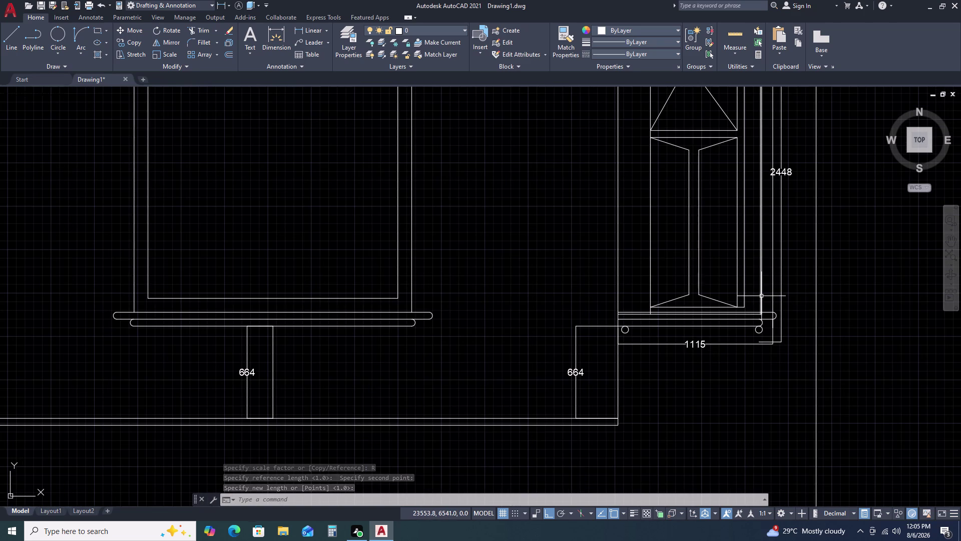
click(761, 295)
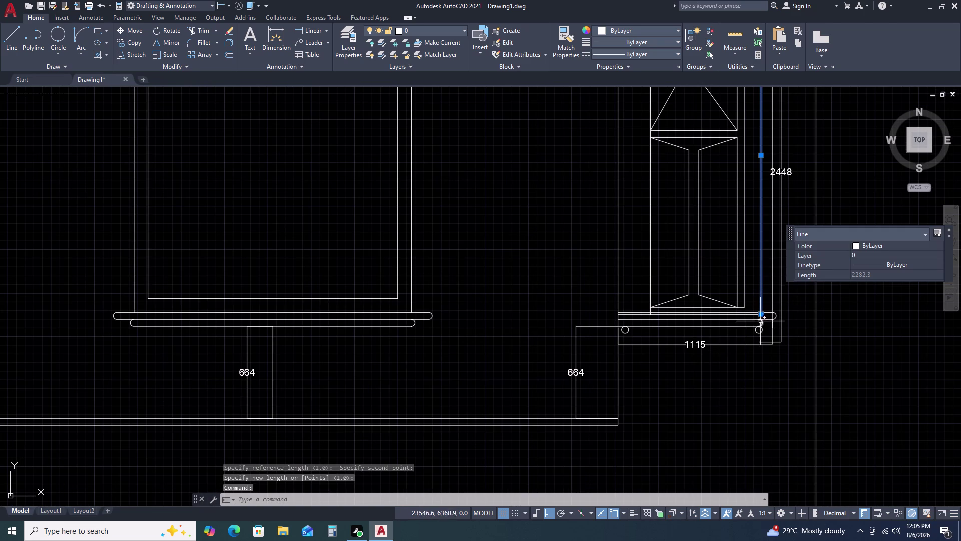
Delete the extra horizontal line under the side window.
key(Escape)
scroll(up, 3)
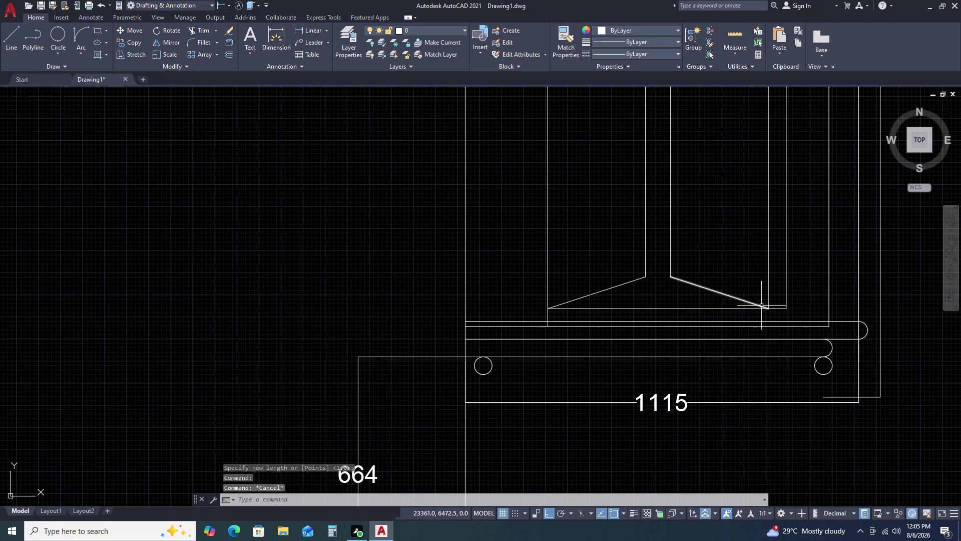
click(728, 325)
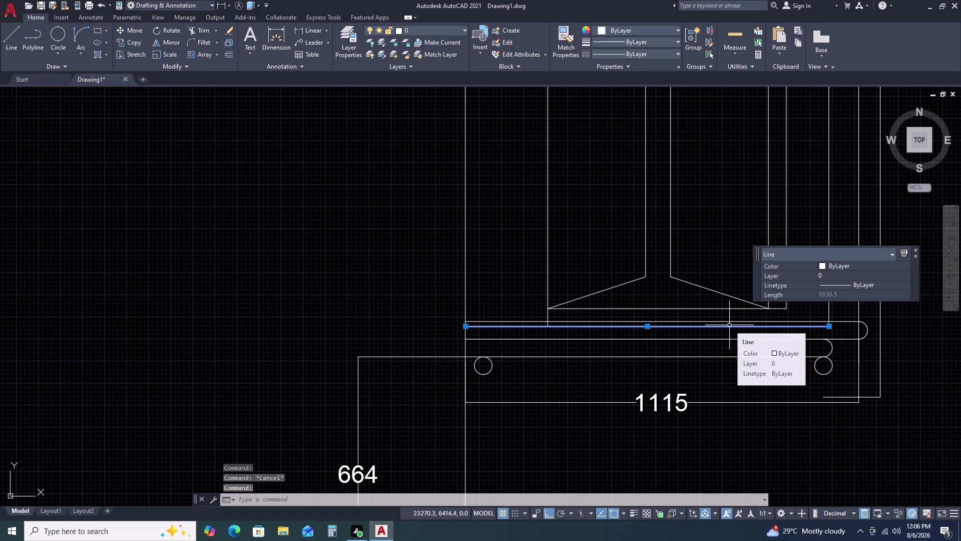
key(Delete)
scroll(down, 3)
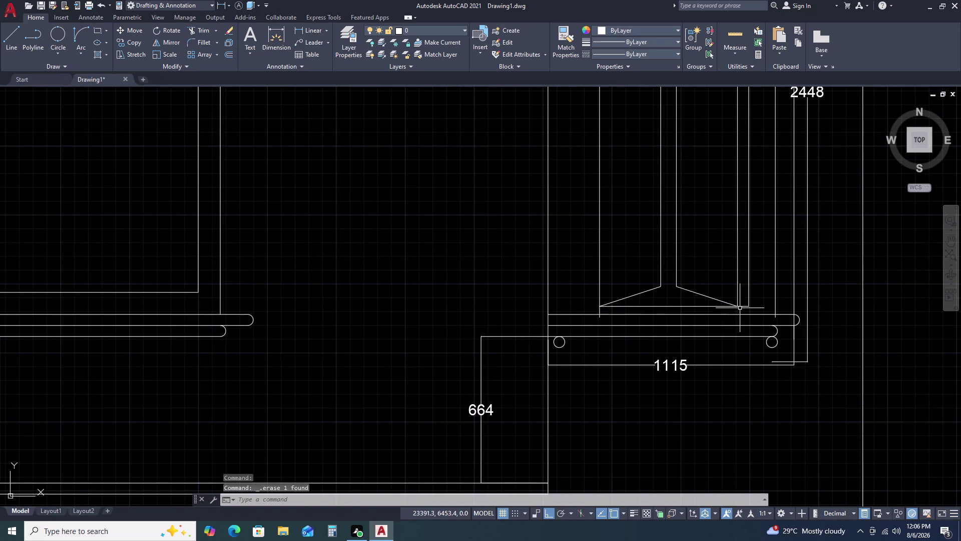
Inspect the window's bottom and lower outline lines with window selections.
click(760, 293)
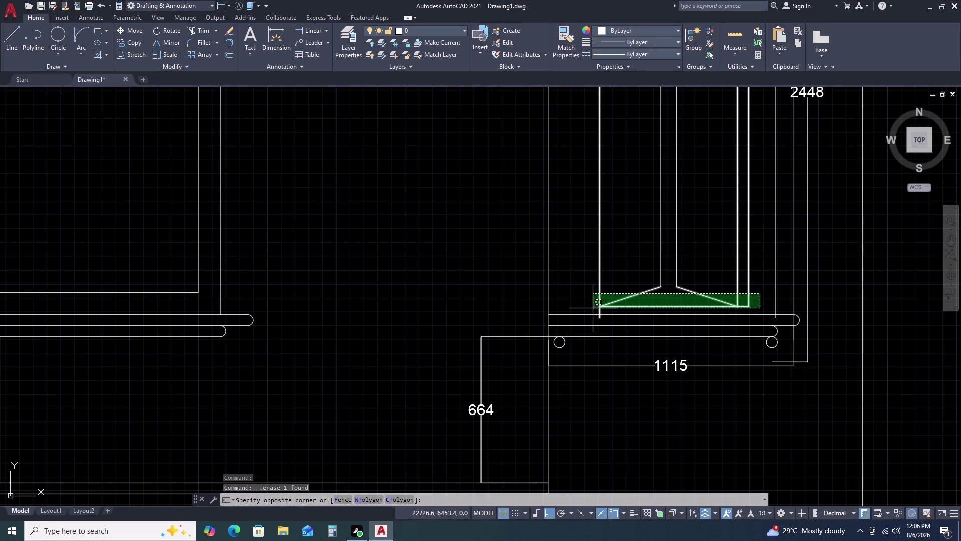
click(585, 307)
scroll(down, 3)
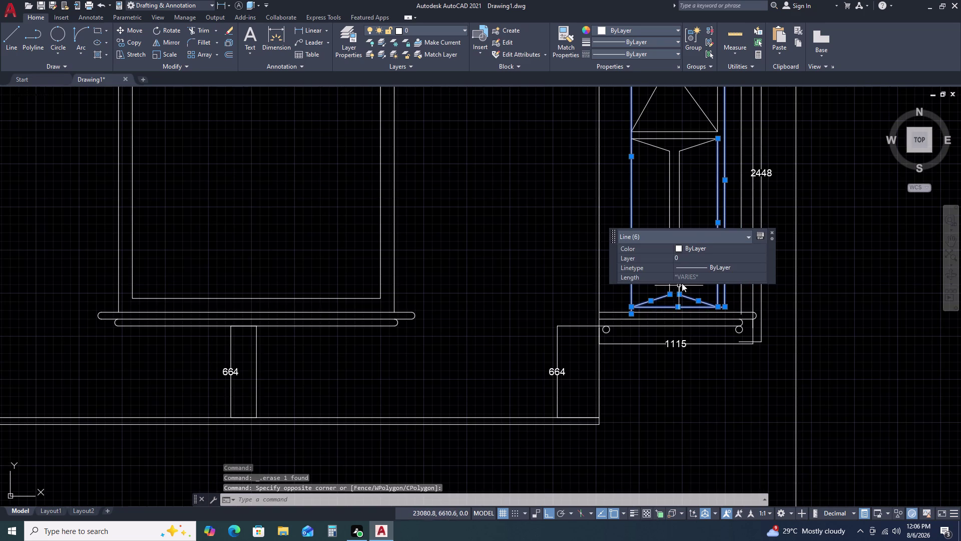
key(Escape)
scroll(down, 3)
scroll(up, 3)
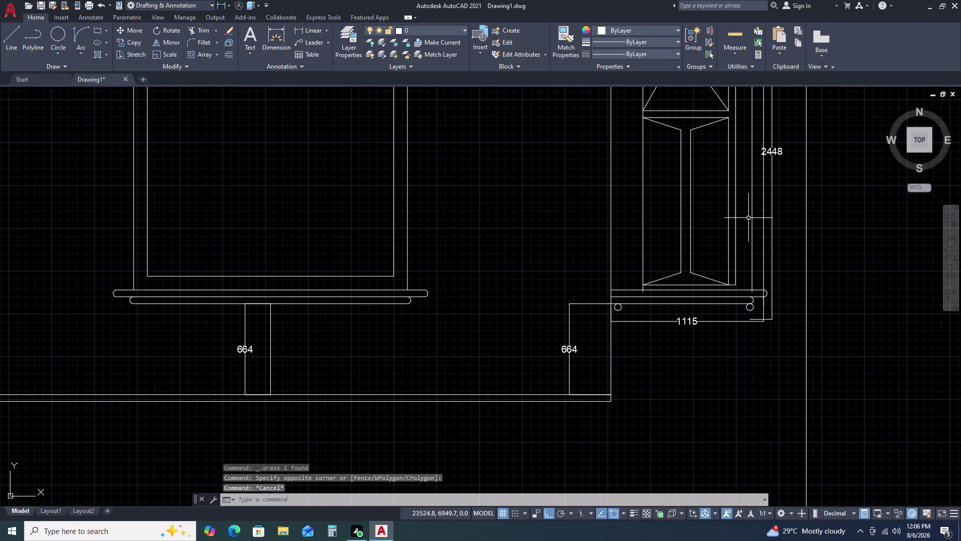
click(748, 218)
click(619, 245)
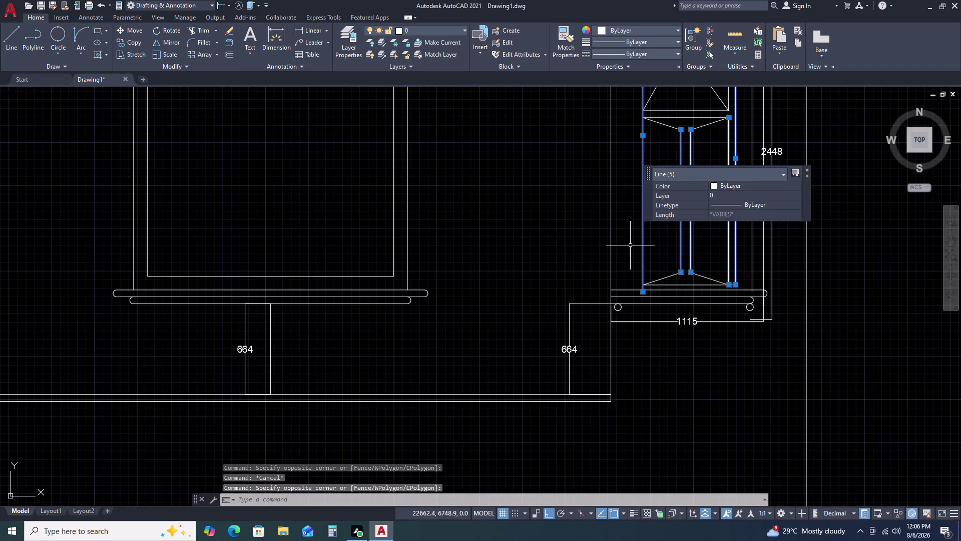
key(Escape)
scroll(down, 3)
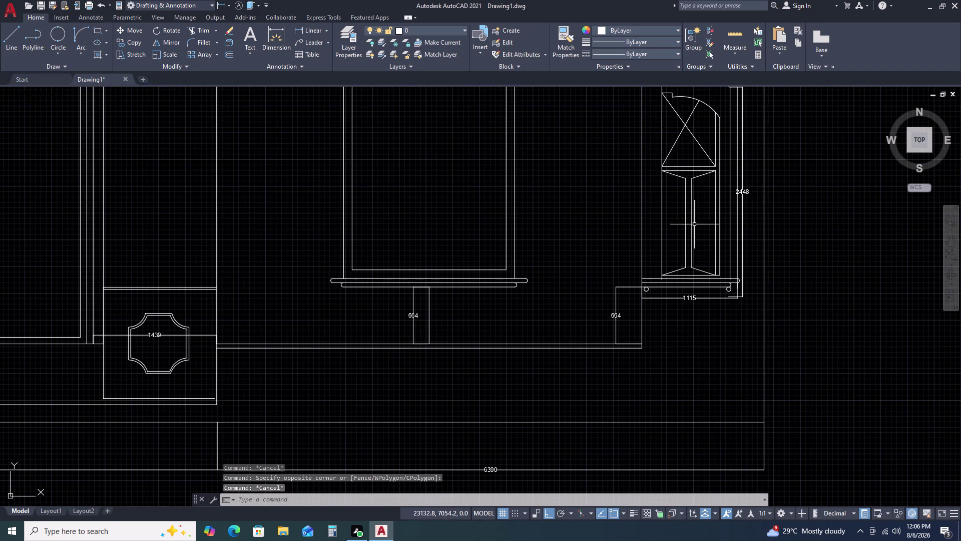
scroll(down, 3)
scroll(up, 3)
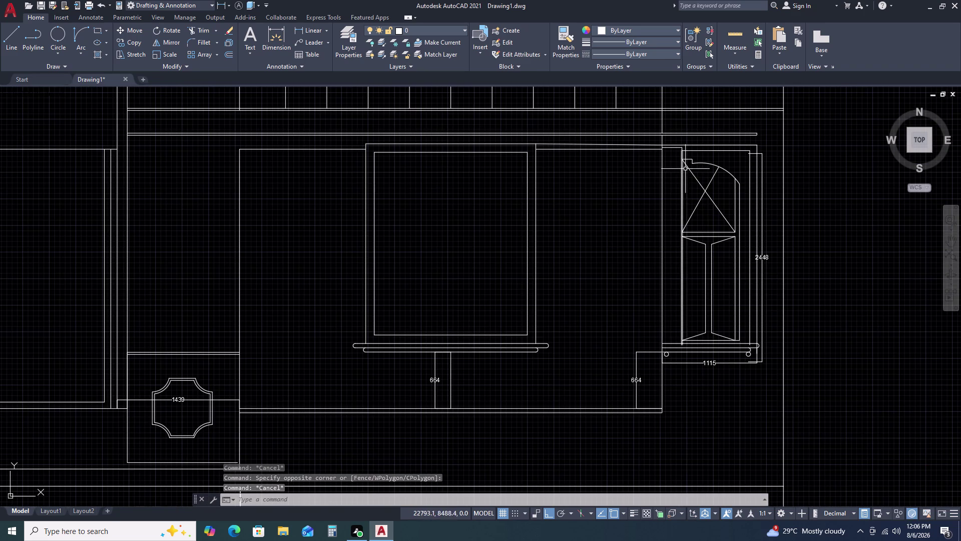
click(682, 155)
key(Escape)
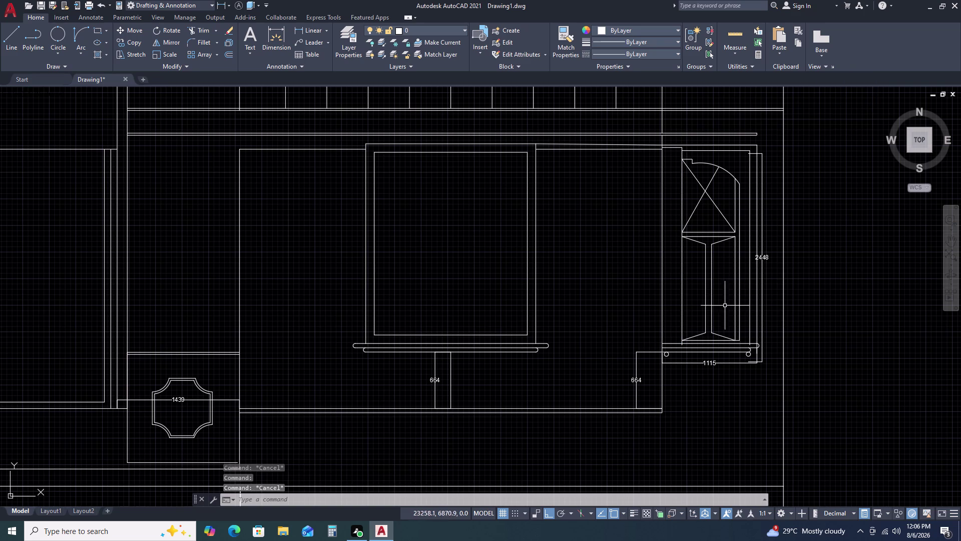
scroll(up, 3)
middle_click(712, 338)
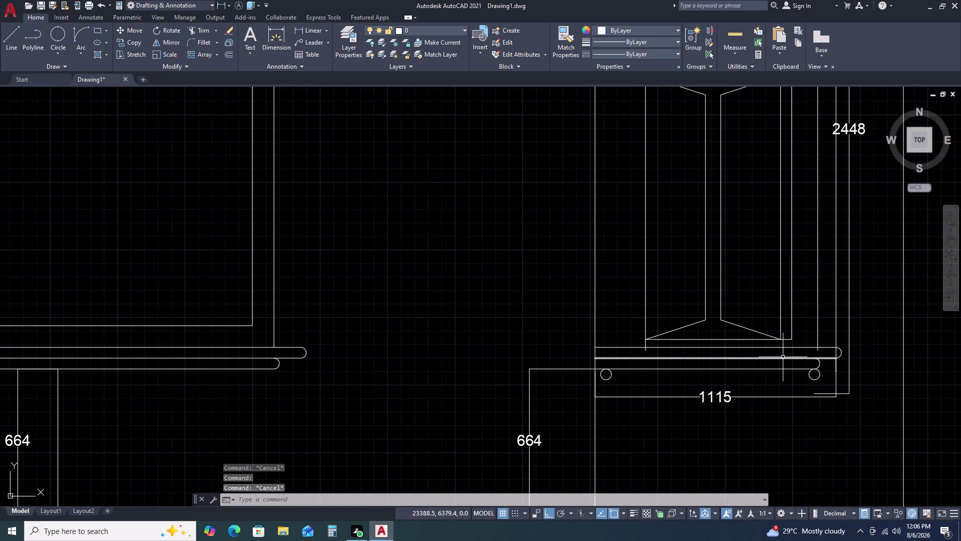
Fence-trim the line ends overshooting the side window base onto the ledge.
text(TR)
key(space)
scroll(up, 3)
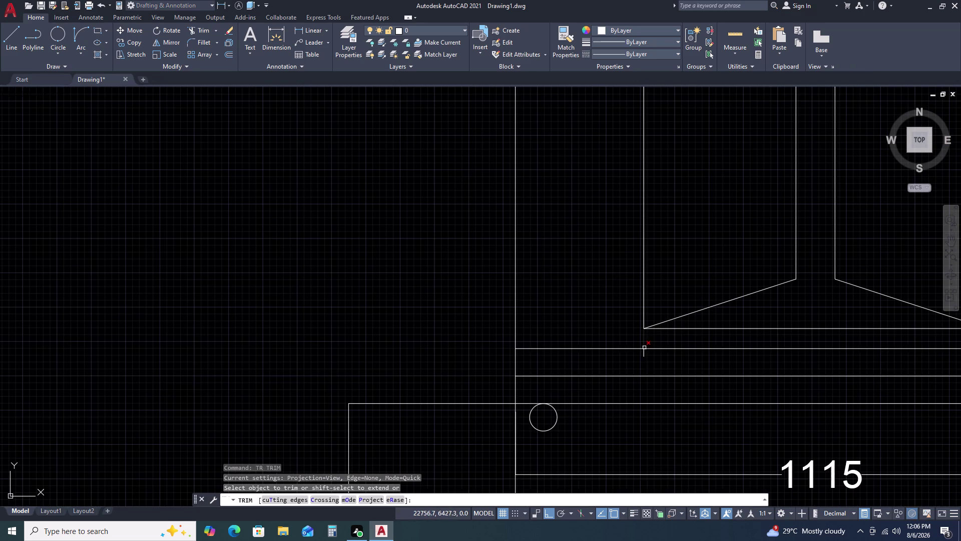
click(649, 353)
click(634, 353)
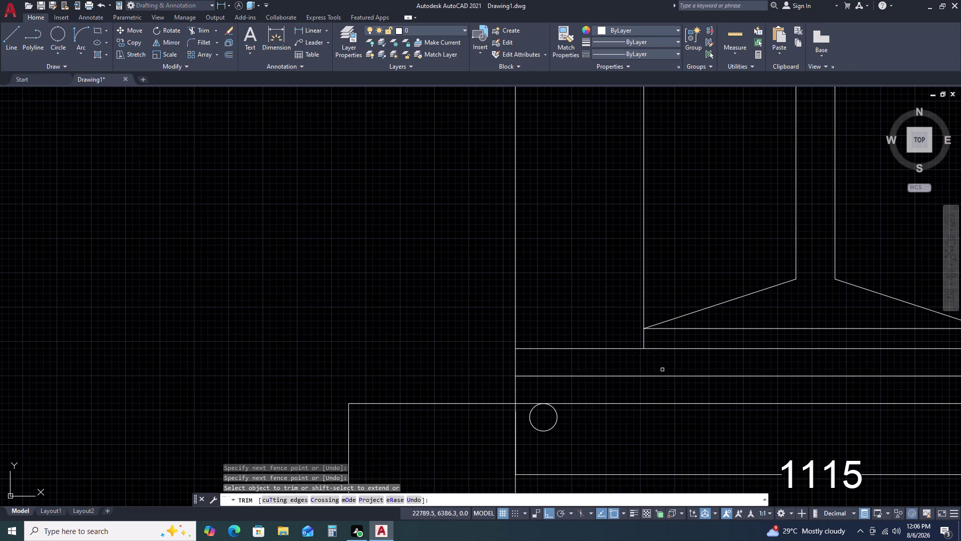
scroll(down, 3)
scroll(up, 3)
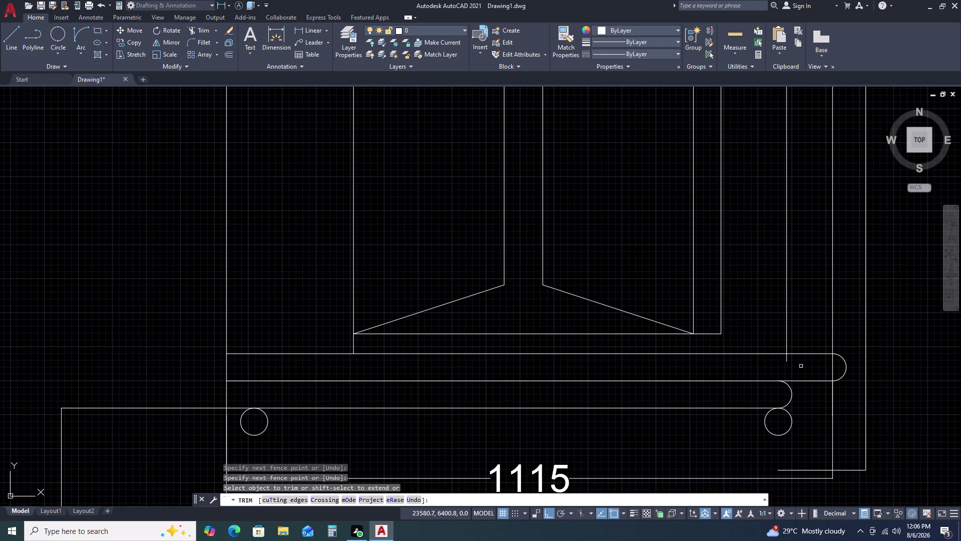
click(787, 360)
key(Escape)
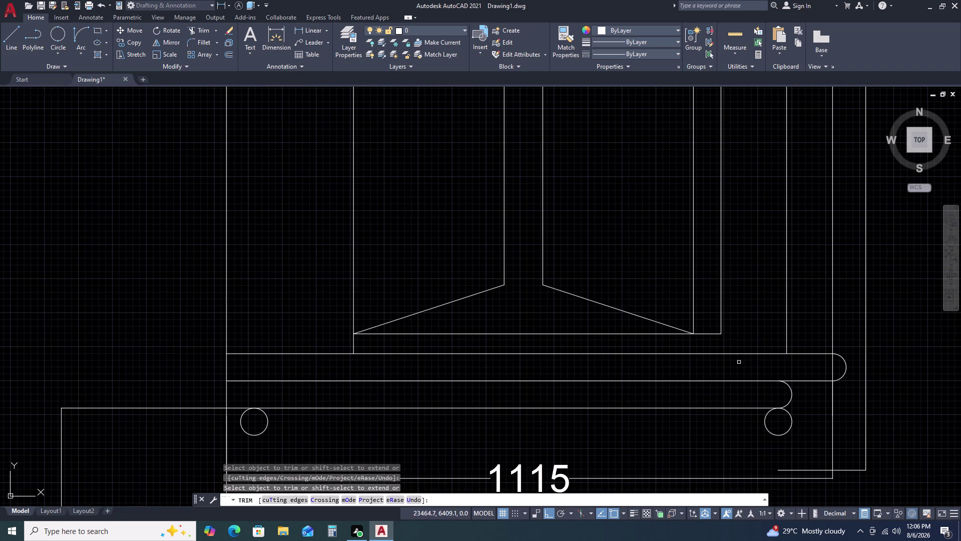
click(748, 353)
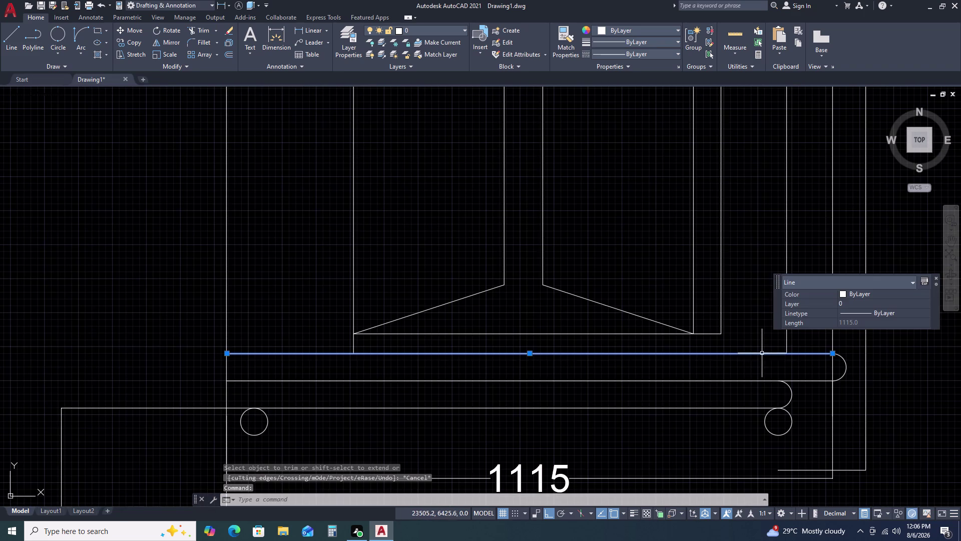
key(o)
key(space)
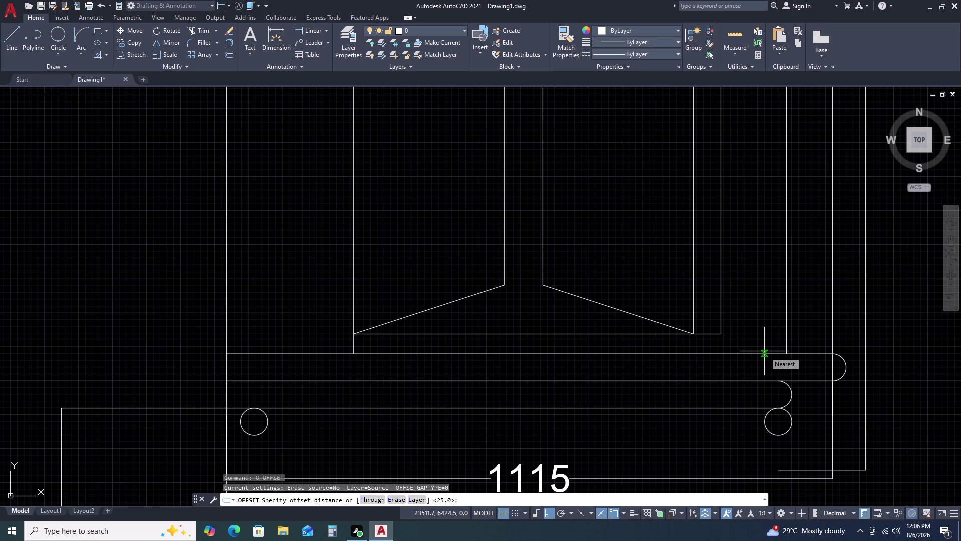
Offset the ledge line 100 upward.
key(1)
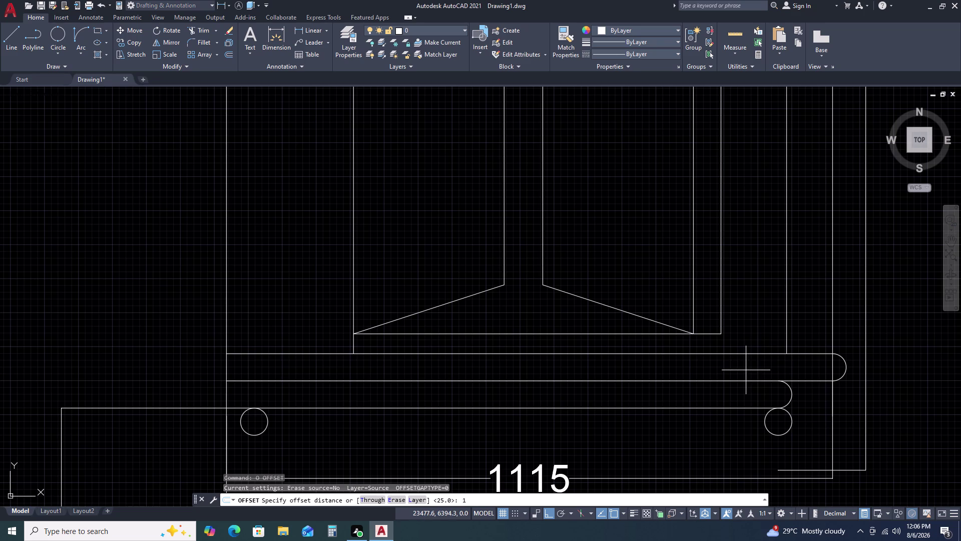
text(00)
key(space)
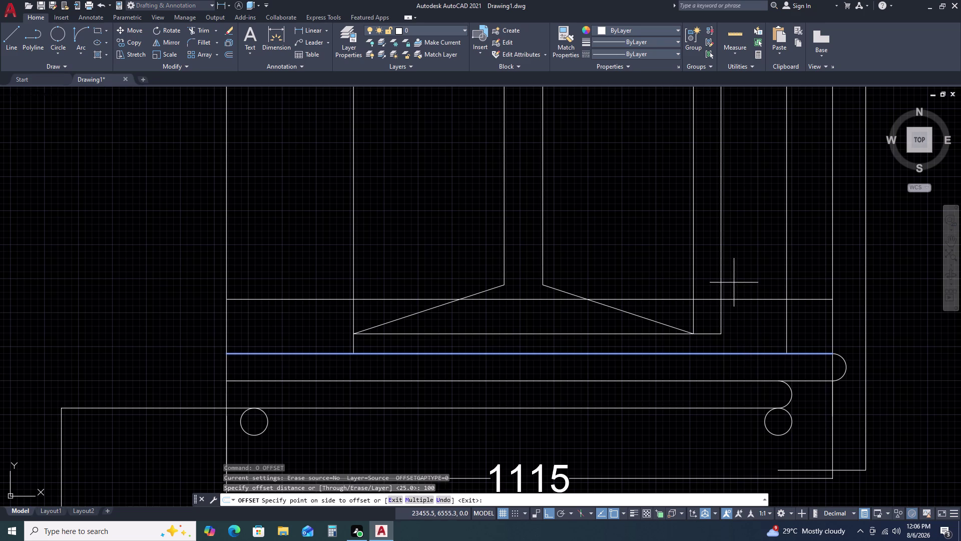
click(733, 282)
key(Escape)
Stretch the six lower frame lines so their bottom ends reach the horizontal line.
click(739, 320)
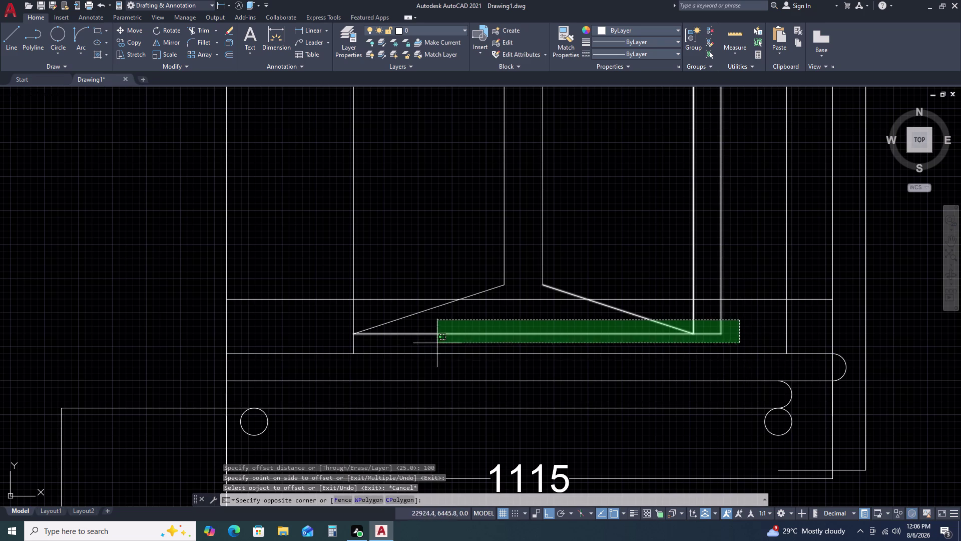
click(329, 338)
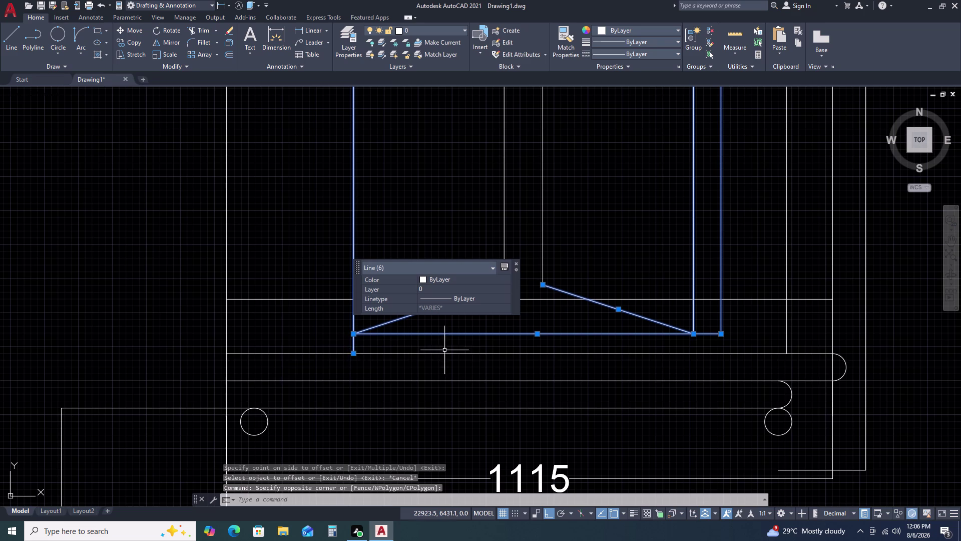
key(s)
key(space)
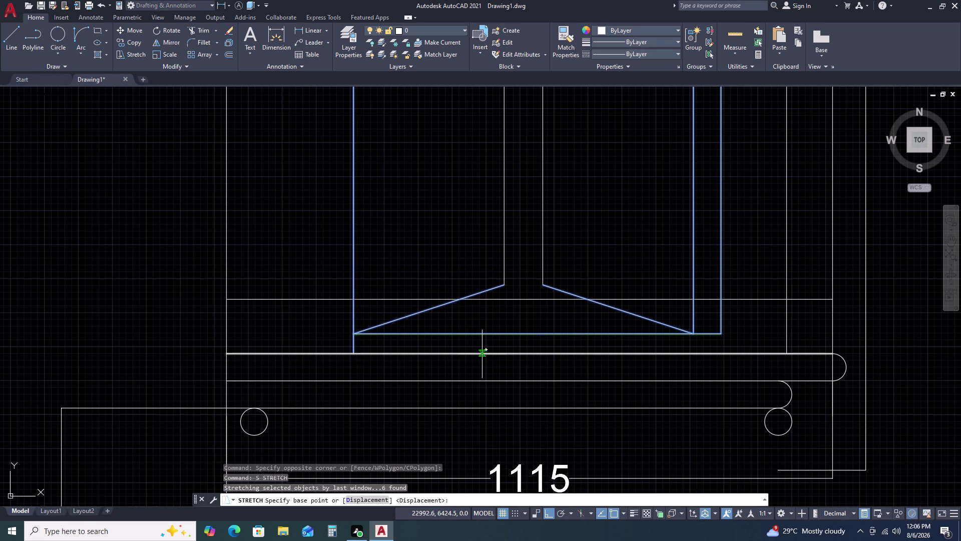
click(509, 334)
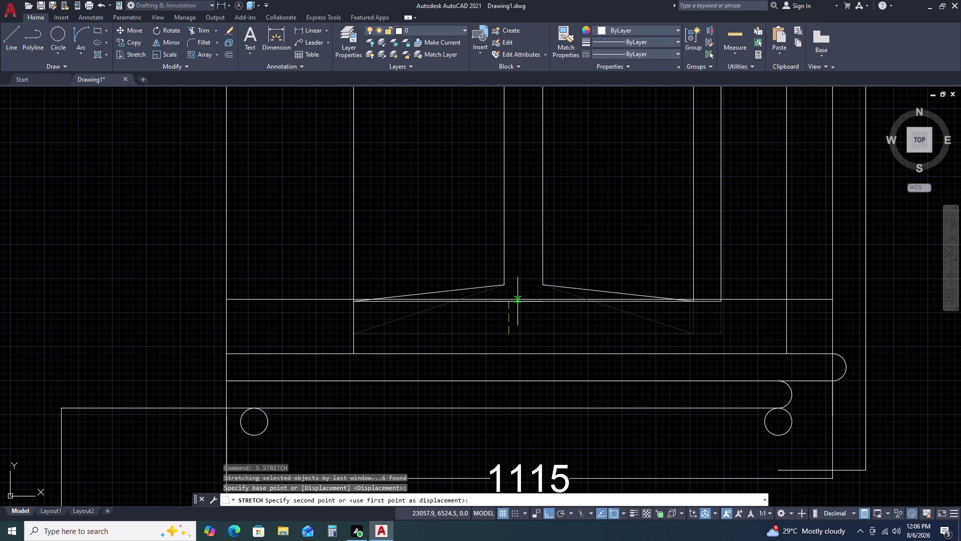
click(520, 299)
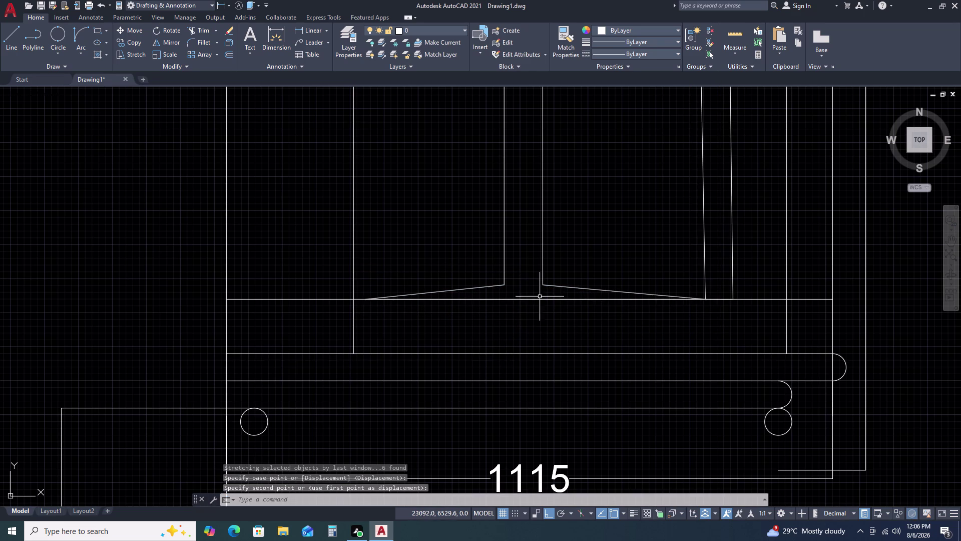
scroll(down, 3)
middle_drag(611, 286, 617, 309)
scroll(down, 3)
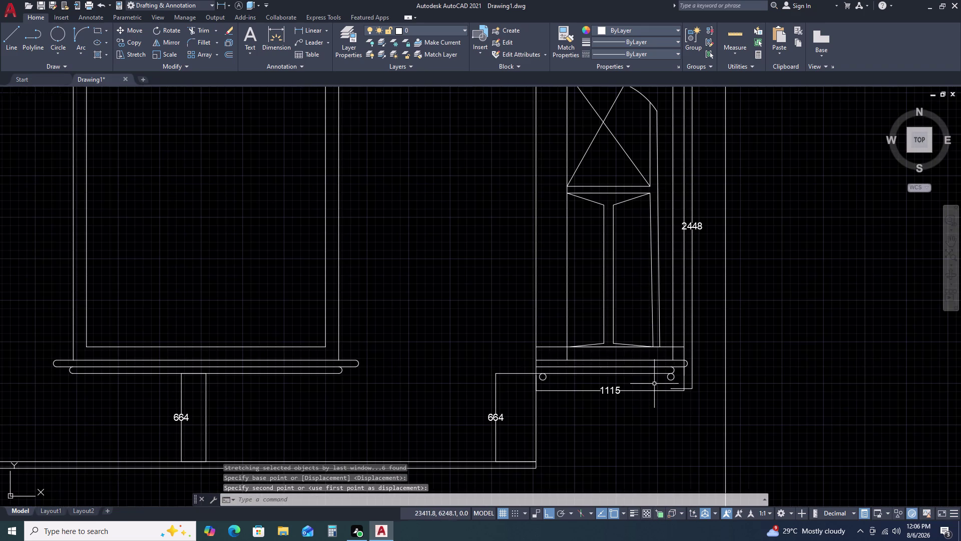
scroll(up, 3)
Try selecting and trimming lower panel lines, then cancel the attempts.
drag(571, 340, 562, 340)
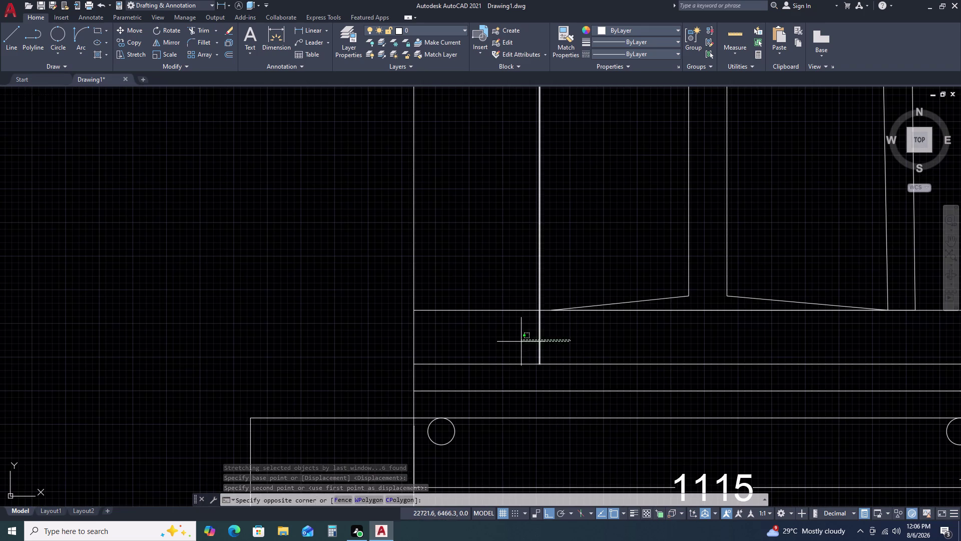
click(521, 341)
key(Escape)
text(TR)
key(space)
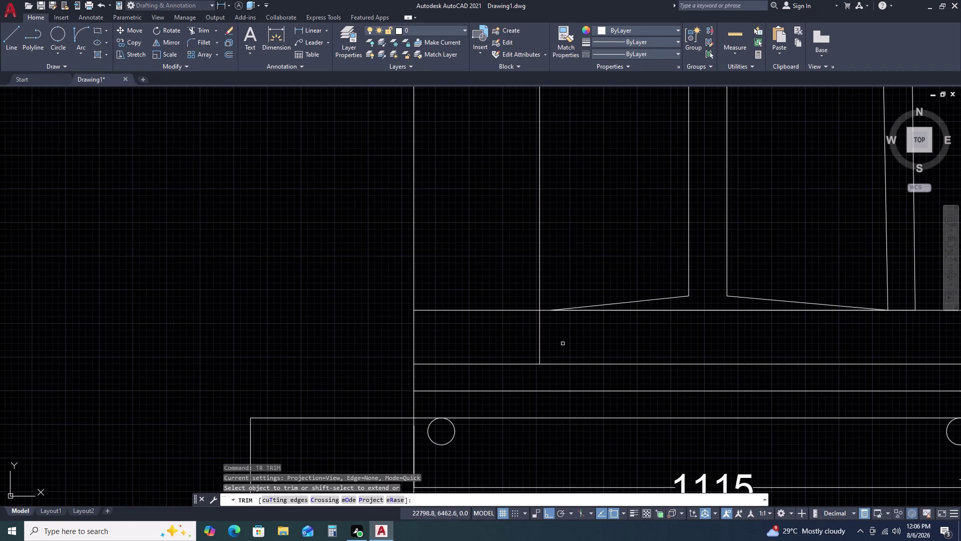
drag(562, 337, 555, 339)
click(514, 336)
scroll(down, 3)
key(Escape)
scroll(up, 3)
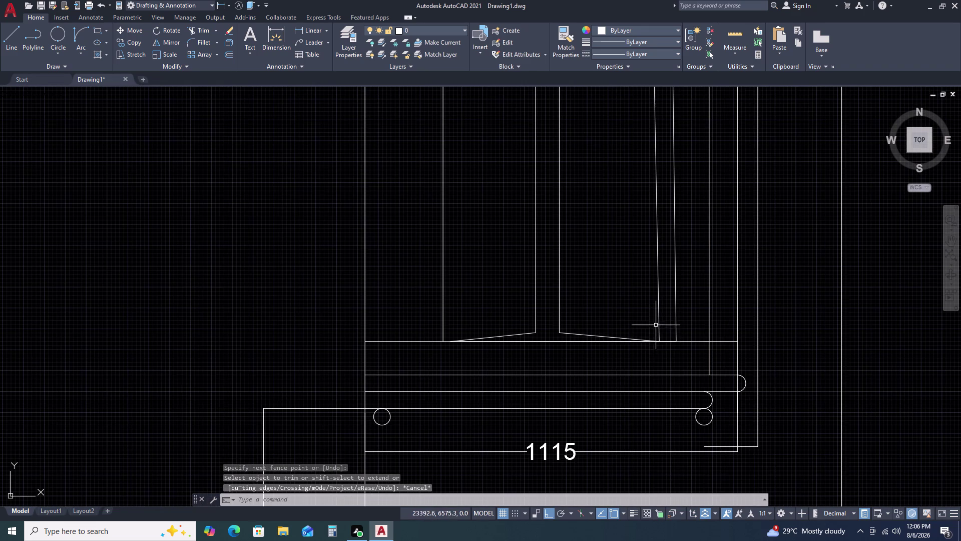
drag(586, 330, 576, 330)
key(Escape)
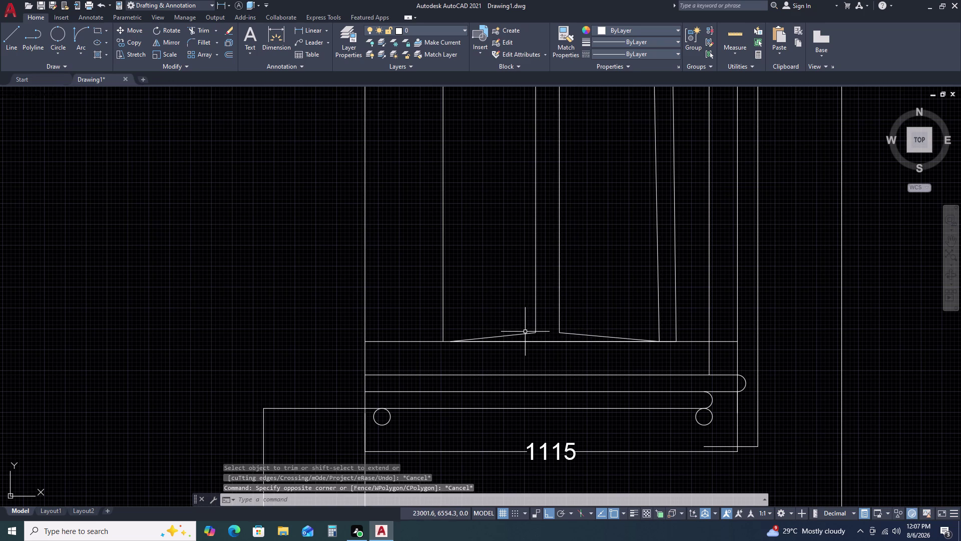
Delete the two flattened slanted lines and the 1157.9-long vertical line.
click(525, 332)
click(575, 335)
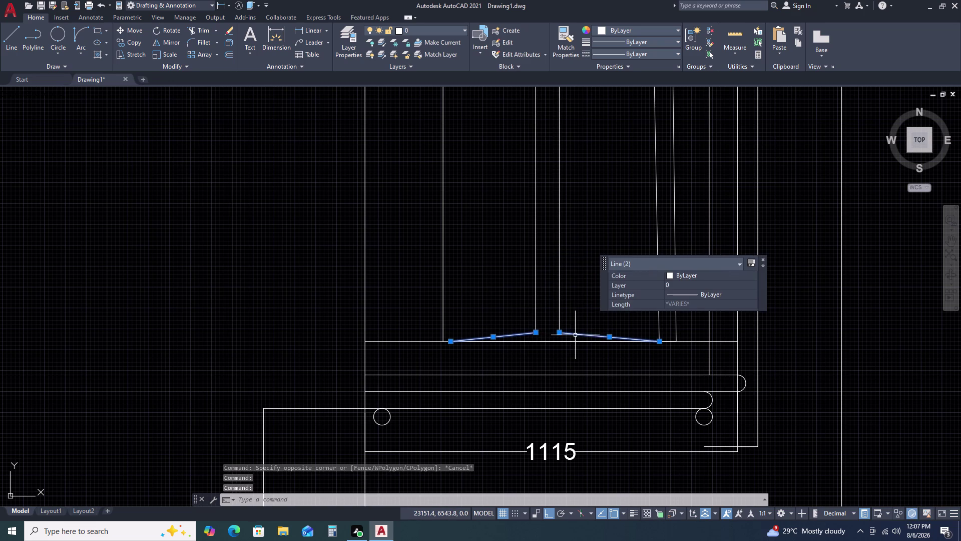
key(Delete)
scroll(down, 3)
middle_drag(622, 304, 632, 353)
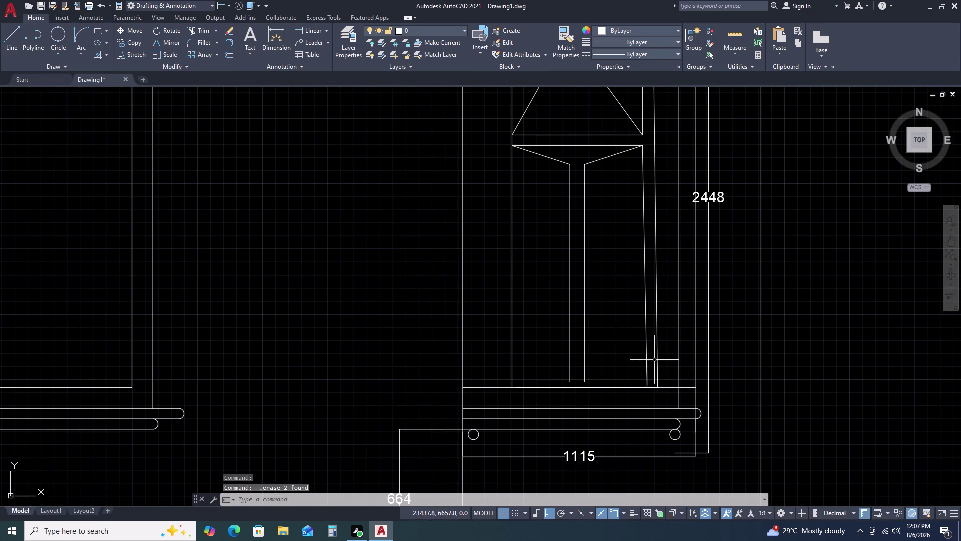
scroll(down, 3)
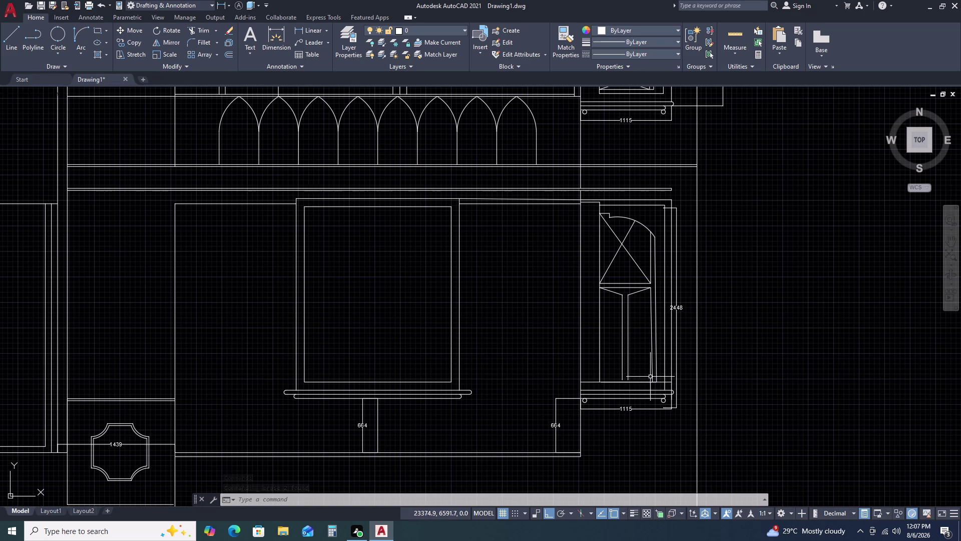
scroll(up, 3)
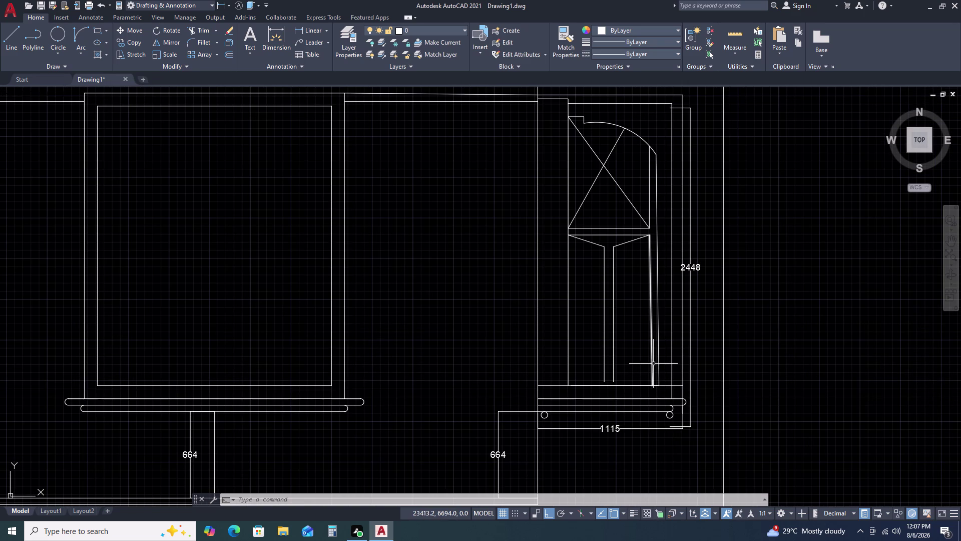
click(654, 363)
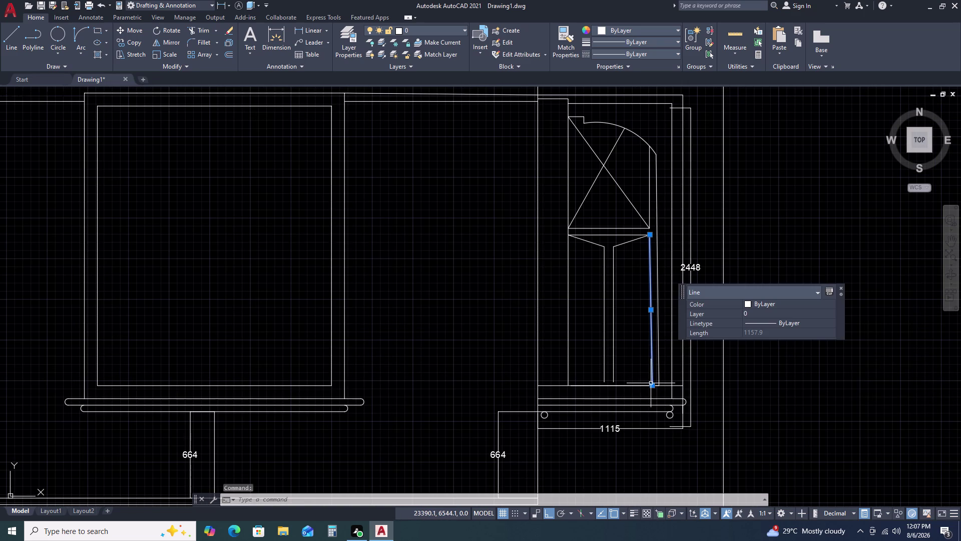
key(Delete)
Draw a 1775.3-long vertical line from the panel's right corner to the bottom edge.
text(L)
key(space)
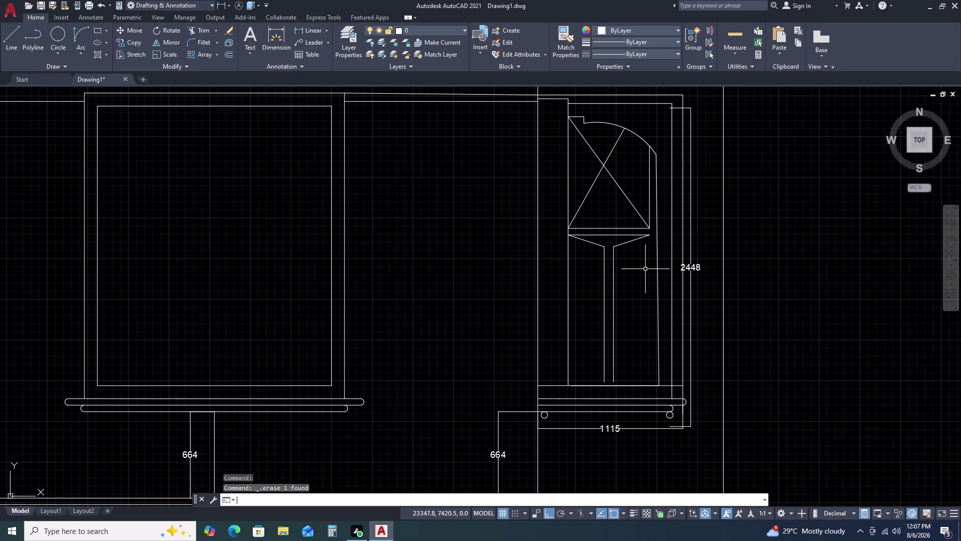
click(650, 239)
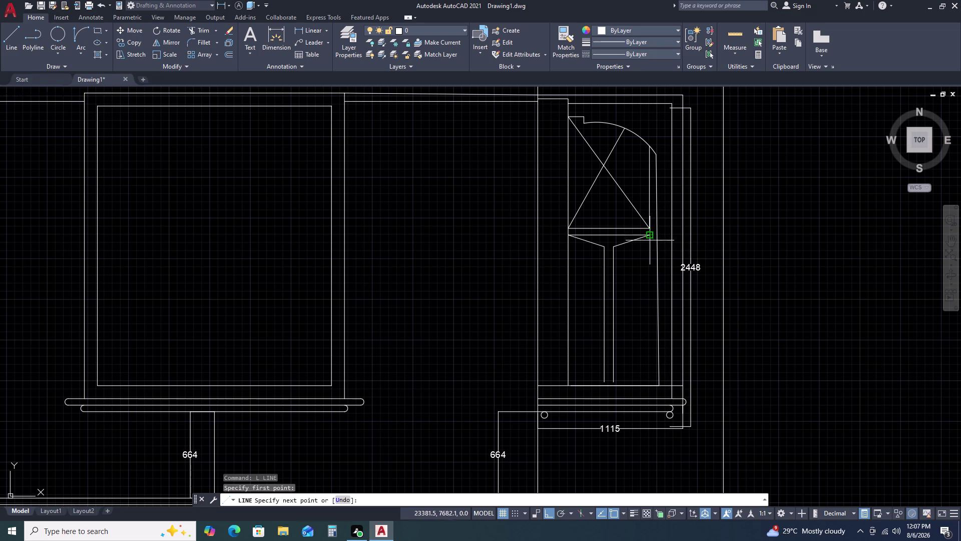
click(652, 385)
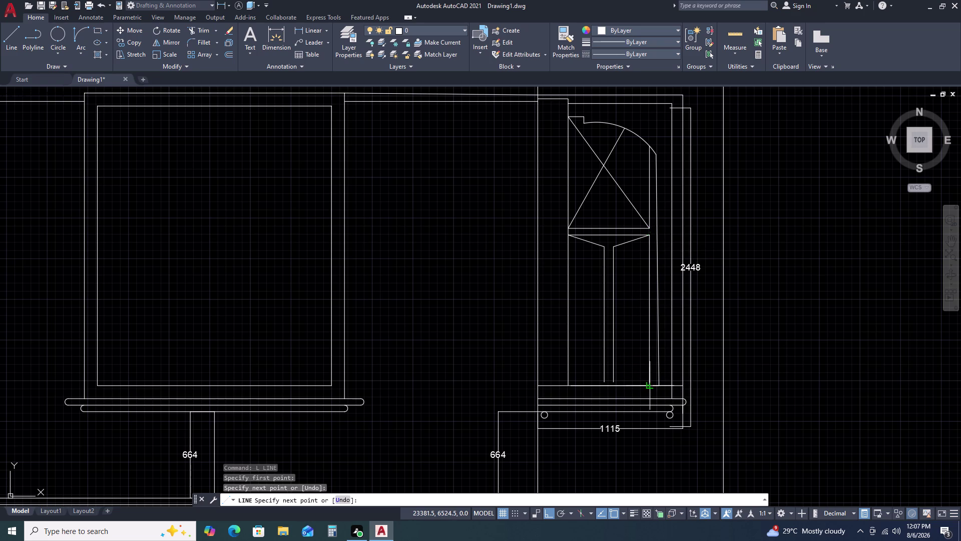
key(Escape)
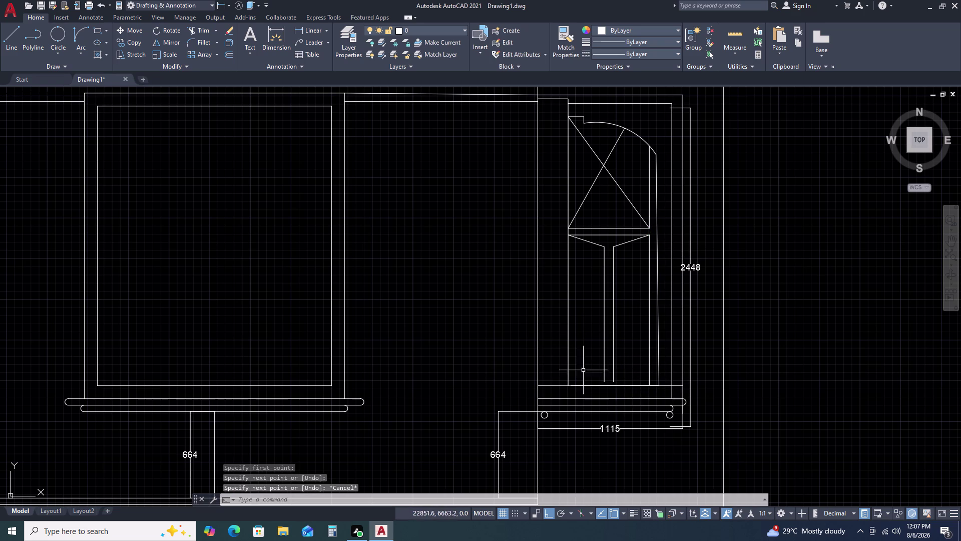
Erase the long vertical window line and select the right vertical window line.
scroll(up, 3)
click(655, 363)
click(645, 372)
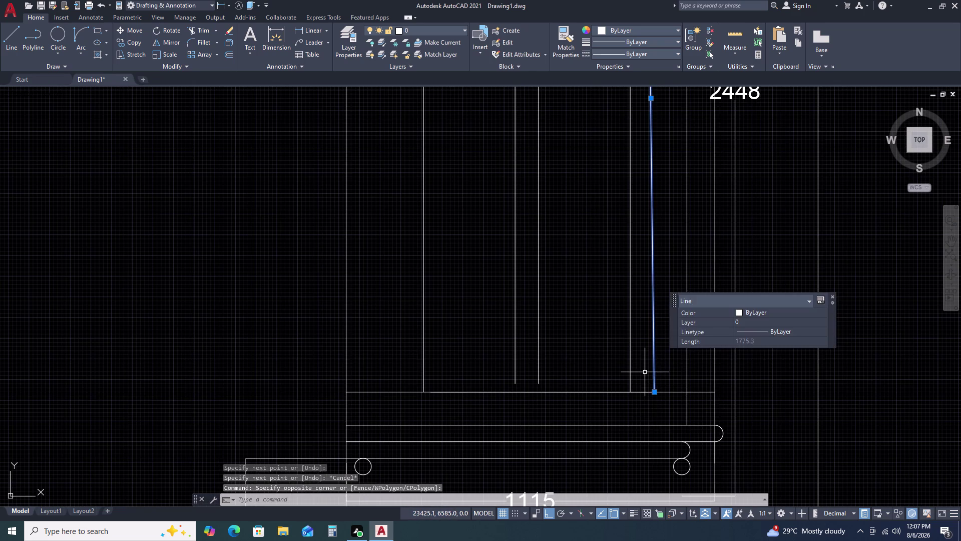
key(Delete)
scroll(down, 3)
key(space)
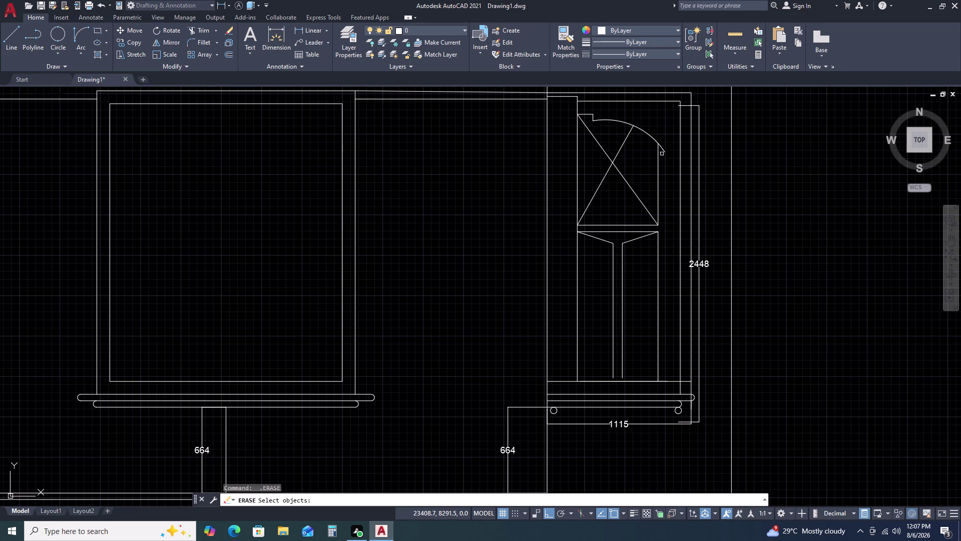
key(Escape)
key(space)
key(Escape)
click(681, 181)
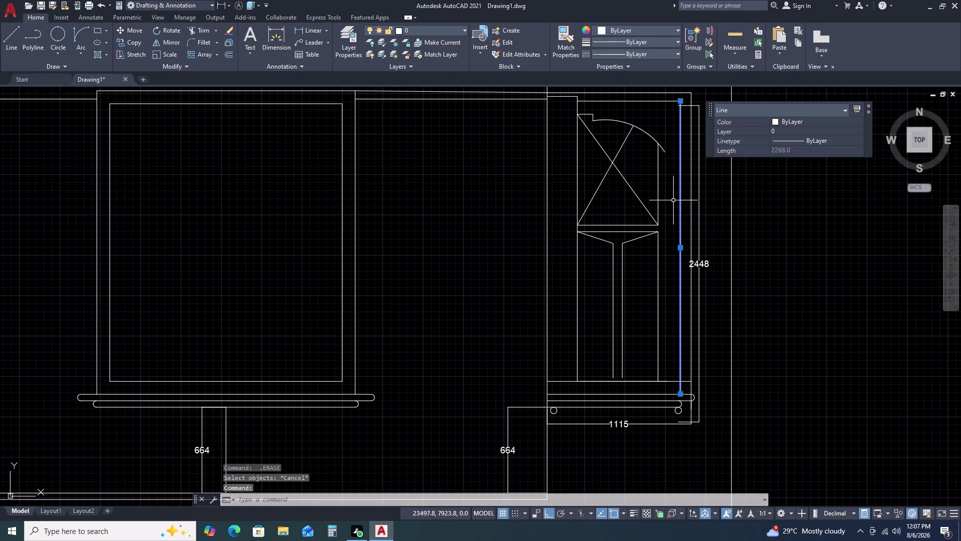
text(O)
key(space)
Offset the side window's right line 100 units inward.
text(10)
key(0)
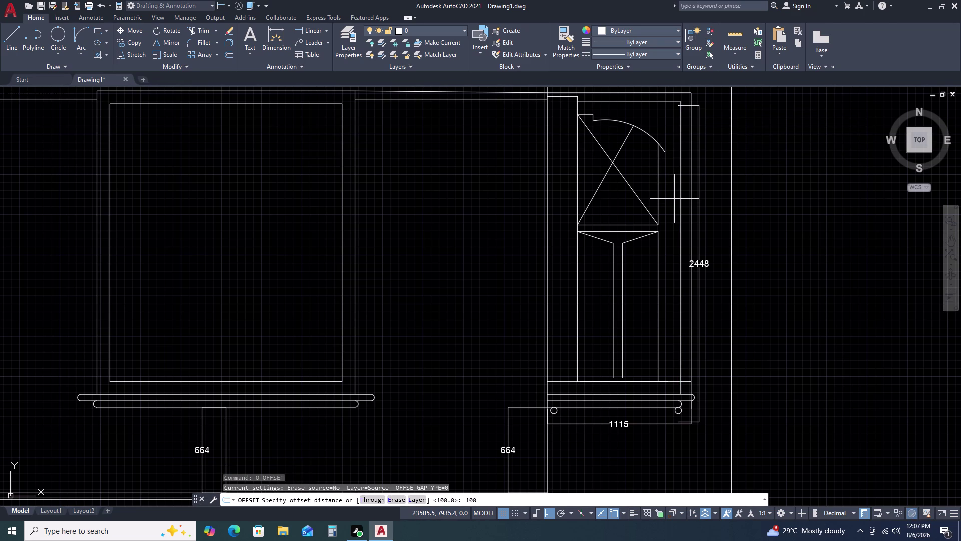
key(space)
double_click(668, 211)
key(Escape)
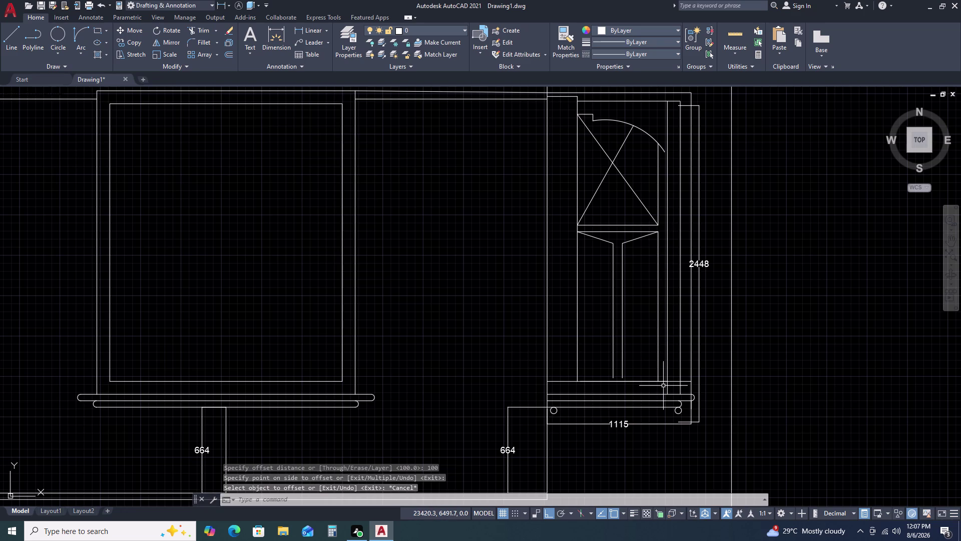
Fence-trim the new line's lower end at the window sill.
key(t)
key(r)
key(space)
scroll(up, 3)
click(715, 400)
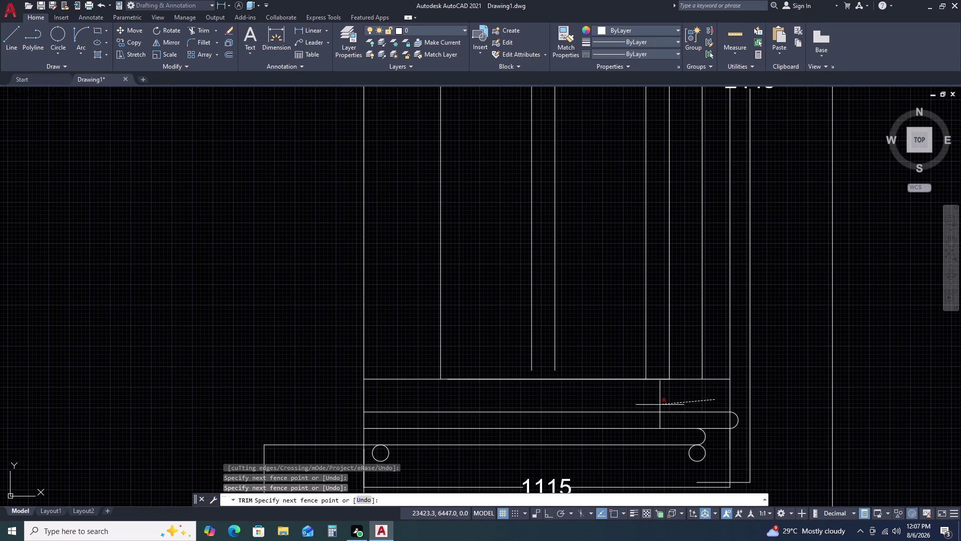
click(660, 405)
click(722, 346)
click(714, 389)
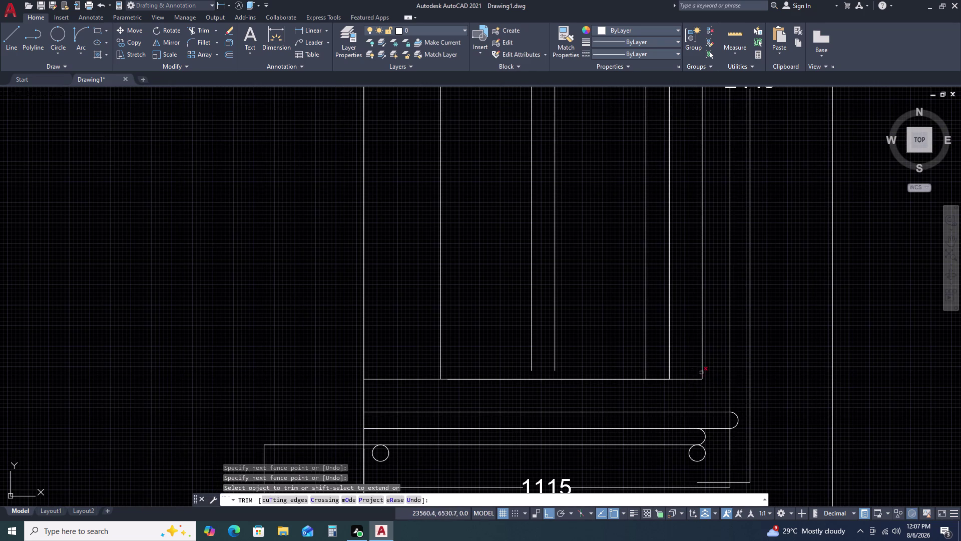
scroll(down, 3)
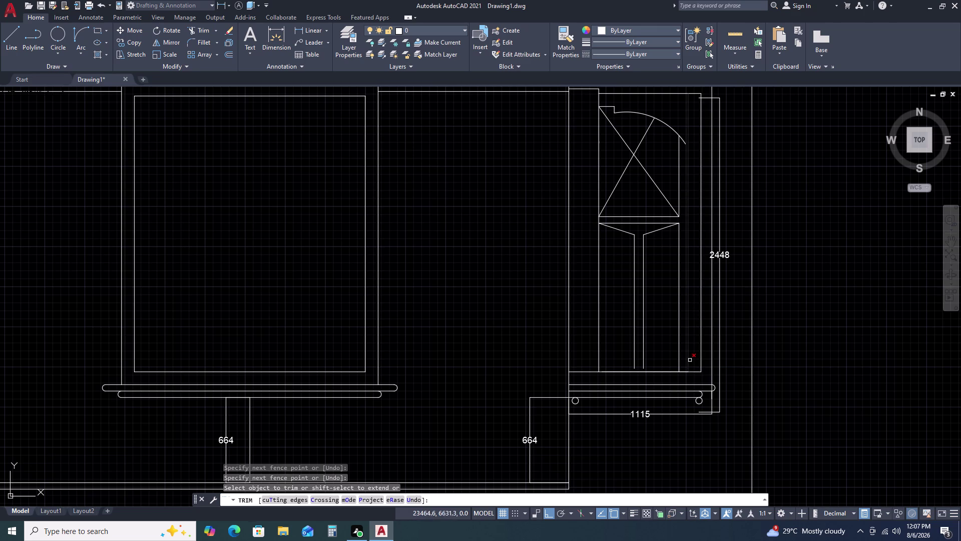
key(Escape)
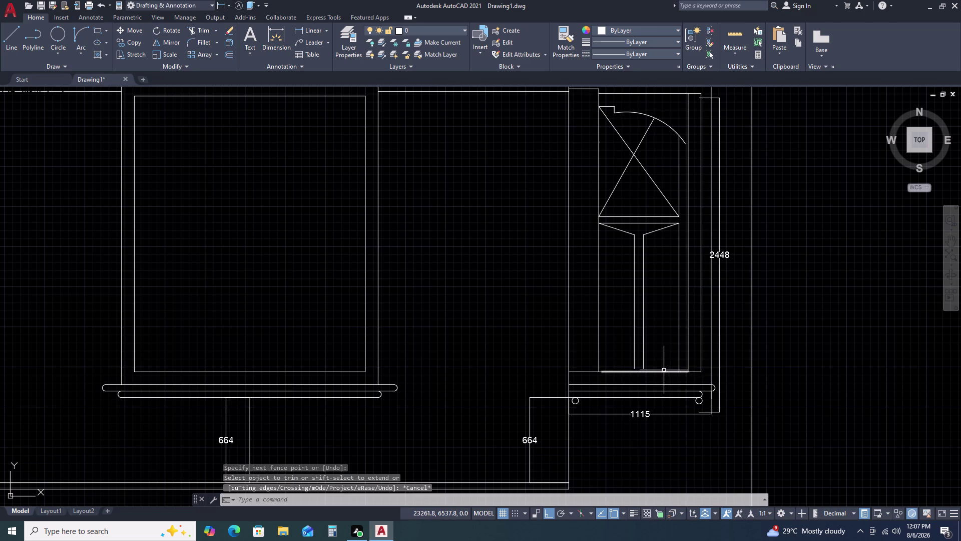
Tidy the leftover line end at the window bottom, then pick near the height dimension.
click(664, 370)
key(Delete)
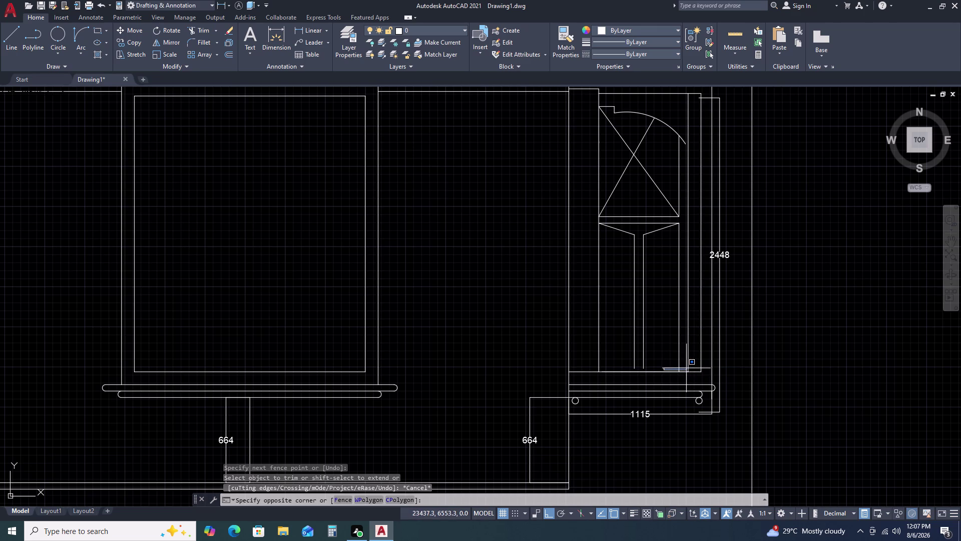
click(687, 368)
key(Escape)
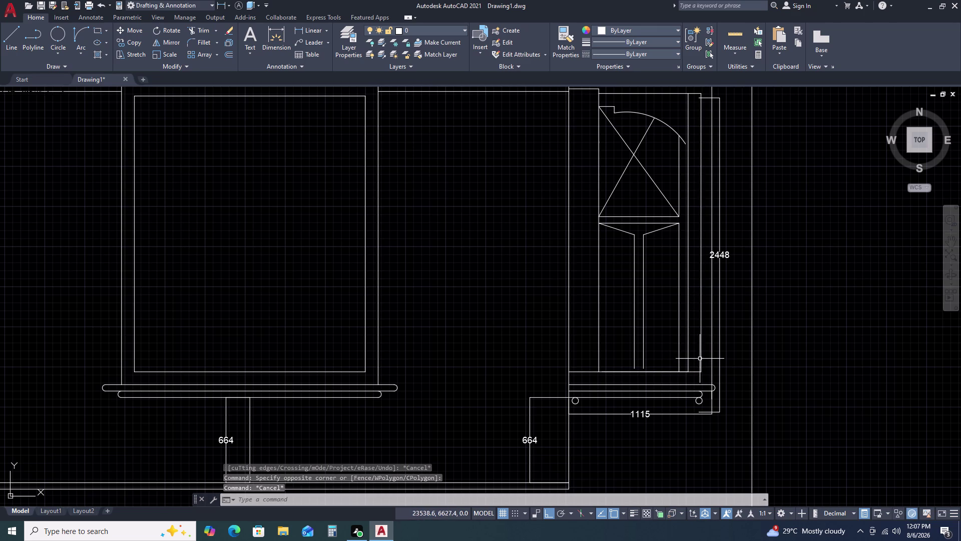
click(725, 290)
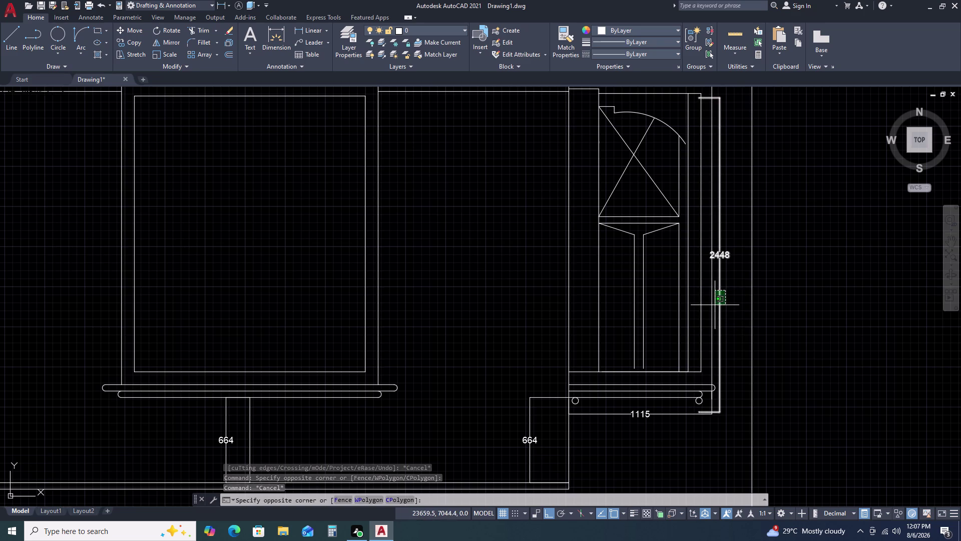
Grip-stretch the 2448 dimension line farther to the right.
click(715, 305)
click(717, 255)
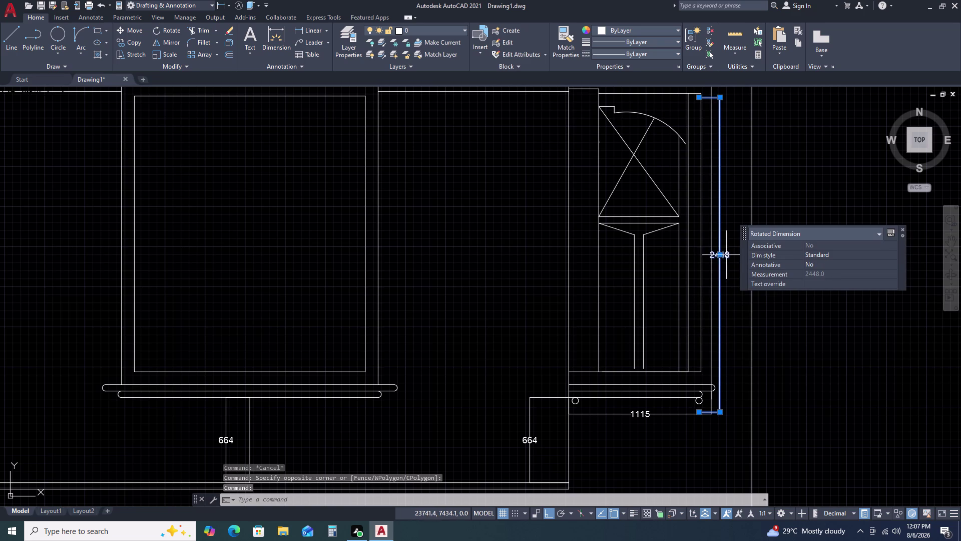
click(722, 257)
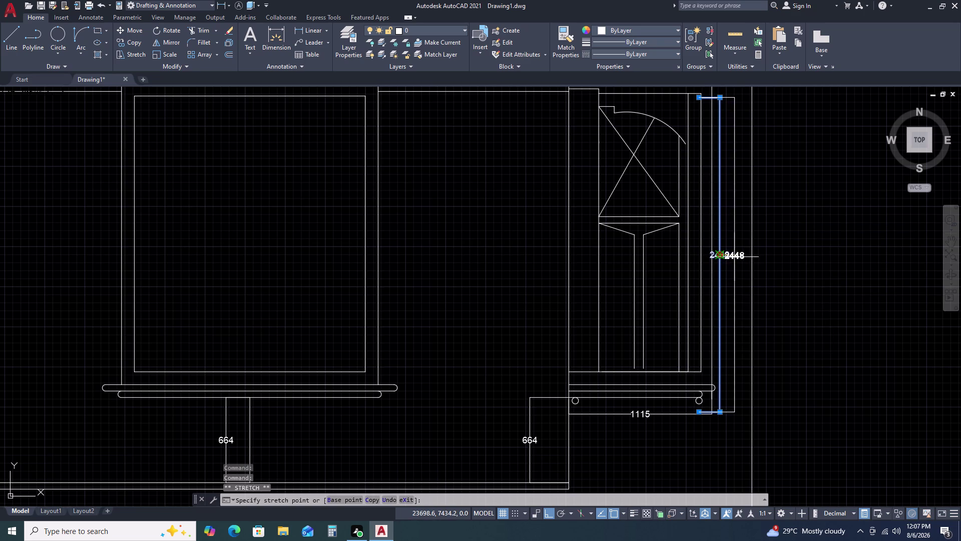
click(734, 257)
key(Escape)
key(Escape)
click(727, 254)
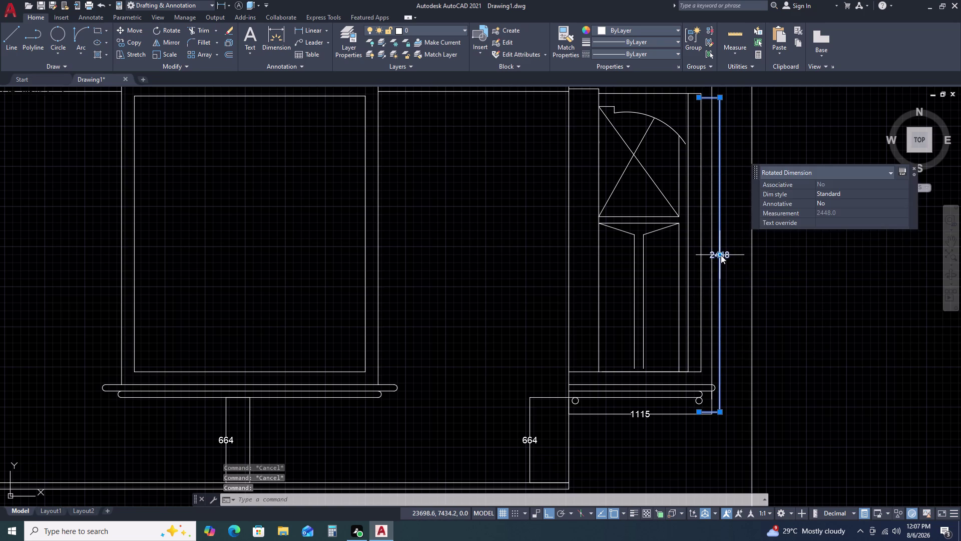
click(721, 255)
click(736, 255)
key(Escape)
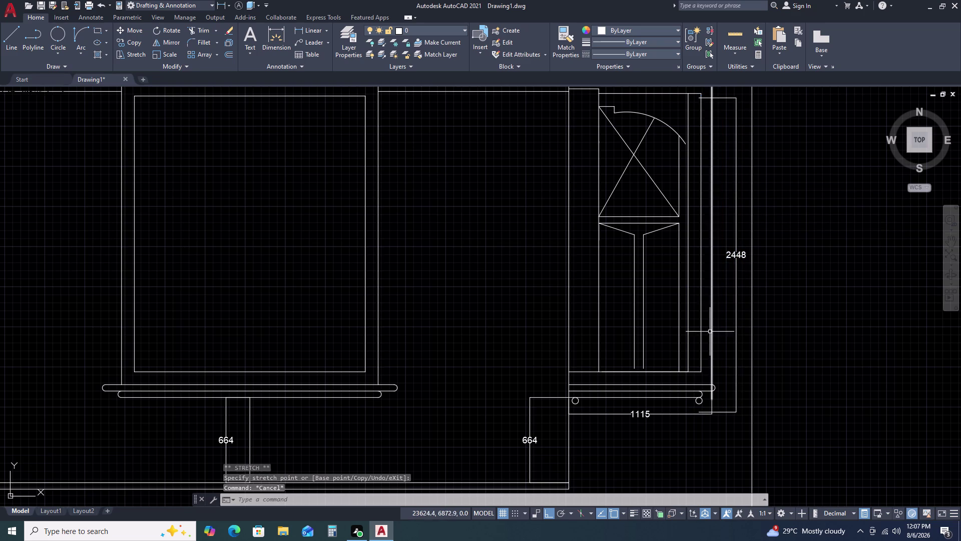
Try stretching the lower end of the vertical line beside the window, then abandon it.
scroll(up, 3)
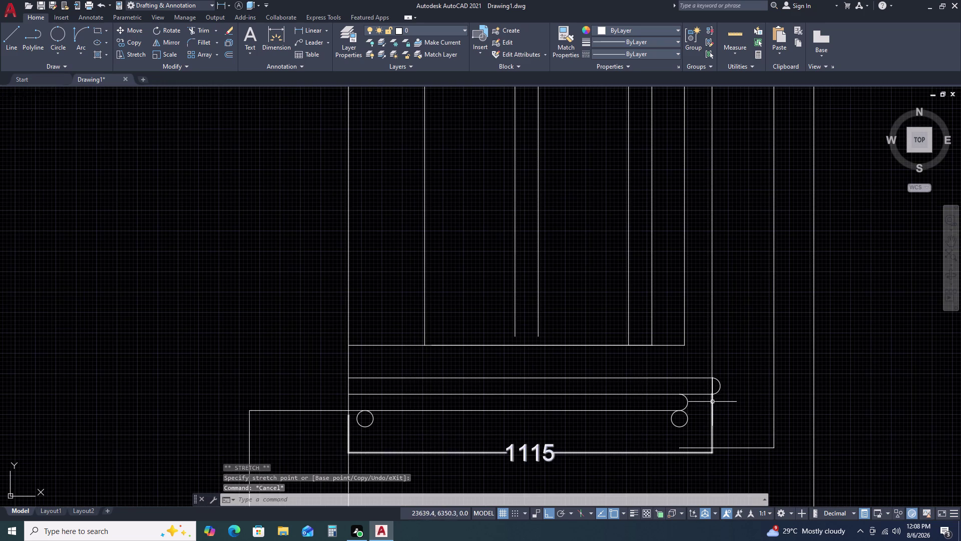
click(712, 401)
key(Escape)
click(714, 358)
click(705, 343)
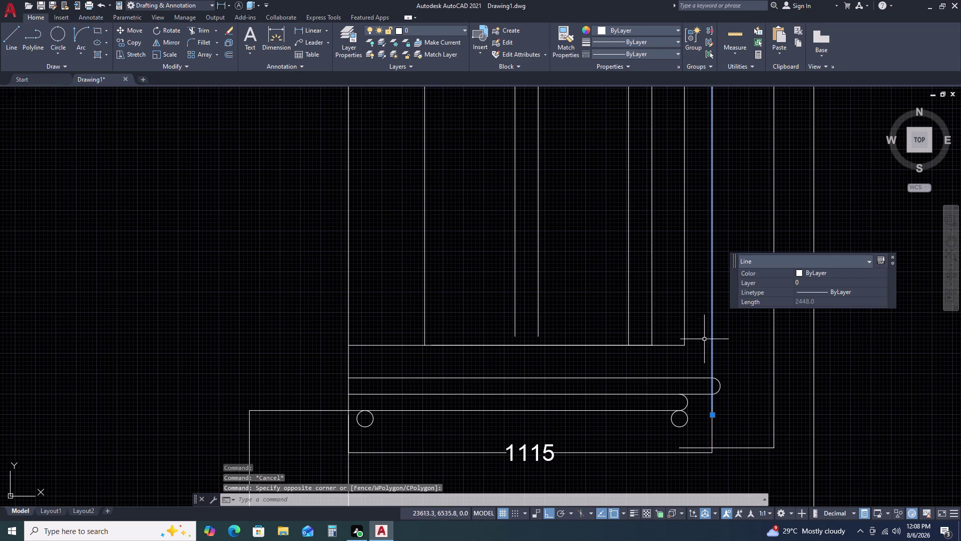
scroll(down, 3)
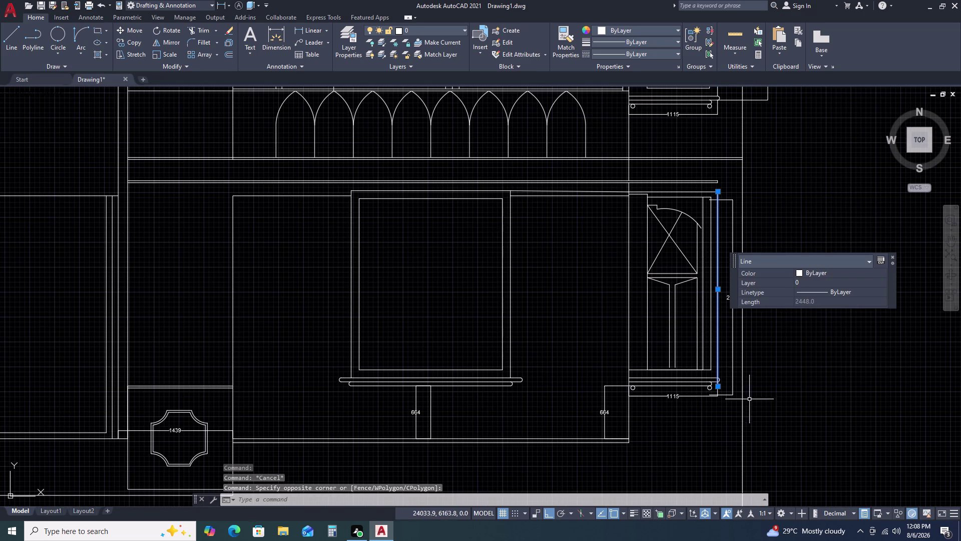
scroll(up, 3)
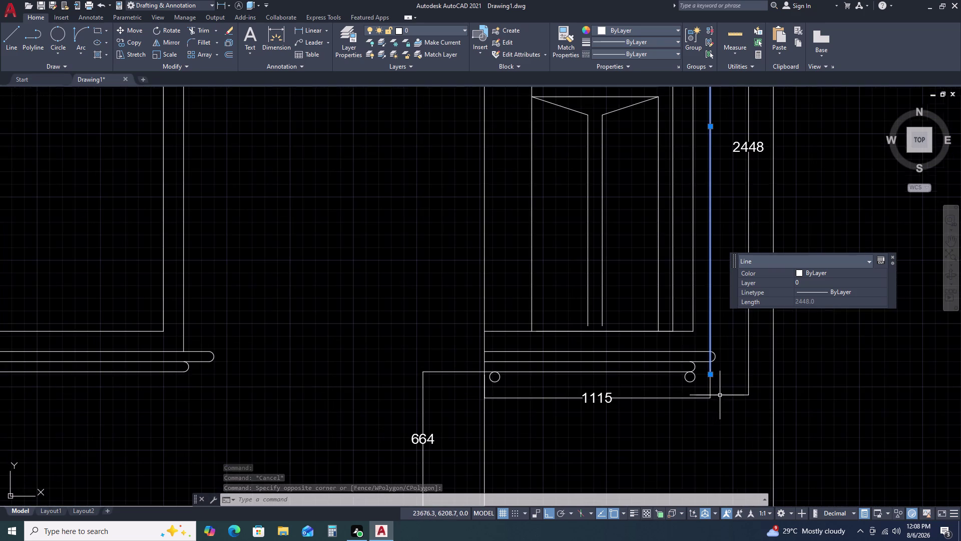
click(711, 374)
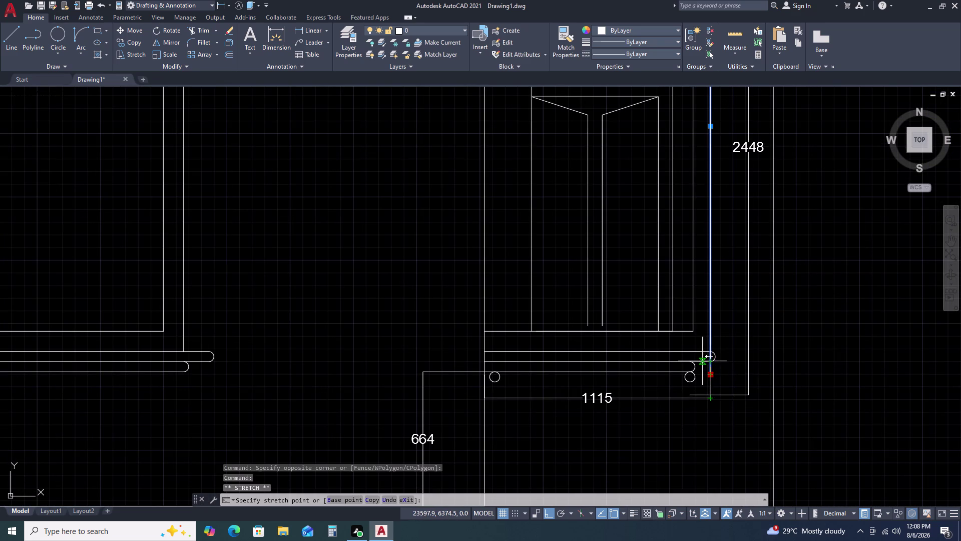
key(Escape)
key(Escape)
scroll(down, 3)
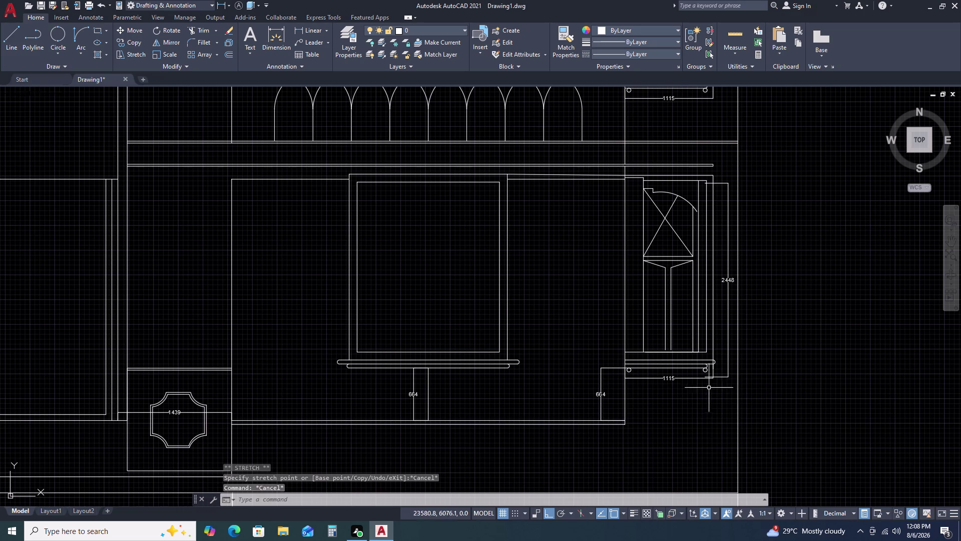
scroll(up, 3)
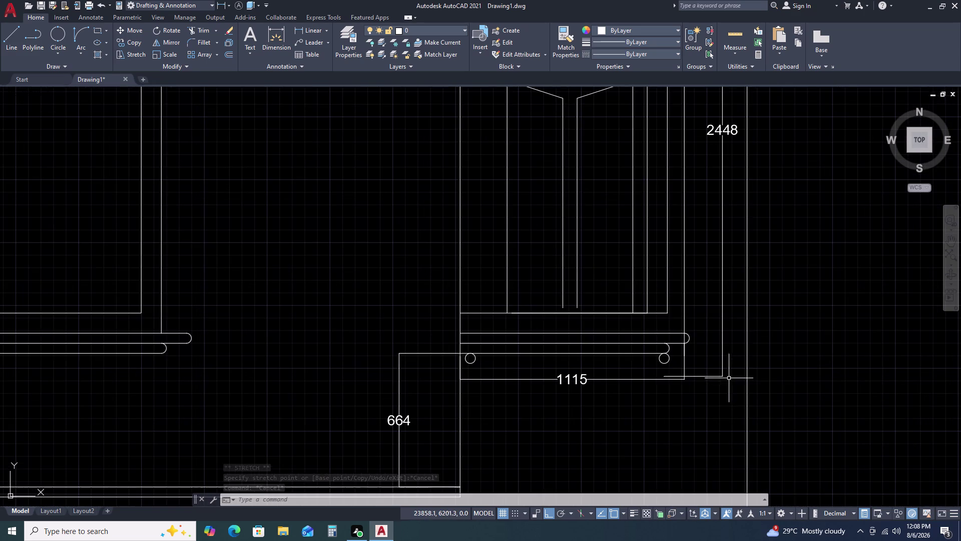
Reselect the 2448 height dimension and start moving it with M.
click(726, 383)
click(724, 354)
click(708, 376)
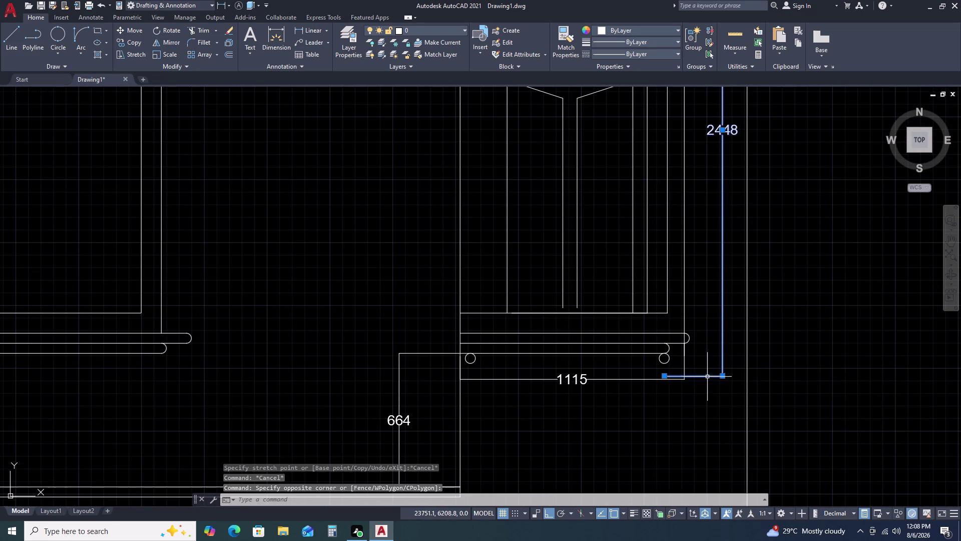
text(M)
key(space)
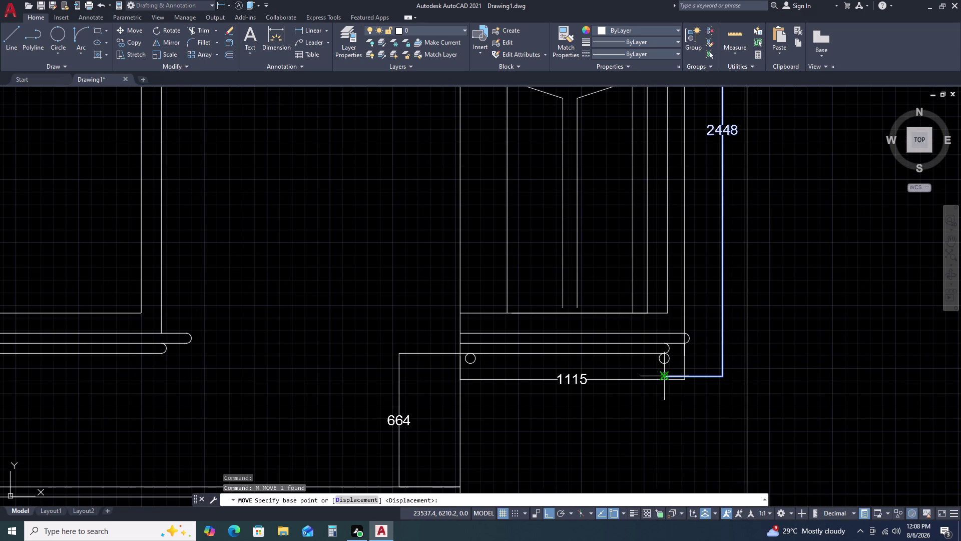
Cancel a first move attempt and pan to see the whole side window.
click(664, 376)
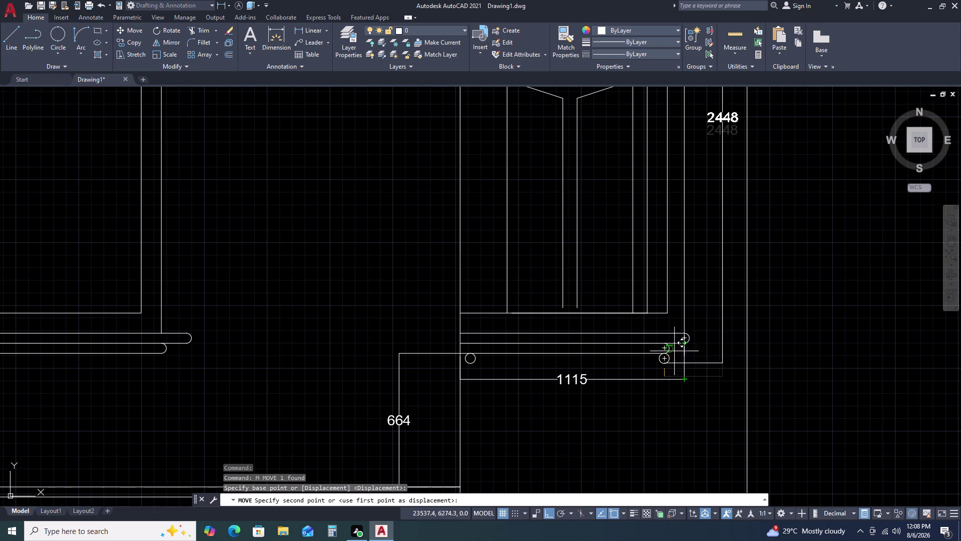
click(665, 356)
scroll(down, 3)
key(Escape)
scroll(up, 3)
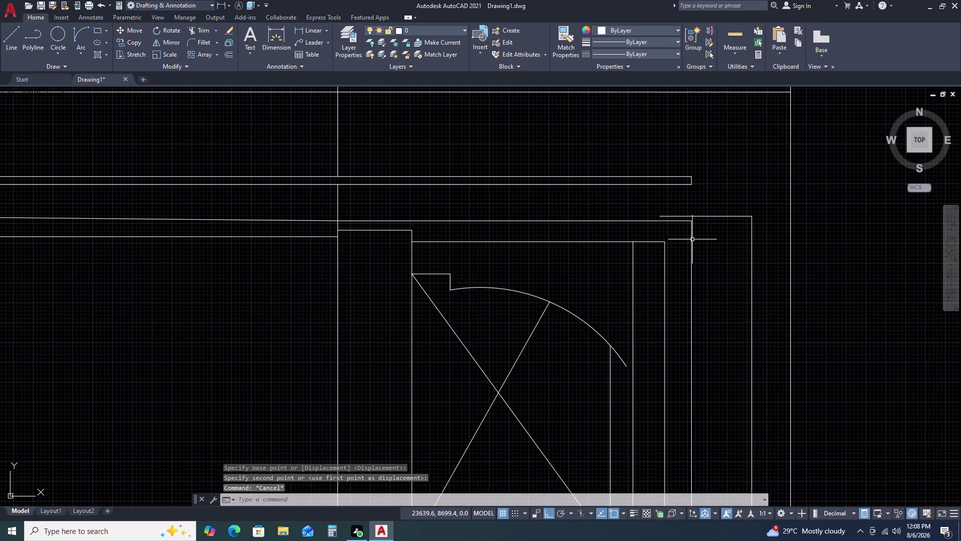
scroll(down, 3)
middle_drag(725, 323, 696, 265)
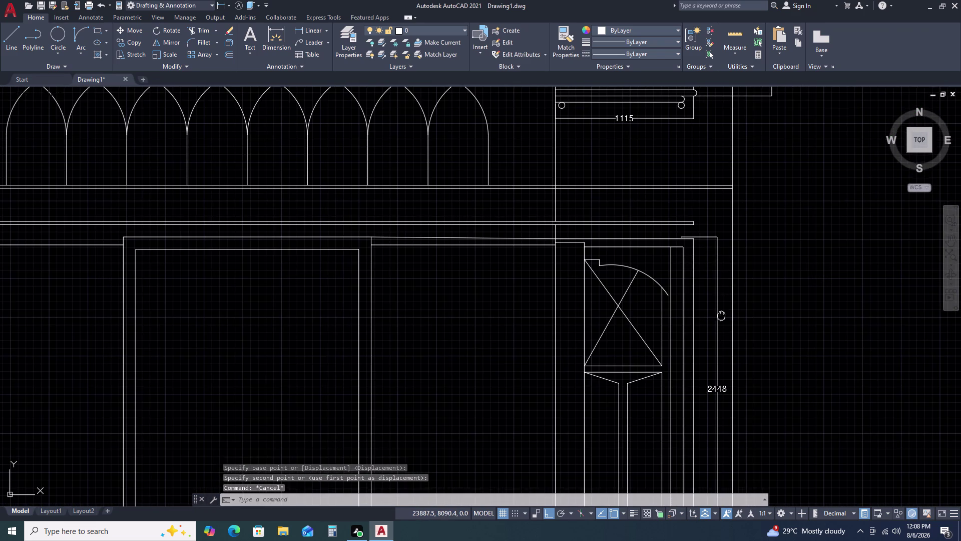
middle_drag(696, 265, 680, 211)
scroll(up, 3)
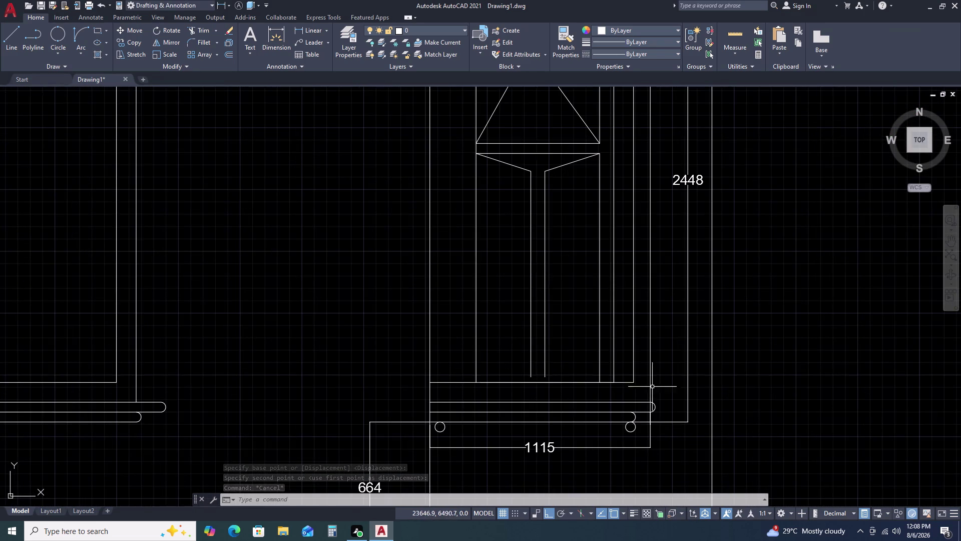
middle_drag(652, 386, 665, 448)
scroll(down, 3)
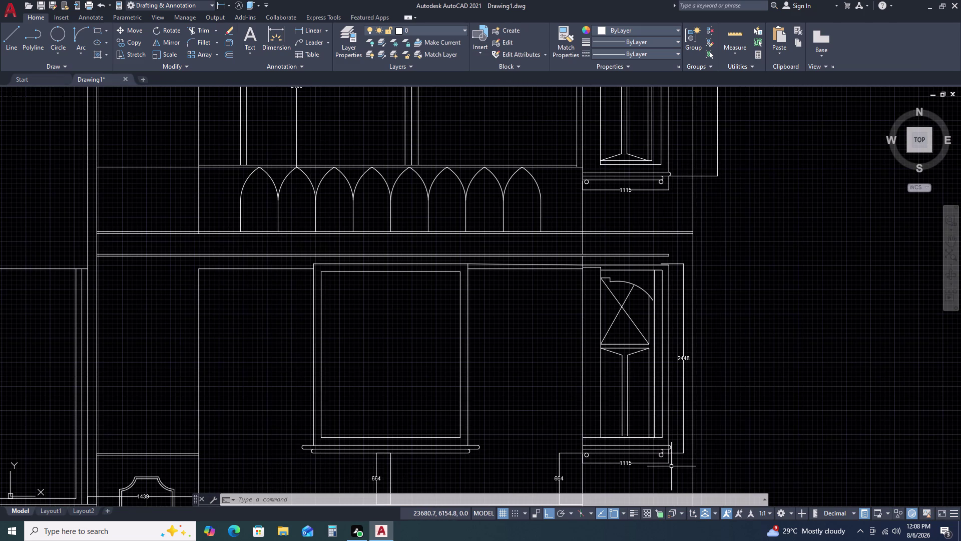
Move the 2448 dimension using its top end as the base point.
double_click(686, 265)
double_click(676, 258)
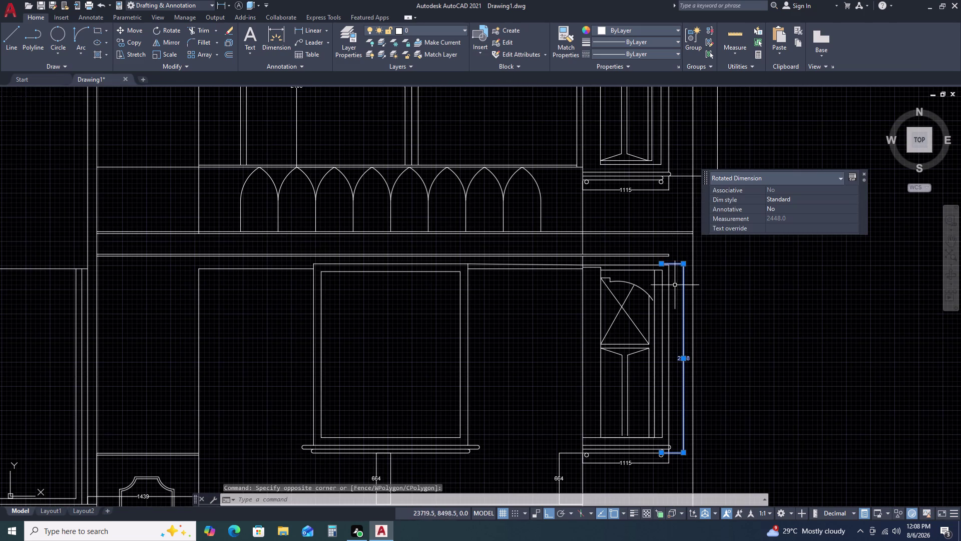
key(m)
key(space)
scroll(up, 3)
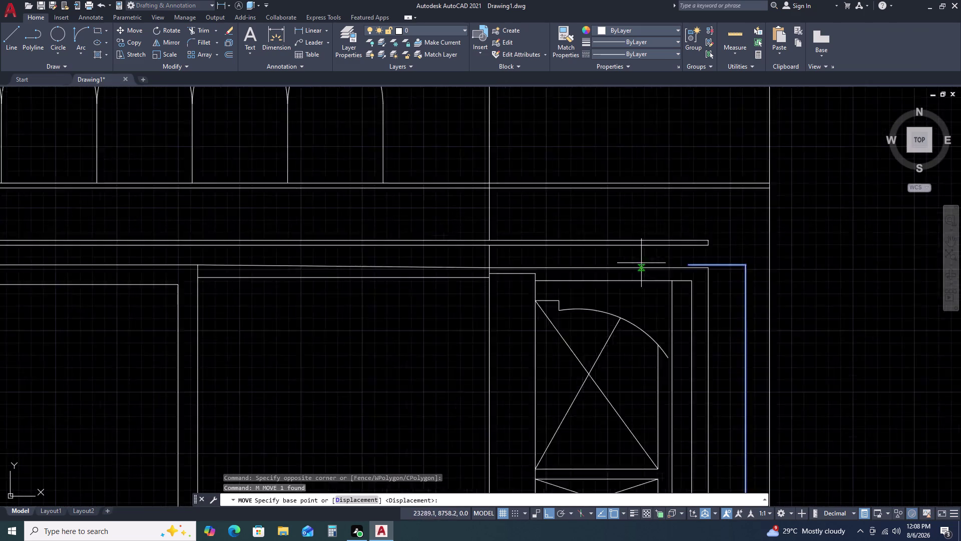
double_click(715, 265)
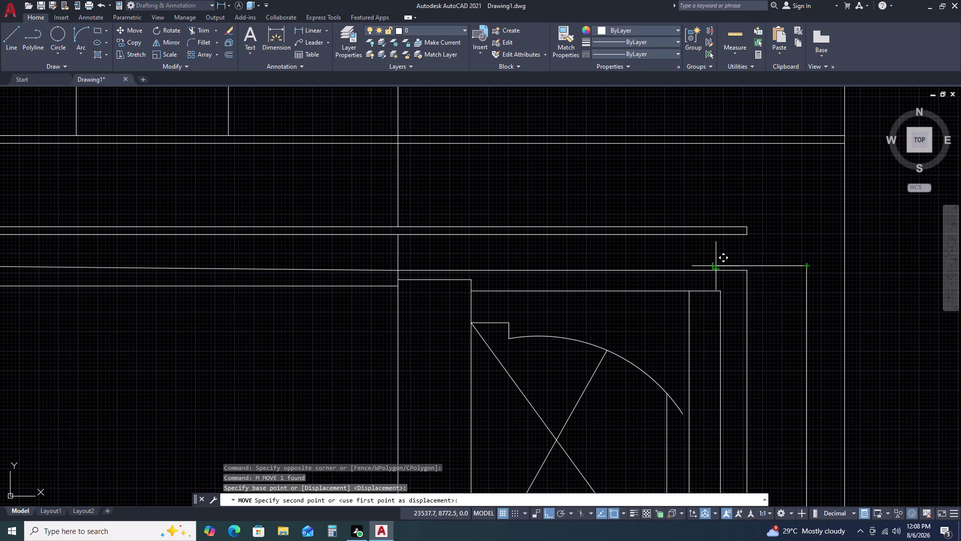
click(716, 273)
scroll(down, 3)
Check the window's lower corner for alignment and reselect the 2448 dimension.
middle_drag(706, 416, 700, 386)
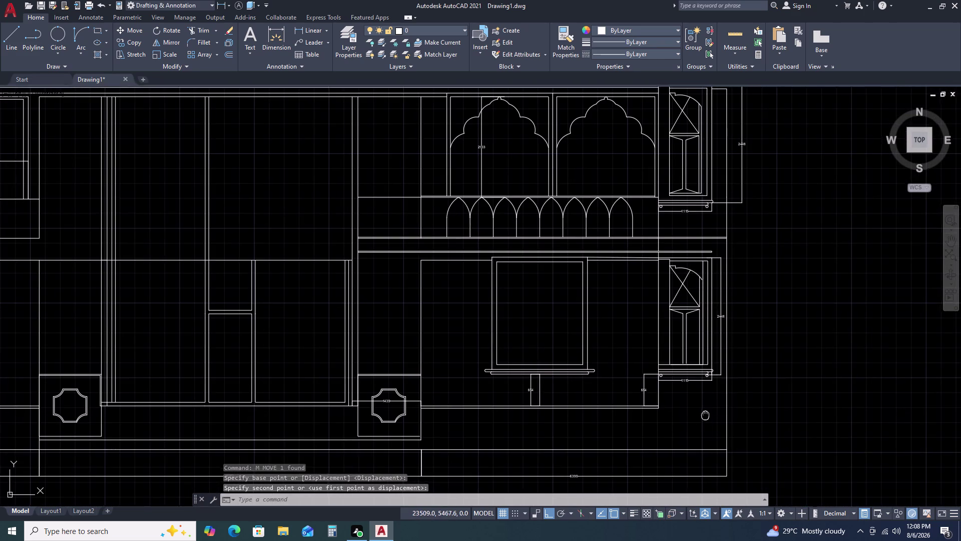
middle_drag(700, 386, 692, 318)
scroll(up, 3)
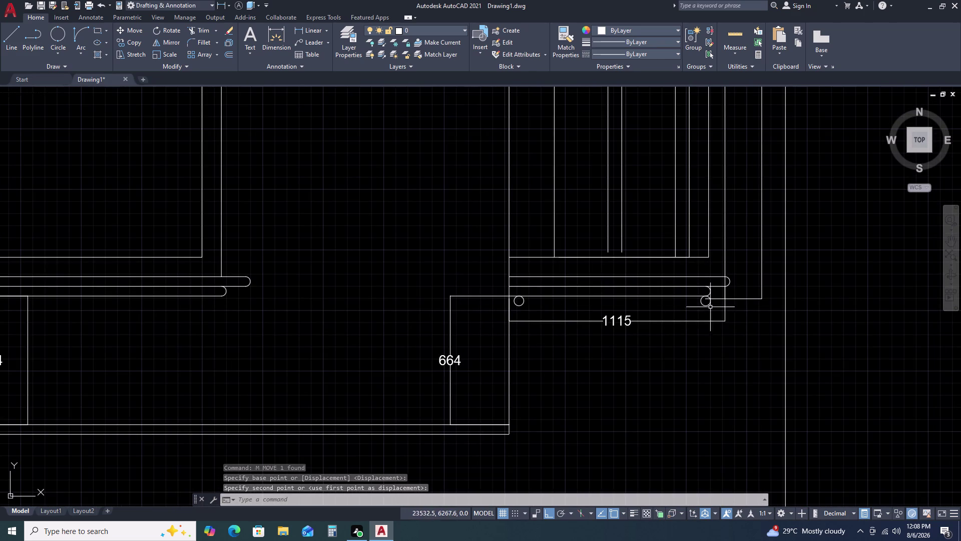
scroll(down, 3)
scroll(down, 3)
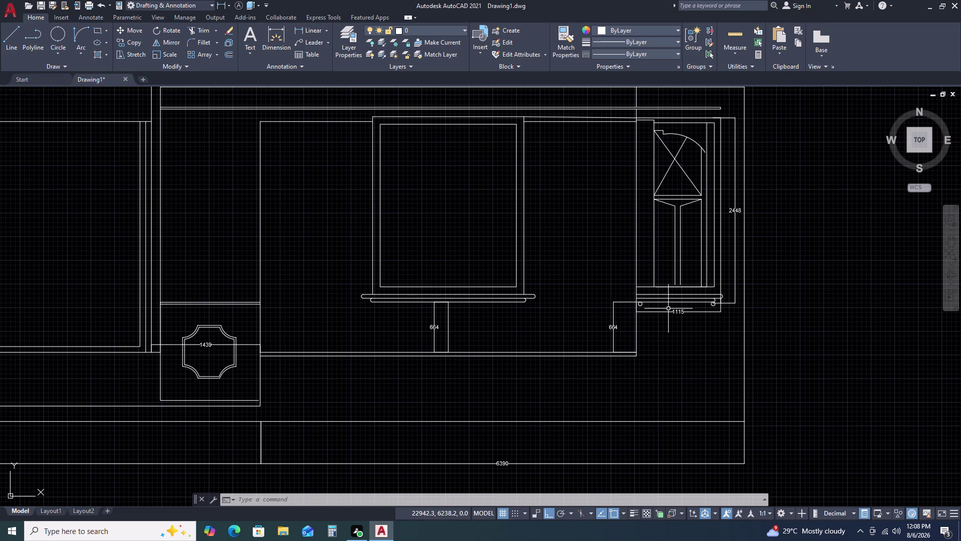
double_click(733, 302)
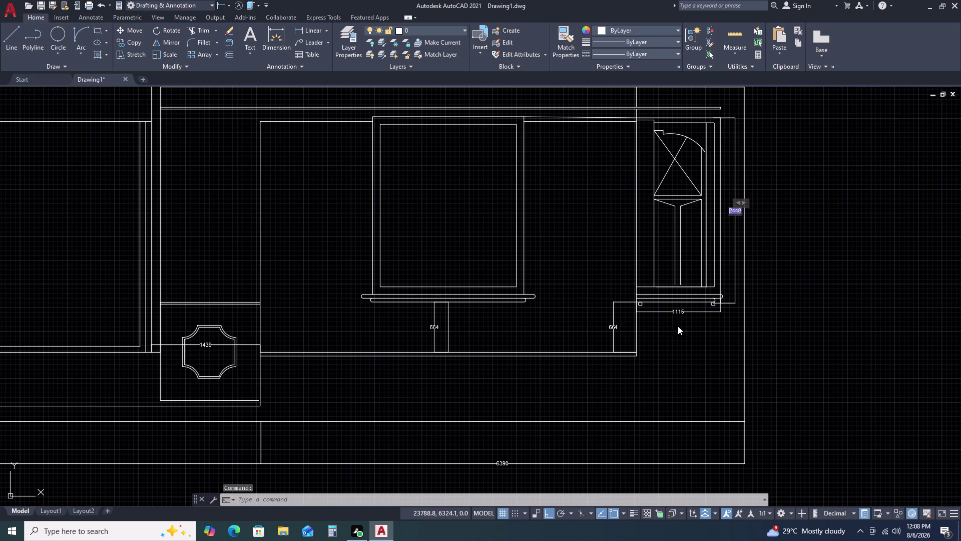